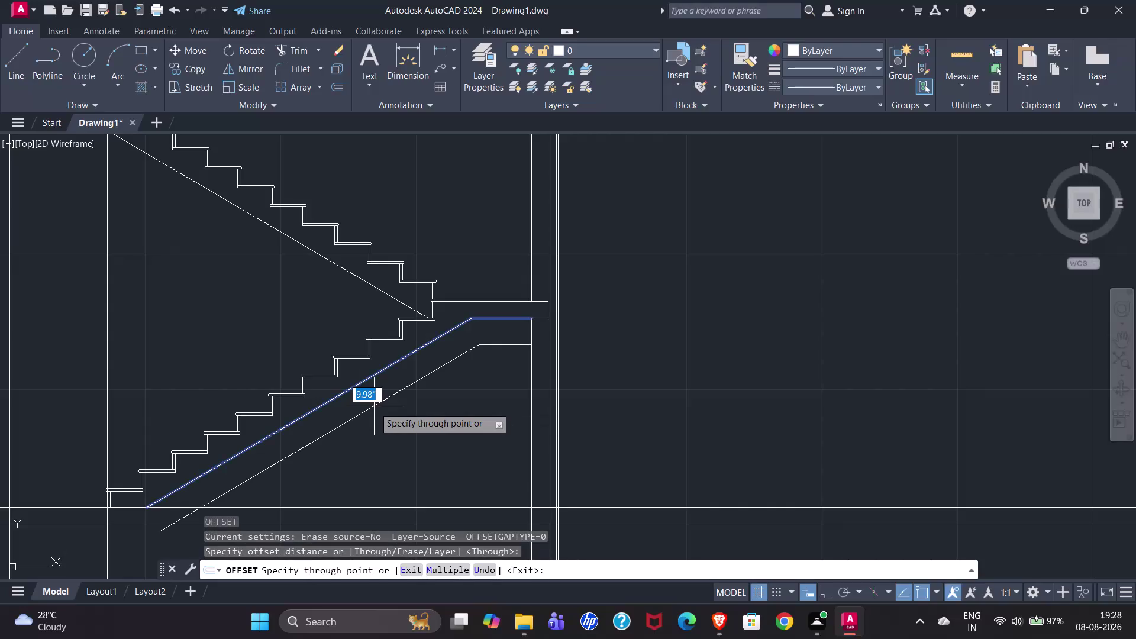
Offset the sloped underside line 0.75 to form the slab thickness.
text(0.75)
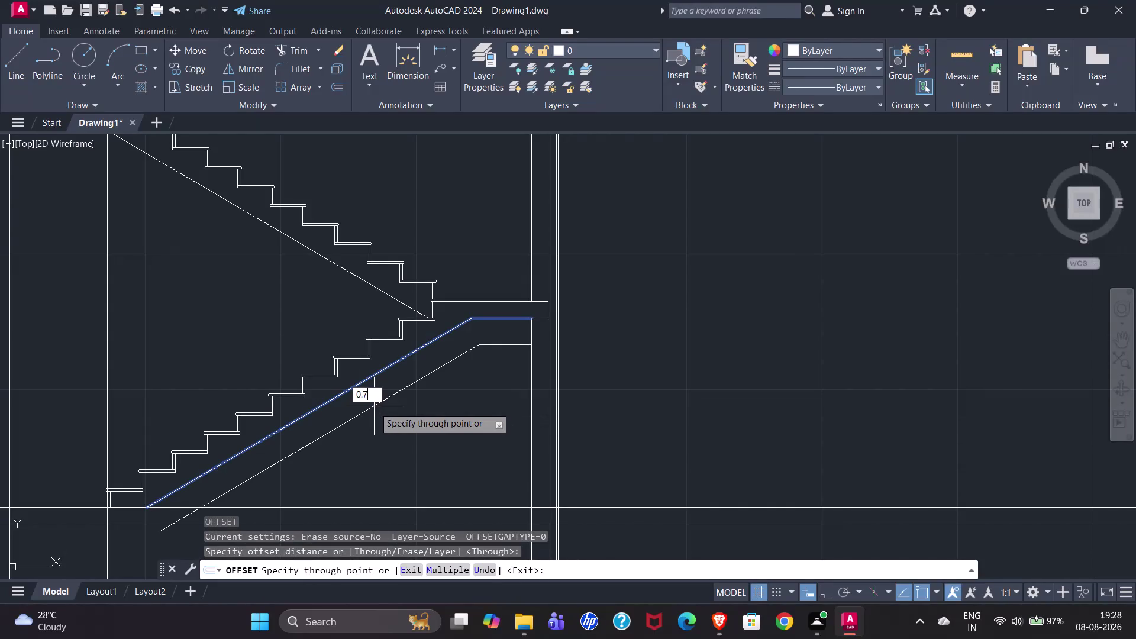
key(Return)
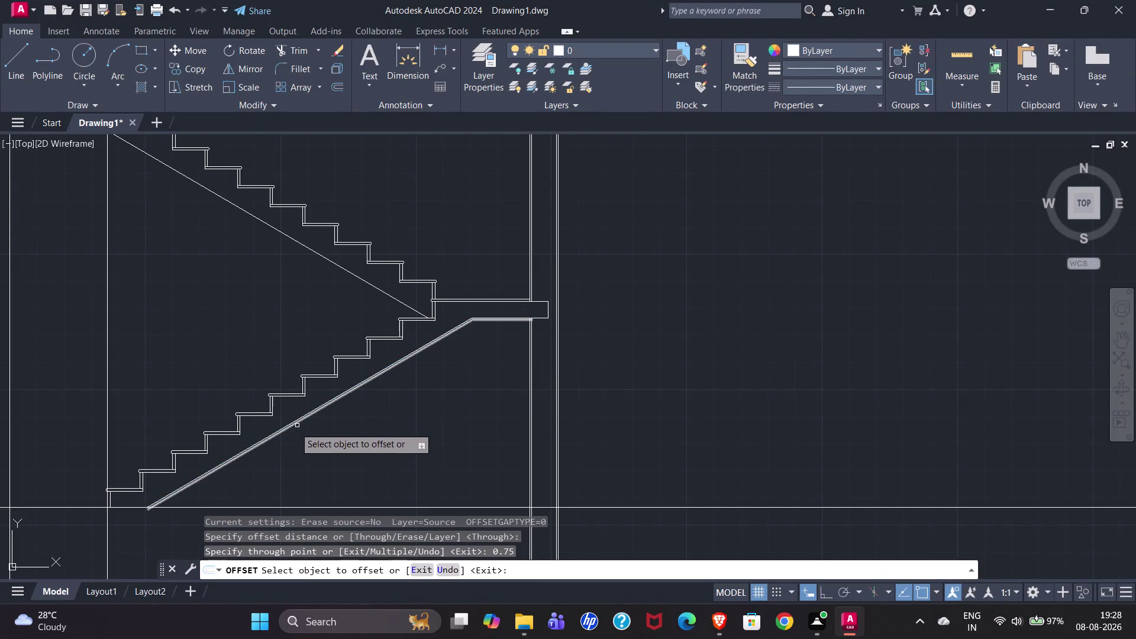
scroll(up, 3)
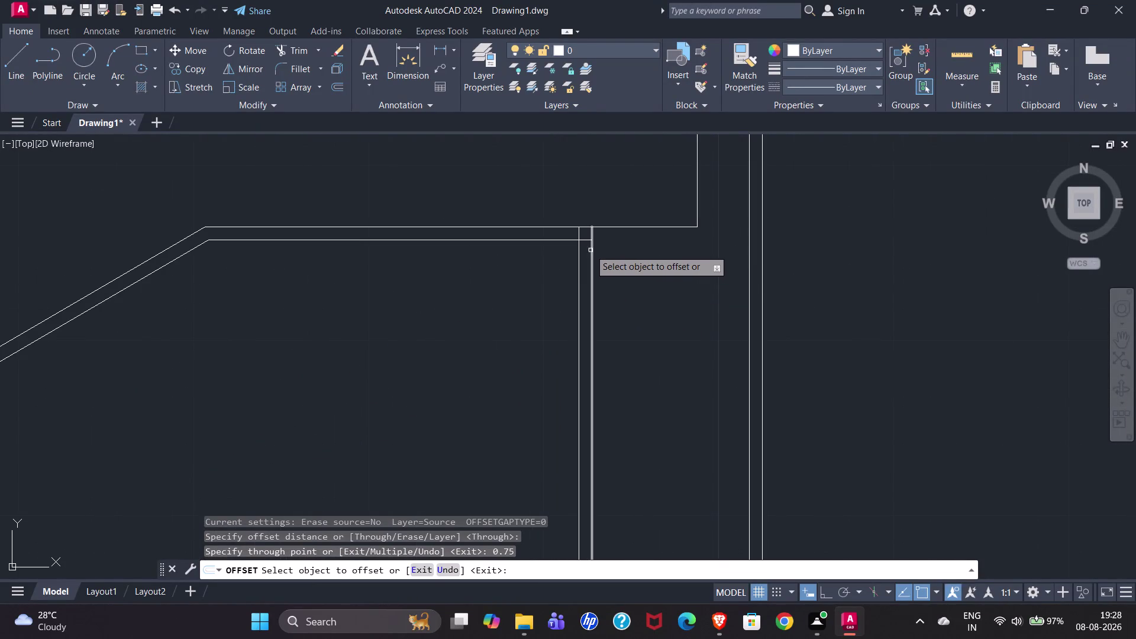
scroll(up, 3)
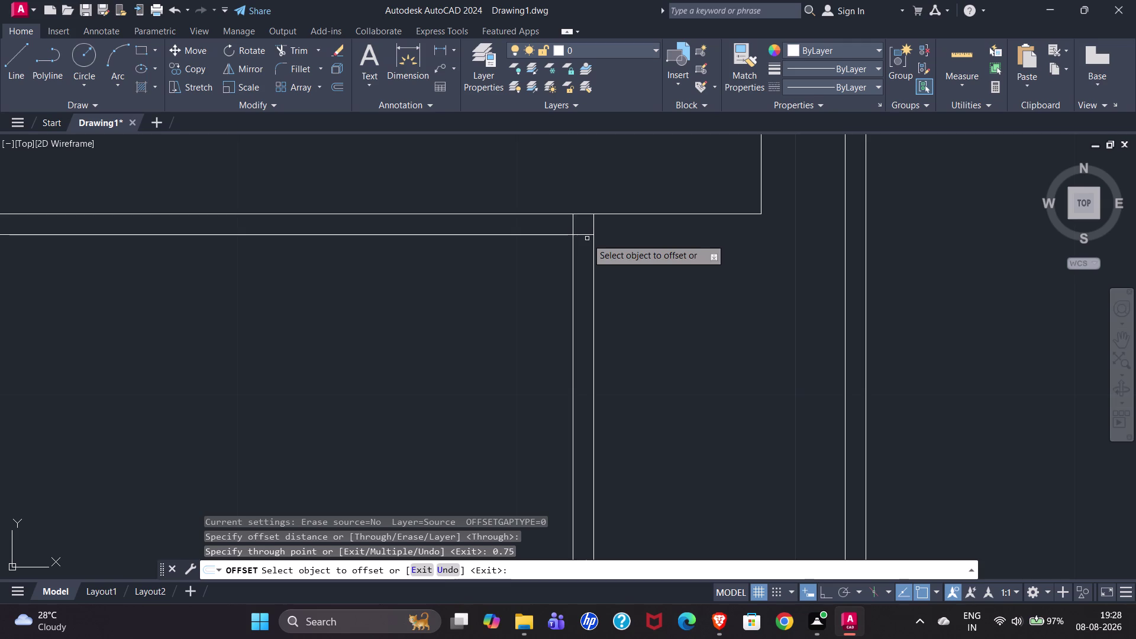
key(Escape)
Trim the overlapping offset line ends at the landing and below the floor line.
click(299, 53)
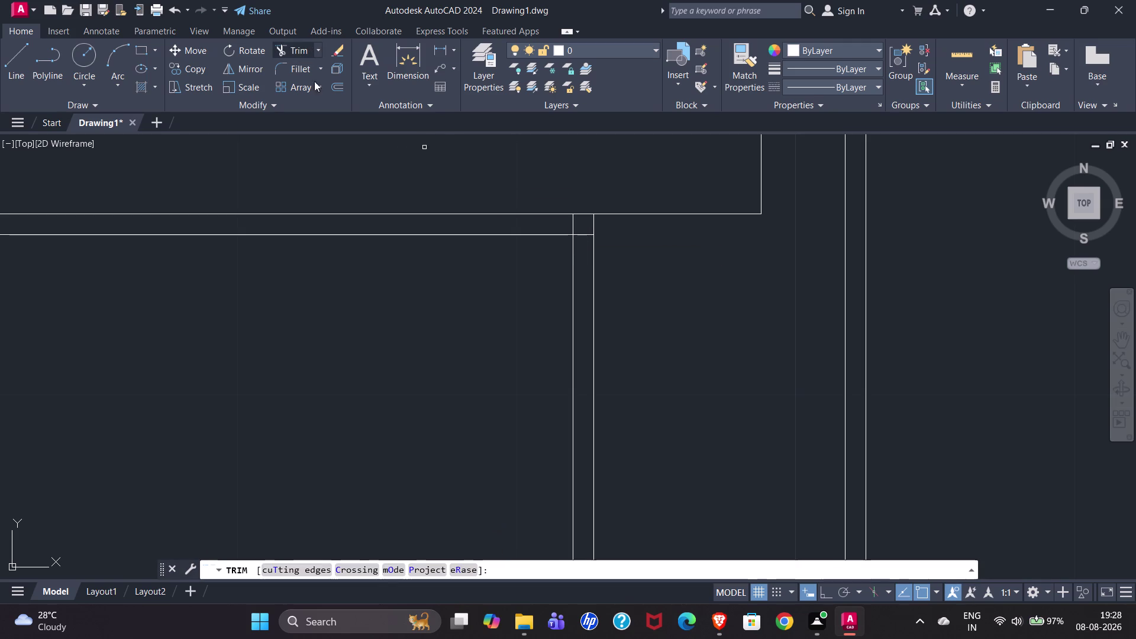
drag(582, 250, 580, 232)
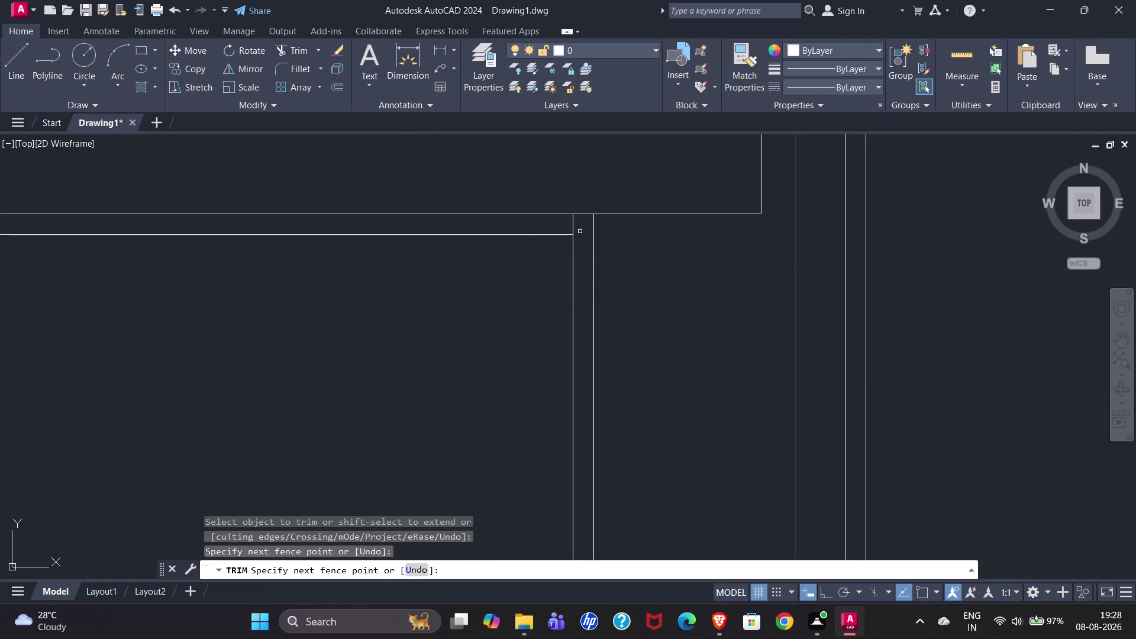
scroll(down, 3)
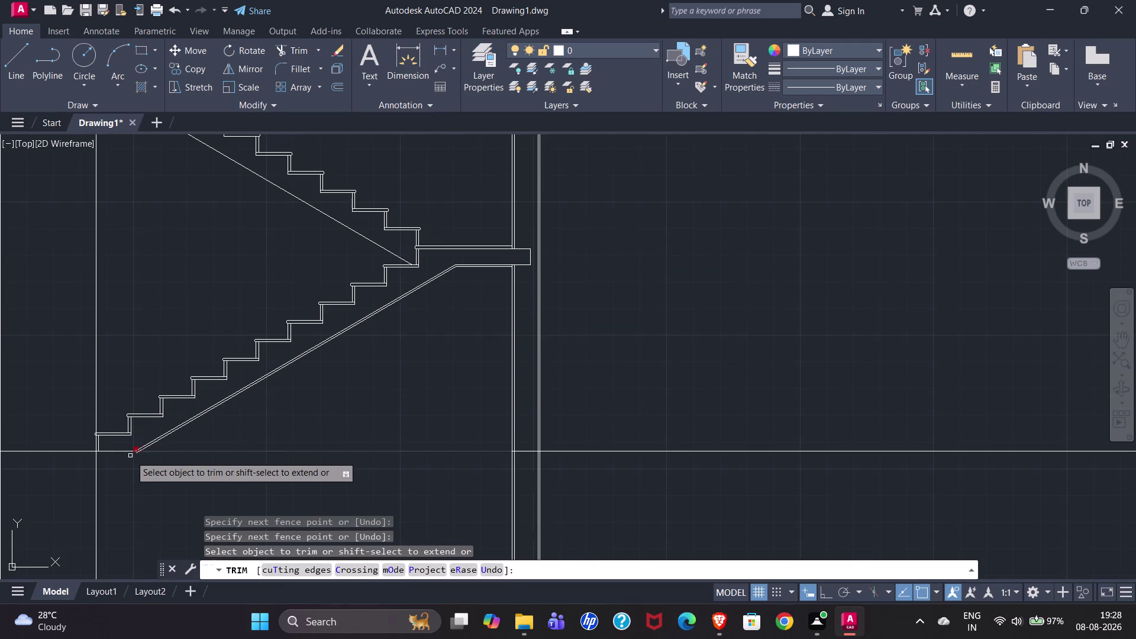
scroll(up, 3)
drag(219, 411, 282, 436)
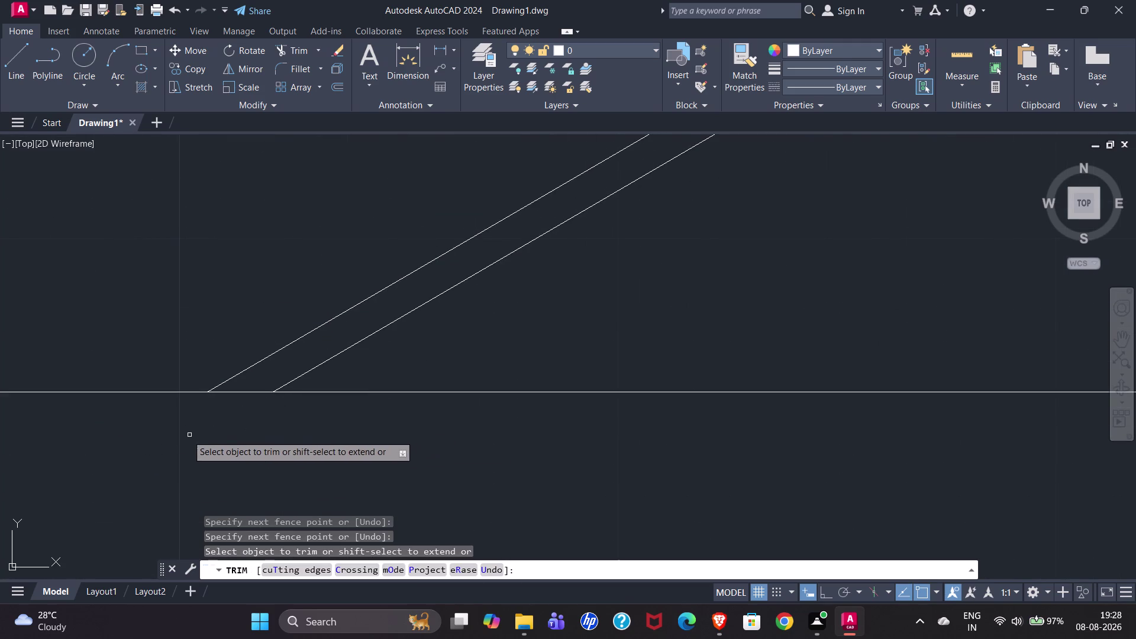
scroll(down, 3)
key(Escape)
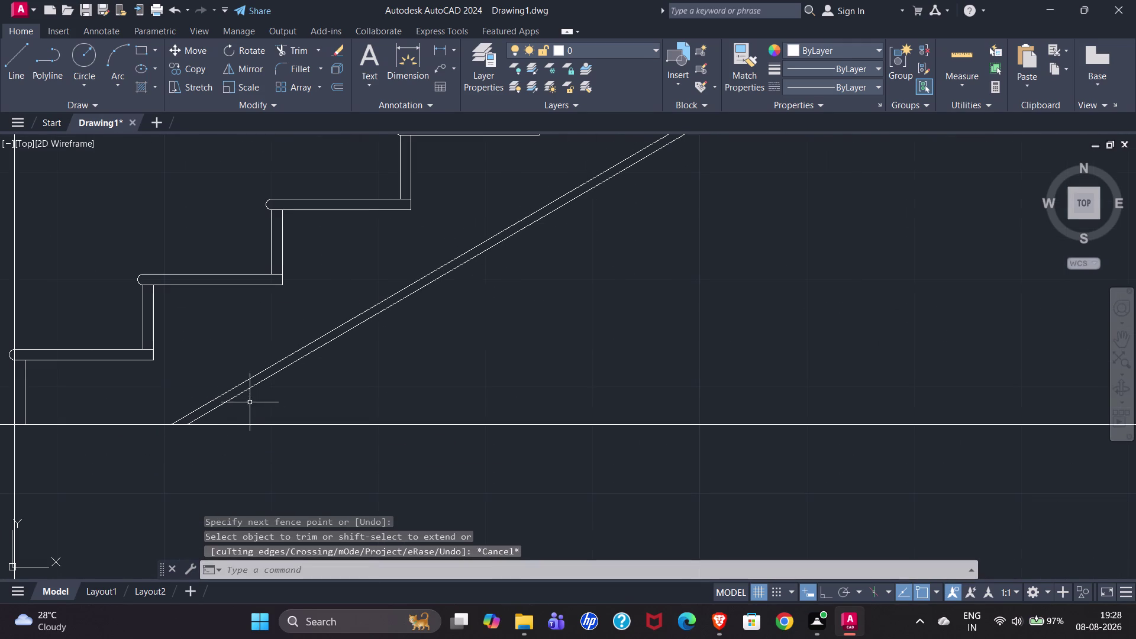
click(140, 87)
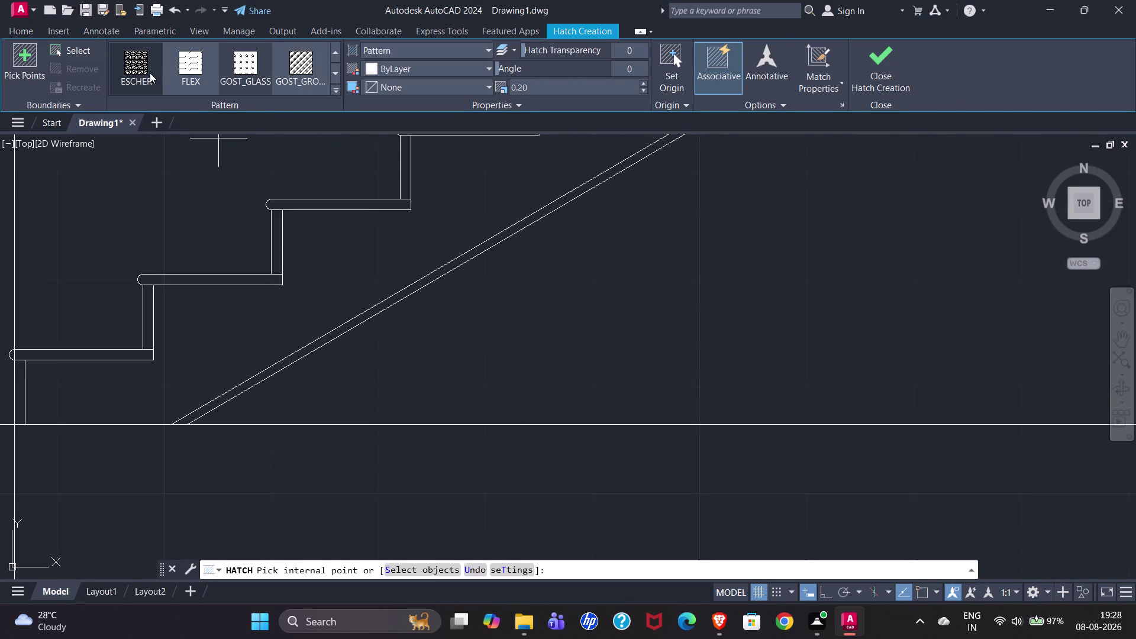
Choose the AR-CONC concrete pattern from the hatch gallery.
click(332, 50)
double_click(332, 49)
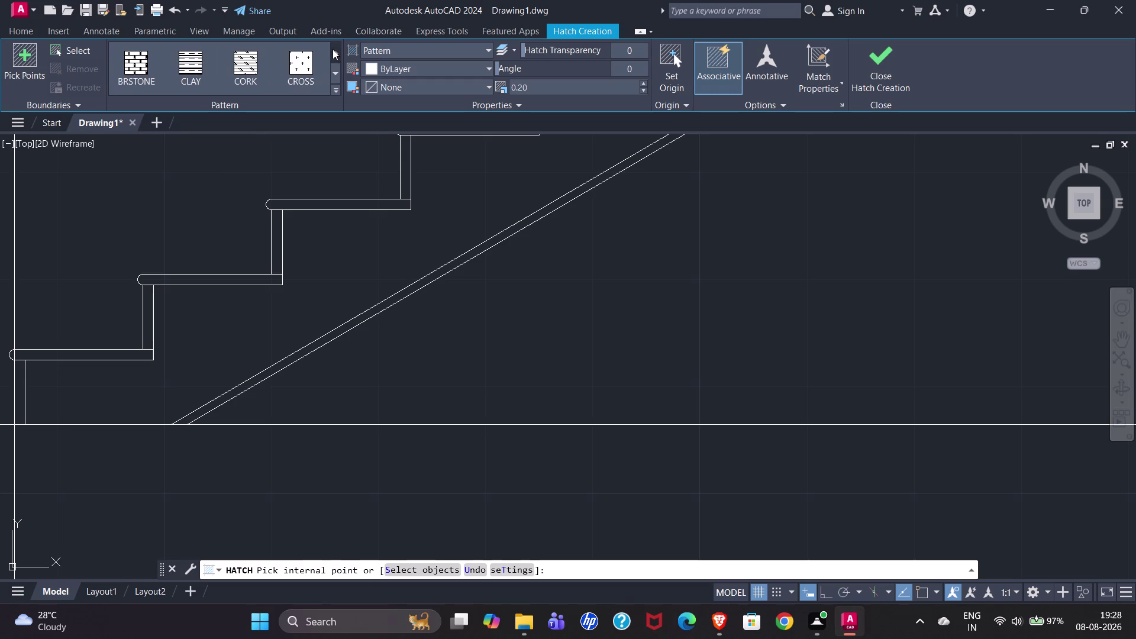
double_click(332, 49)
click(333, 49)
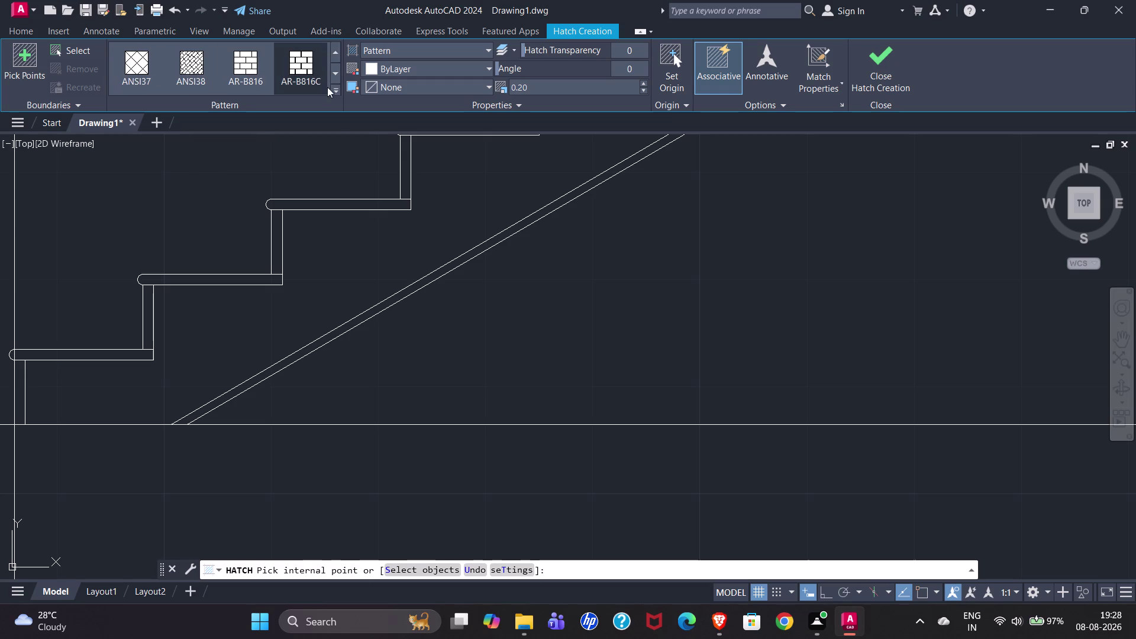
click(332, 94)
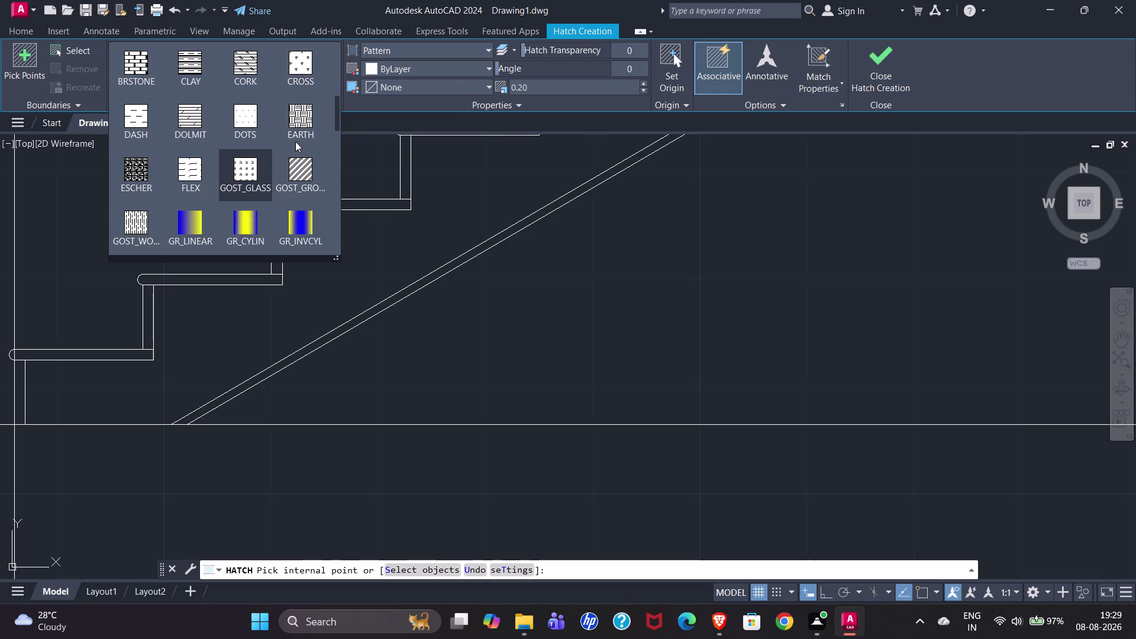
scroll(up, 3)
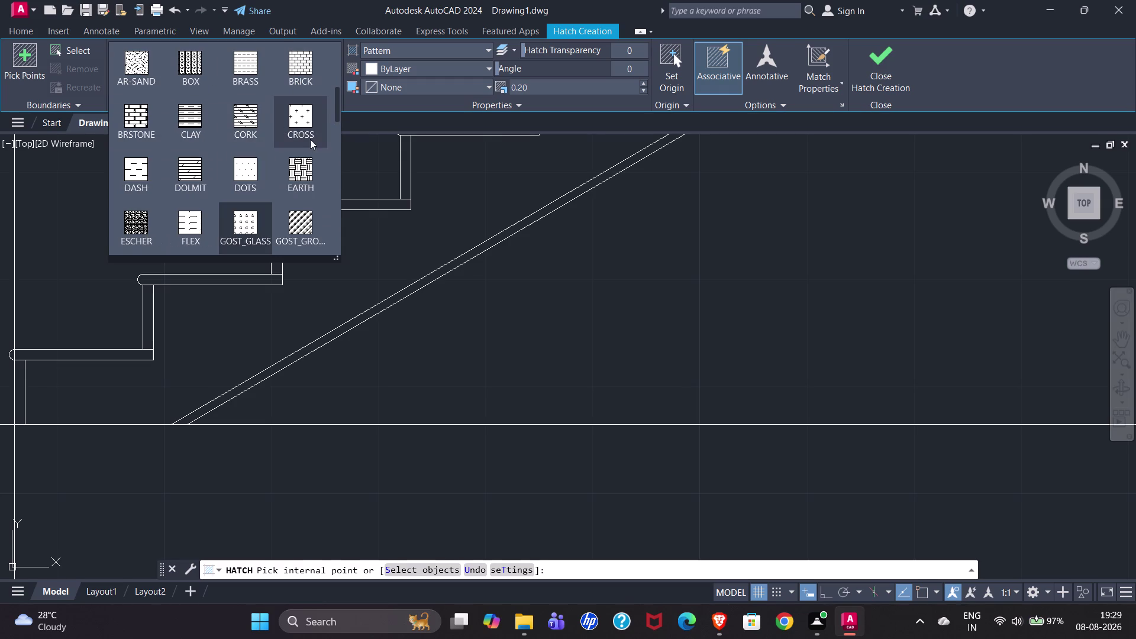
scroll(up, 3)
click(287, 174)
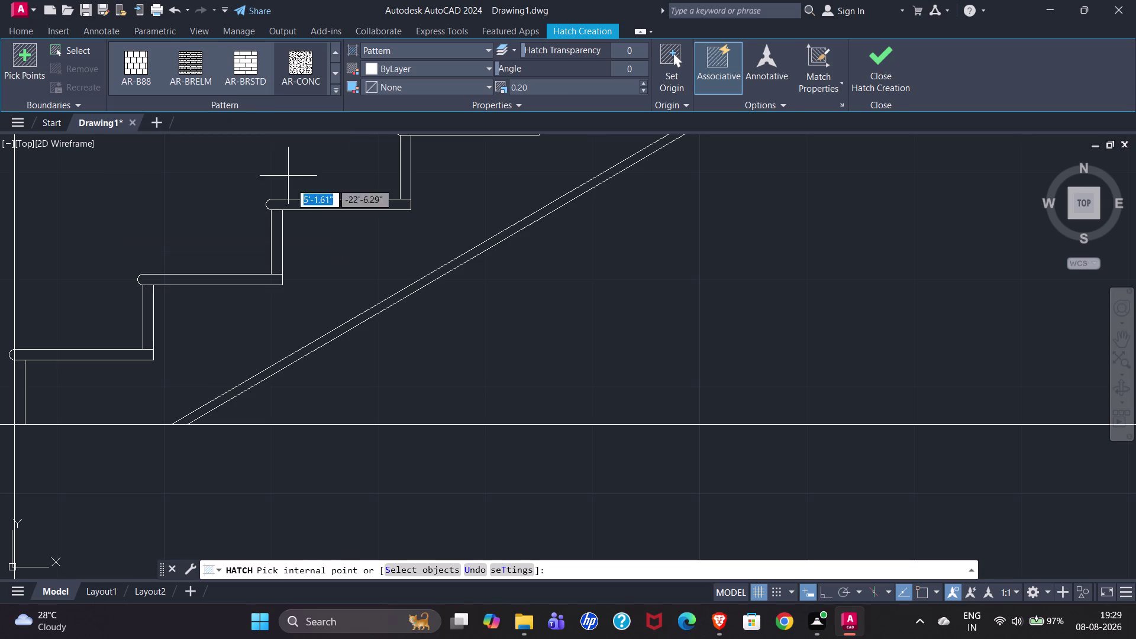
Pick internal points in the sloped slab strip and the flat landing strip.
scroll(down, 3)
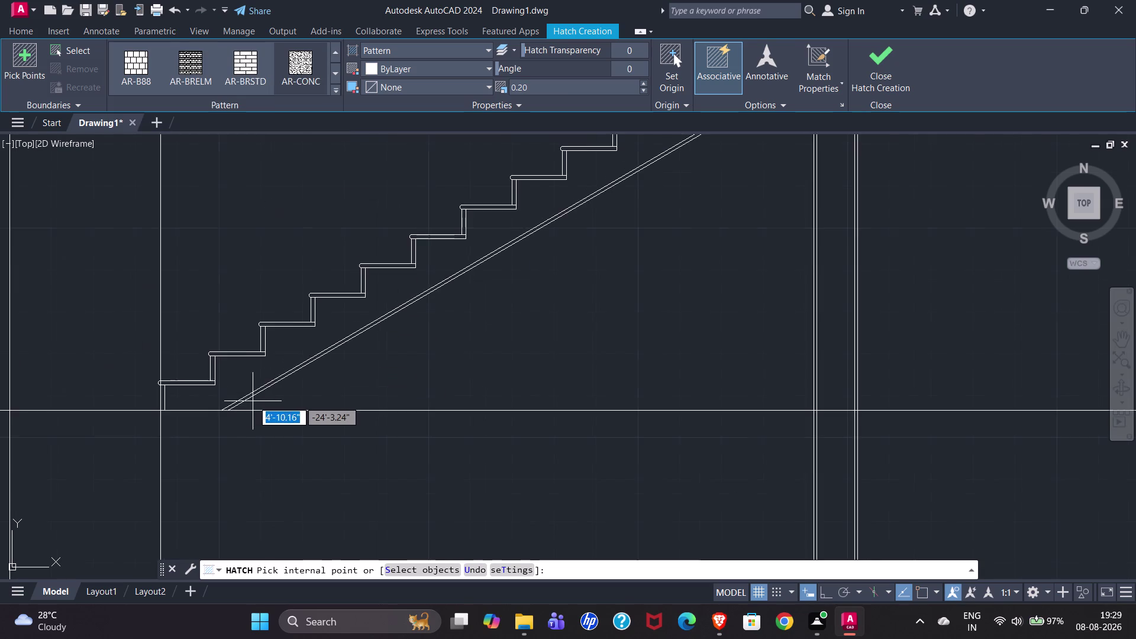
scroll(down, 3)
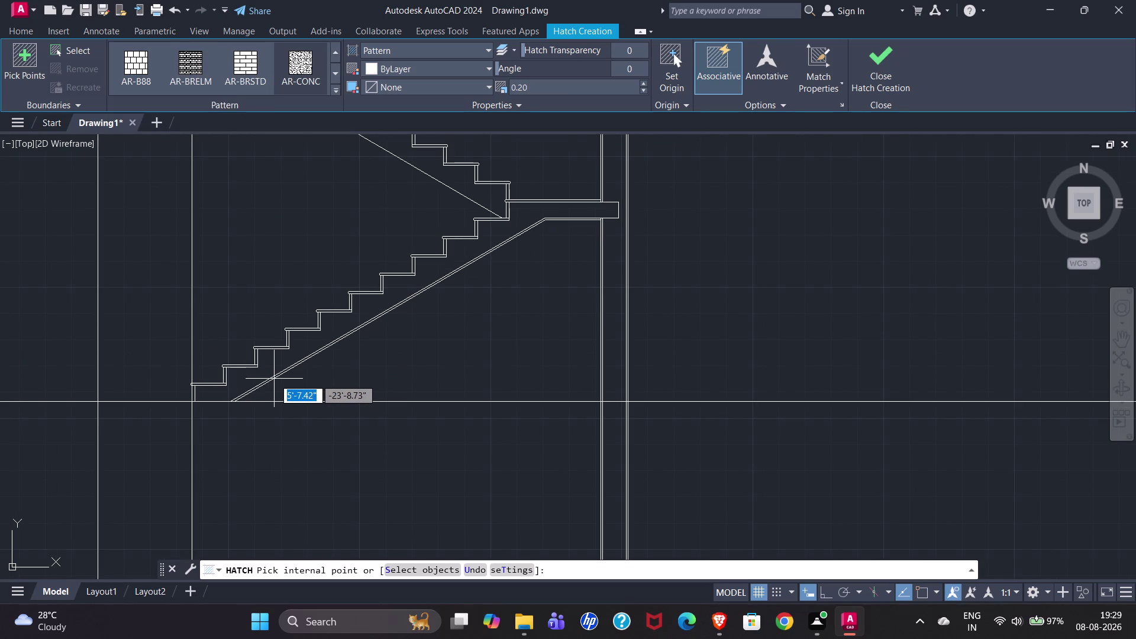
scroll(up, 3)
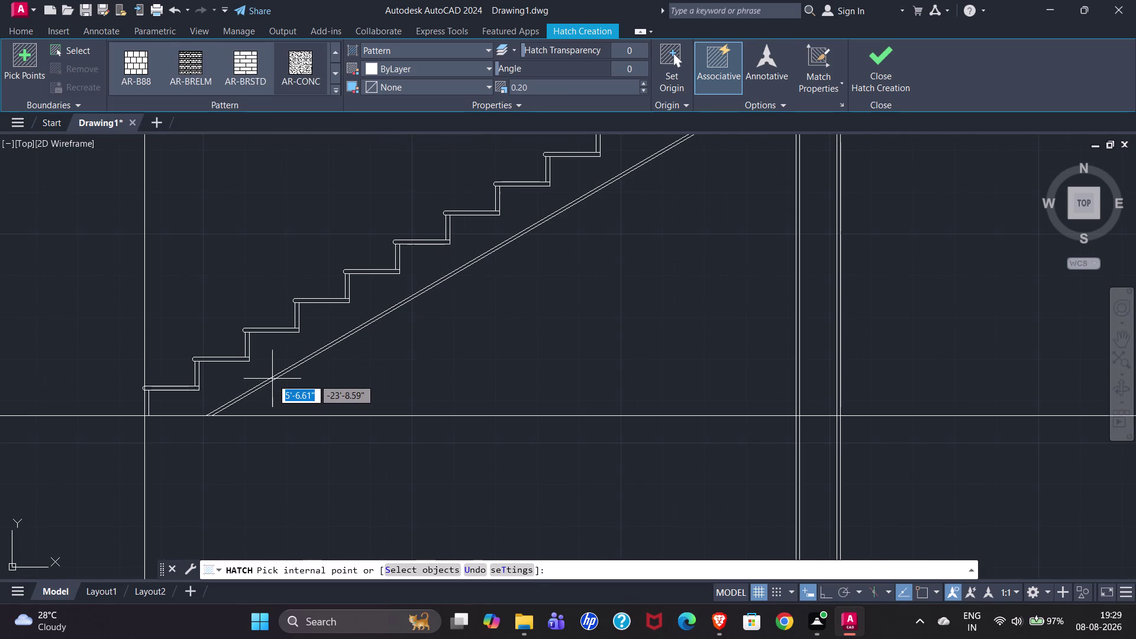
click(273, 379)
scroll(down, 3)
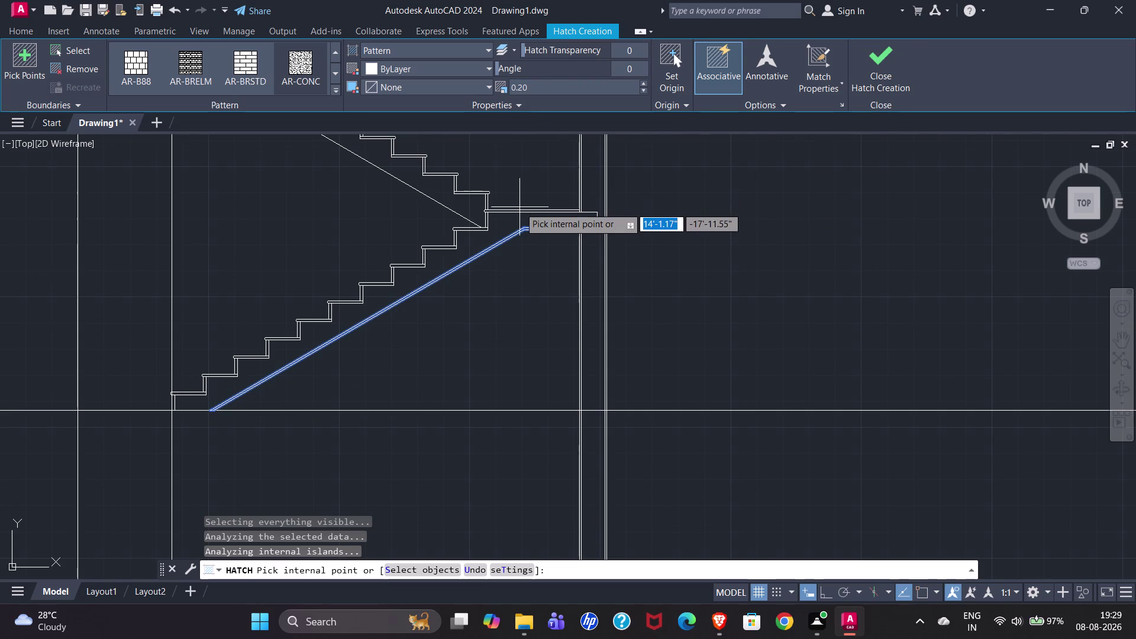
scroll(up, 3)
scroll(up, 3)
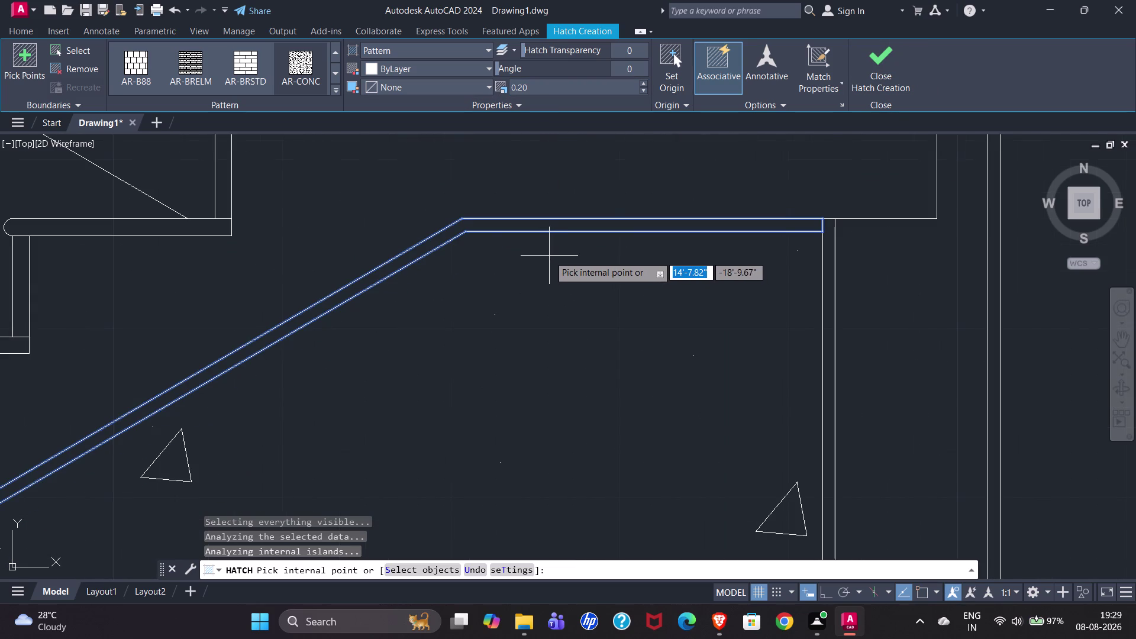
scroll(down, 3)
scroll(up, 3)
scroll(up, 3)
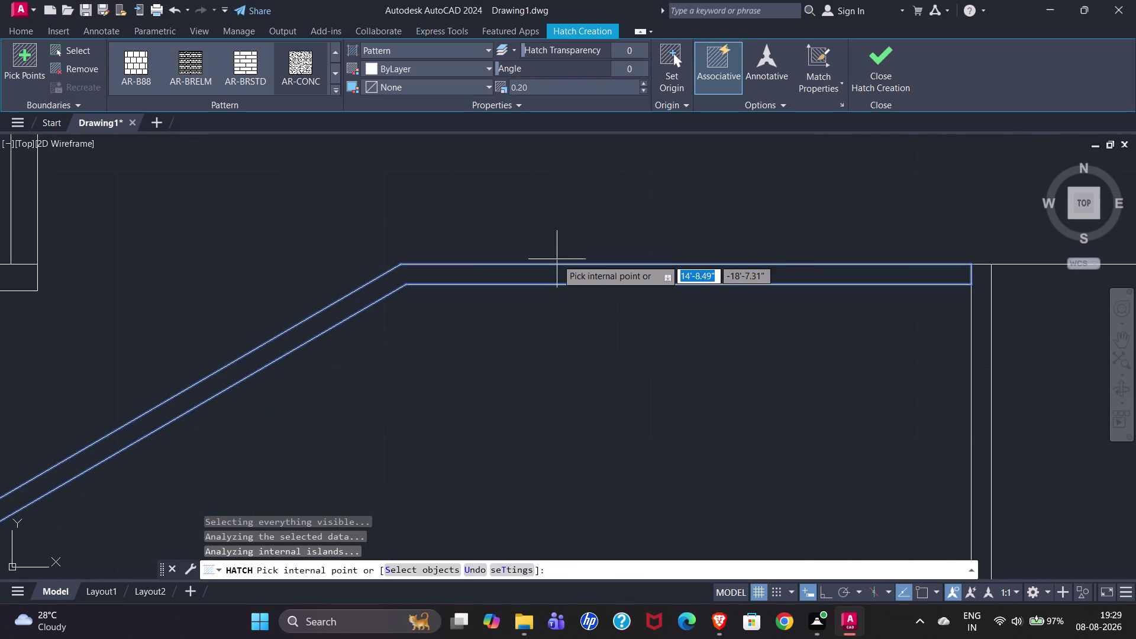
click(554, 276)
click(554, 276)
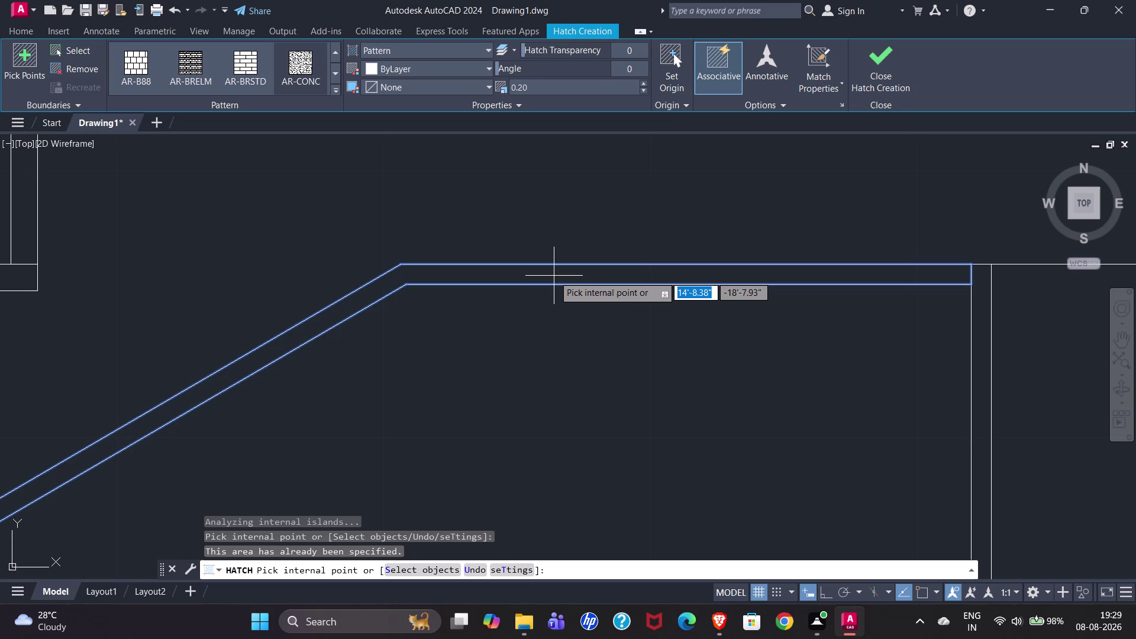
scroll(down, 3)
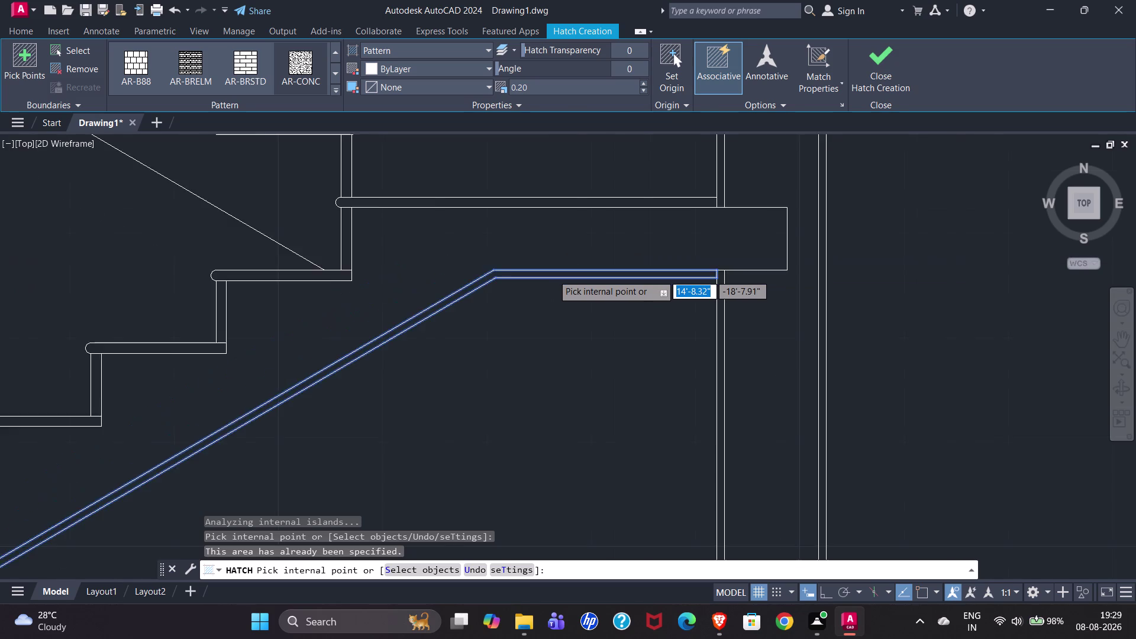
Set the concrete hatch scale to 0.01 and close the hatch command.
drag(535, 87, 479, 92)
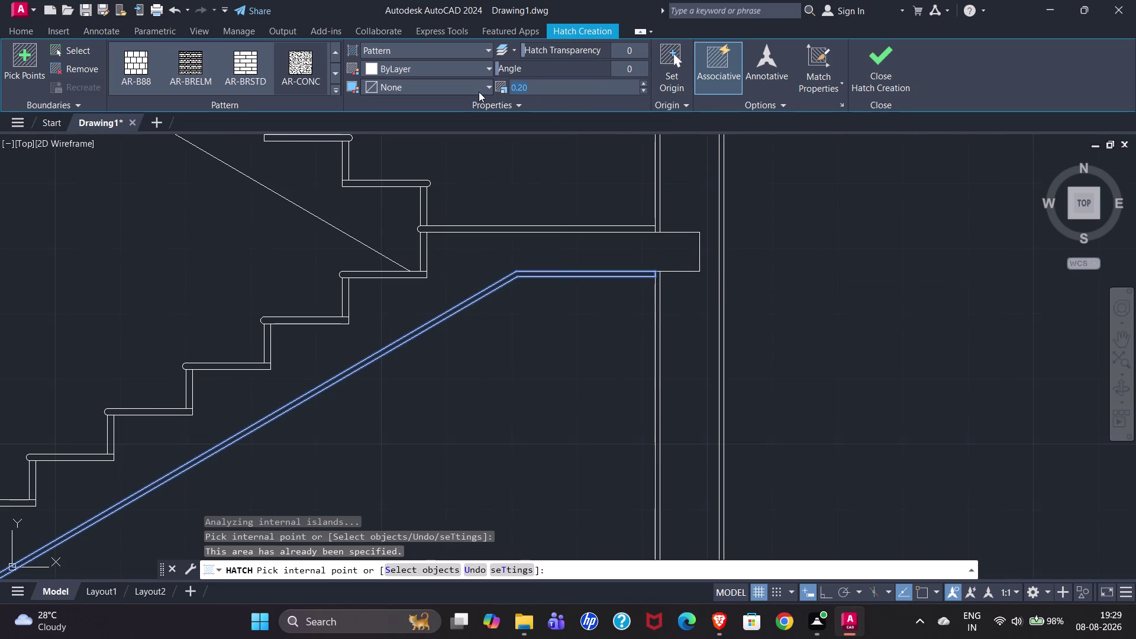
text(0.01)
key(Return)
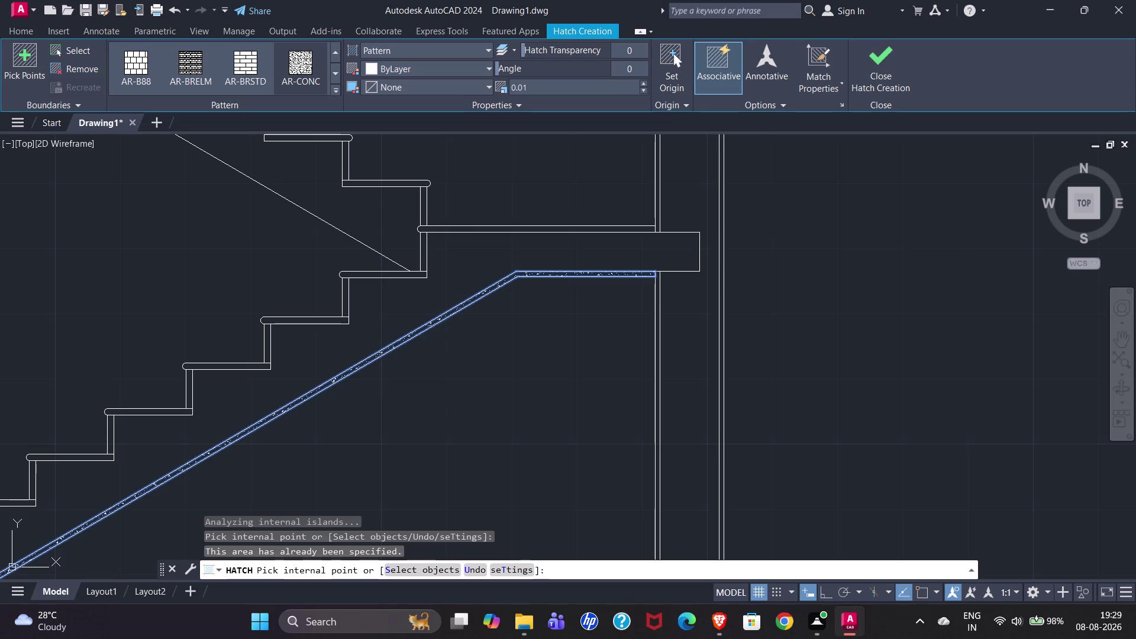
scroll(down, 3)
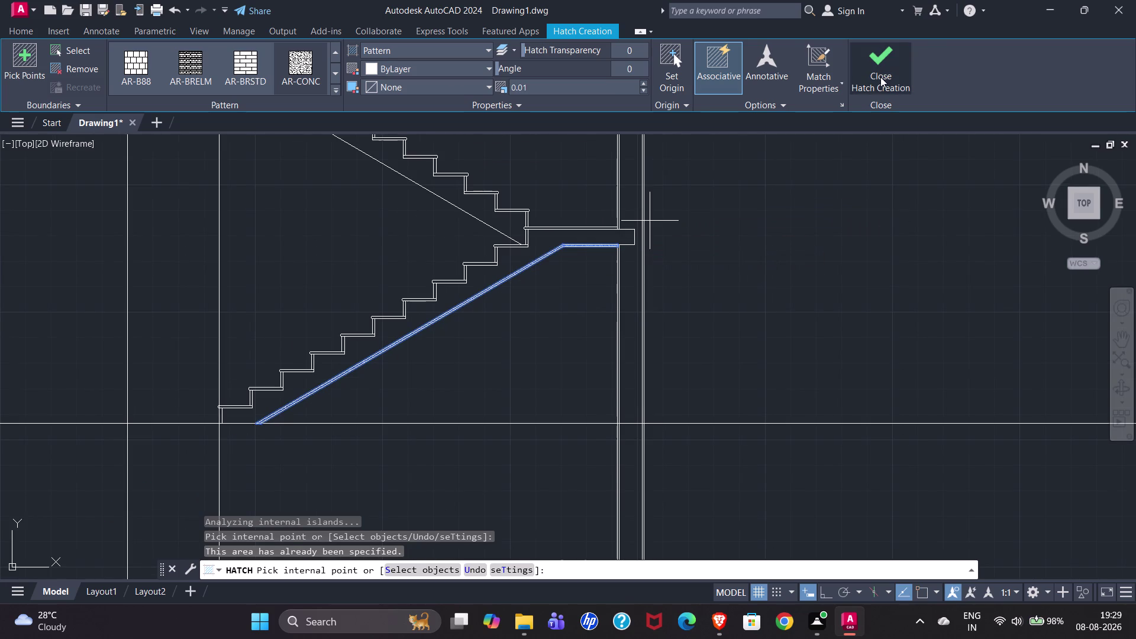
click(880, 78)
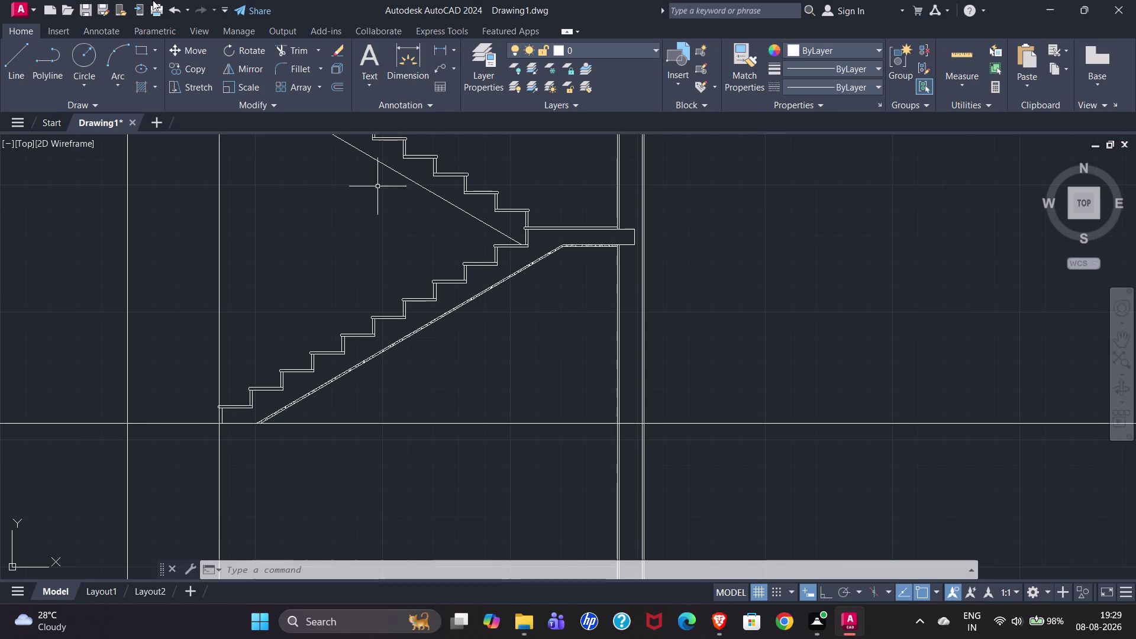
Hatch the stair body above the slab at a pattern scale of 0.5.
click(139, 89)
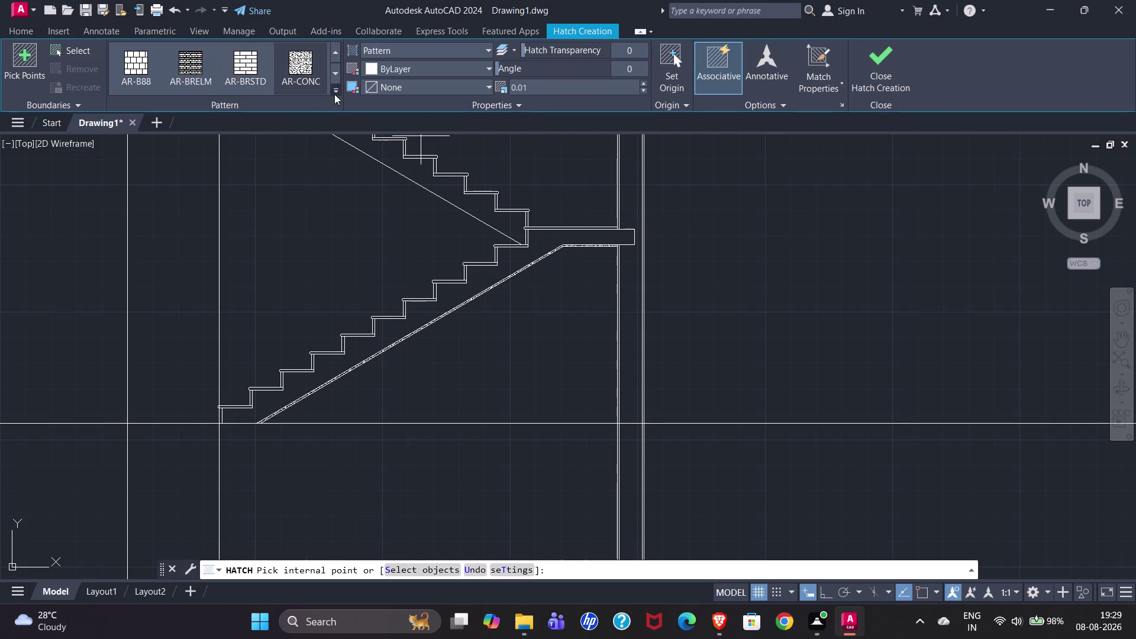
click(457, 292)
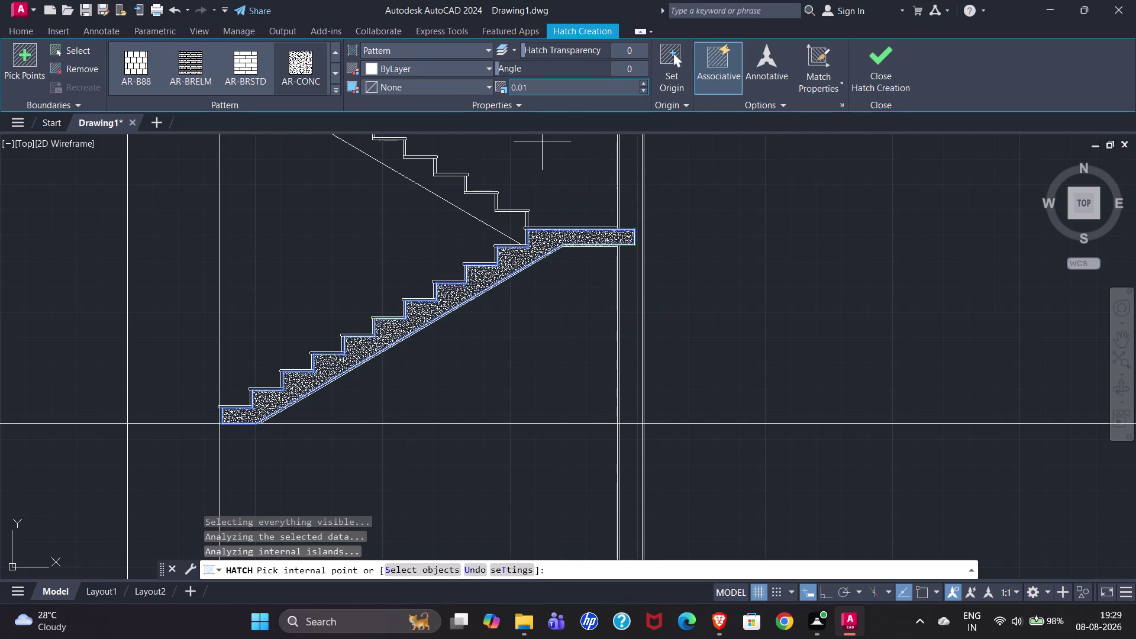
drag(552, 89, 501, 84)
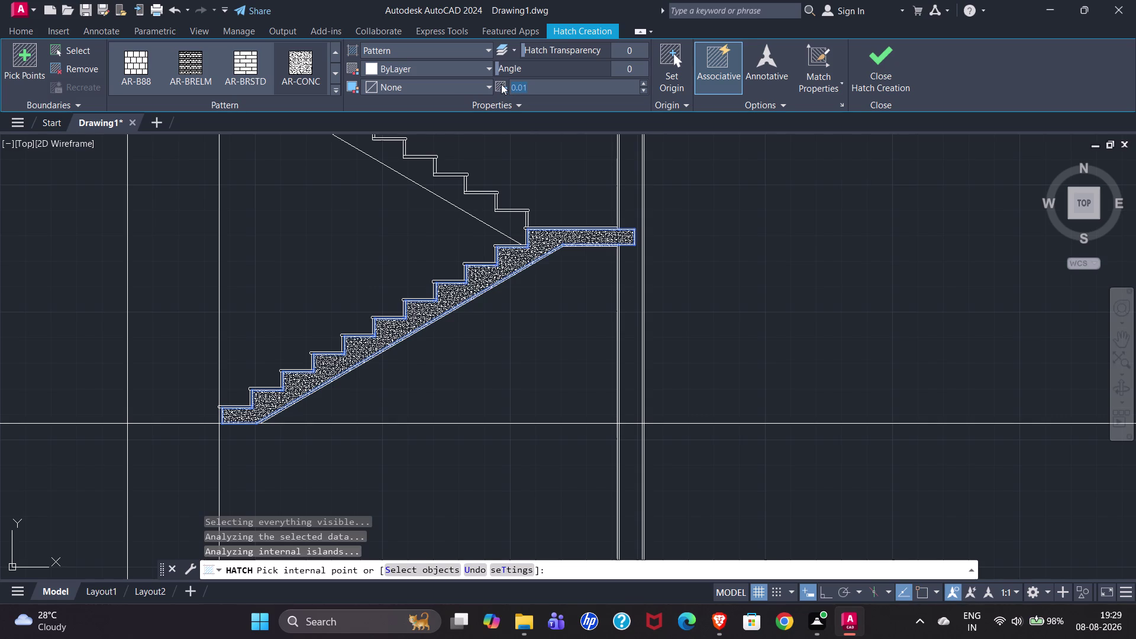
text(0.)
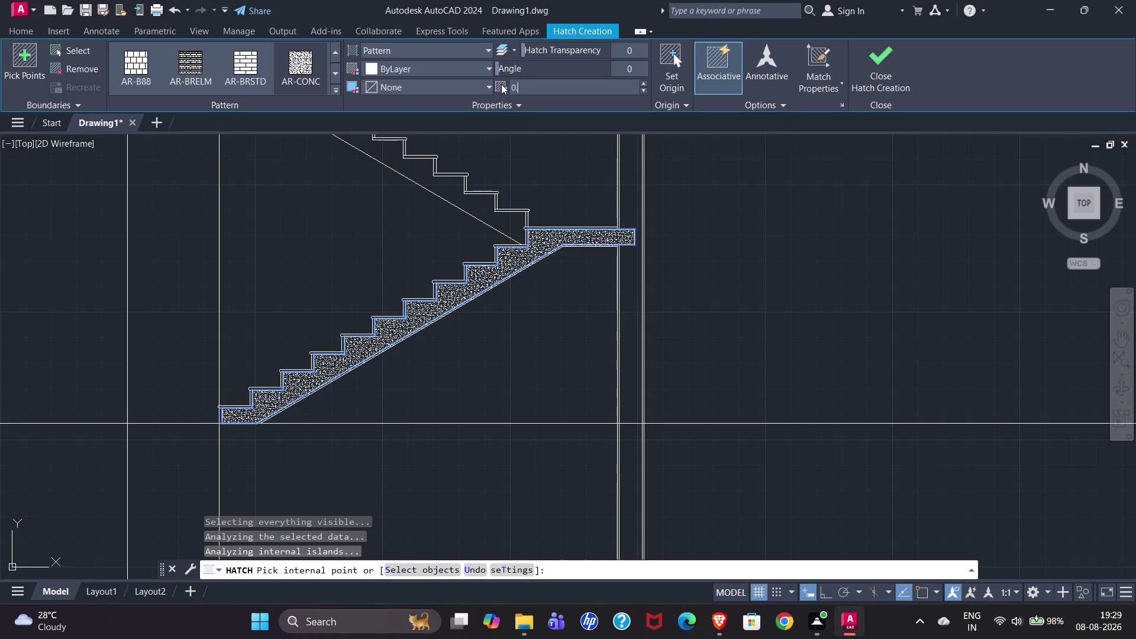
key(5)
key(Return)
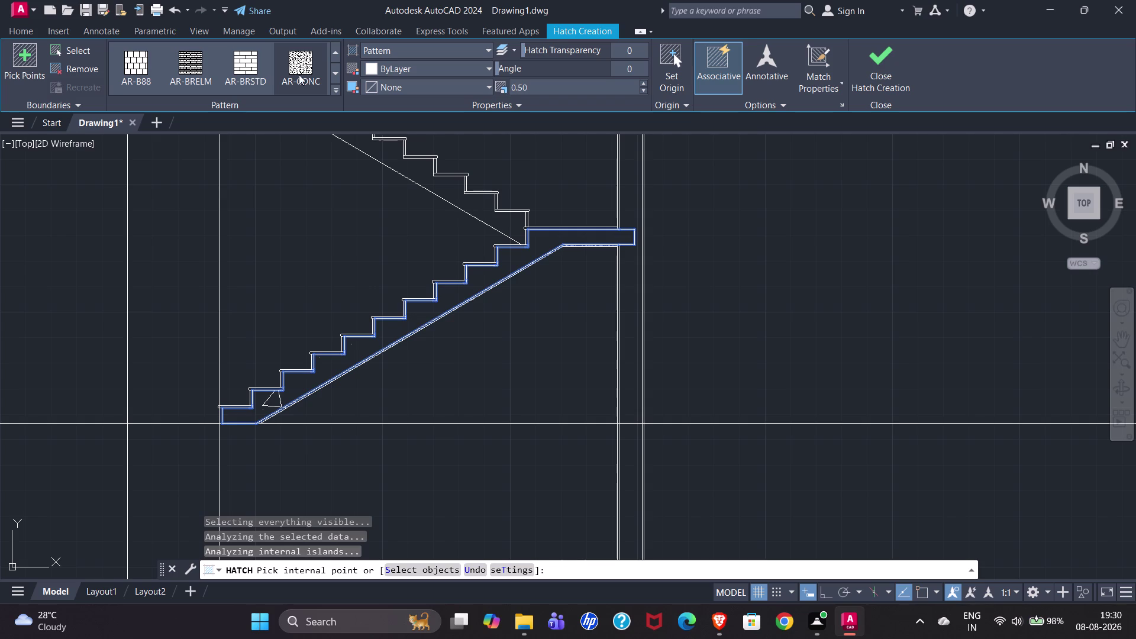
Switch the stair fill to the AR-SAND pattern at scale 0.30.
click(333, 88)
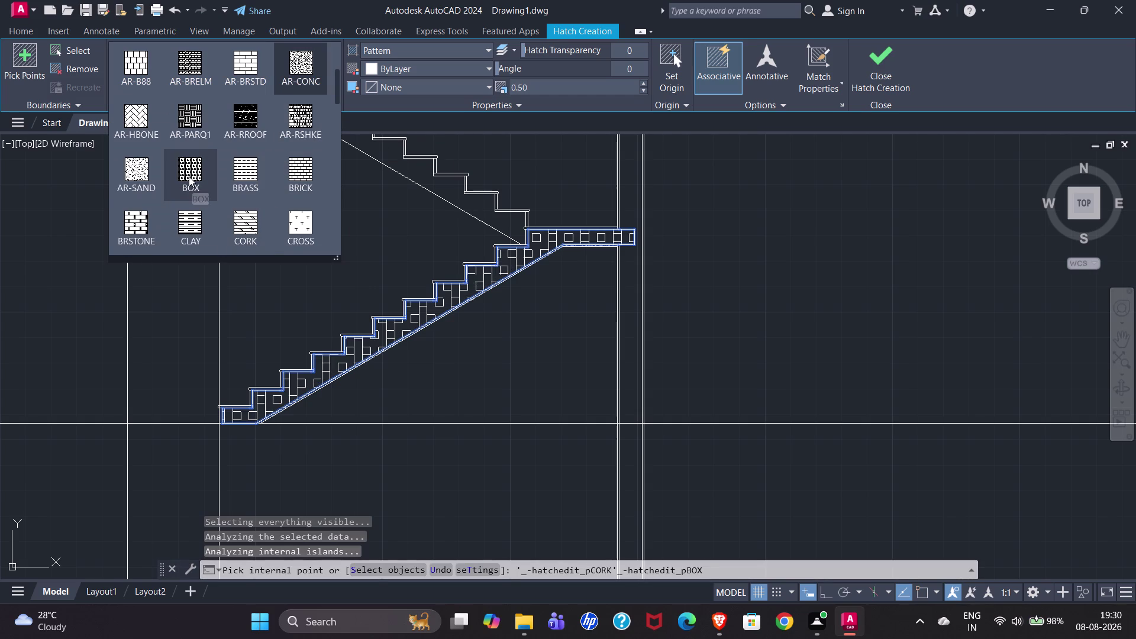
click(142, 168)
click(540, 85)
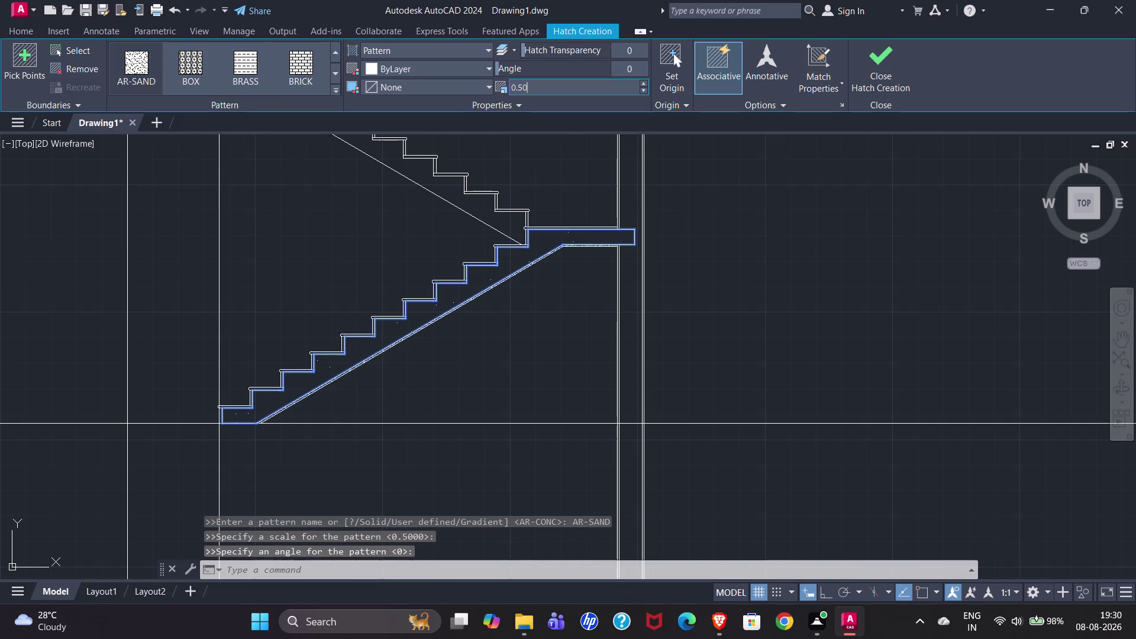
text(0.)
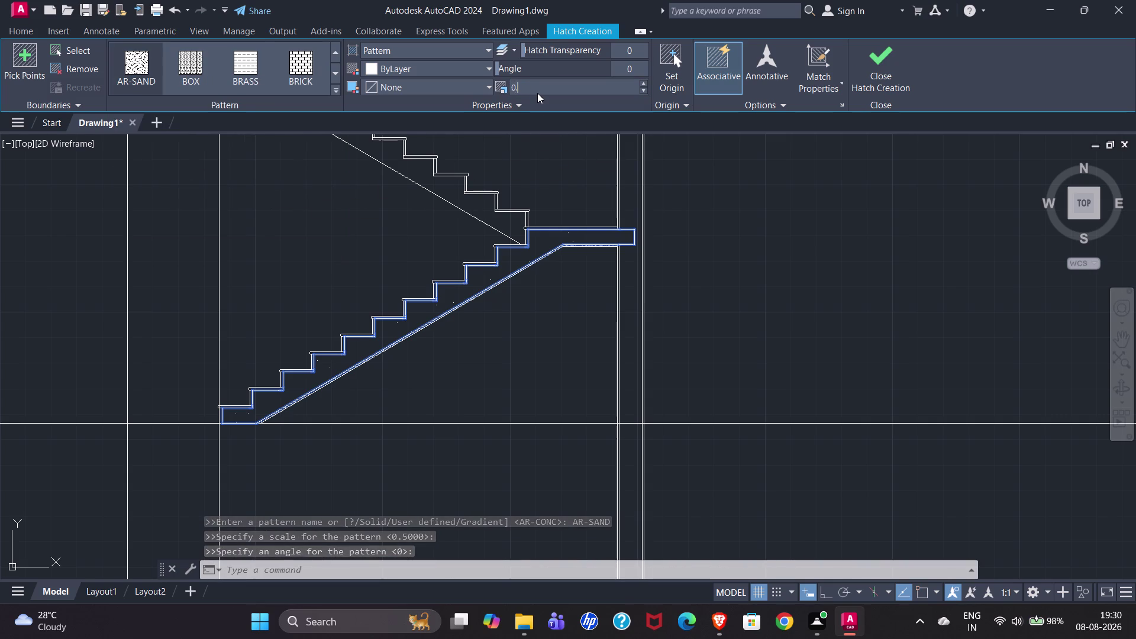
text(3)
key(Return)
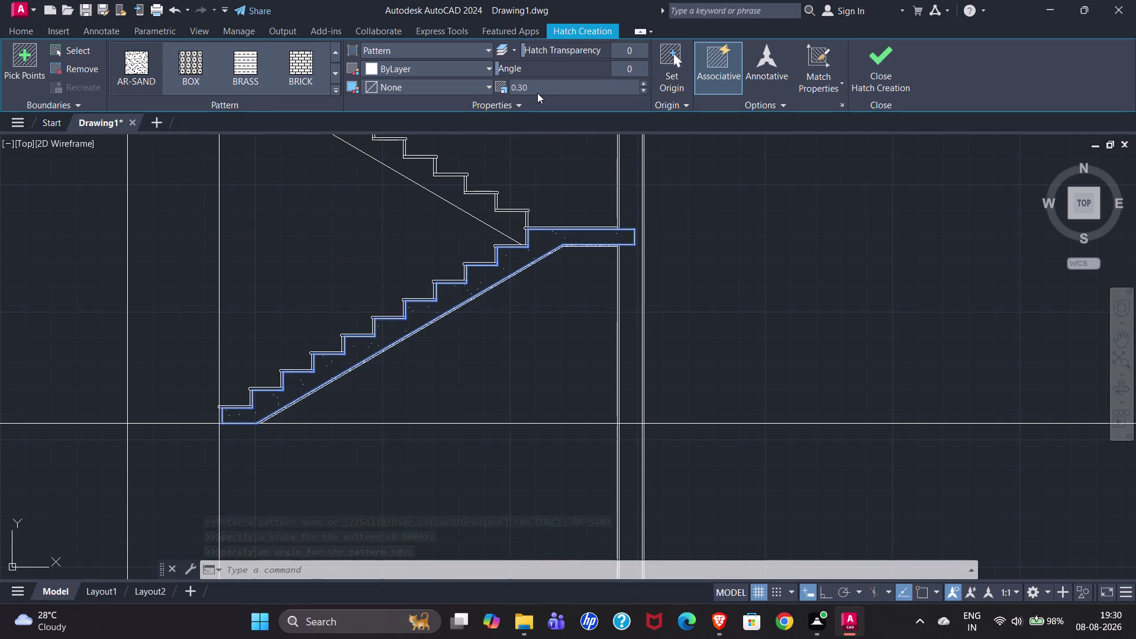
Reduce the sand hatch scale to 0.20, then 0.10, and close hatch creation.
click(546, 90)
text(0.)
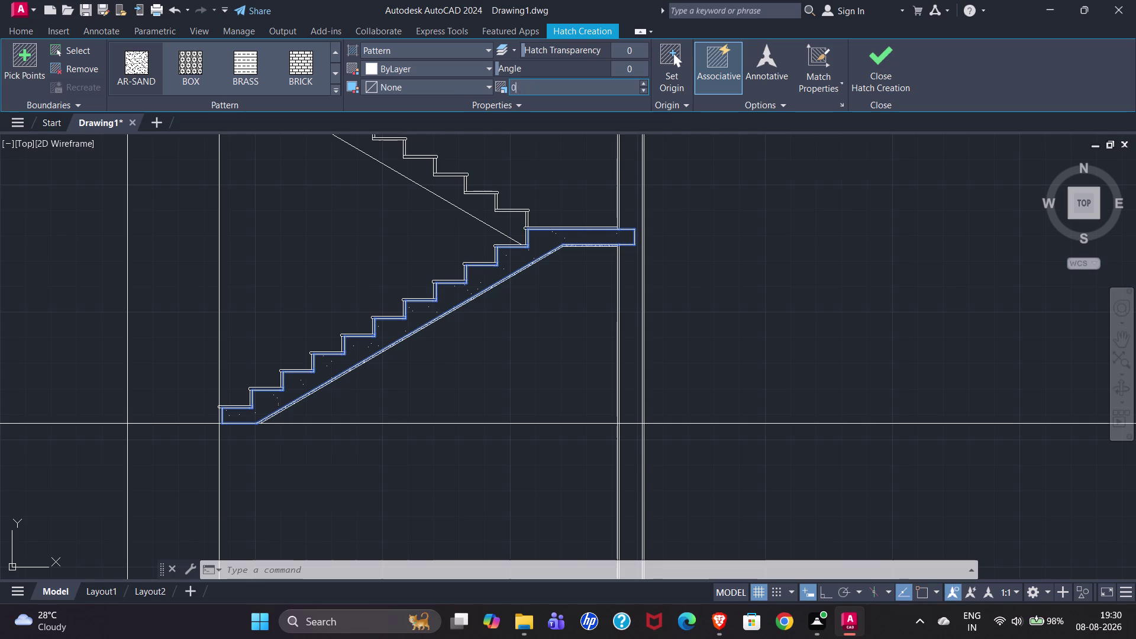
text(2)
key(Return)
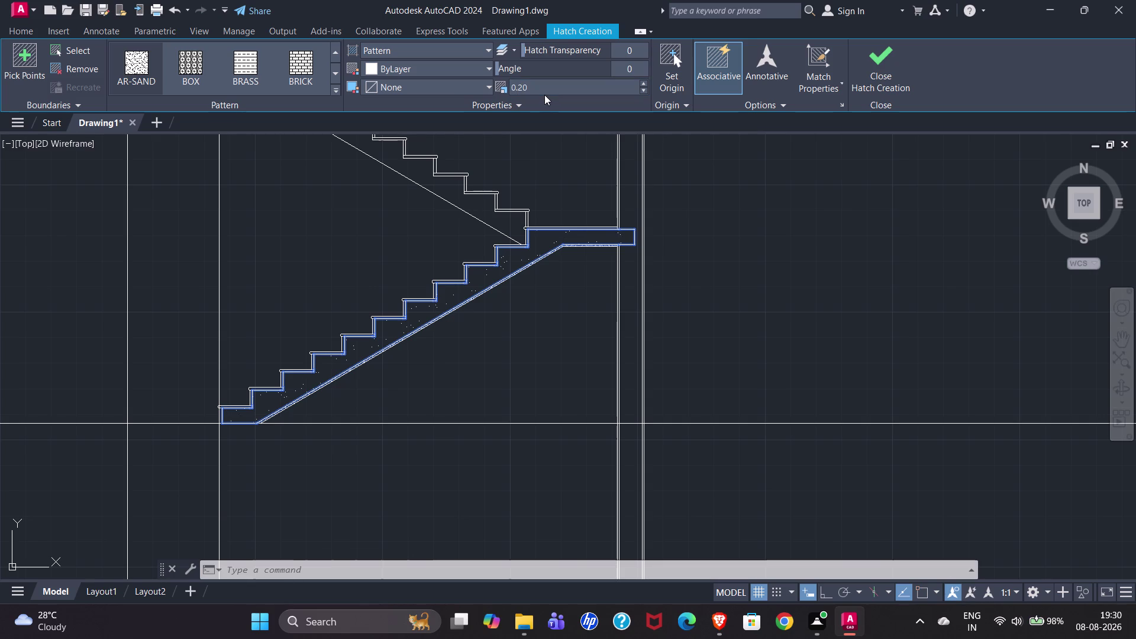
click(538, 91)
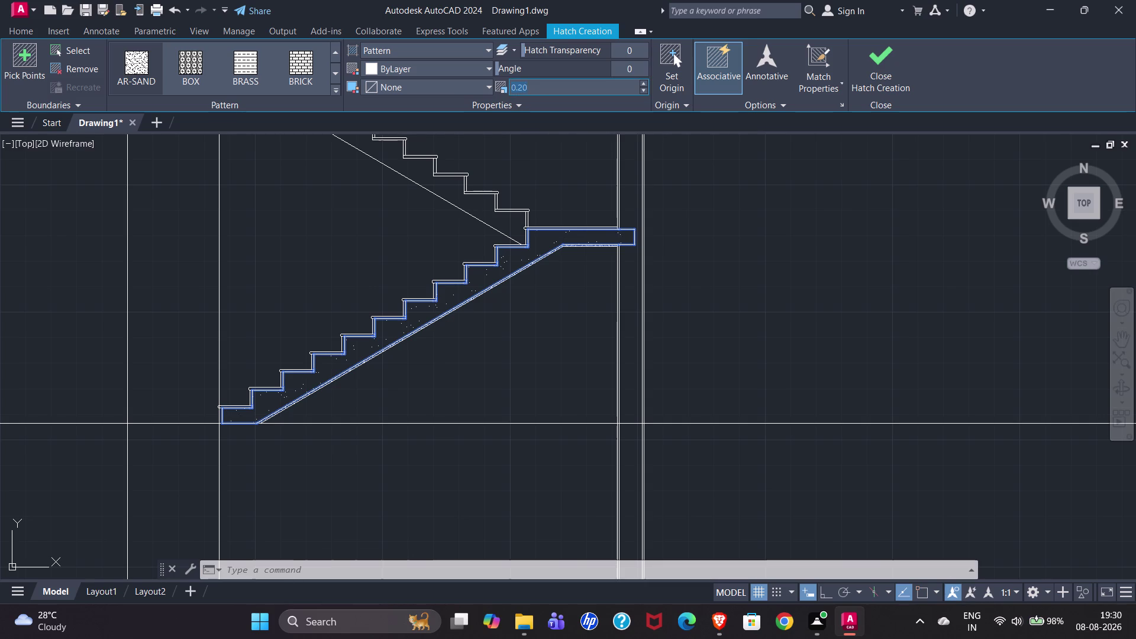
text(0.)
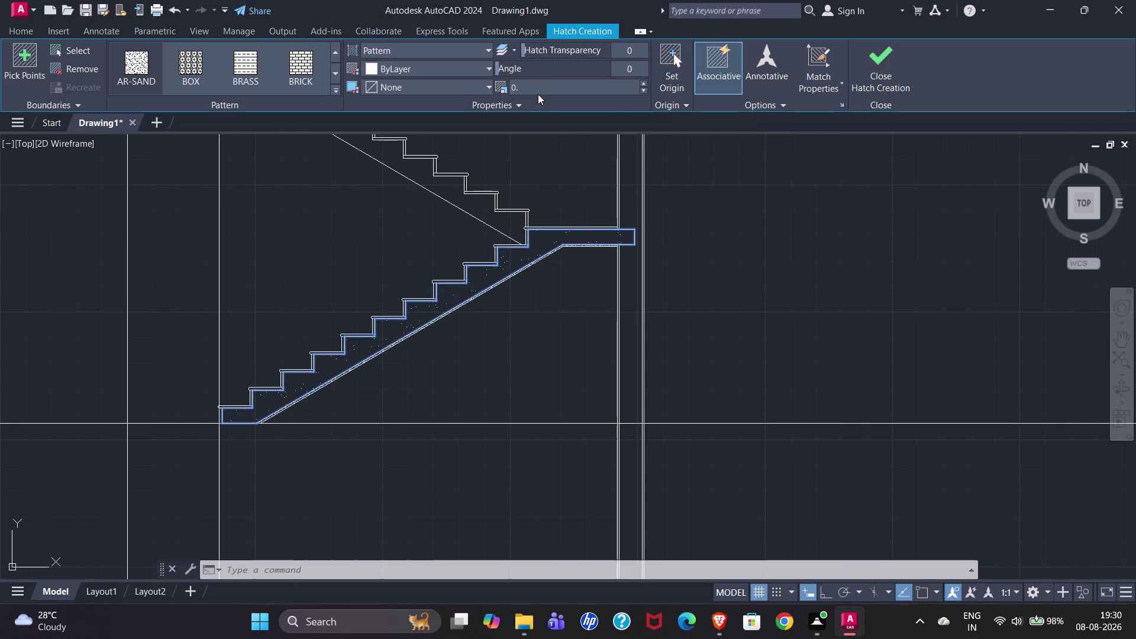
key(1)
key(Return)
click(878, 86)
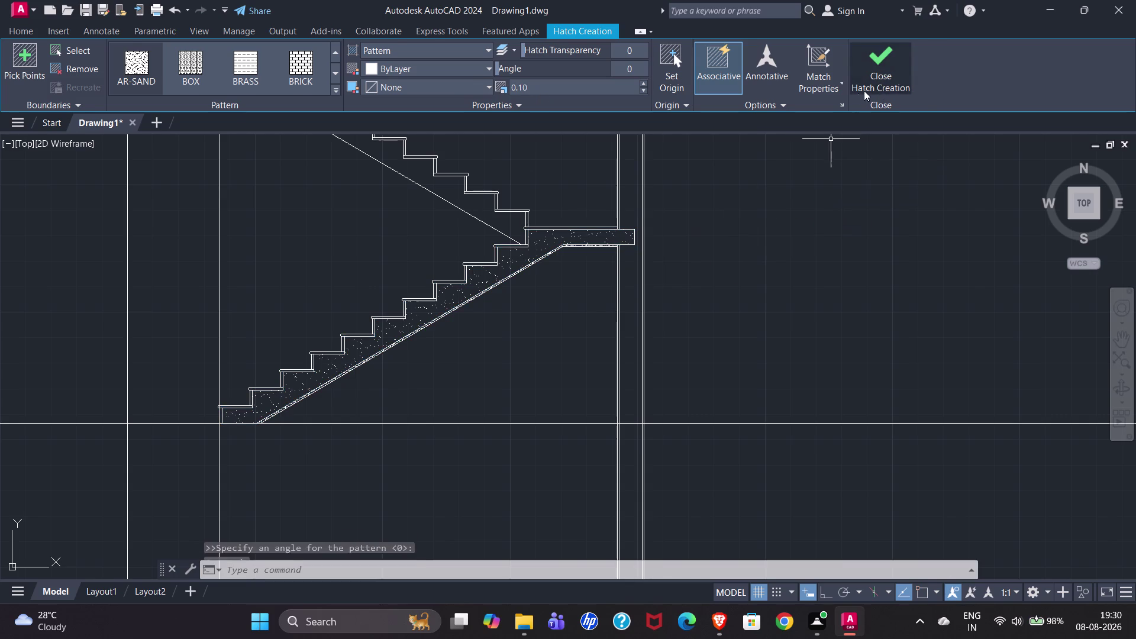
scroll(down, 3)
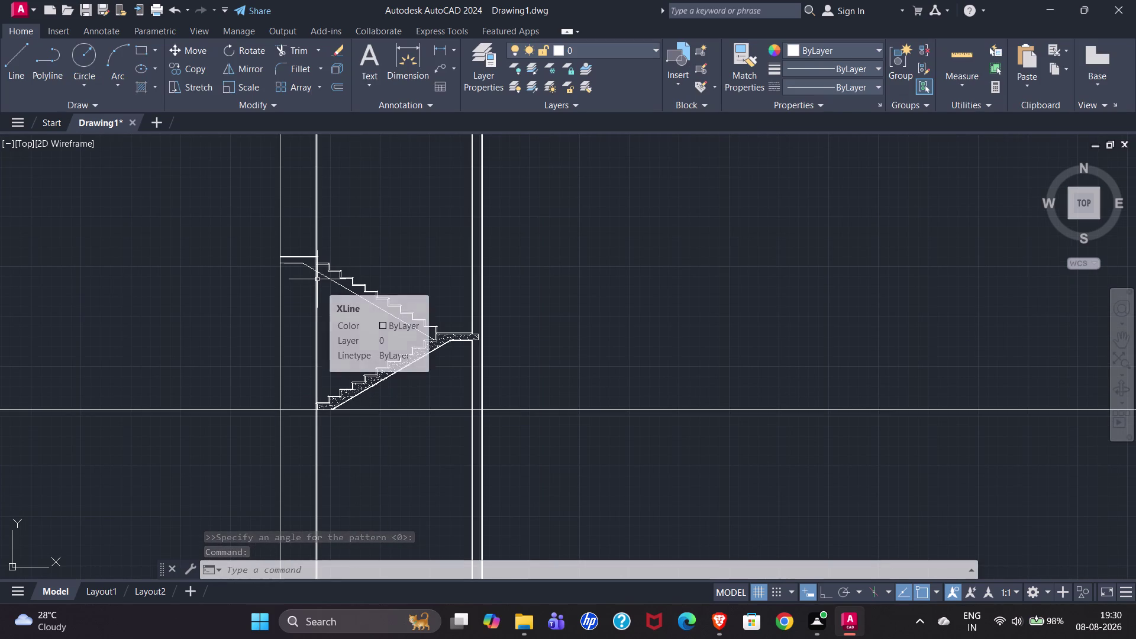
Erase the two stray vertical lines left of the stairs.
scroll(up, 3)
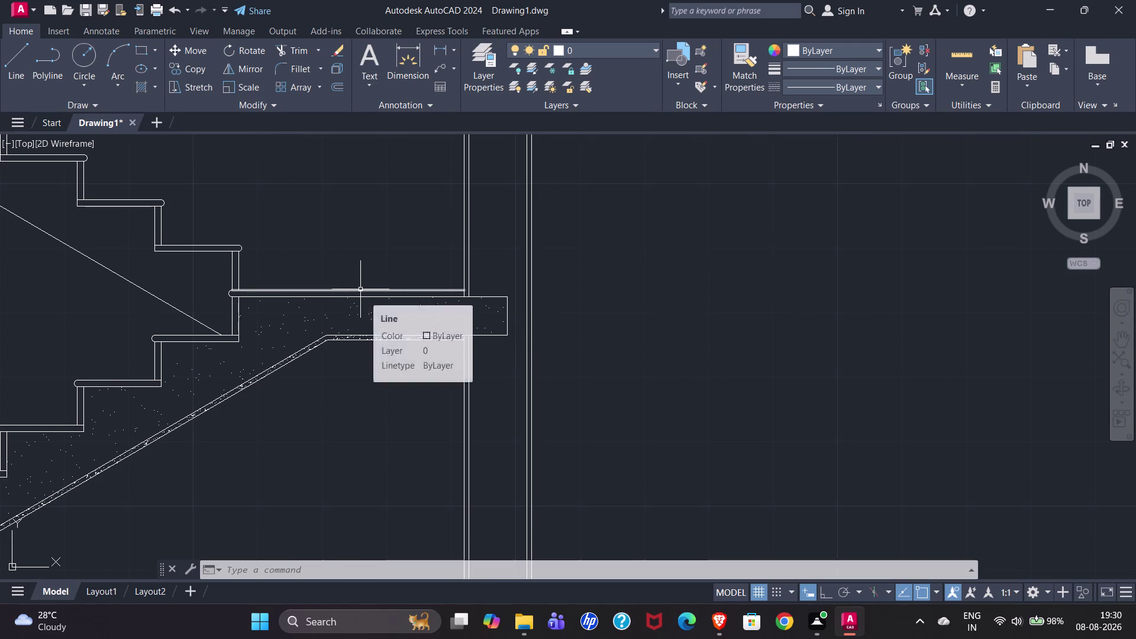
scroll(down, 3)
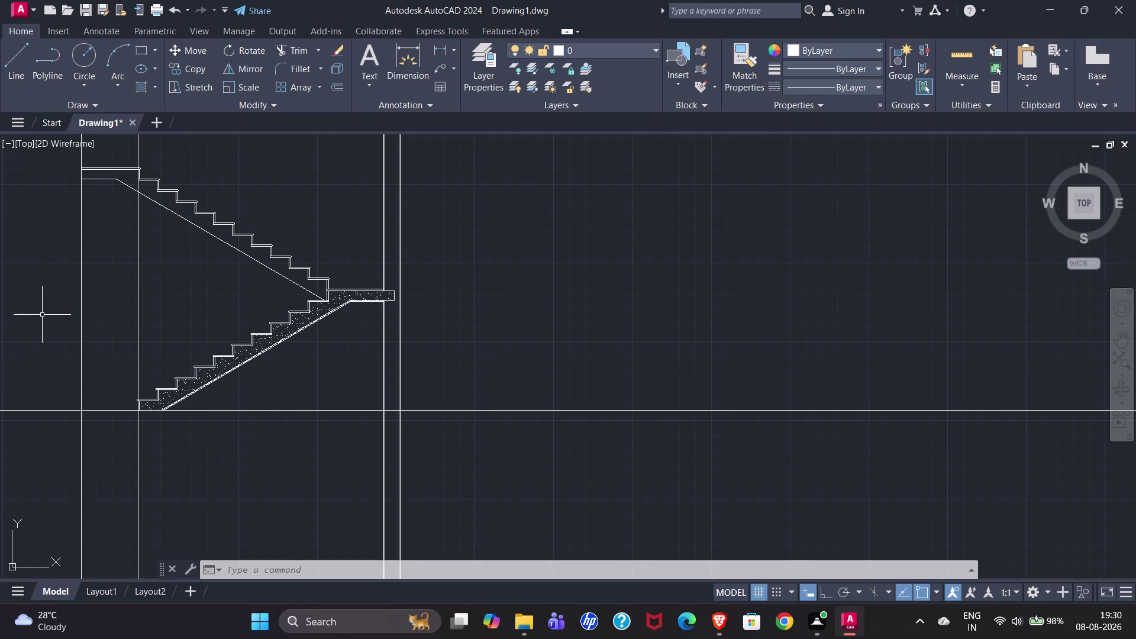
drag(43, 315, 118, 298)
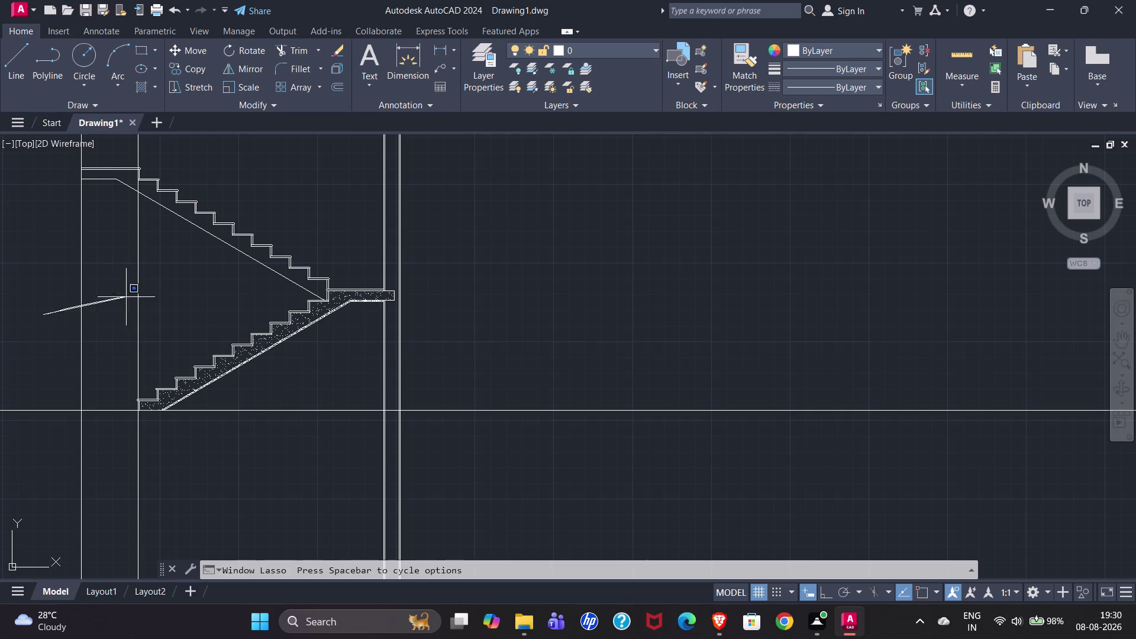
drag(117, 299, 156, 292)
drag(154, 293, 62, 333)
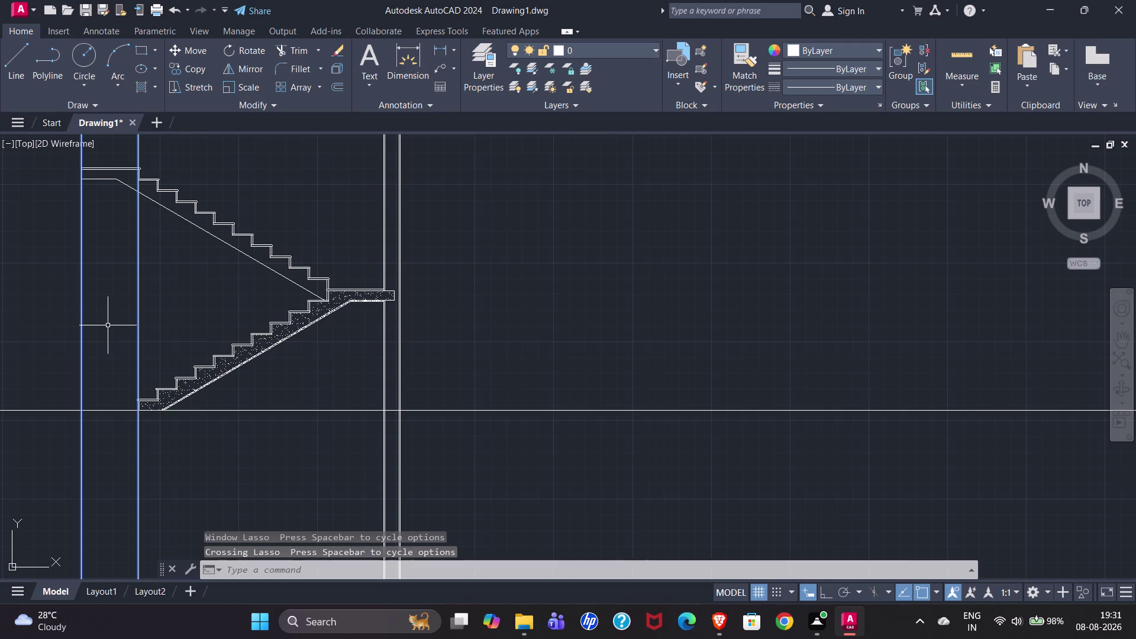
key(Delete)
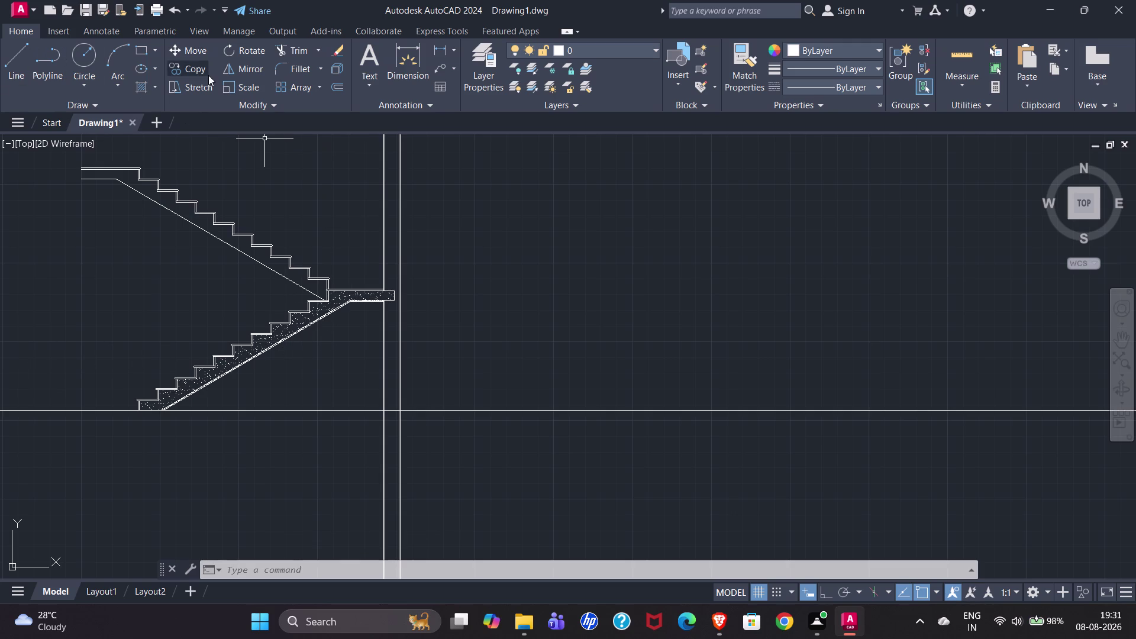
Try fence-trimming below the section, then undo back to the erased verticals.
click(288, 49)
drag(309, 502, 474, 480)
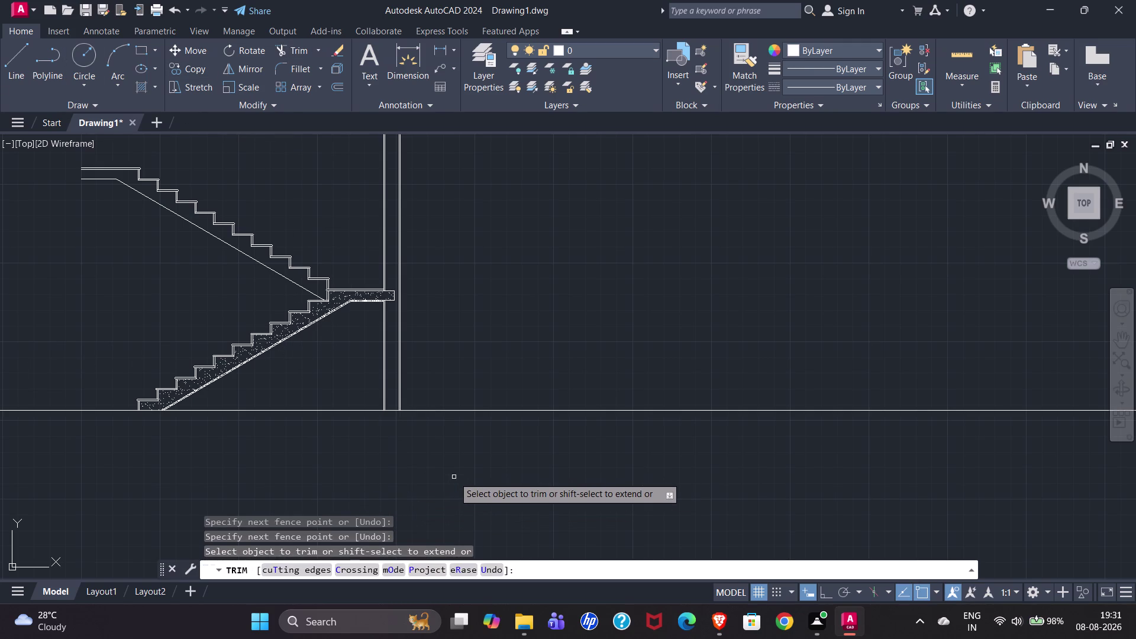
key(Escape)
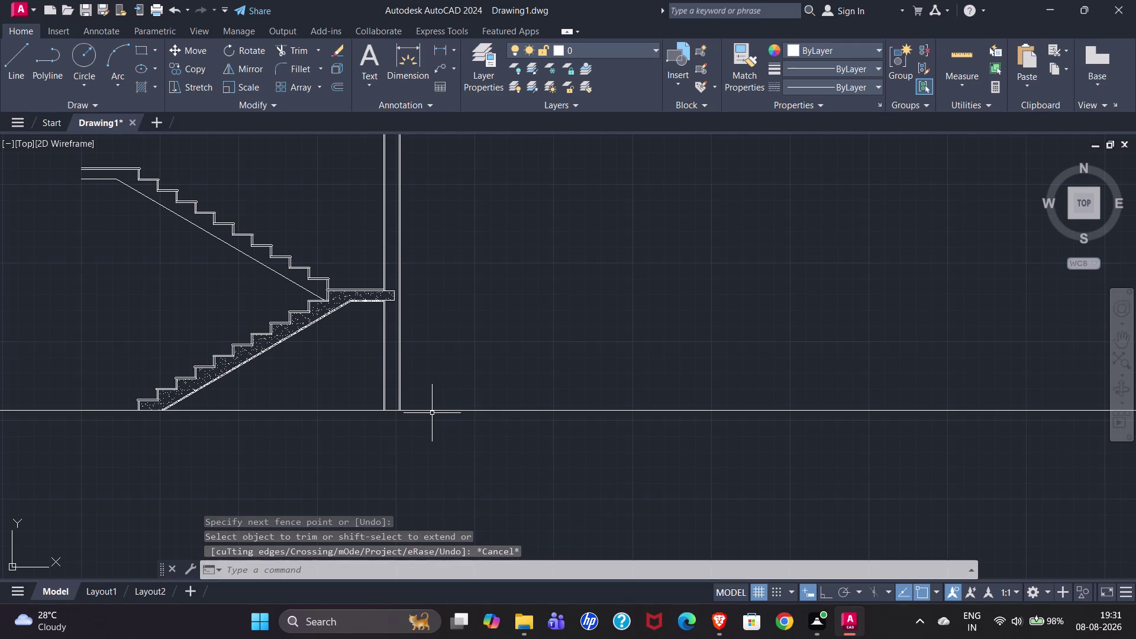
scroll(down, 3)
scroll(down, 3)
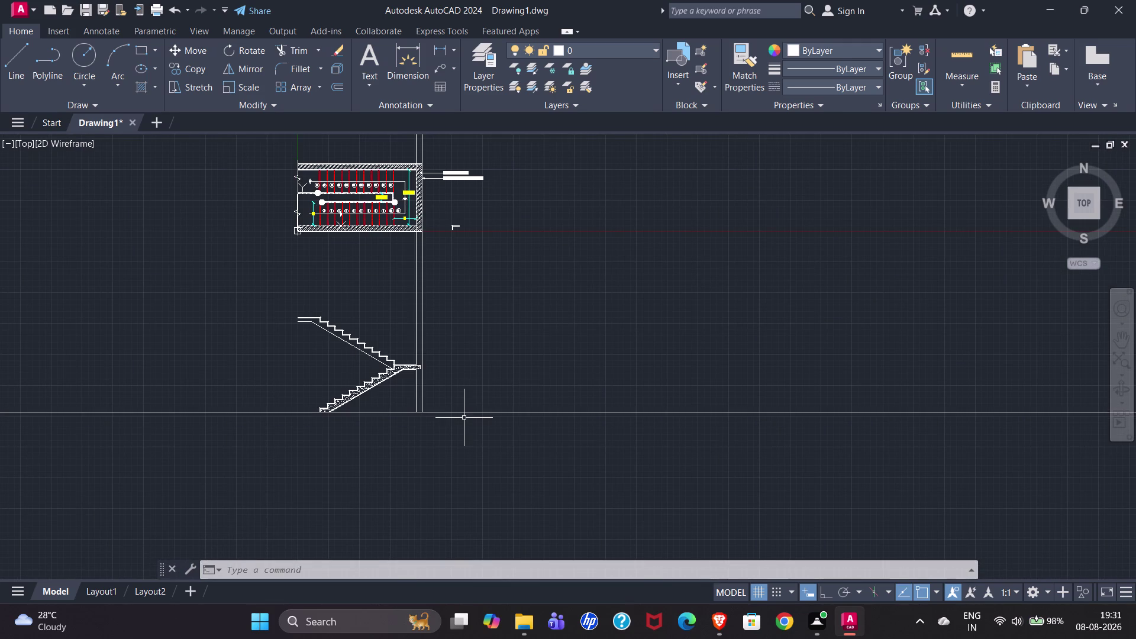
key(Escape)
key(ctrl+z)
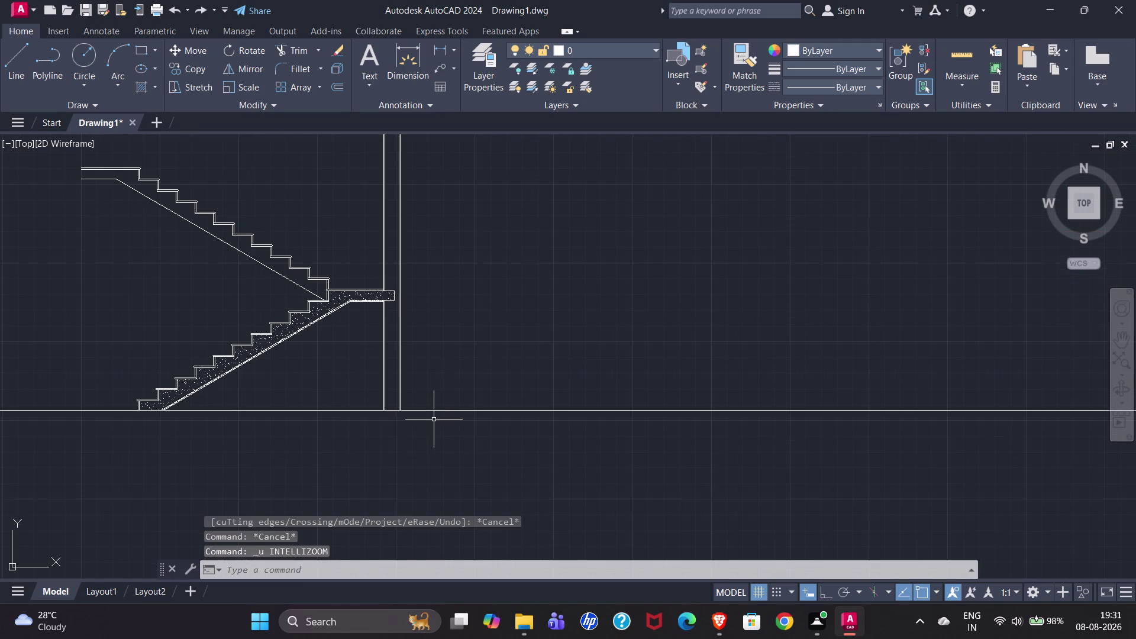
key(ctrl+z)
key(ctrl+z)
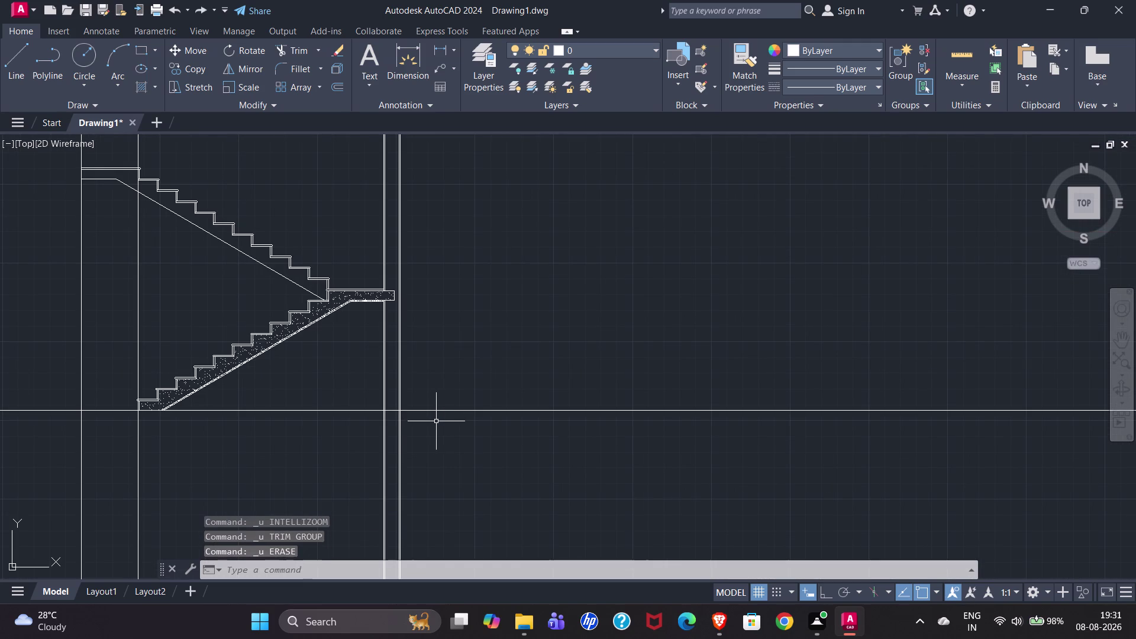
Fence-trim the construction line ends below and outside the staircase section.
click(290, 52)
drag(3, 342, 528, 348)
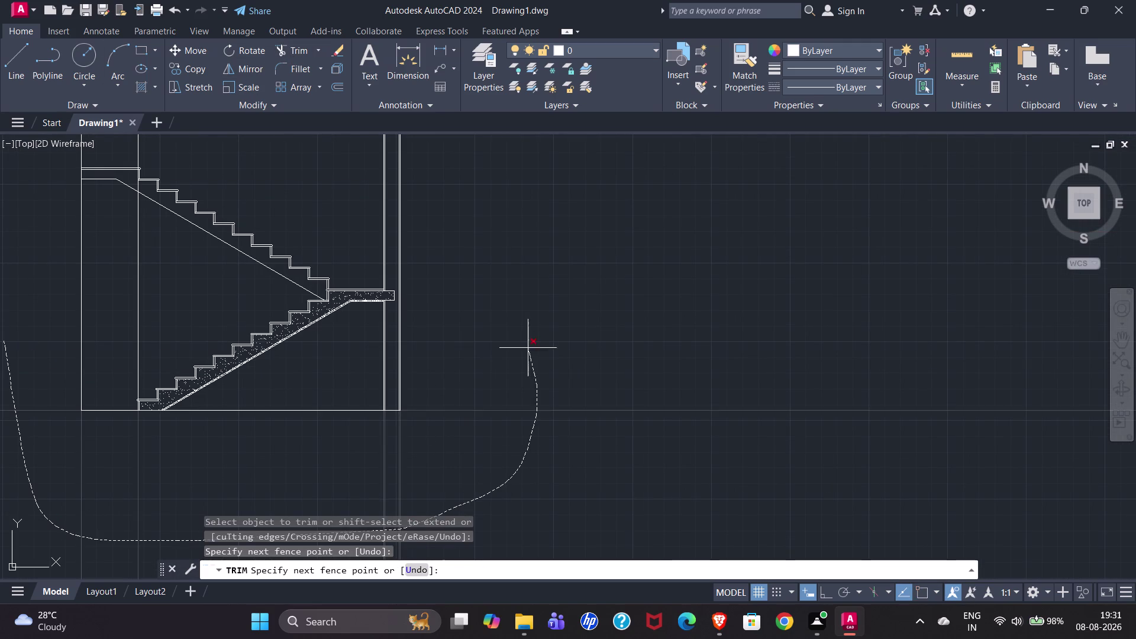
drag(528, 347, 528, 347)
scroll(down, 3)
scroll(down, 3)
scroll(up, 3)
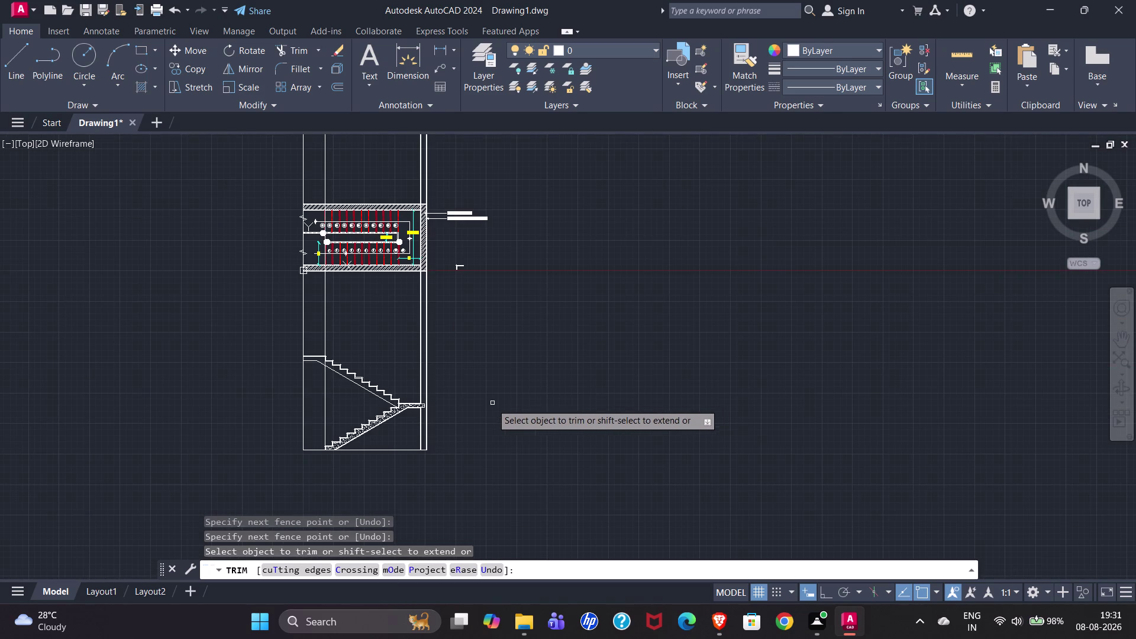
key(Escape)
Erase the remaining extra vertical lines left of the section.
drag(198, 333, 332, 326)
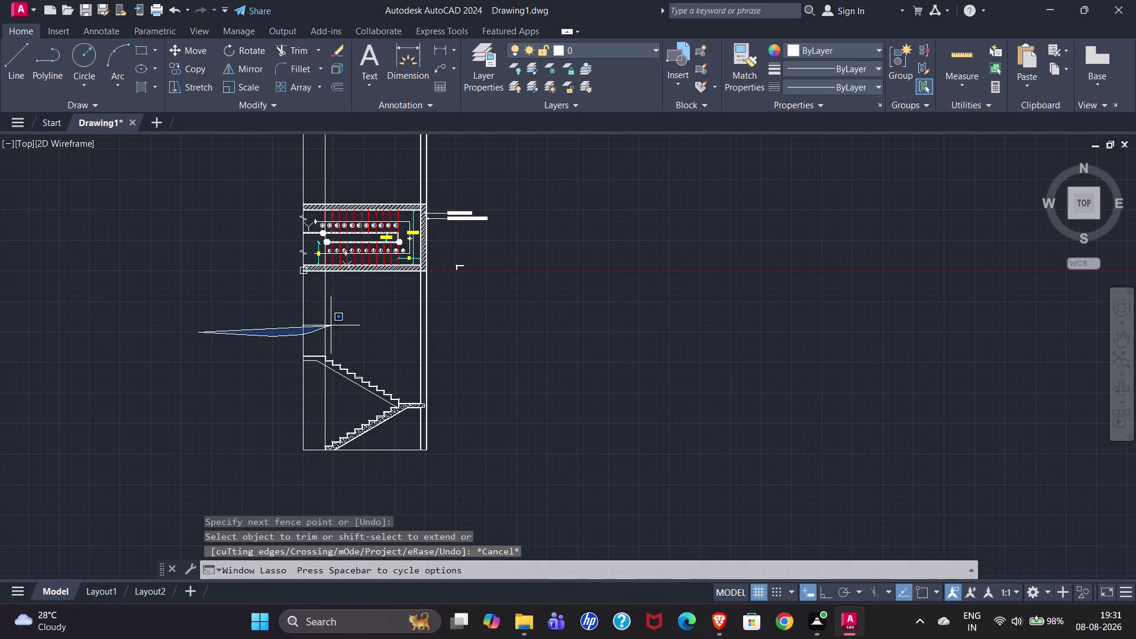
drag(331, 326, 341, 323)
drag(341, 322, 276, 343)
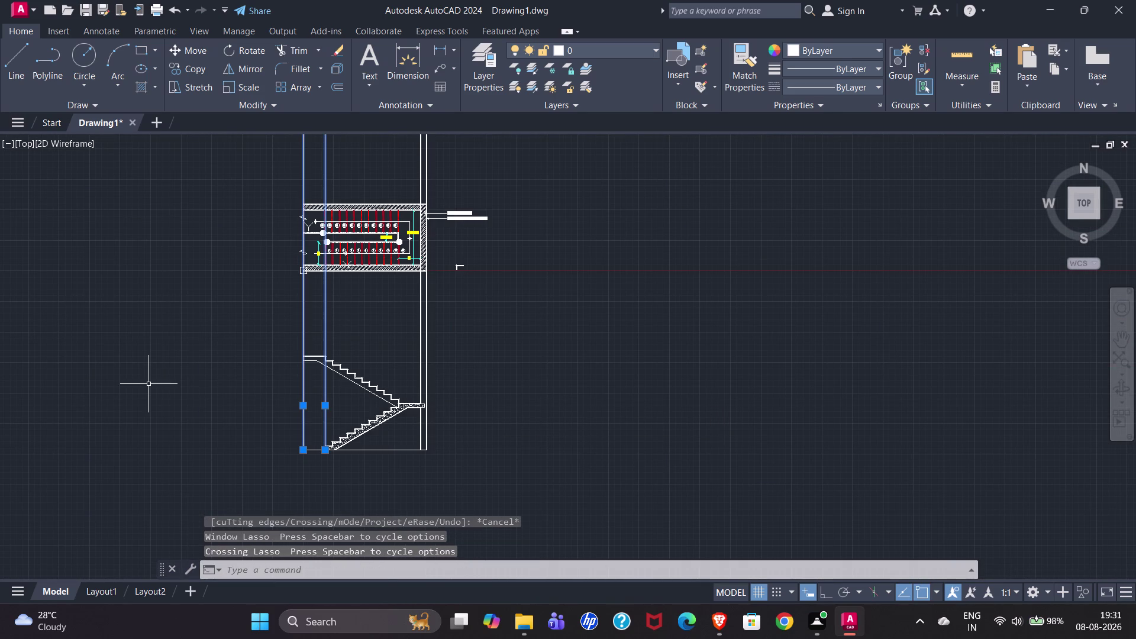
key(Delete)
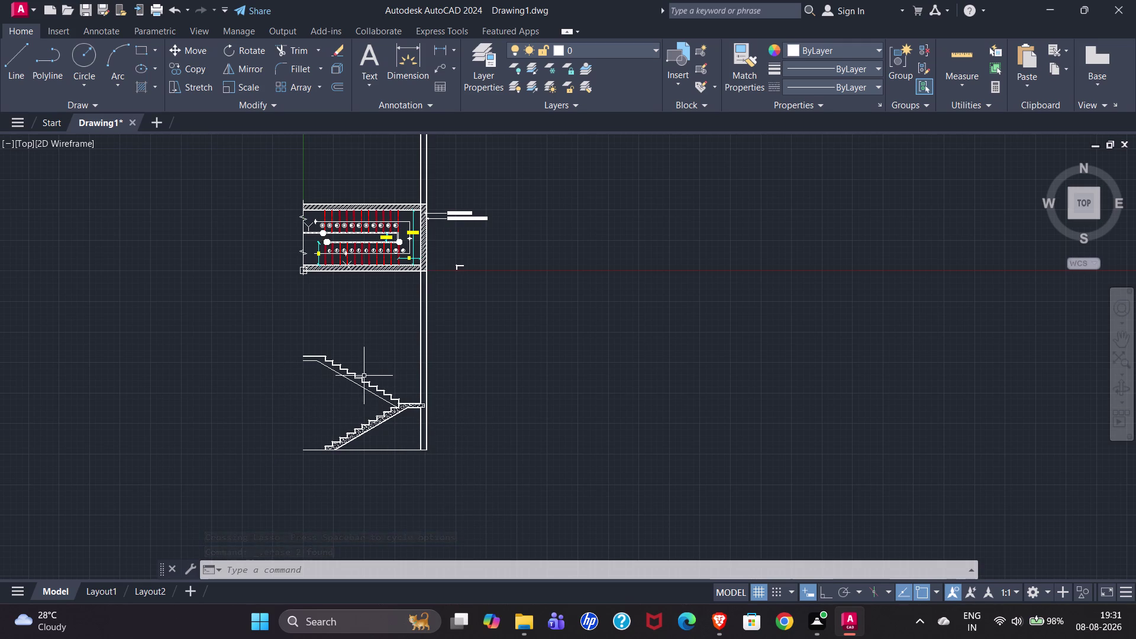
scroll(up, 3)
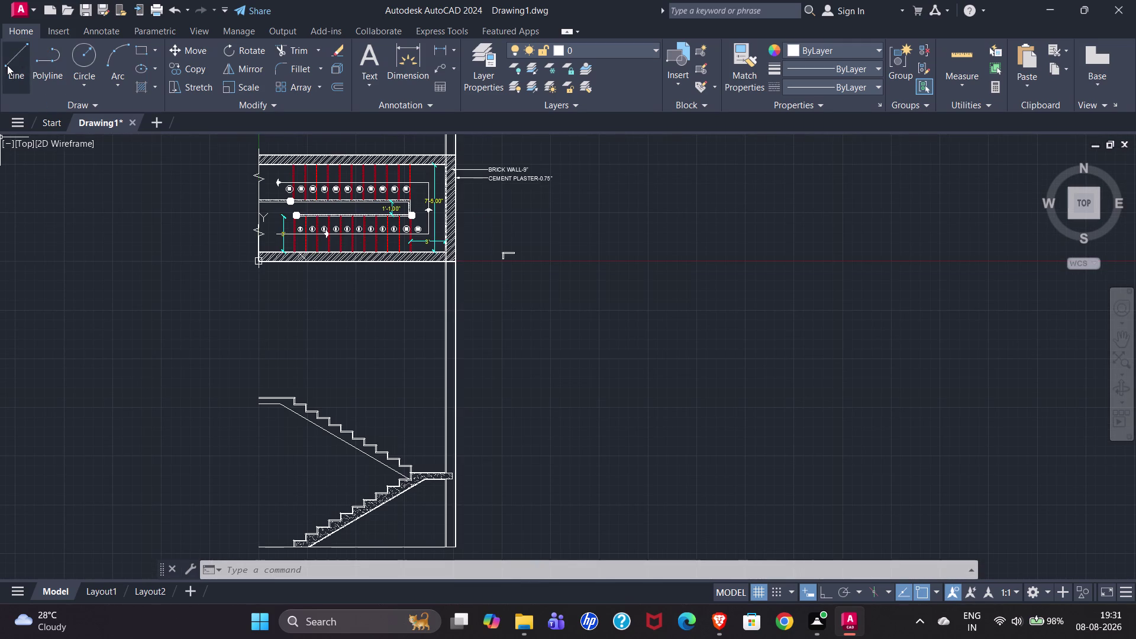
Start a line command and cancel it.
click(7, 65)
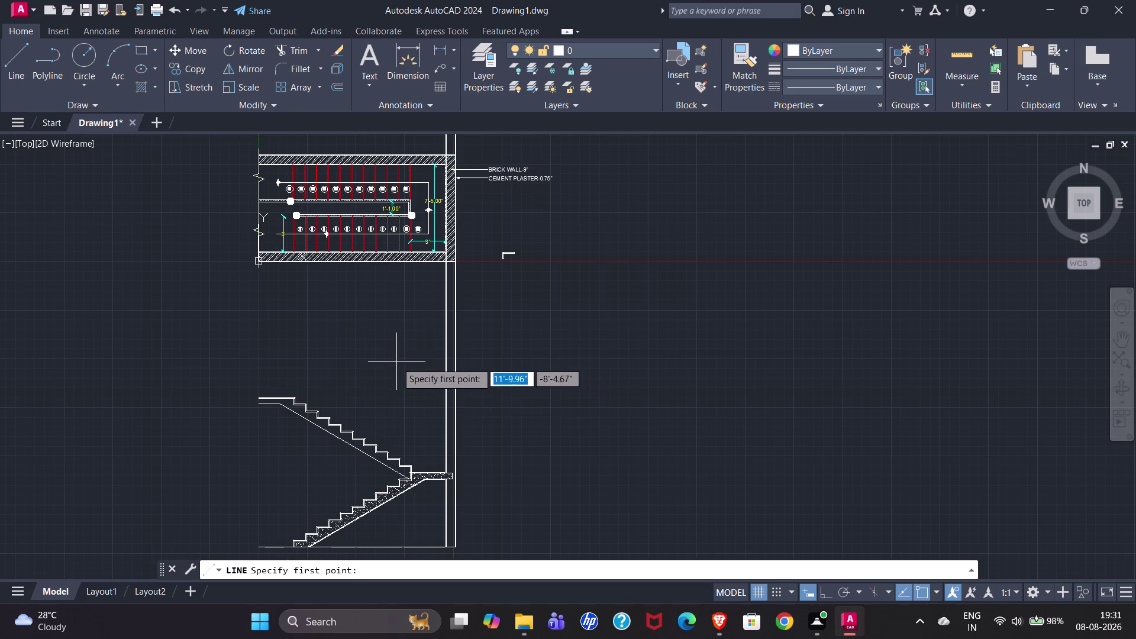
scroll(up, 3)
scroll(down, 3)
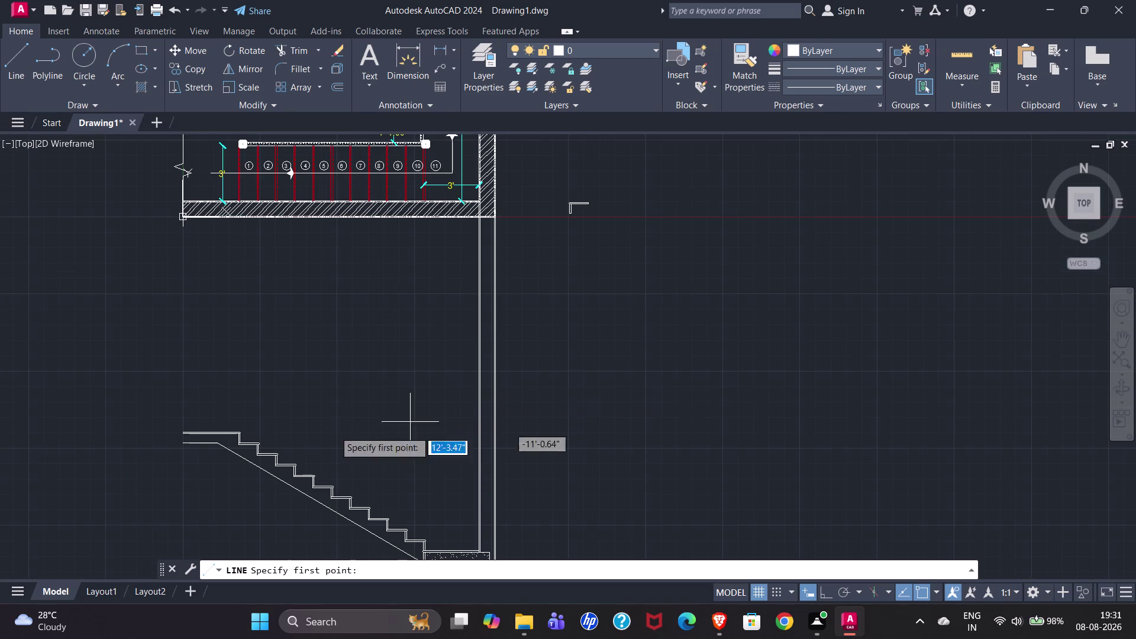
scroll(down, 3)
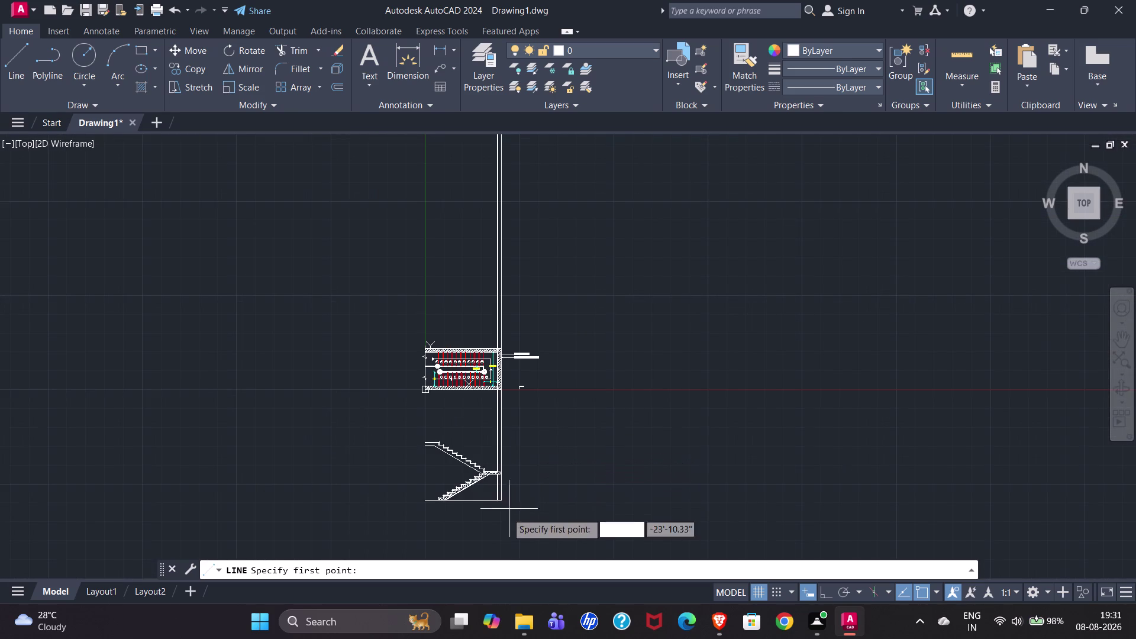
key(Escape)
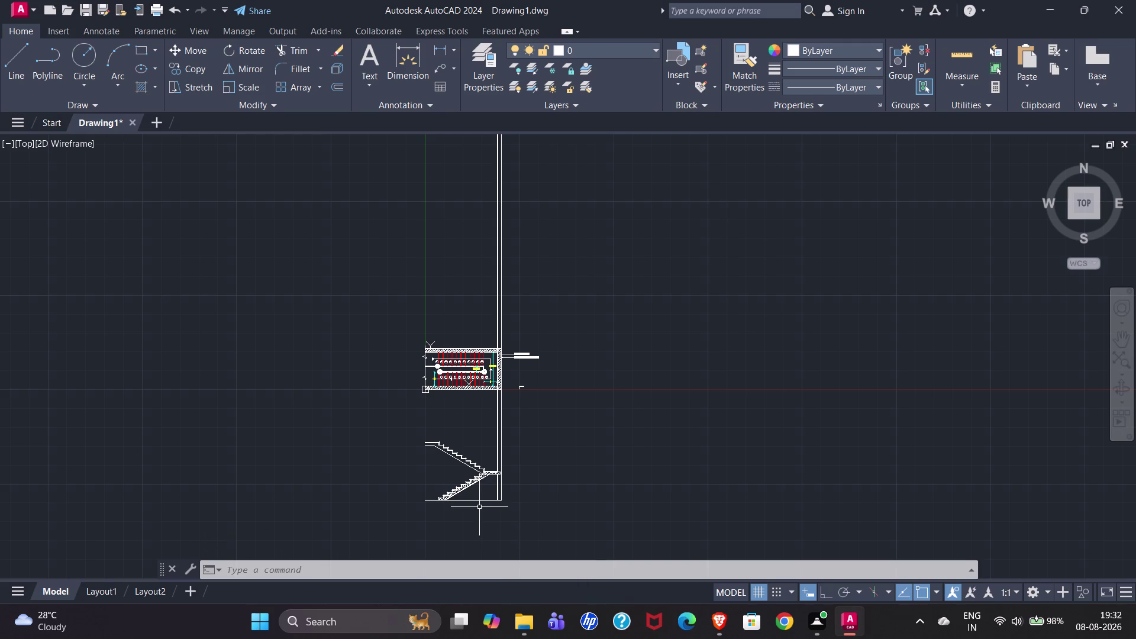
Select the base line under the staircase and offset it 13'.
click(486, 501)
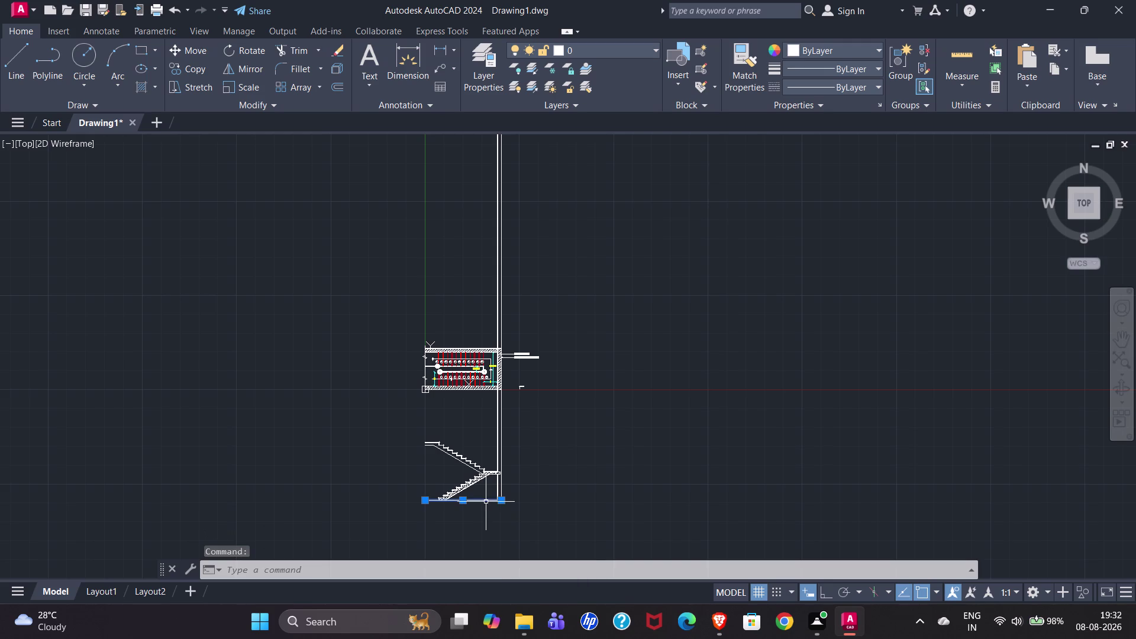
key(o)
key(Return)
key(Return)
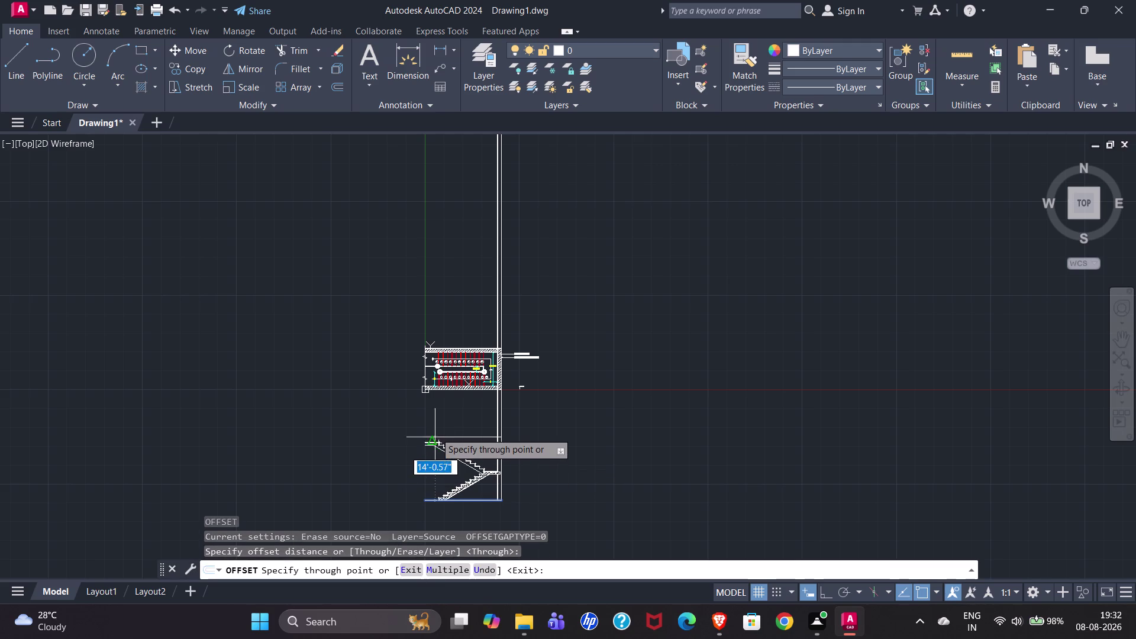
key(1)
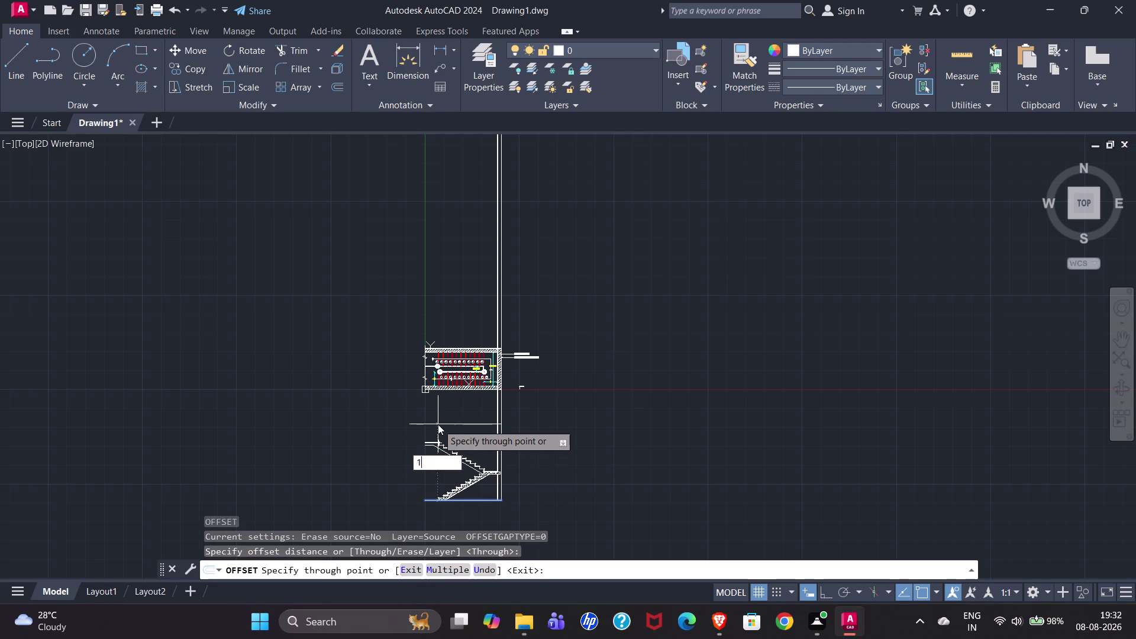
text(3')
key(Return)
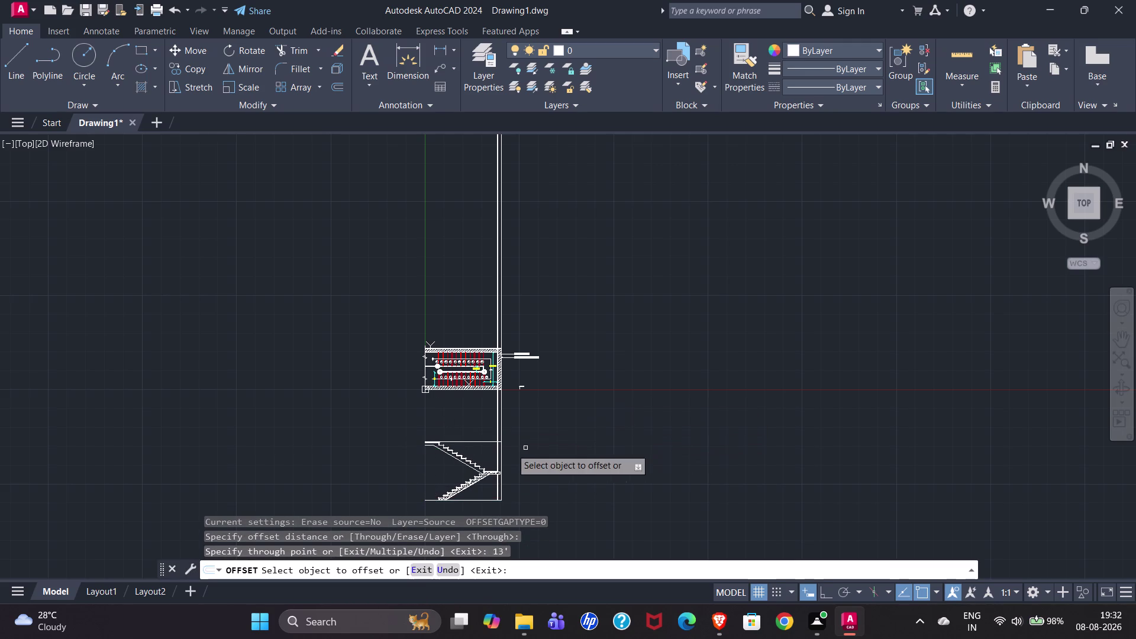
scroll(up, 3)
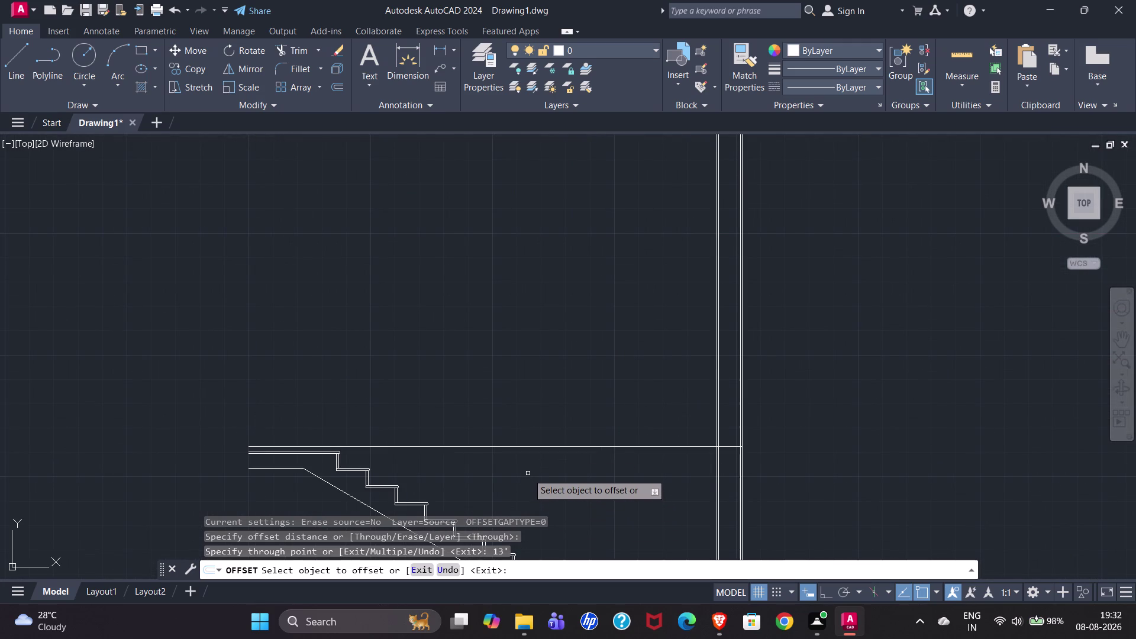
Offset the top section line 1' upward and delete the temporary offset line.
click(582, 445)
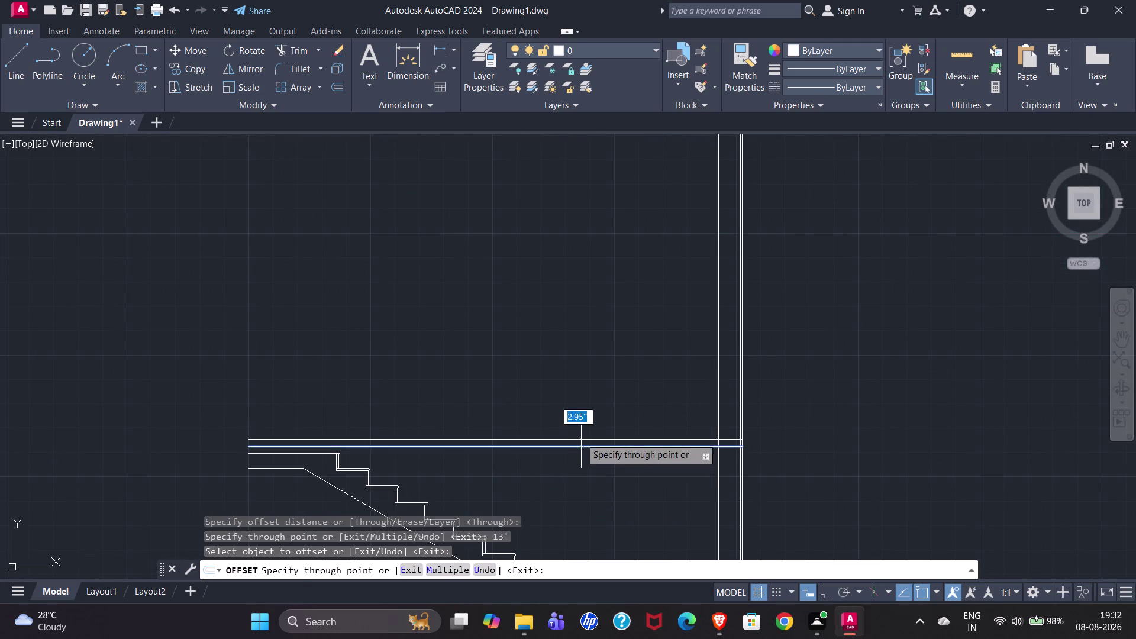
key(1)
key(apostrophe)
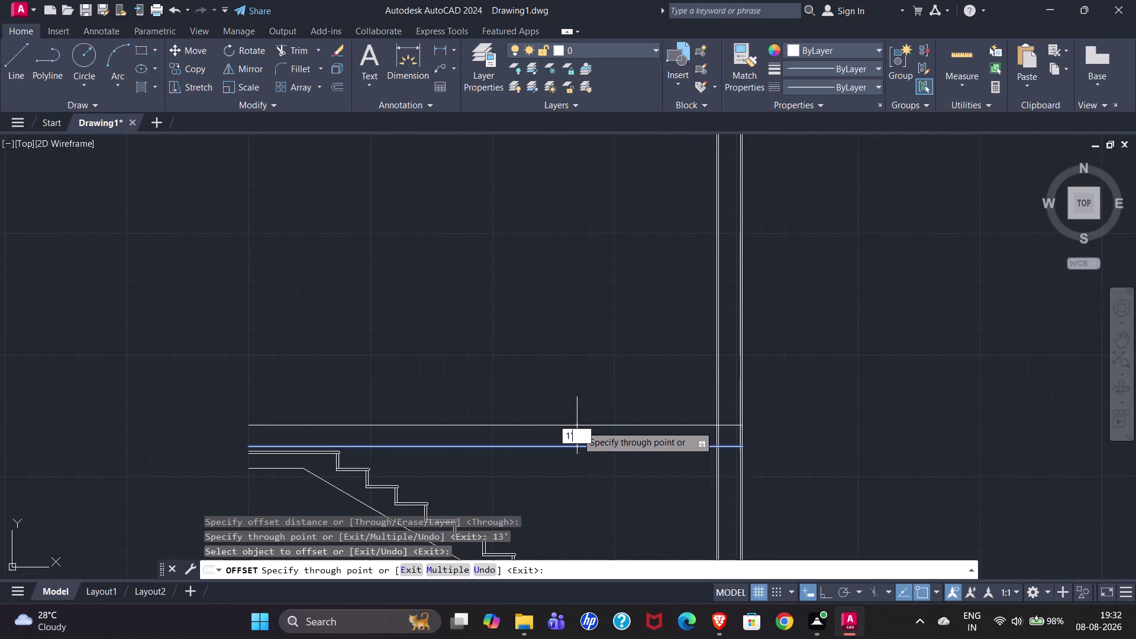
key(Return)
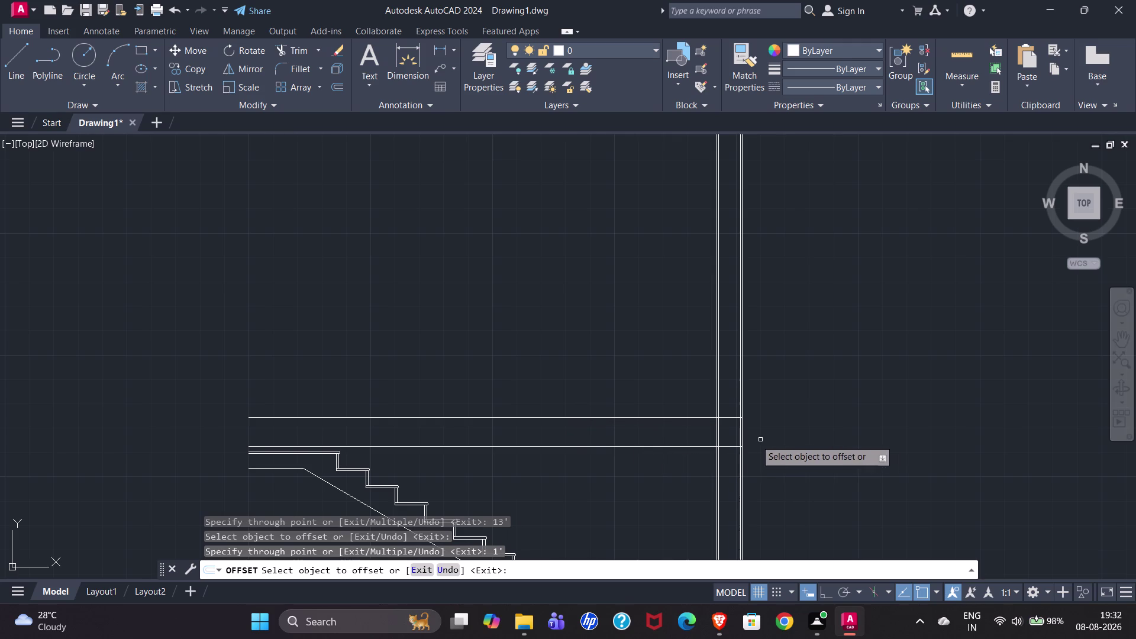
key(Escape)
click(634, 446)
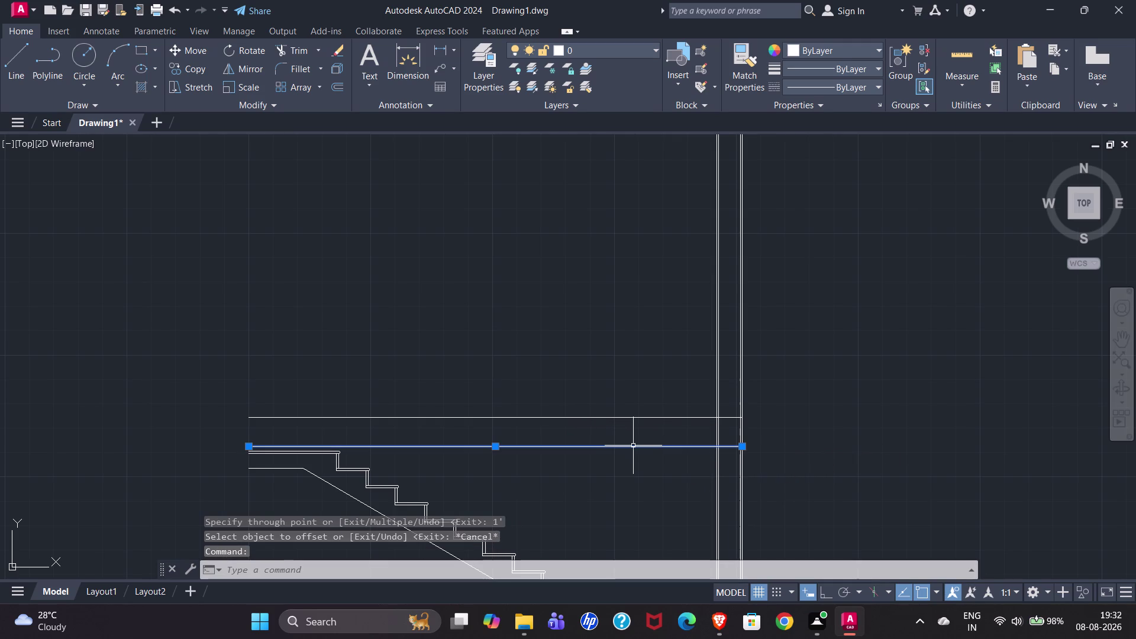
key(Delete)
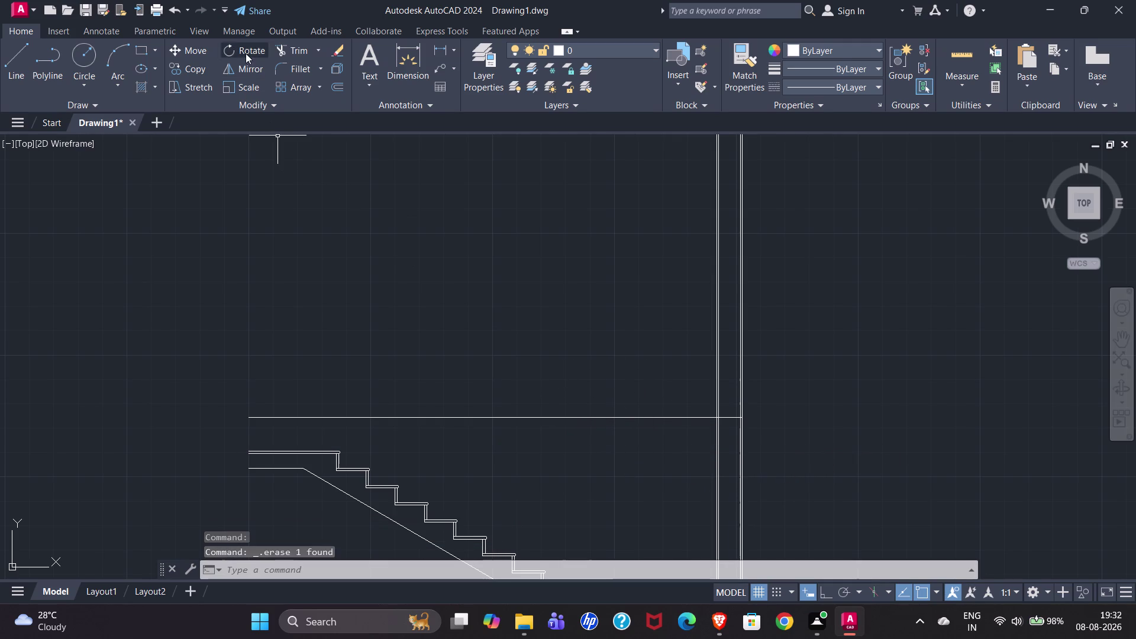
Fence-trim the extra horizontal lines crossing the wall tops.
click(292, 56)
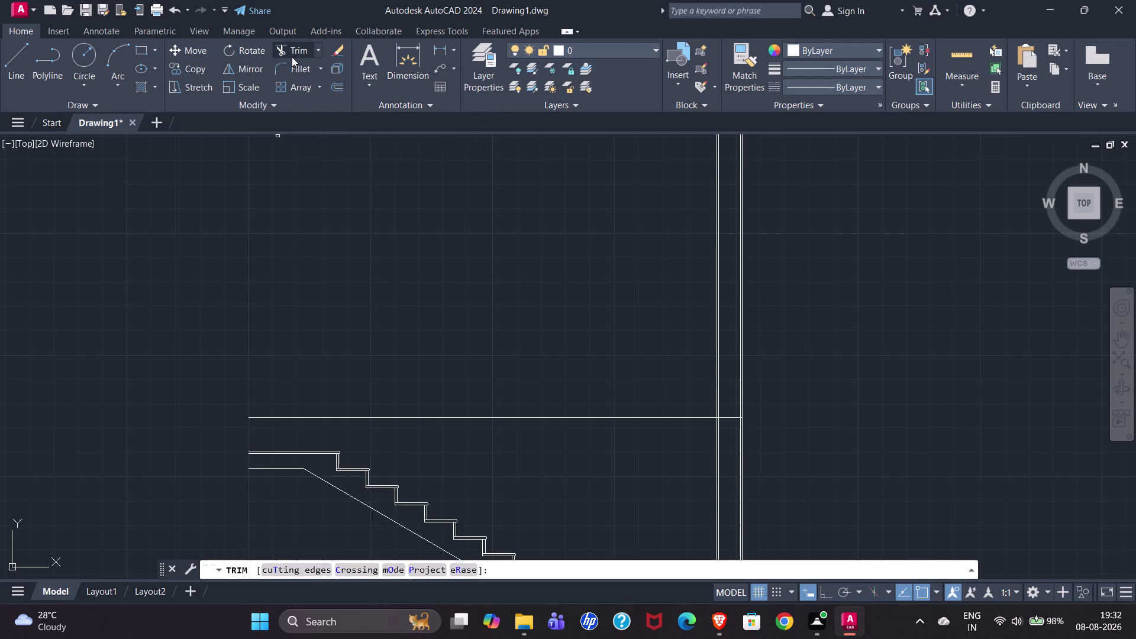
drag(488, 352, 928, 323)
scroll(down, 3)
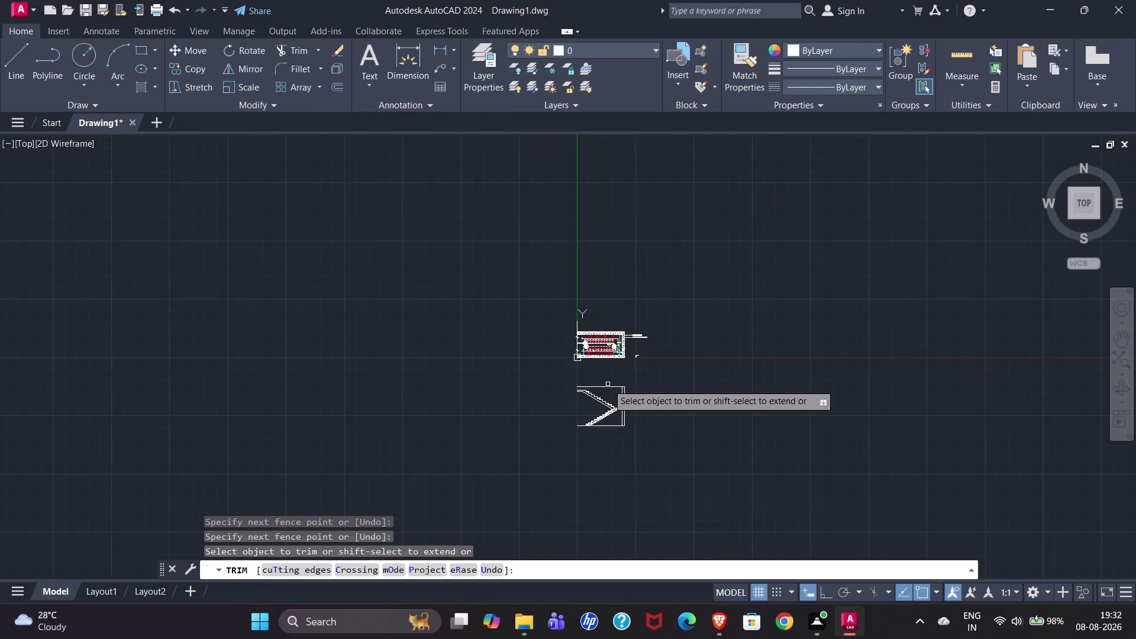
scroll(up, 3)
scroll(down, 3)
scroll(up, 3)
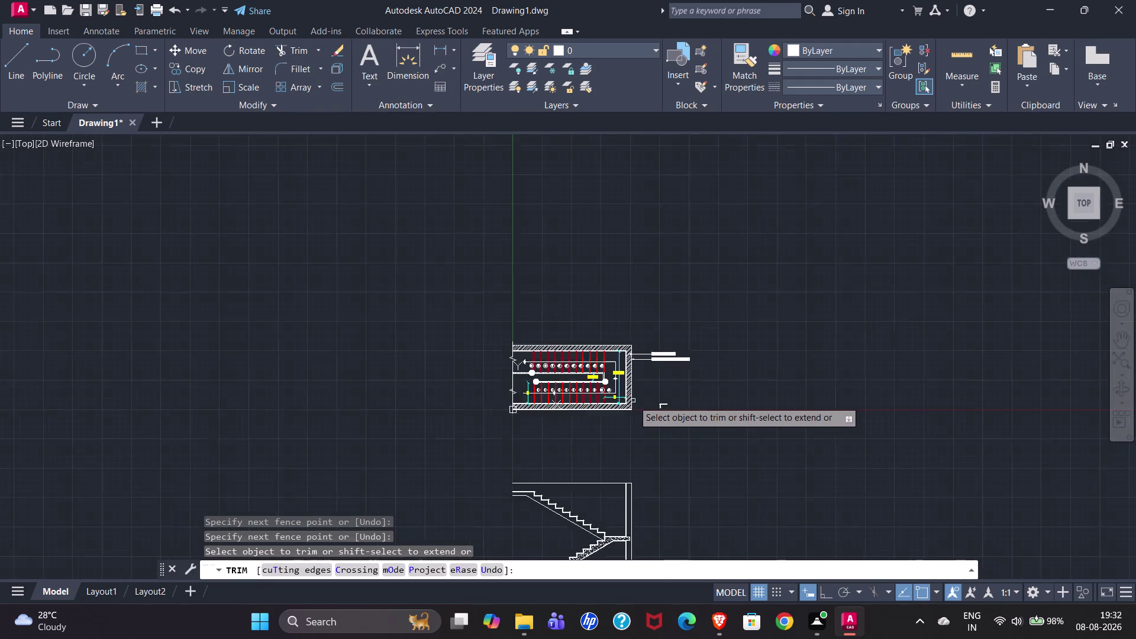
scroll(up, 3)
scroll(up, 3)
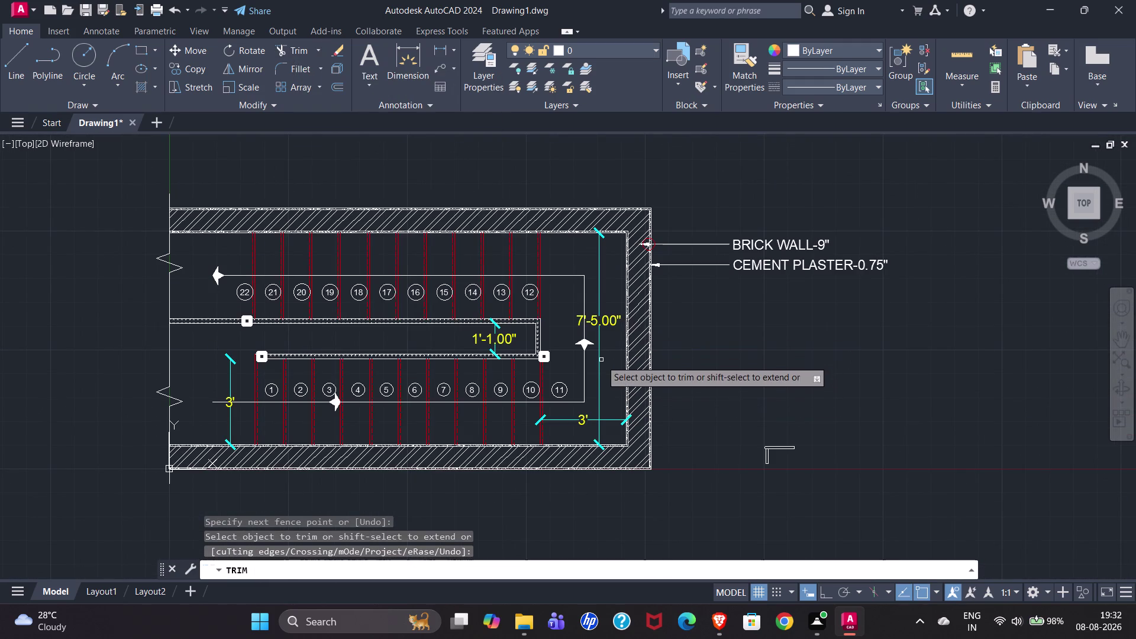
scroll(up, 3)
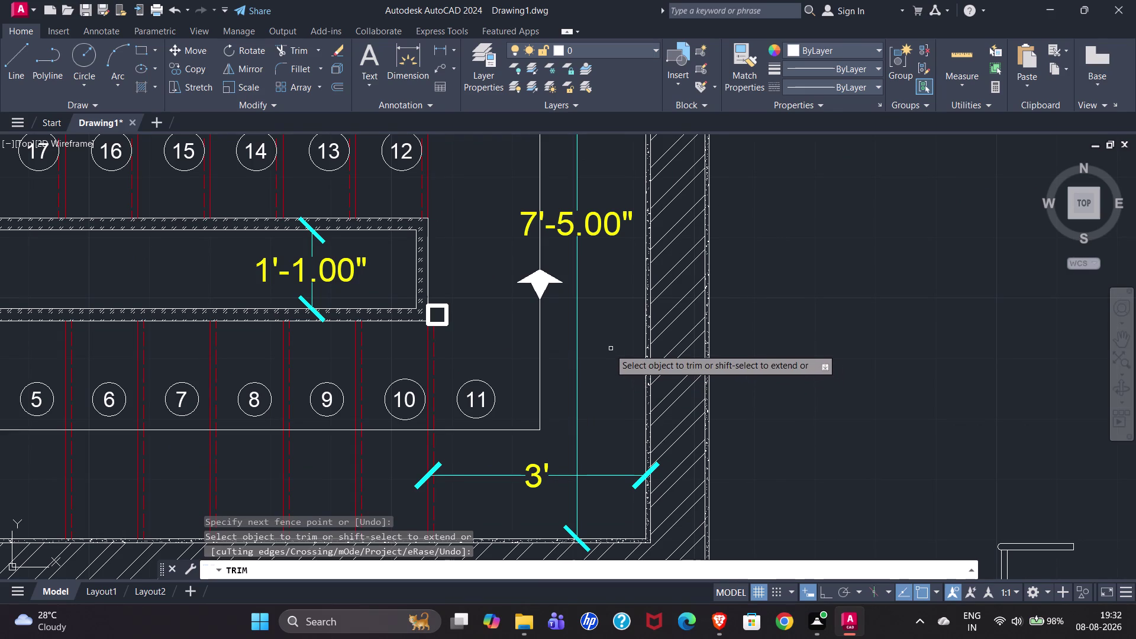
scroll(down, 3)
scroll(down, 3)
scroll(up, 3)
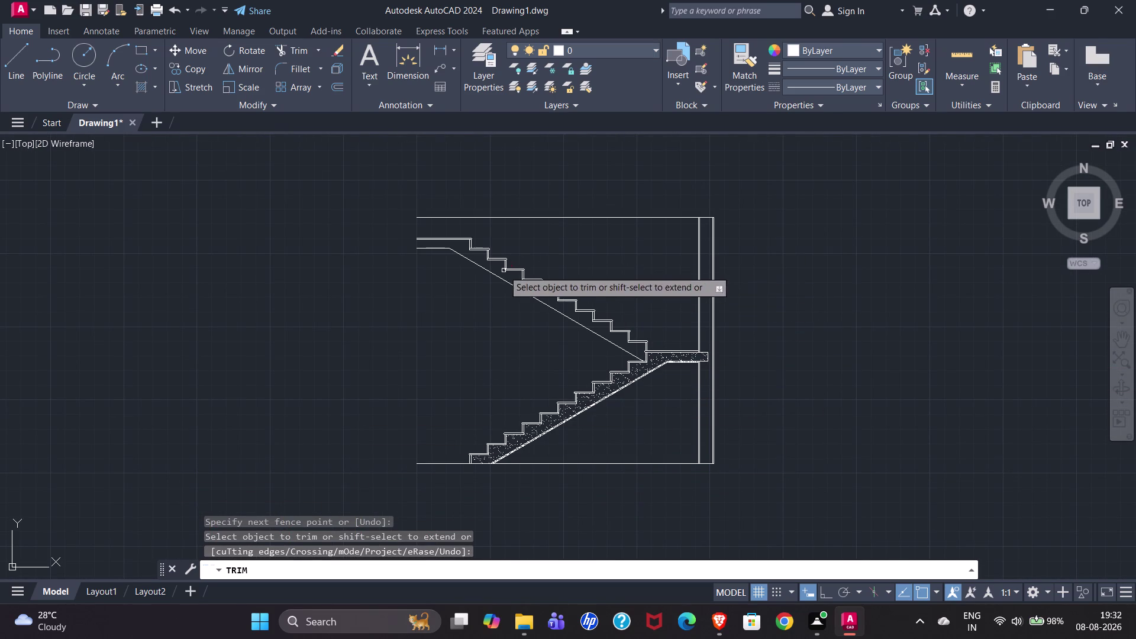
Trim the line above the staircase and erase the cap line across the walls.
drag(590, 200, 594, 229)
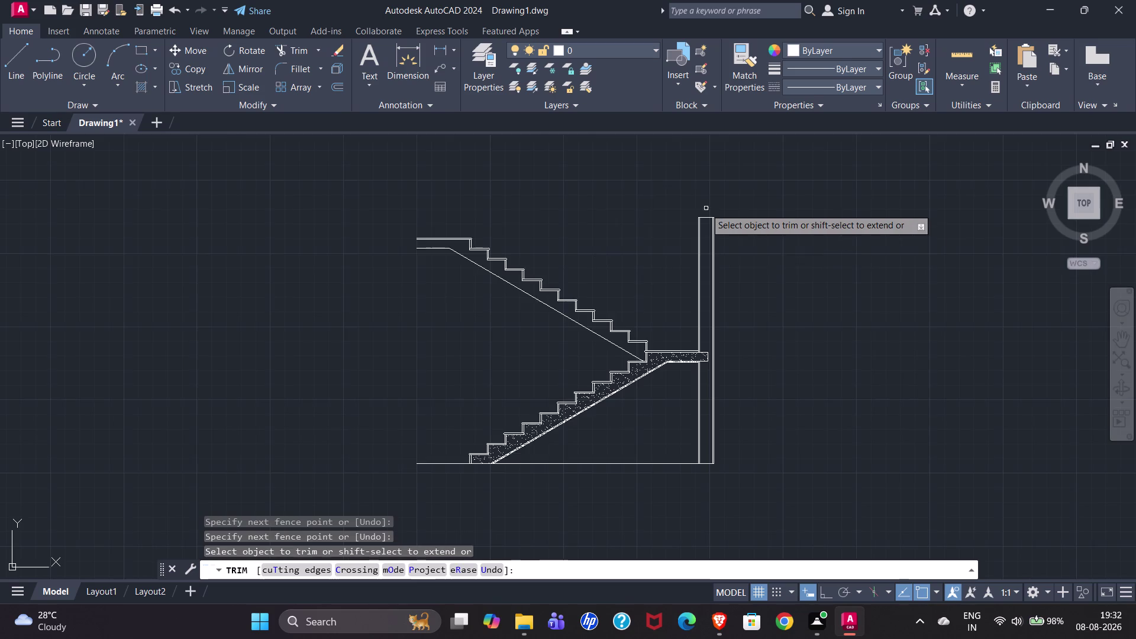
scroll(up, 3)
scroll(up, 3)
key(Escape)
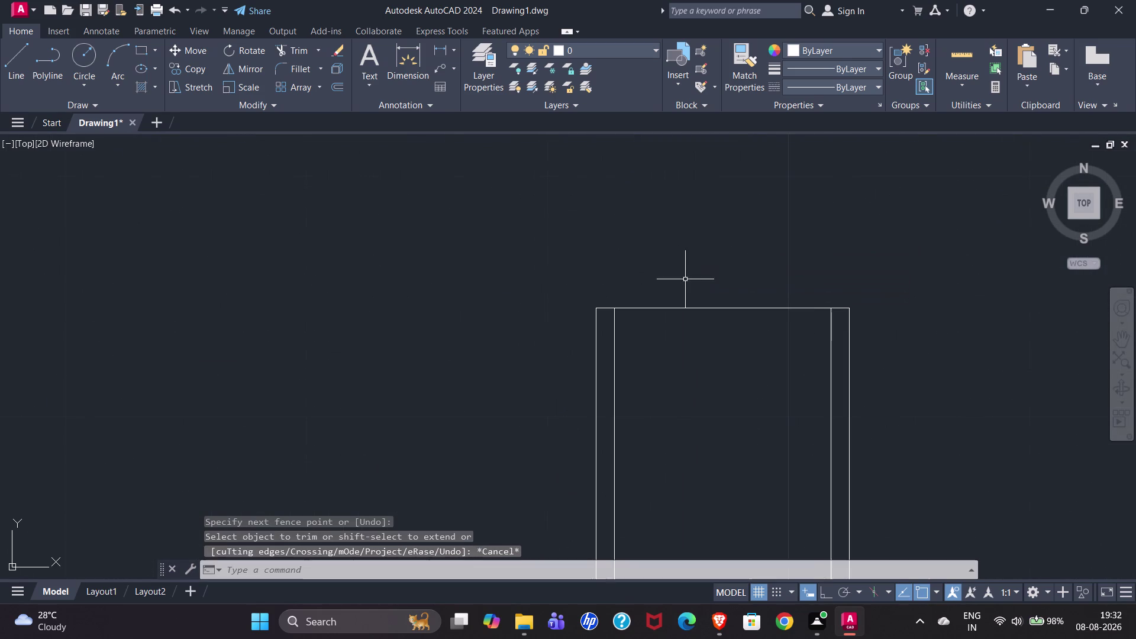
click(686, 309)
key(Delete)
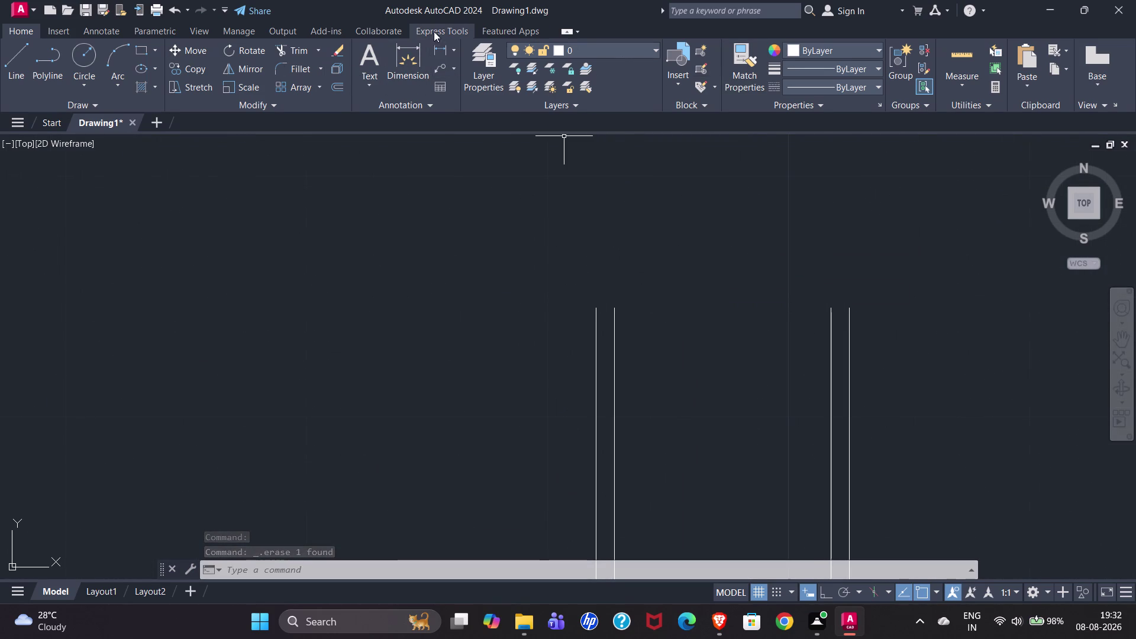
Start an Express Tools break-line symbol with 6" symbol size and 3" extension.
click(431, 31)
click(588, 77)
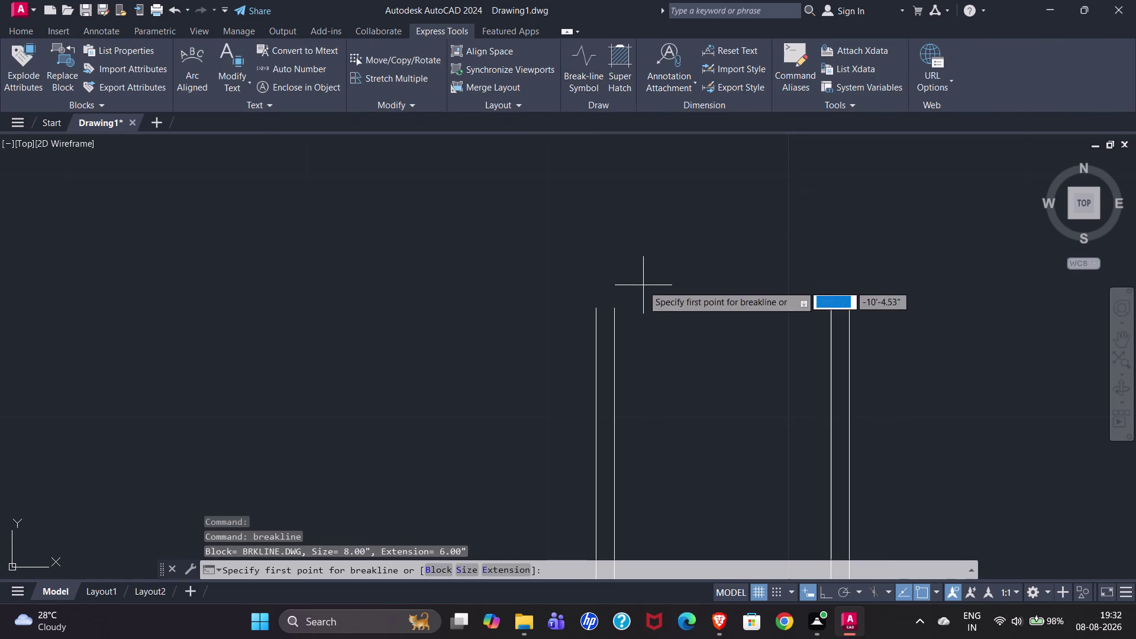
click(468, 573)
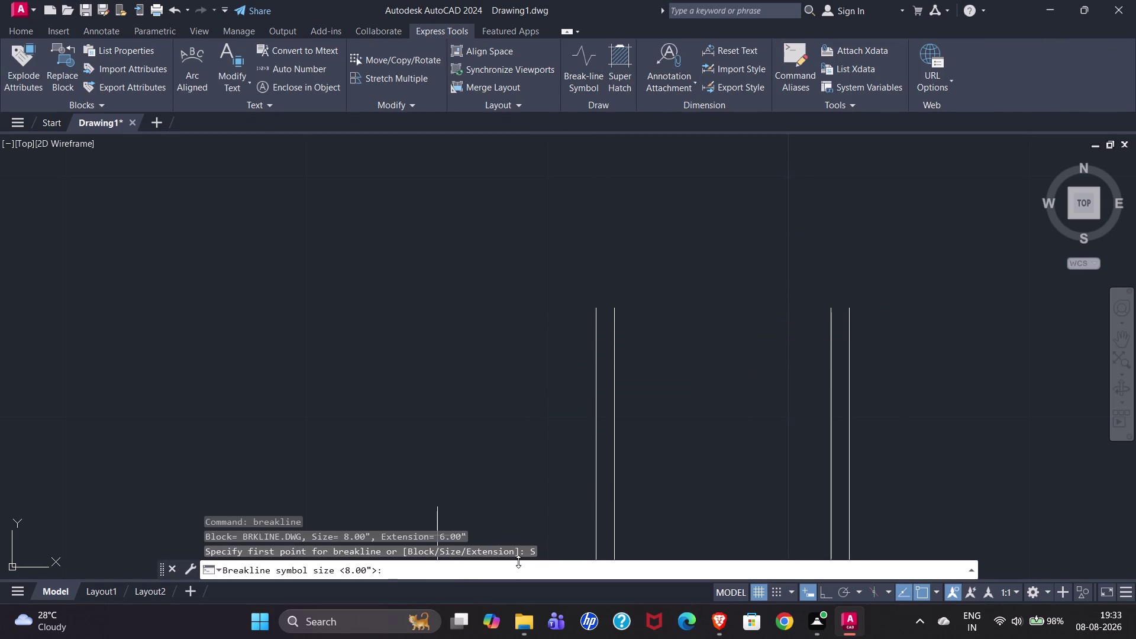
text(6")
key(Return)
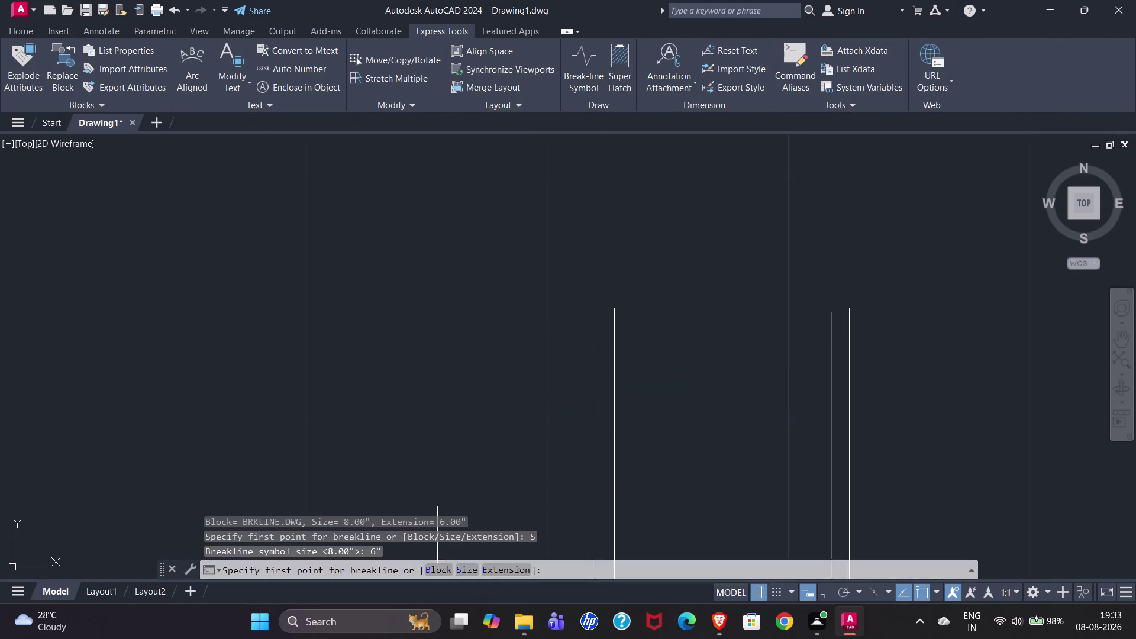
click(509, 574)
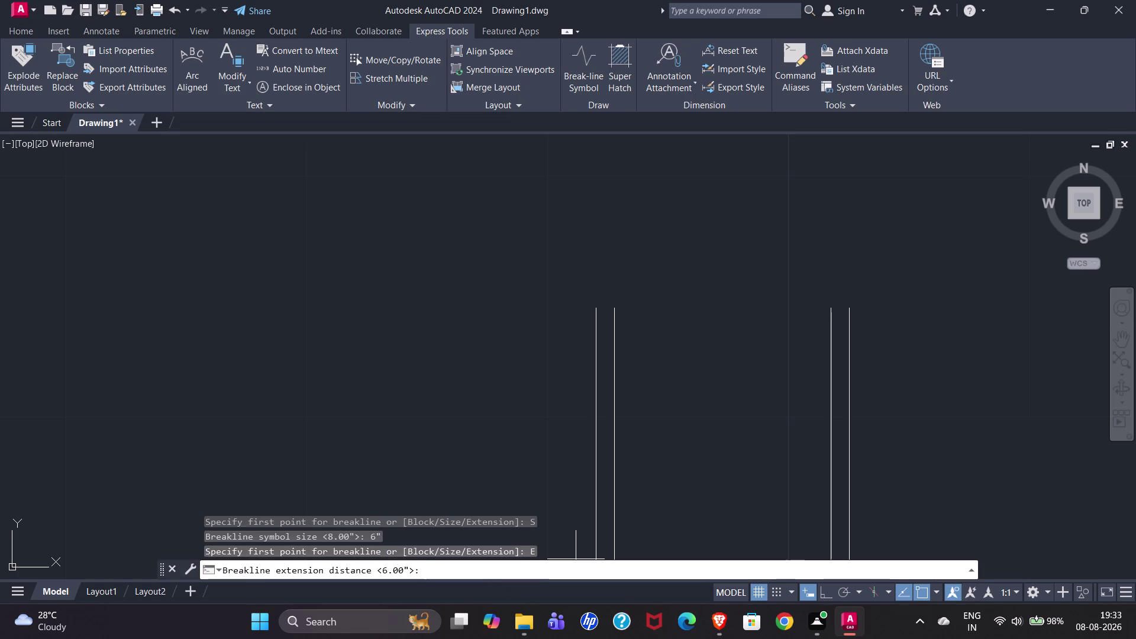
key(3)
key(shift+quotedbl)
key(Return)
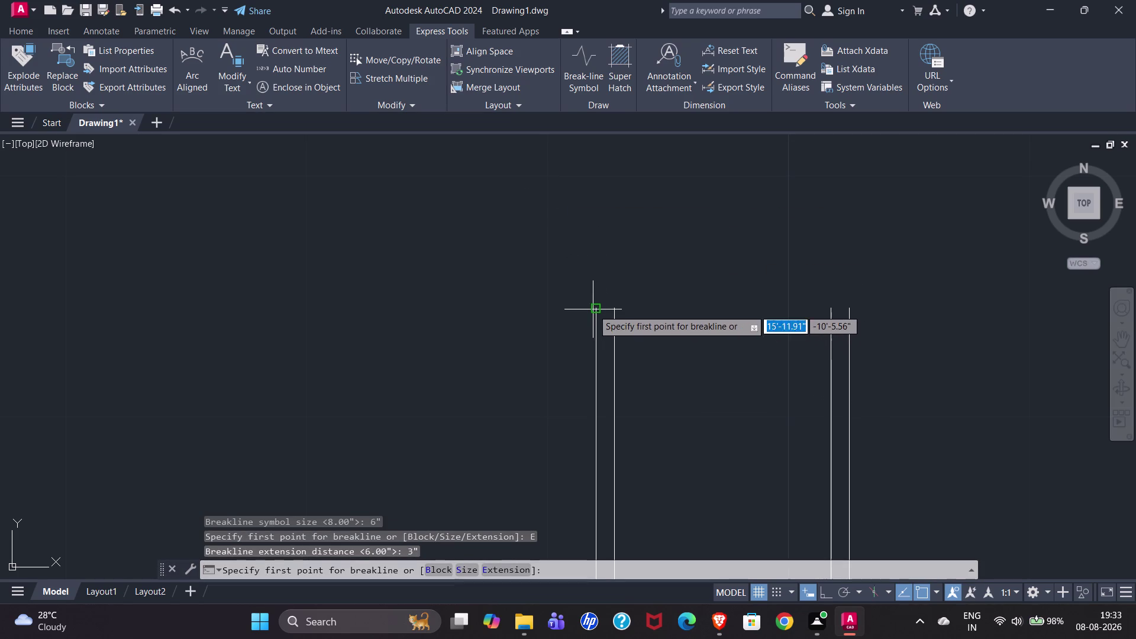
Place the break line across the wall top with the symbol at its midpoint.
click(593, 309)
click(846, 311)
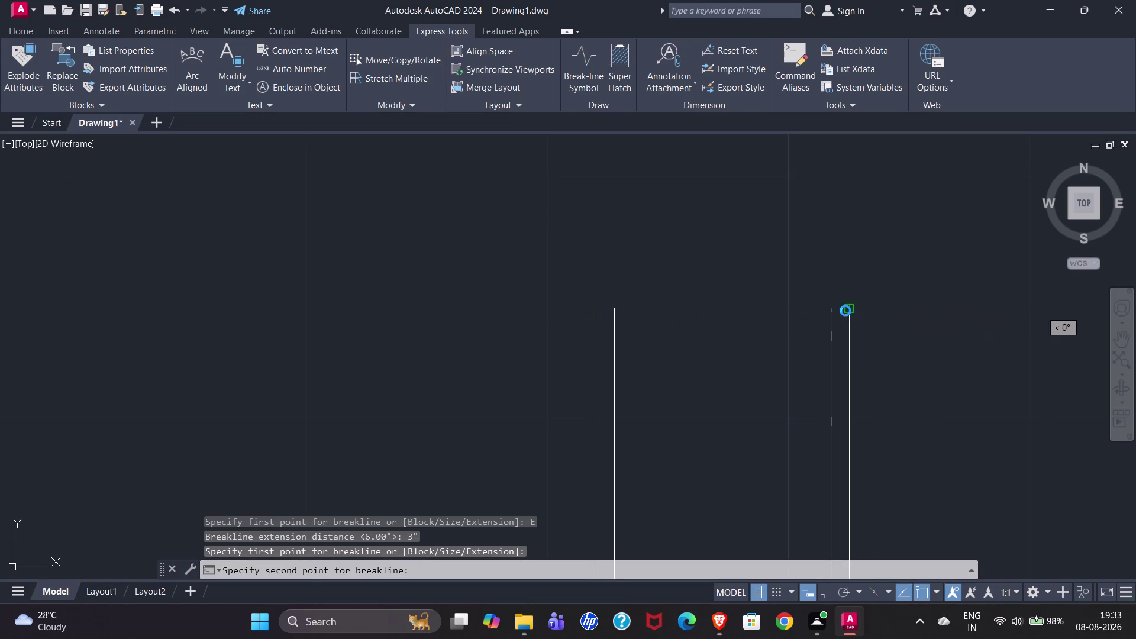
click(720, 307)
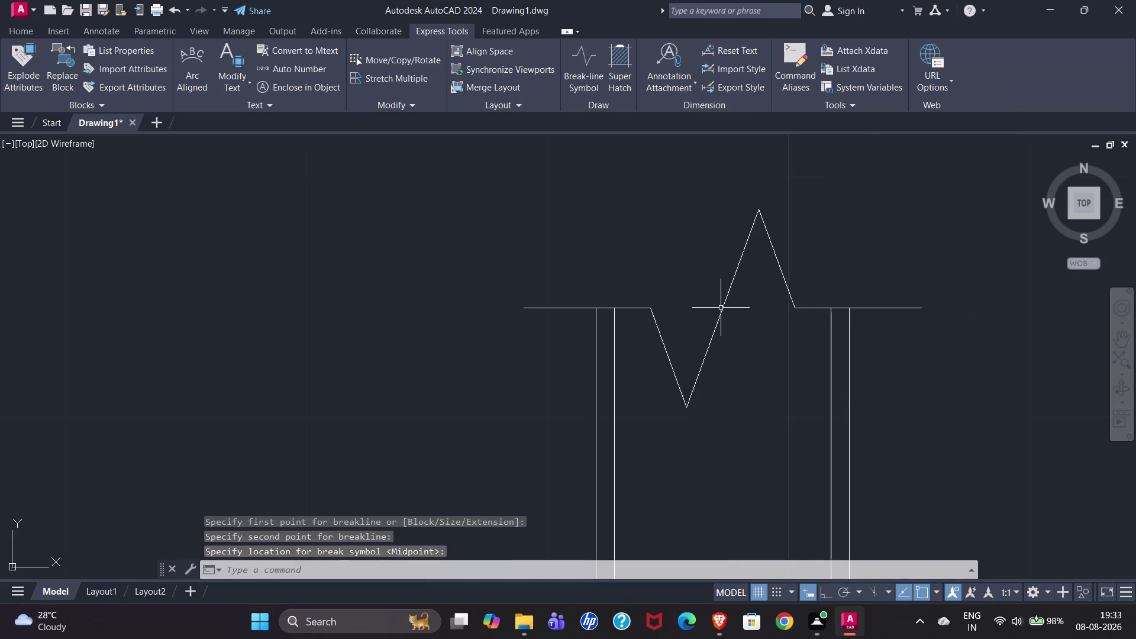
scroll(down, 3)
scroll(down, 3)
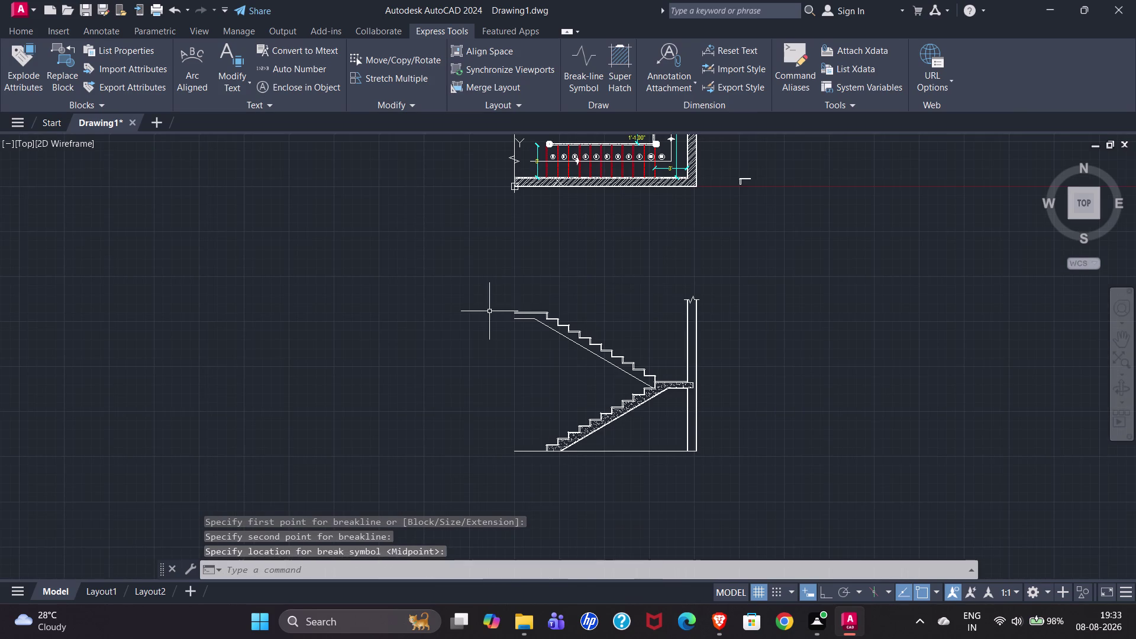
scroll(up, 3)
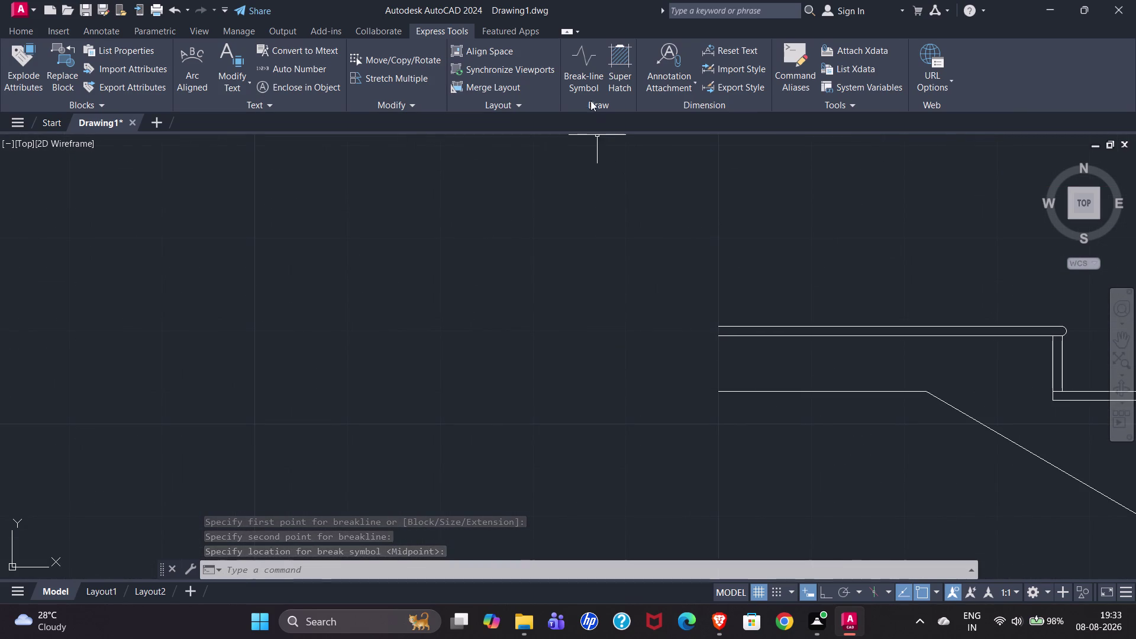
Add a second break-line symbol across the left end of the top landing.
click(580, 68)
click(716, 325)
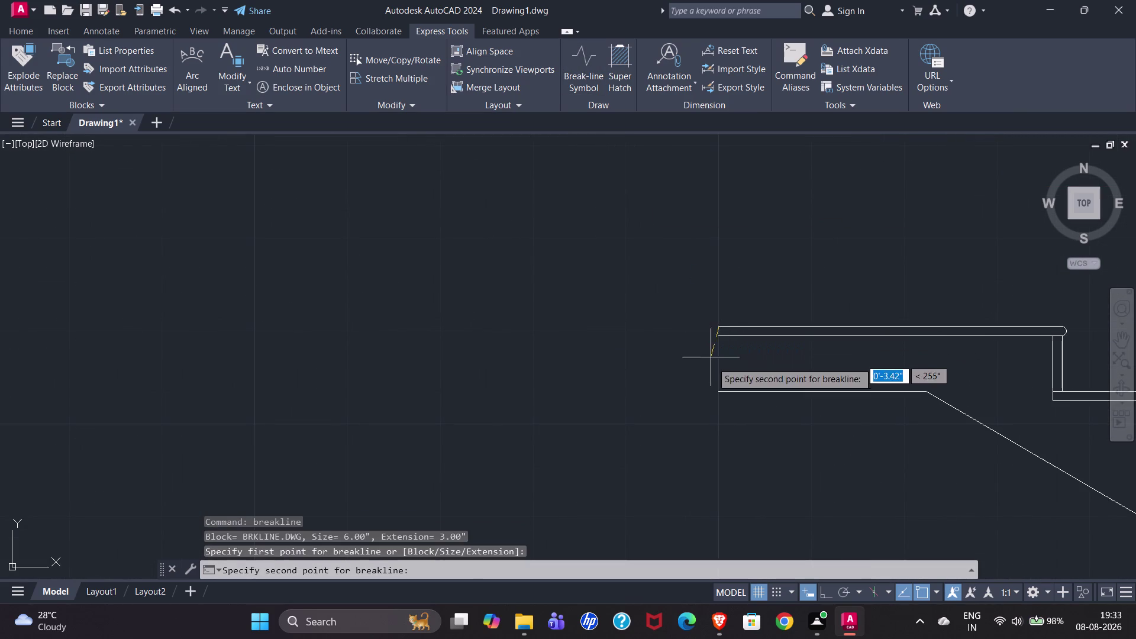
click(719, 392)
click(719, 362)
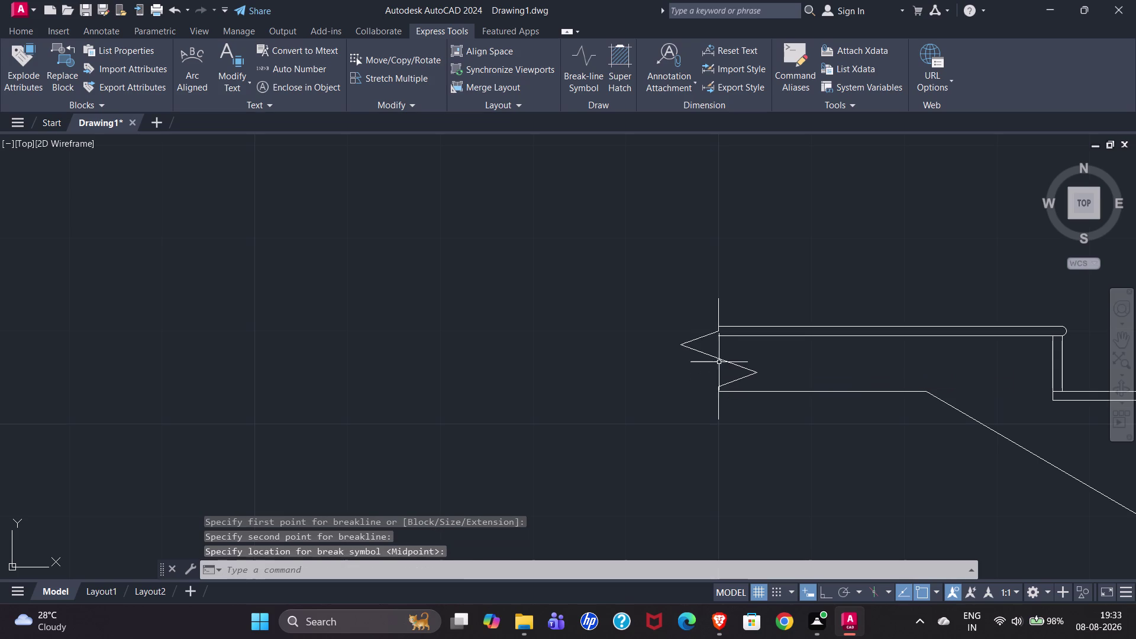
scroll(down, 3)
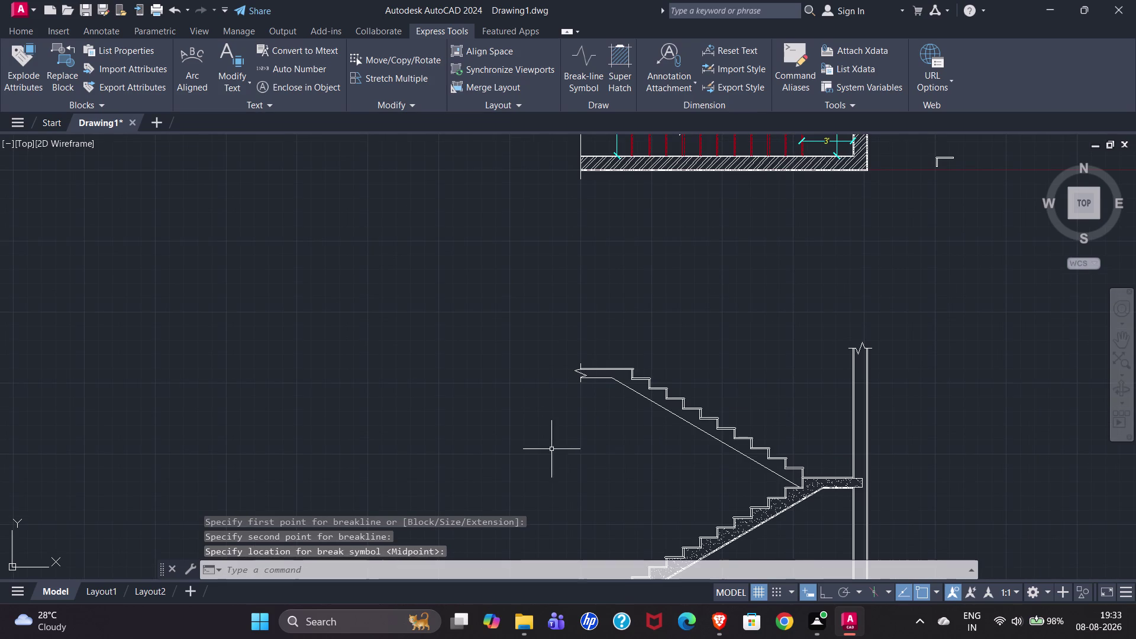
scroll(down, 3)
Zoom to frame the staircase section and return to the Home ribbon tab.
scroll(down, 3)
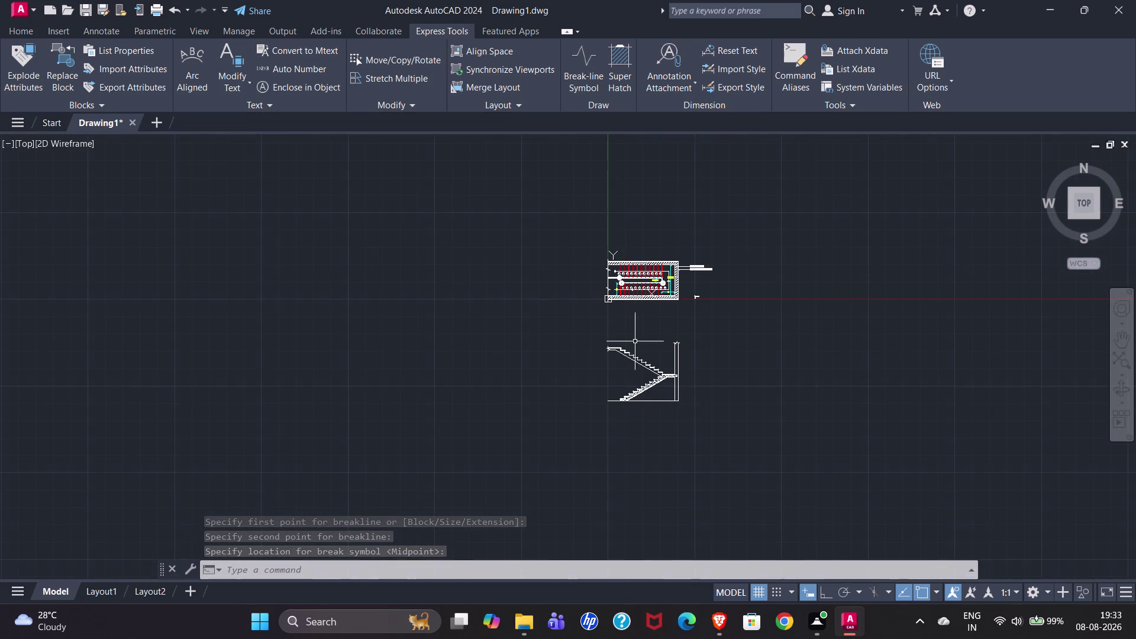
scroll(up, 3)
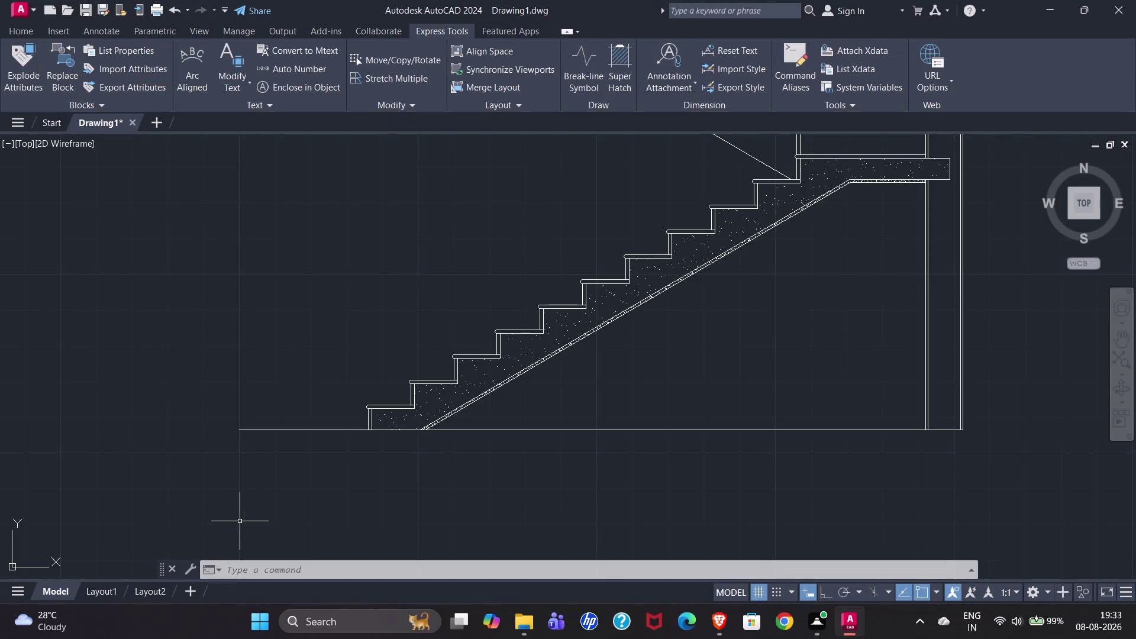
scroll(down, 3)
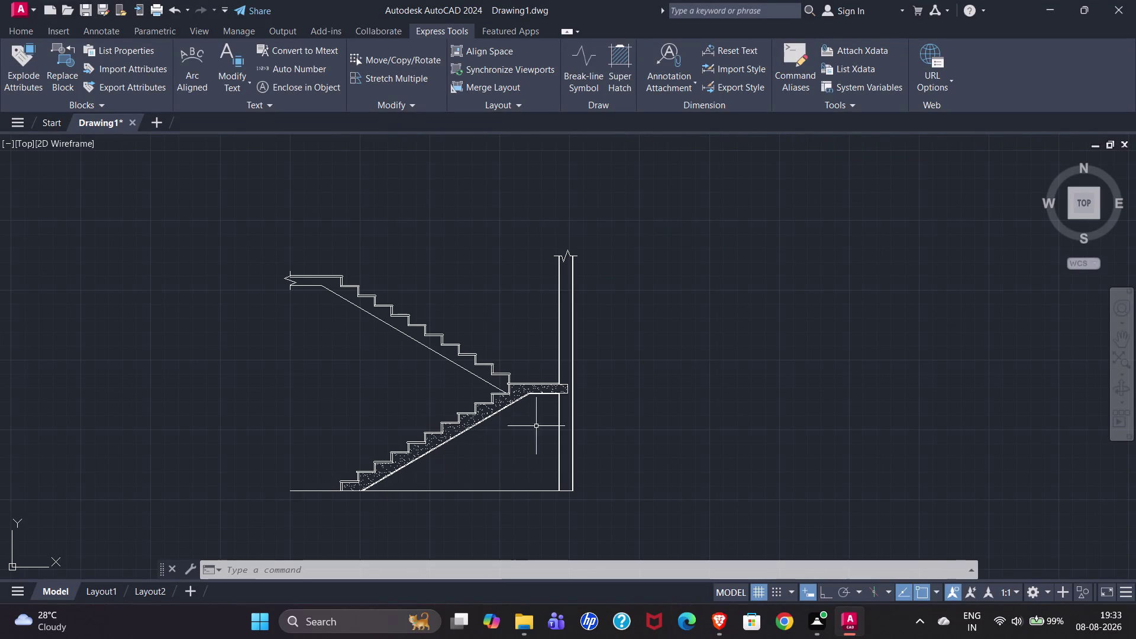
click(24, 37)
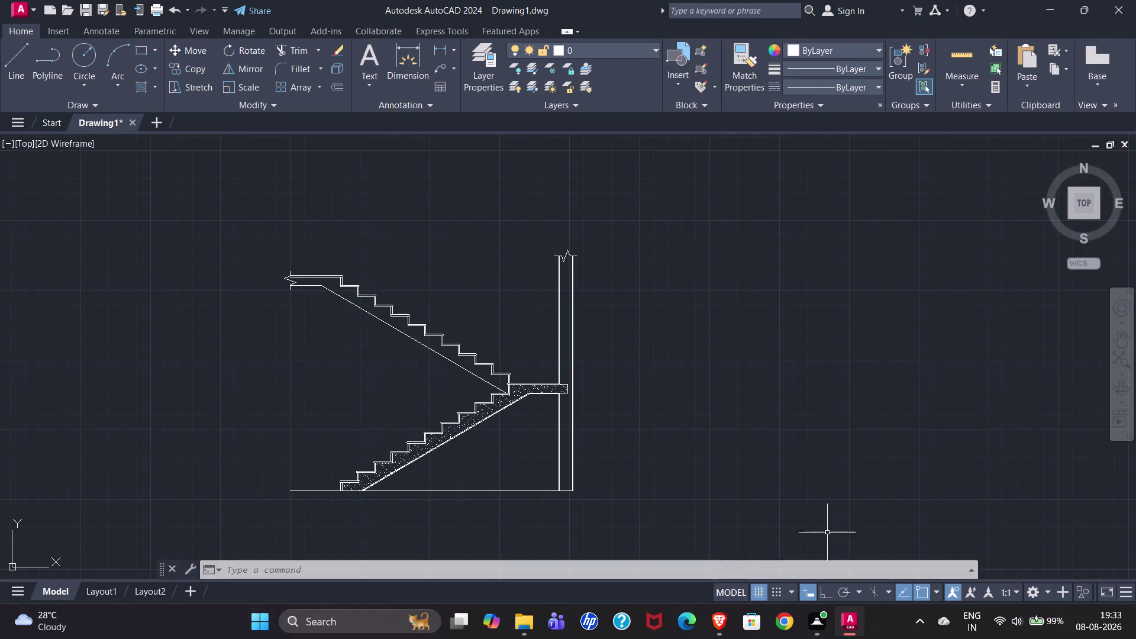
Try a 3' by 3" rectangle beside the section, then cancel the wrong size.
click(143, 53)
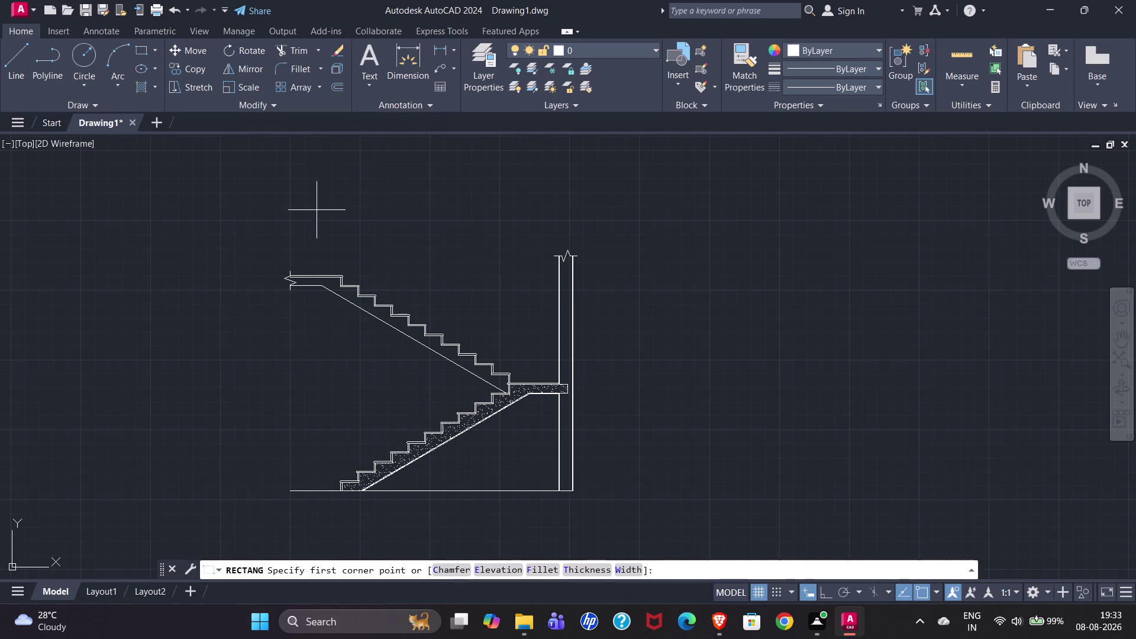
click(637, 284)
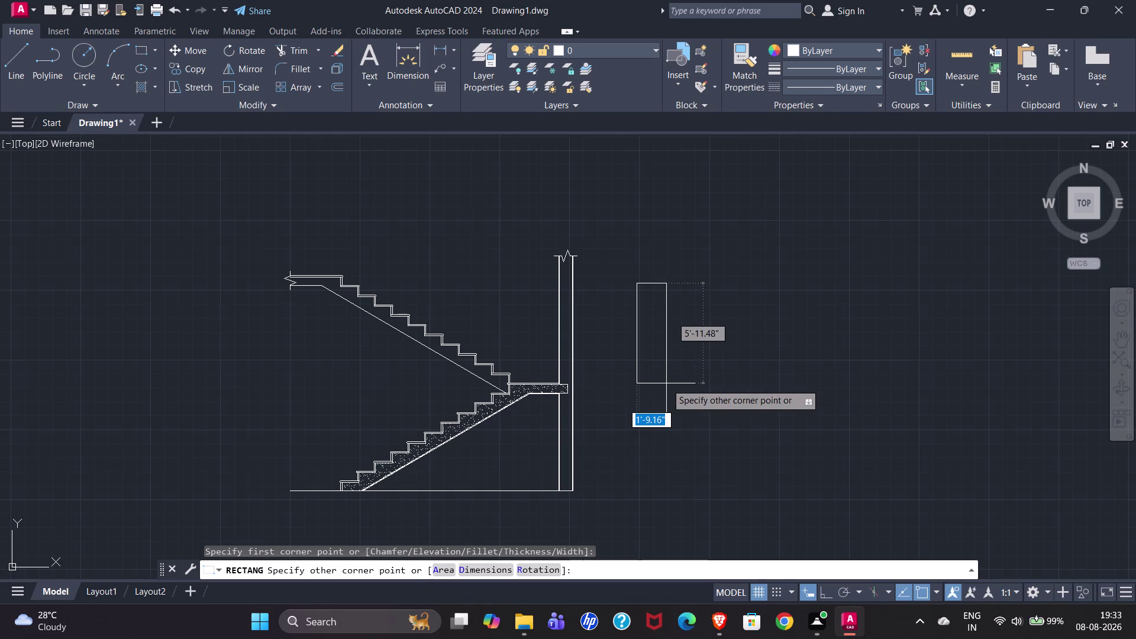
click(469, 573)
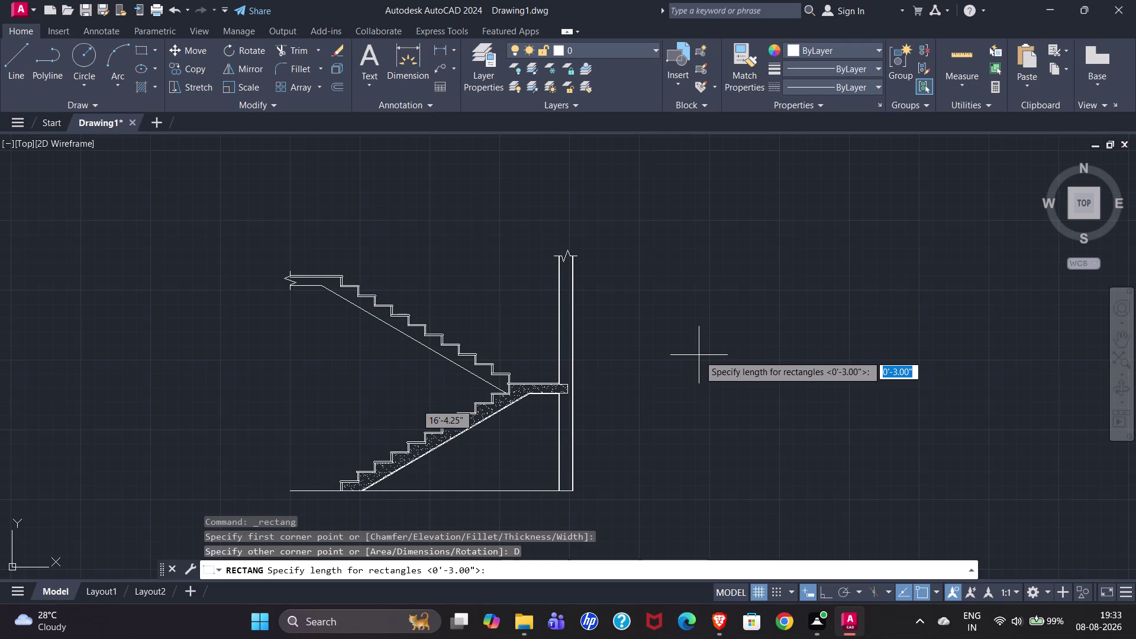
text(3')
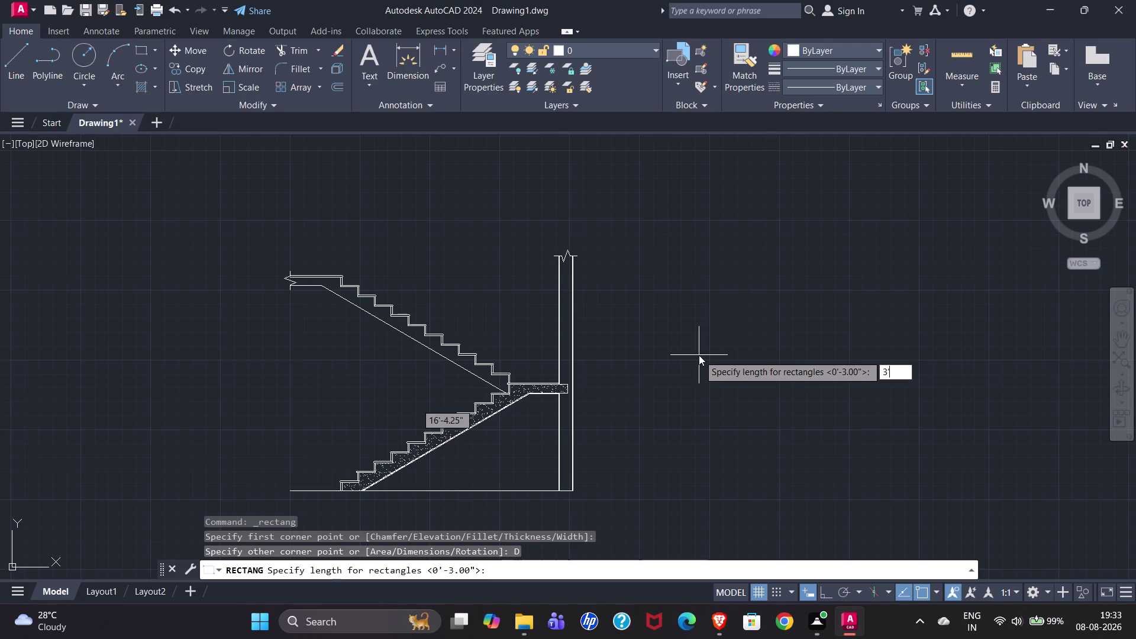
key(Return)
text(3")
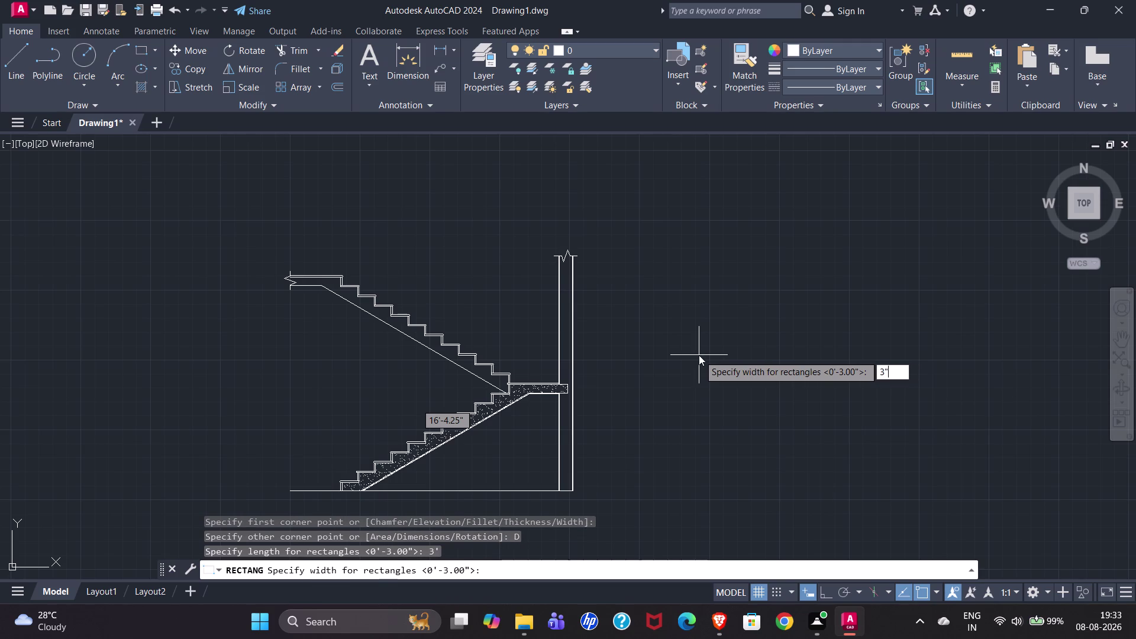
key(Return)
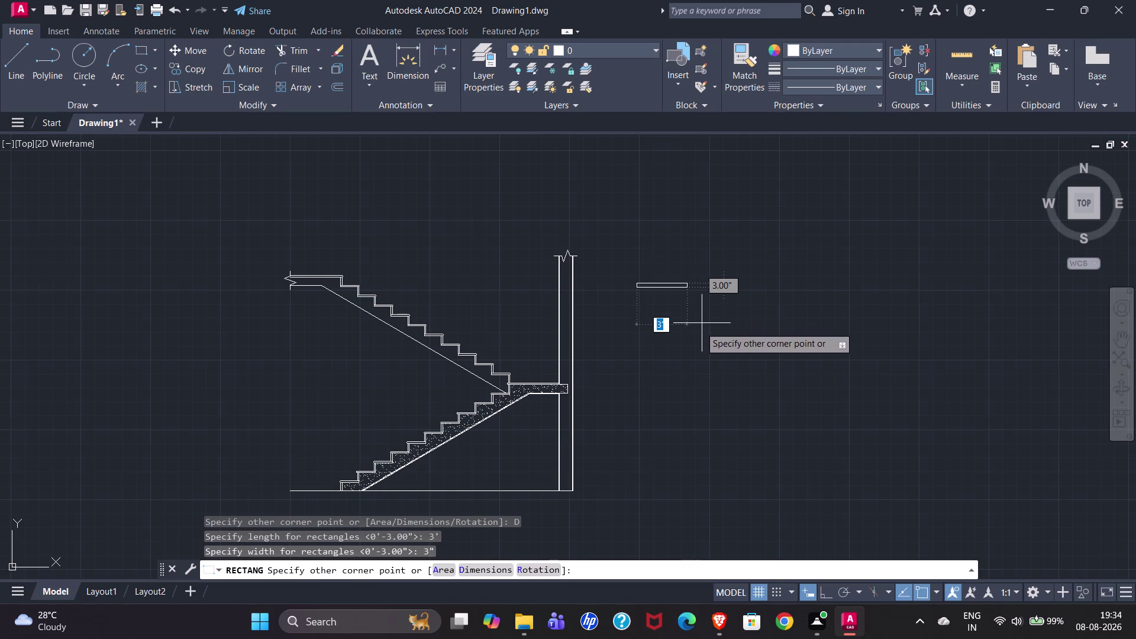
key(Escape)
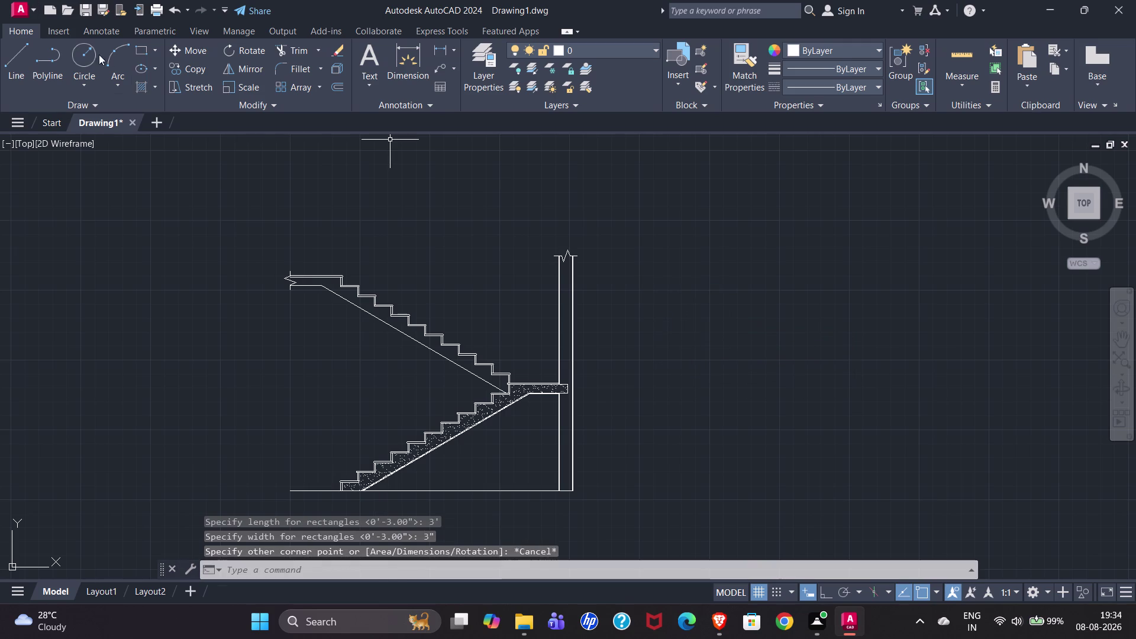
Draw an upright 3" by 3' rectangle right of the wall and begin another rectangle.
click(147, 58)
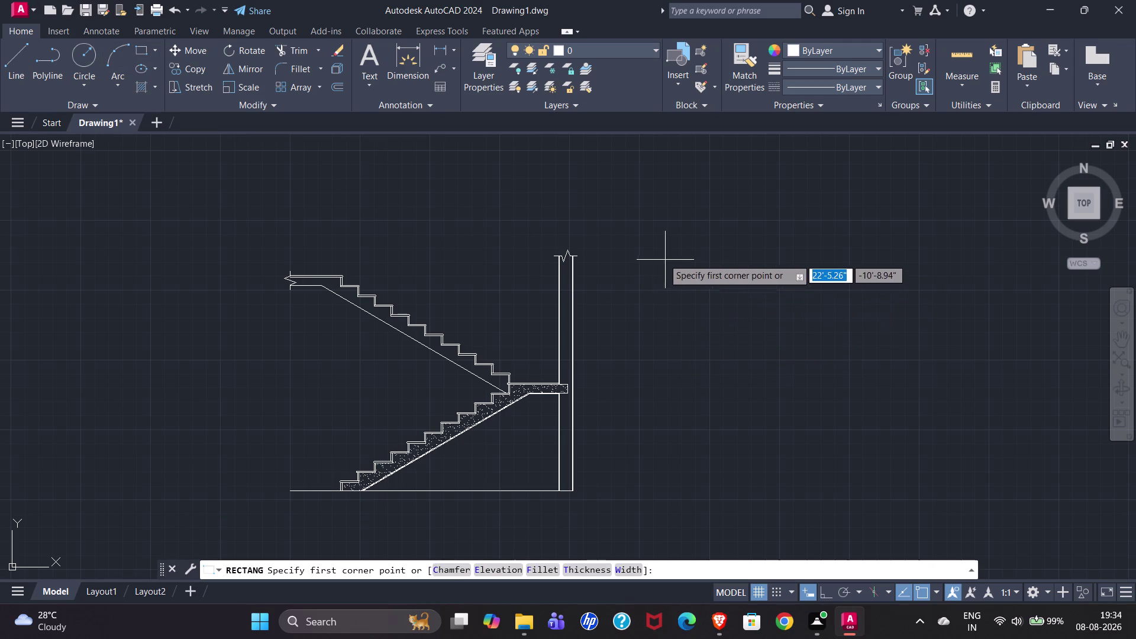
click(656, 254)
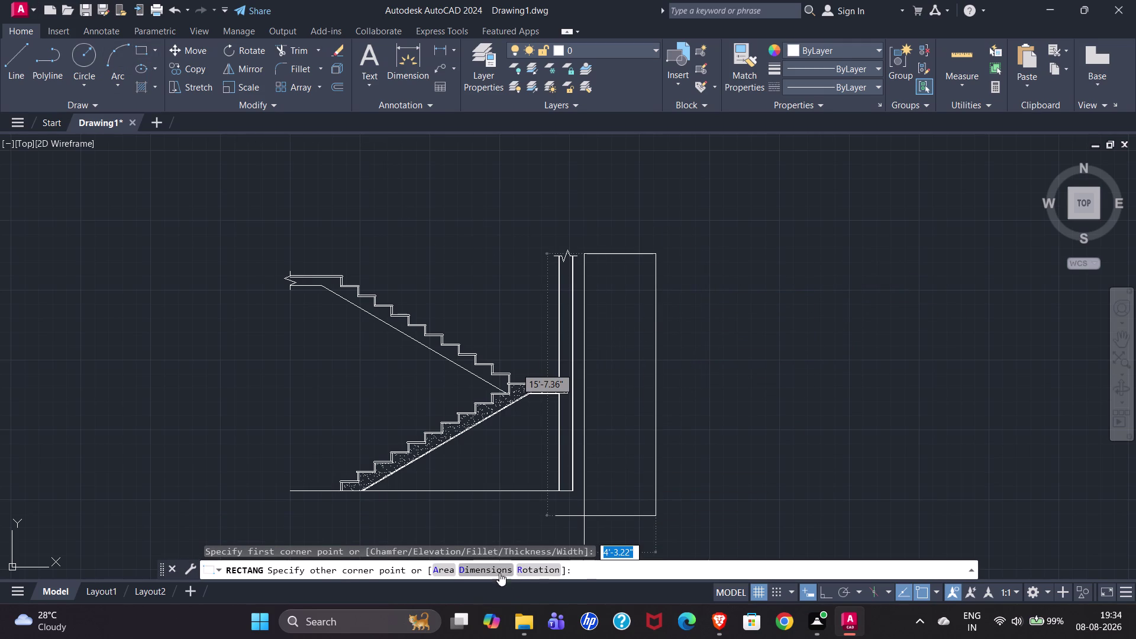
click(498, 571)
text(3)
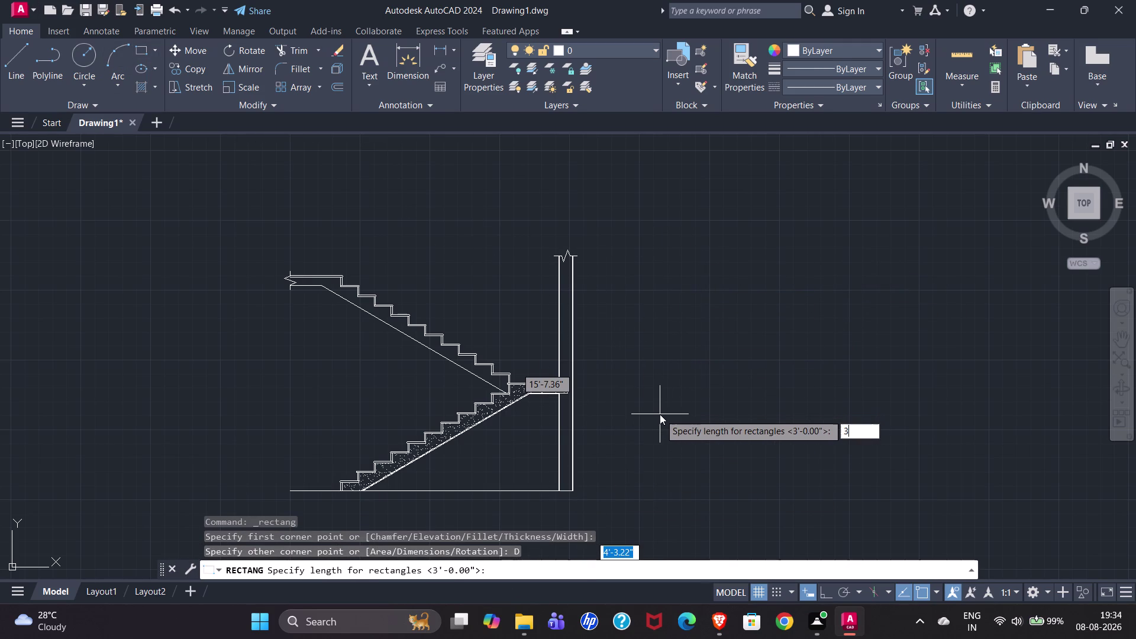
text(")
key(Return)
key(3)
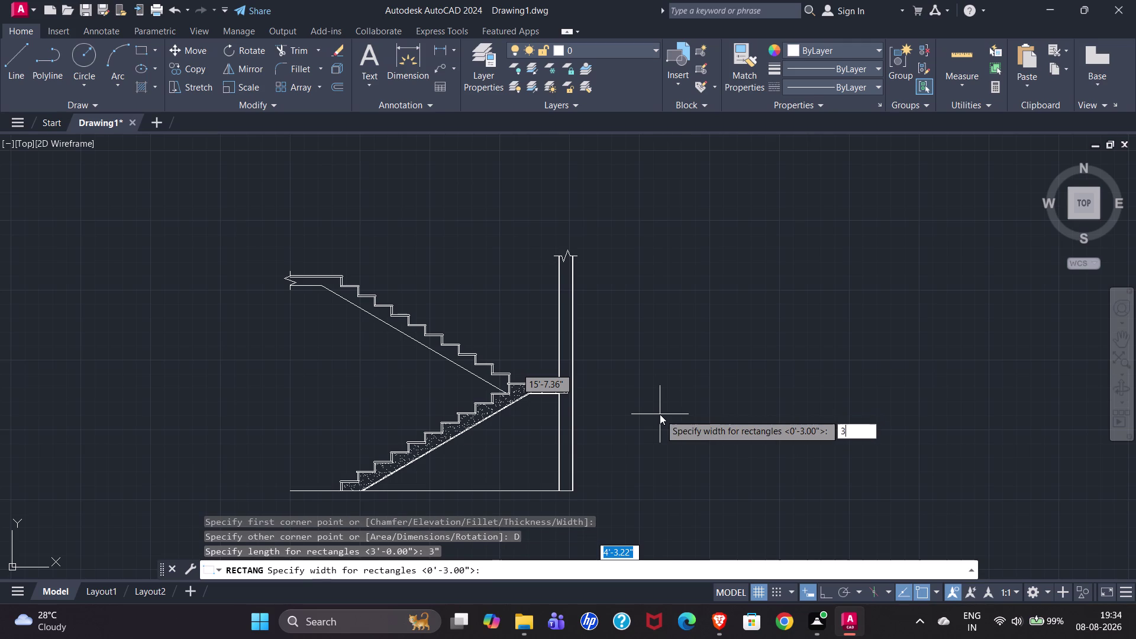
key(apostrophe)
key(Return)
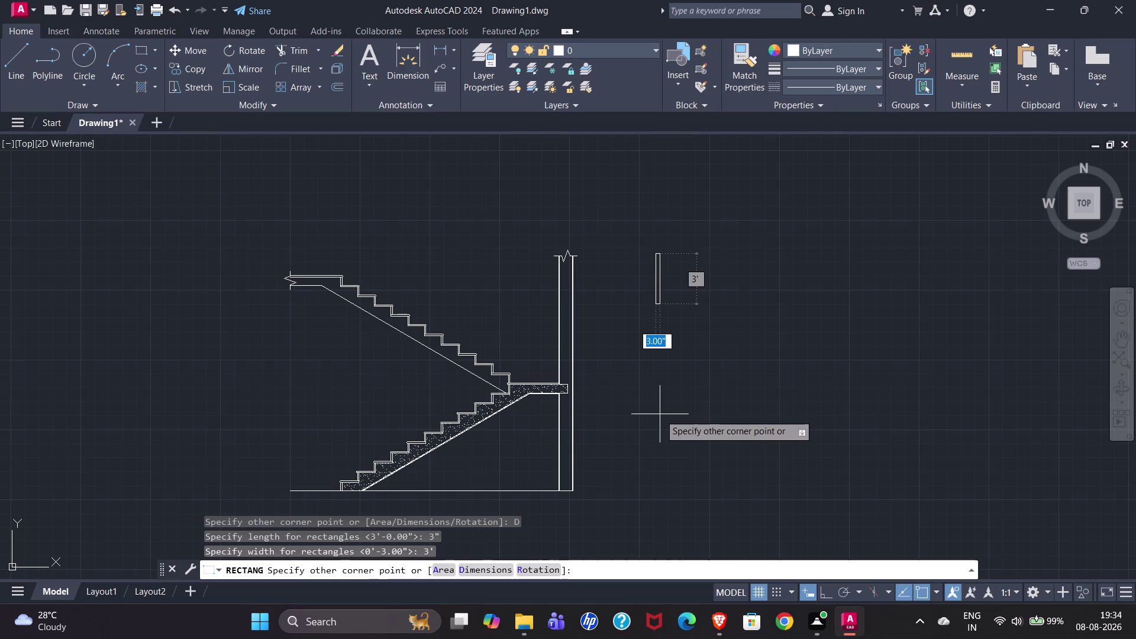
click(662, 393)
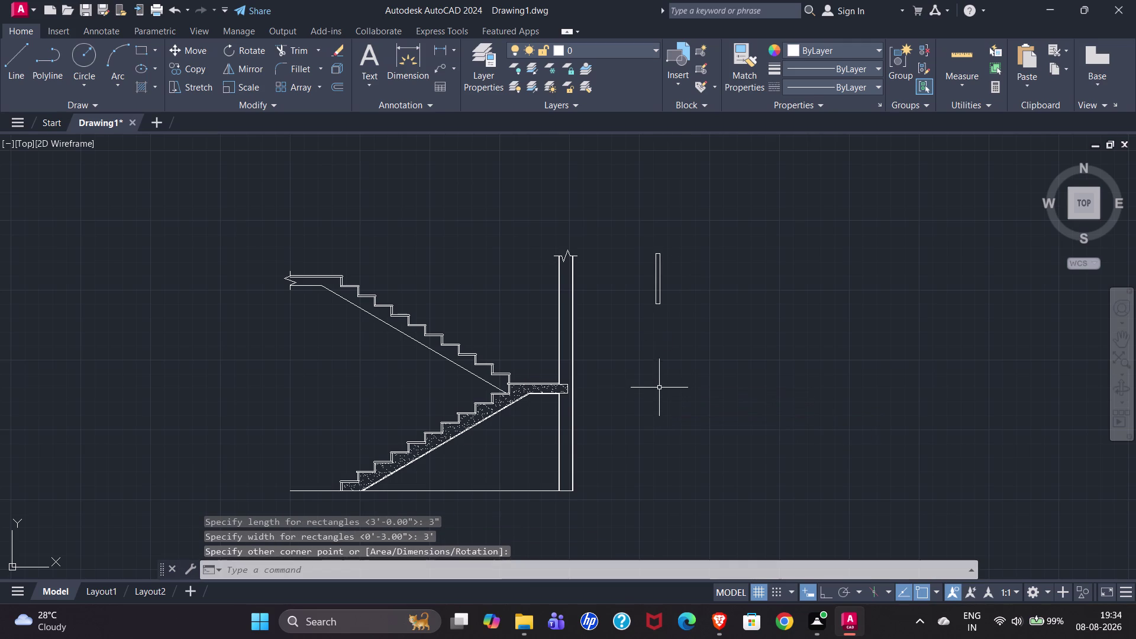
click(140, 52)
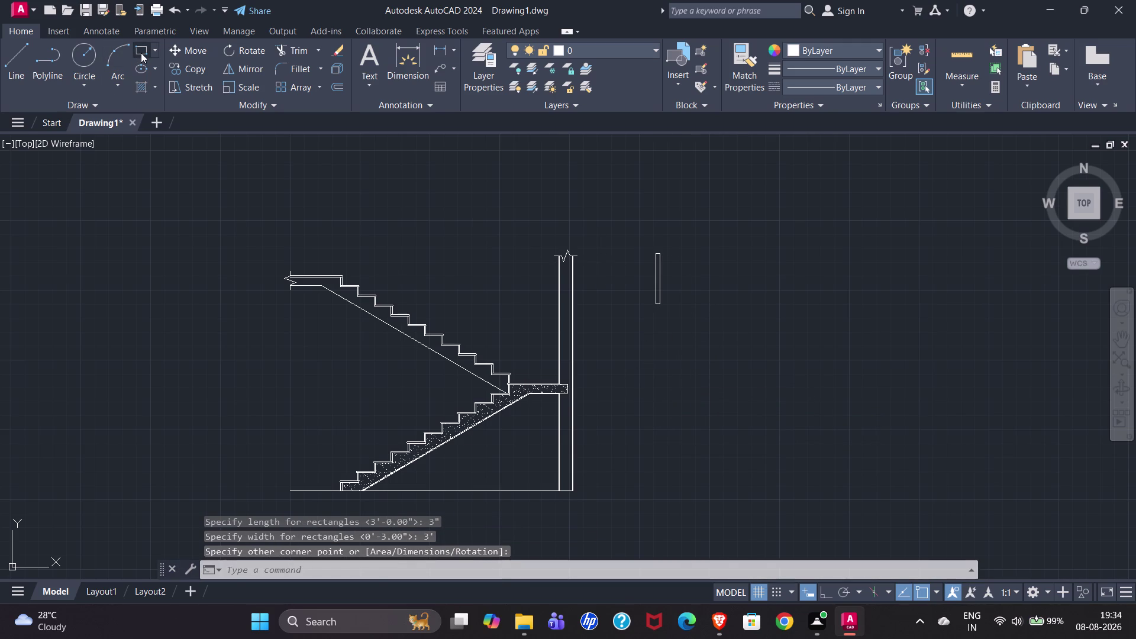
click(713, 257)
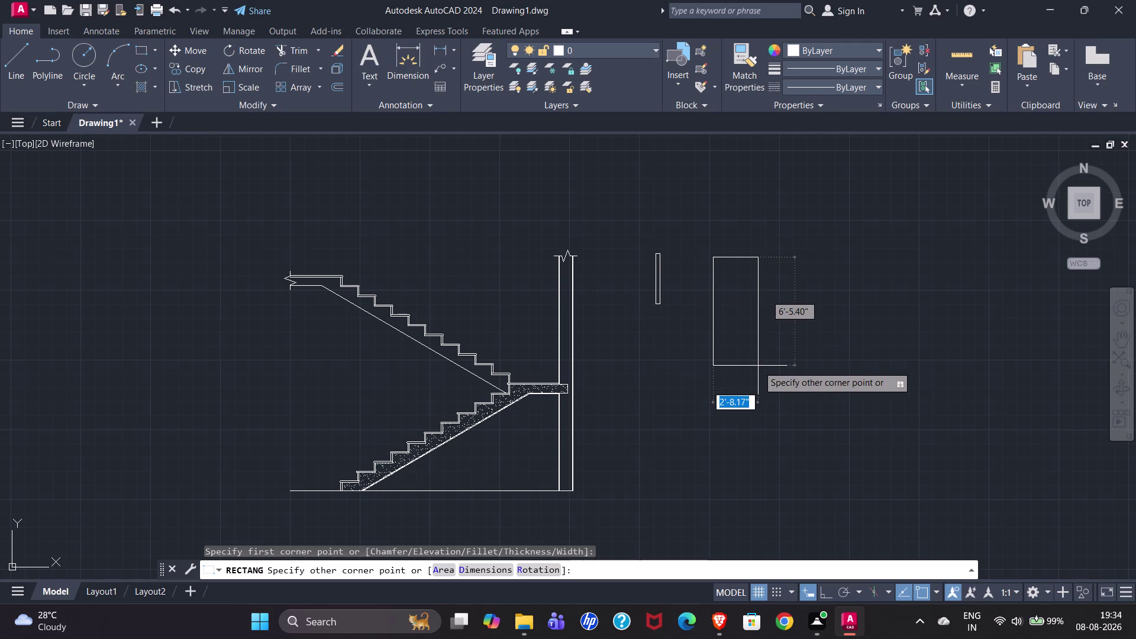
Size the second rectangle 1" by 3' and place it upright beside the first.
click(497, 574)
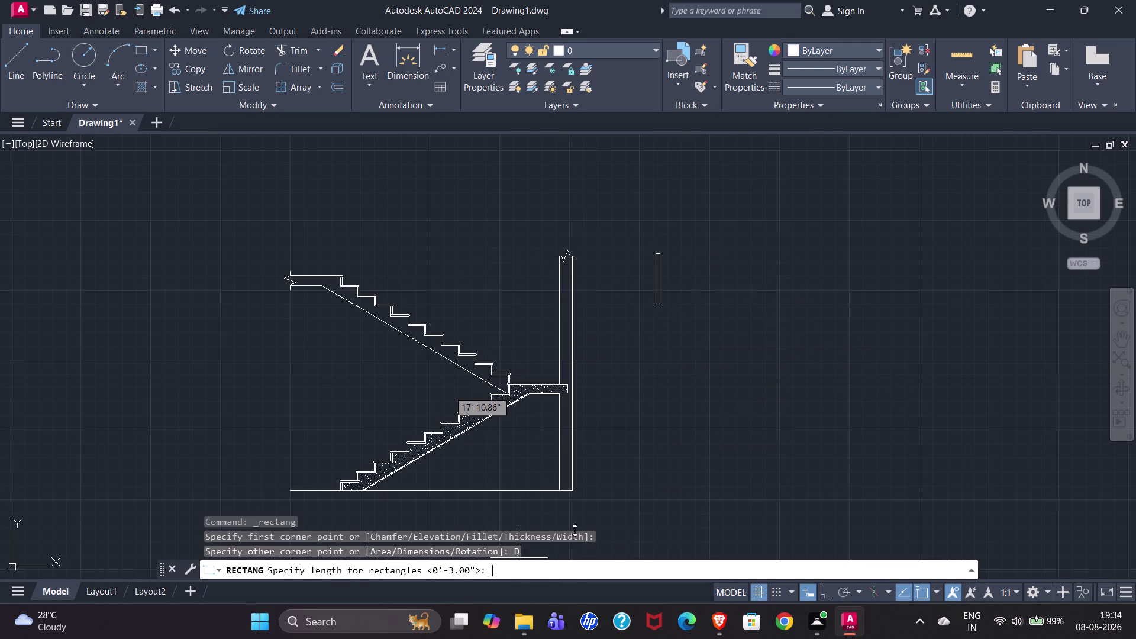
text(1)
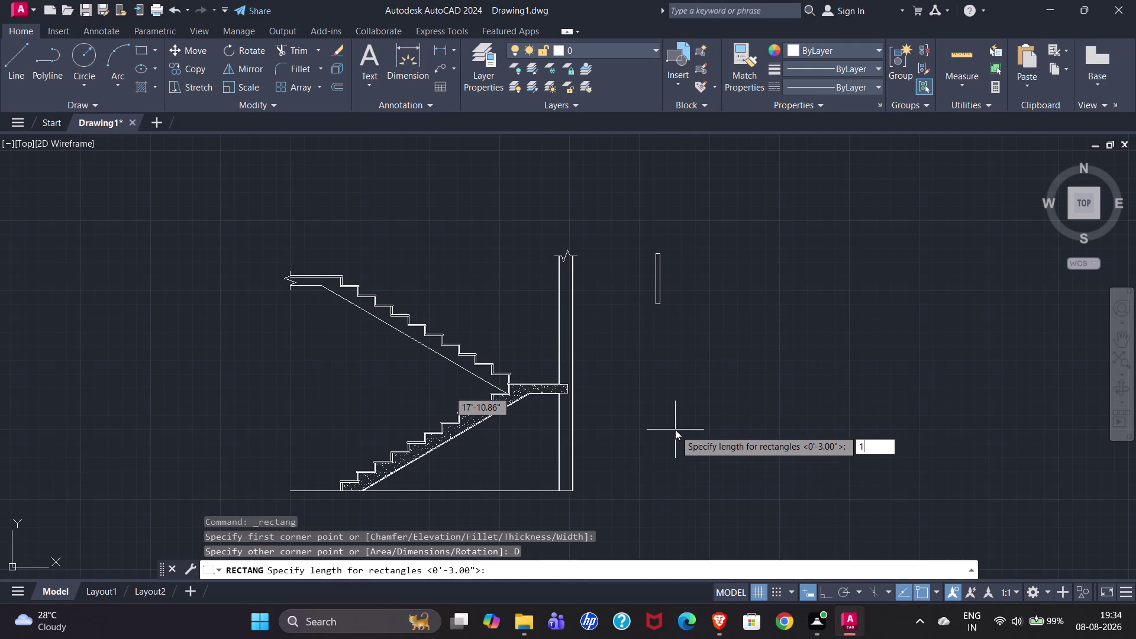
text(")
key(Return)
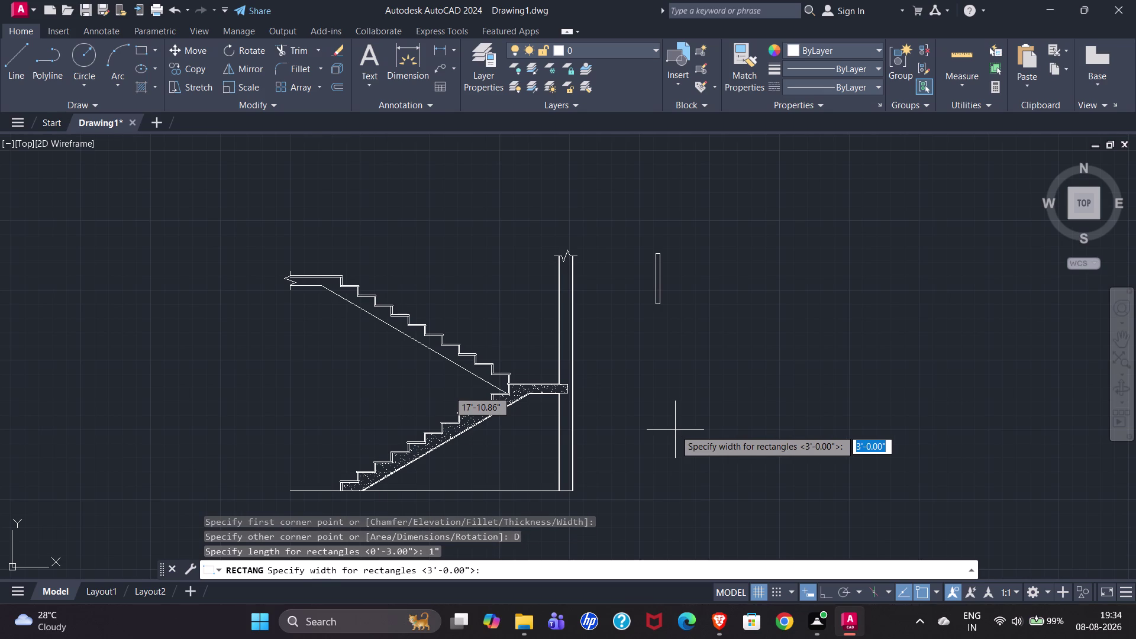
text(3')
key(Return)
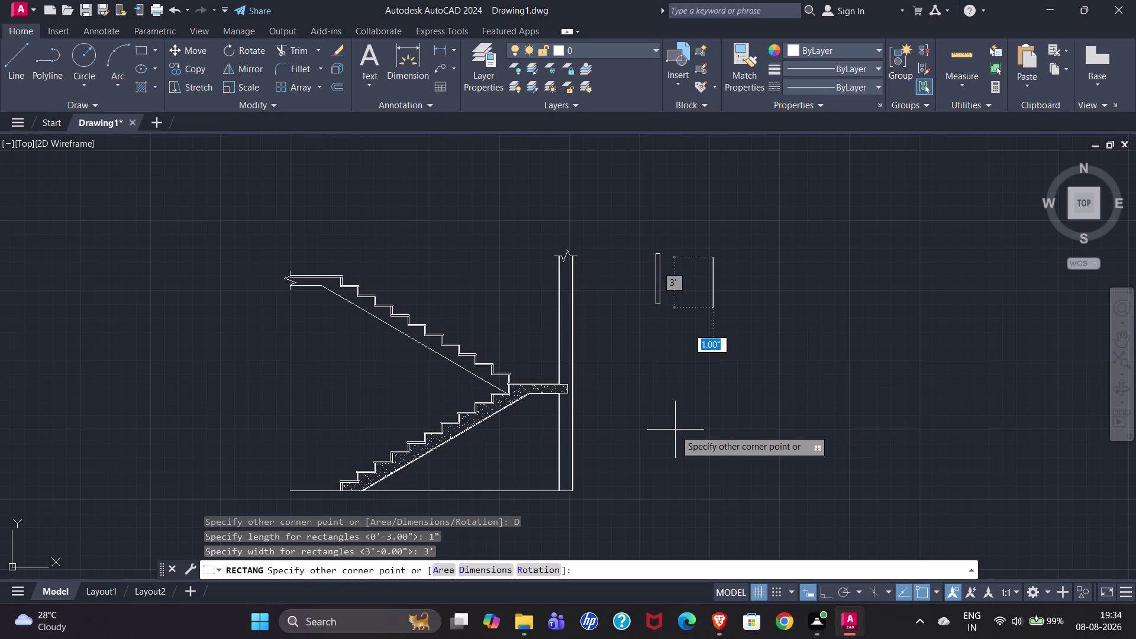
click(713, 406)
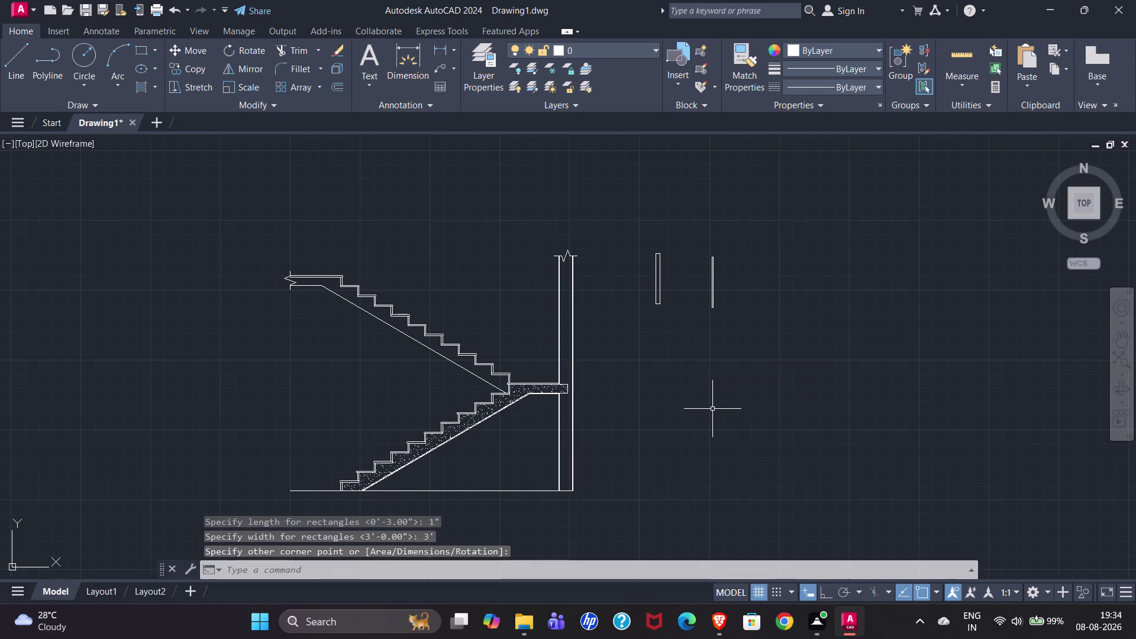
Window-select the first thin rectangle and enter CO to copy it.
click(647, 231)
click(668, 334)
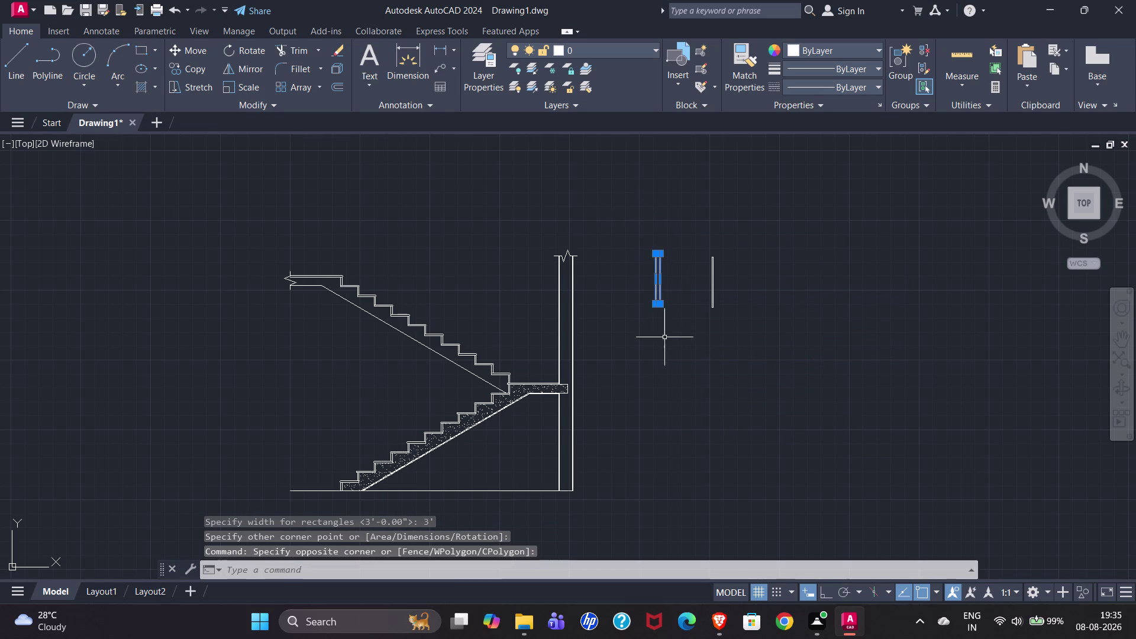
text(CO)
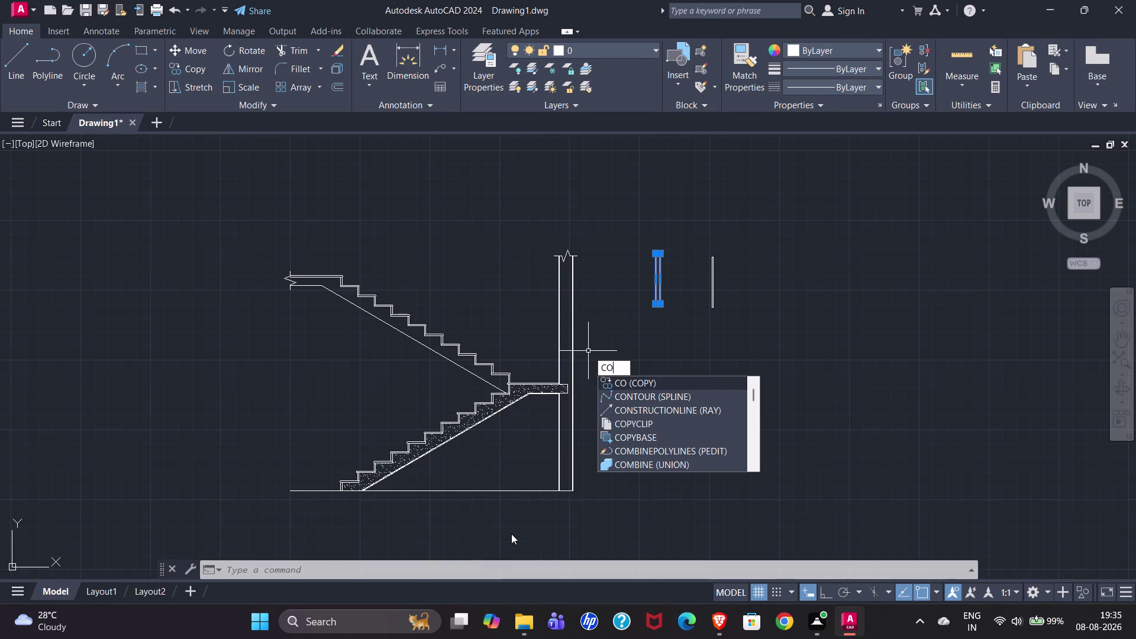
Copy the baluster post from its bottom base point onto a lower step.
click(642, 387)
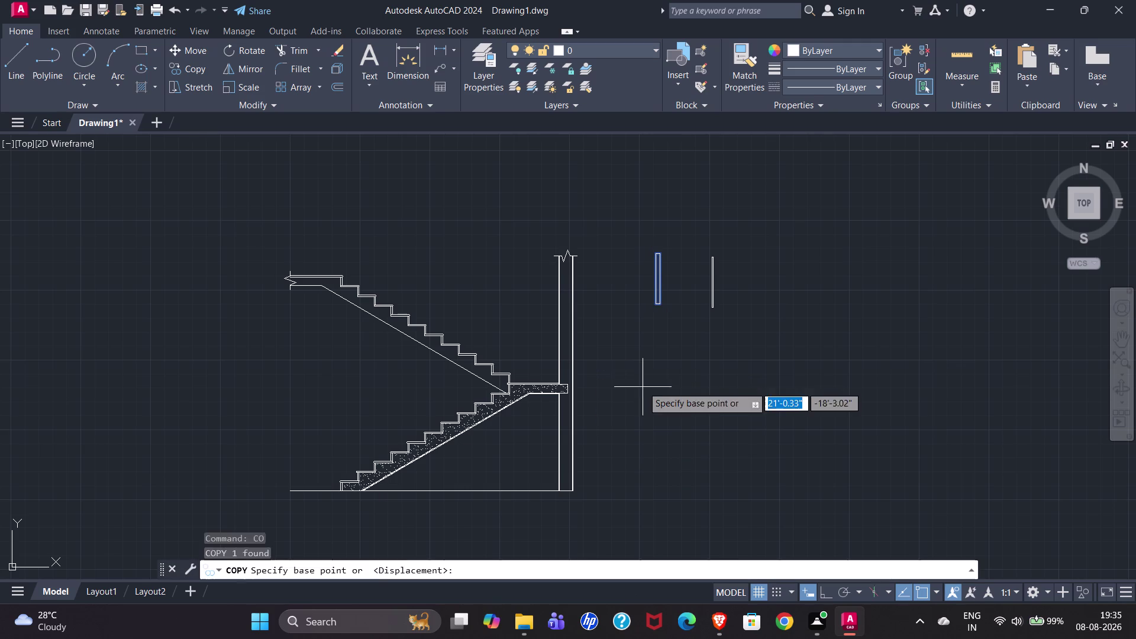
scroll(up, 3)
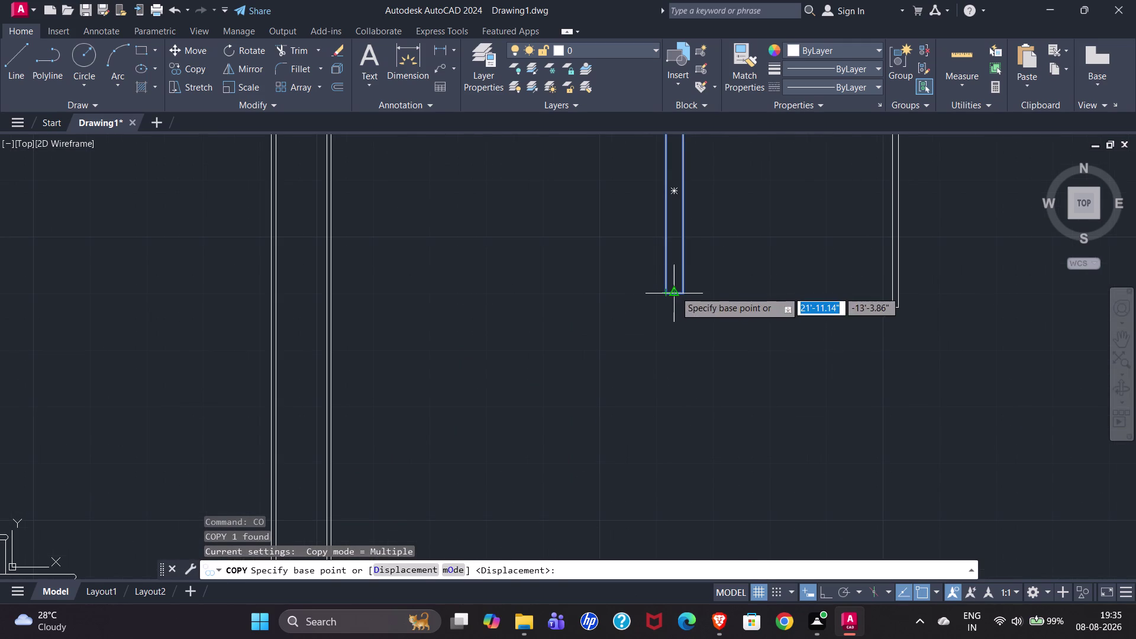
click(675, 291)
scroll(down, 3)
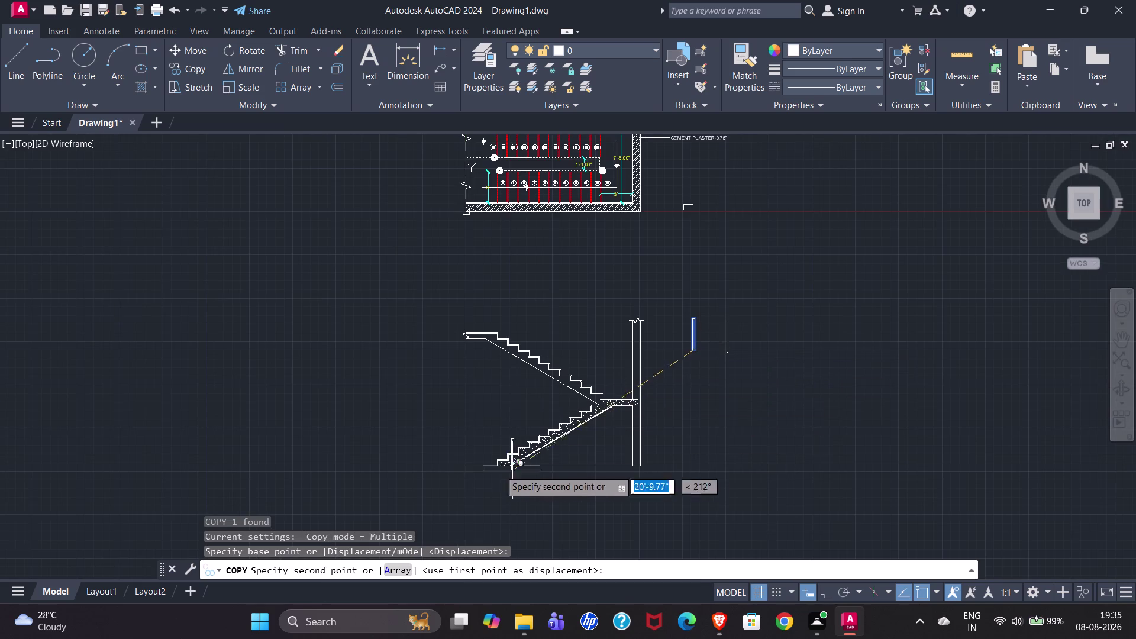
scroll(up, 3)
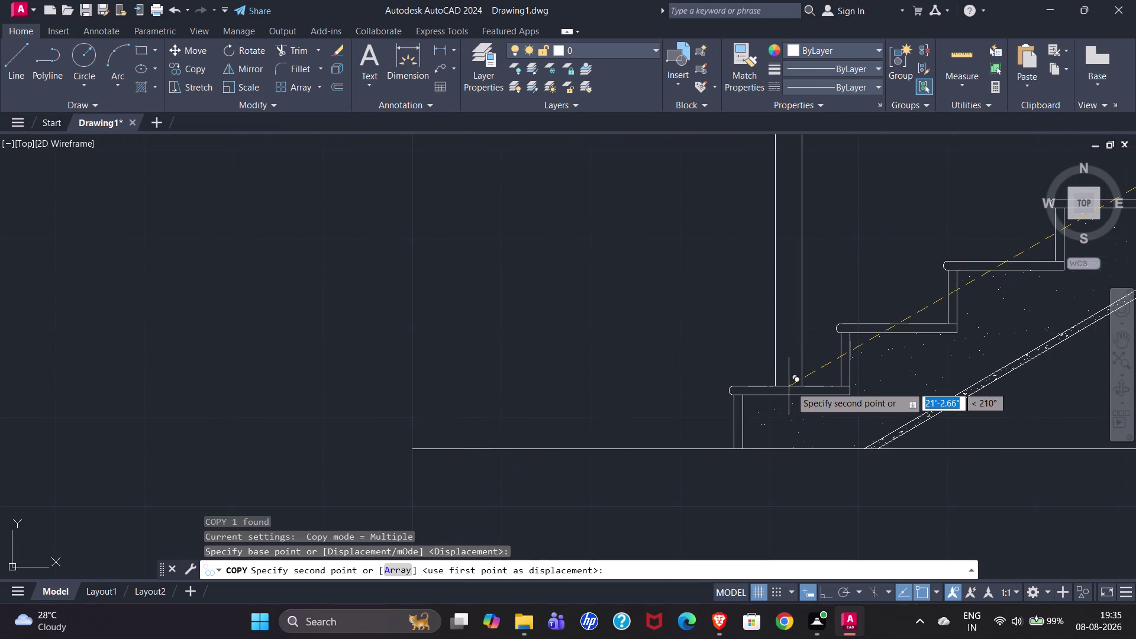
click(791, 386)
scroll(down, 3)
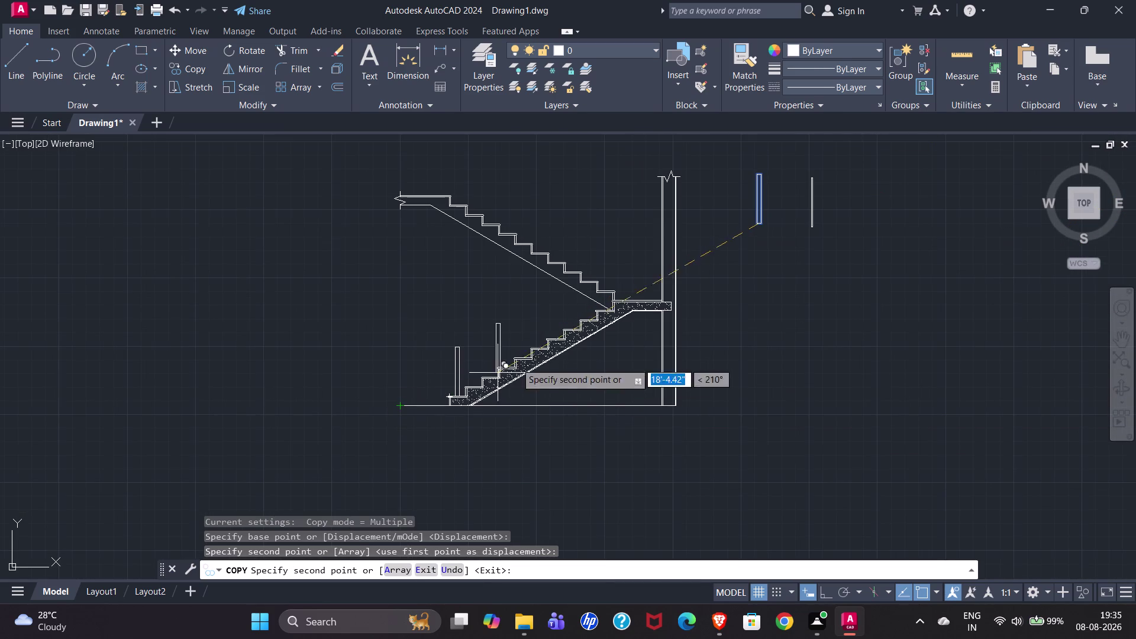
scroll(up, 3)
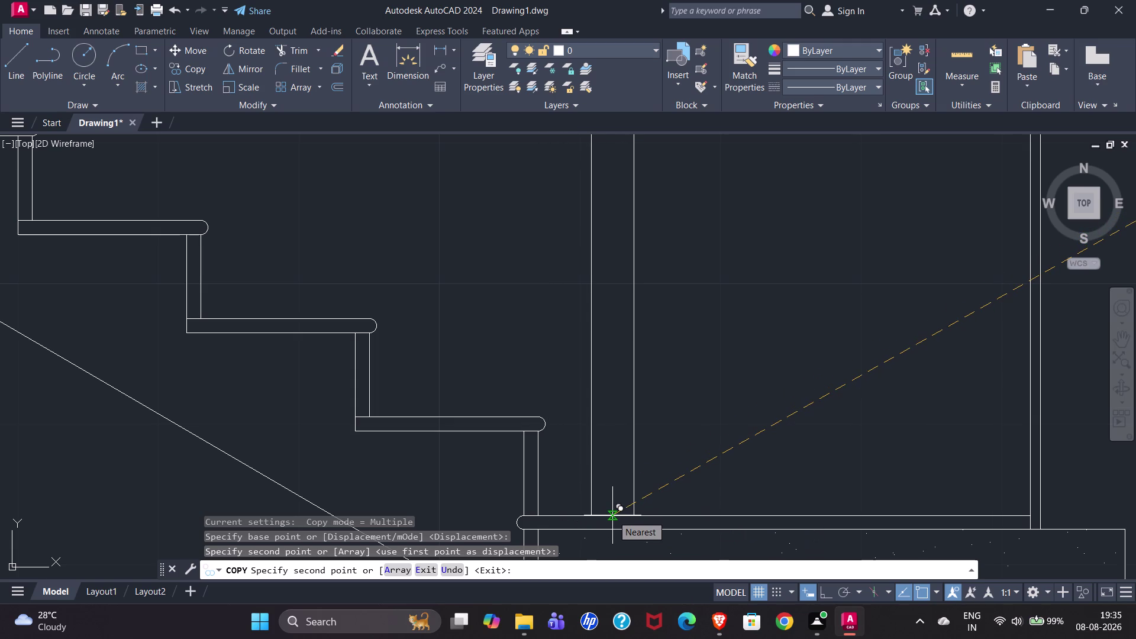
Place more baluster copies on another step and the upper landing, then end copying.
click(613, 515)
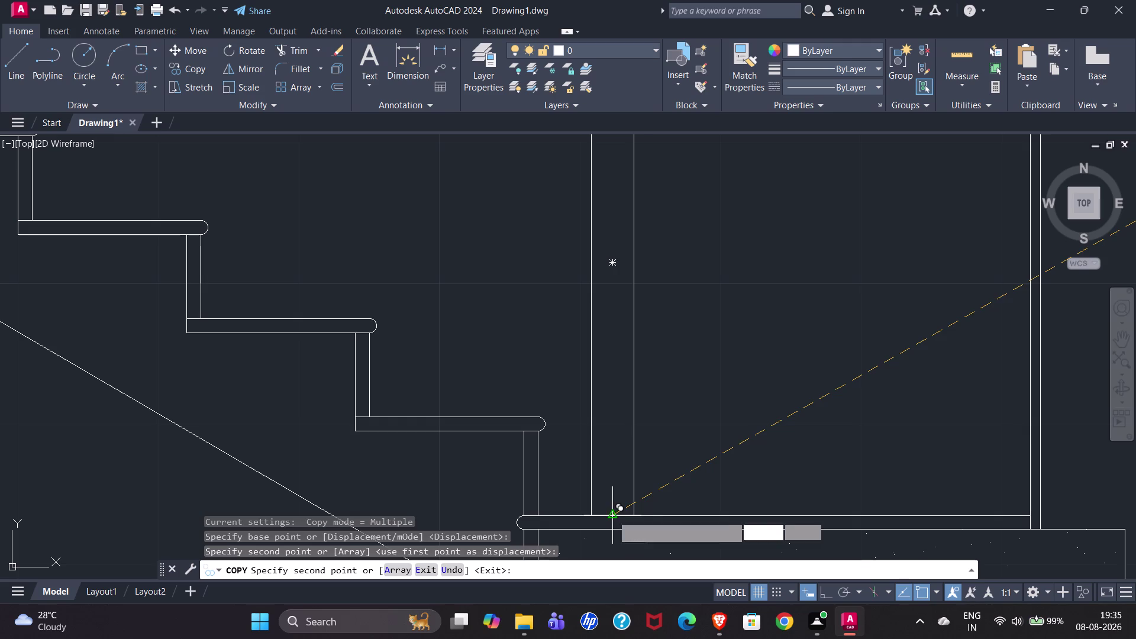
scroll(down, 3)
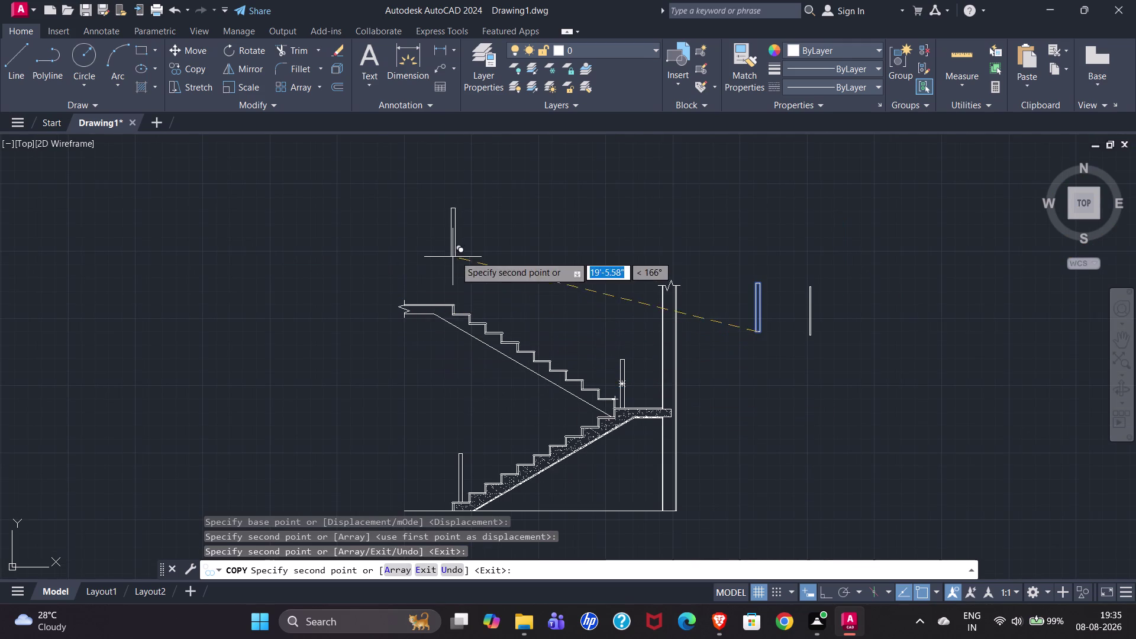
scroll(up, 3)
scroll(down, 3)
scroll(up, 3)
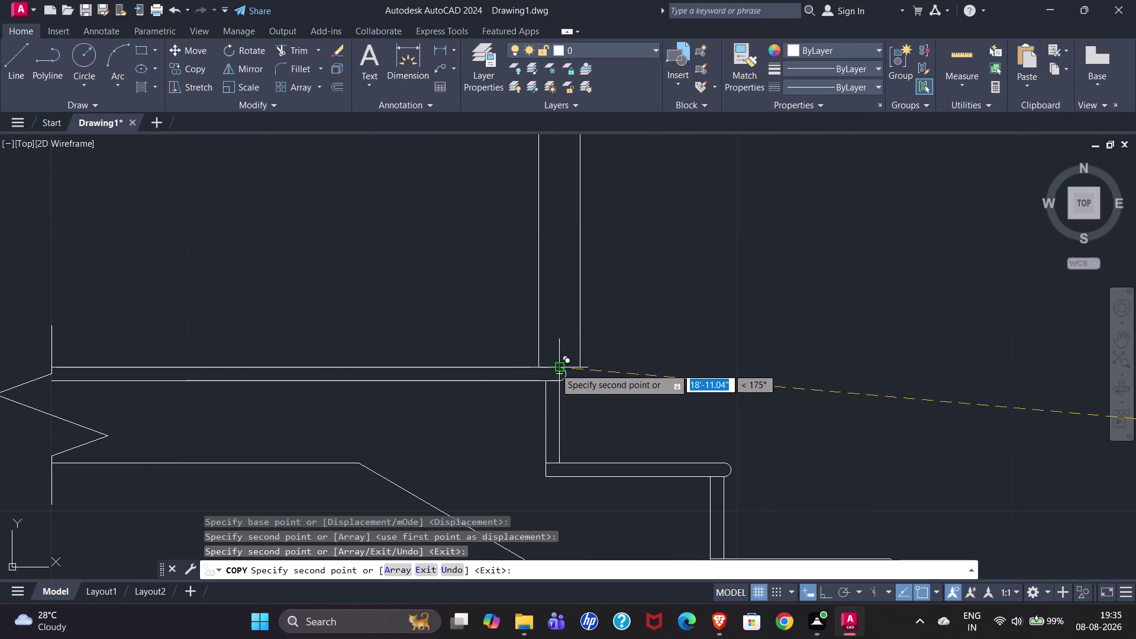
click(461, 366)
scroll(down, 3)
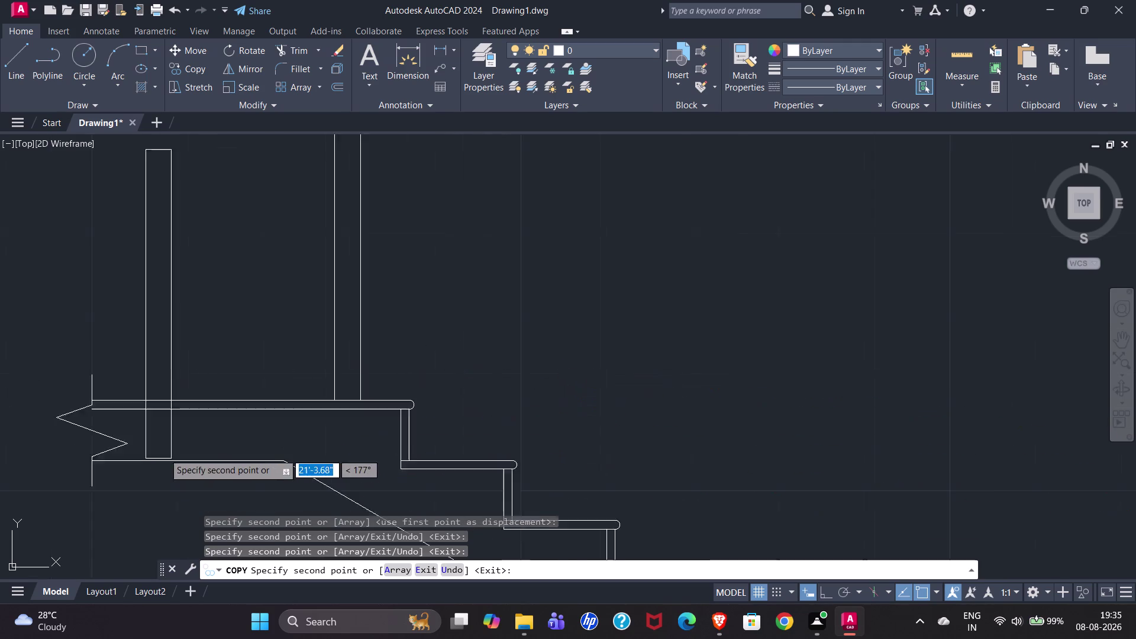
scroll(down, 3)
scroll(down, 3)
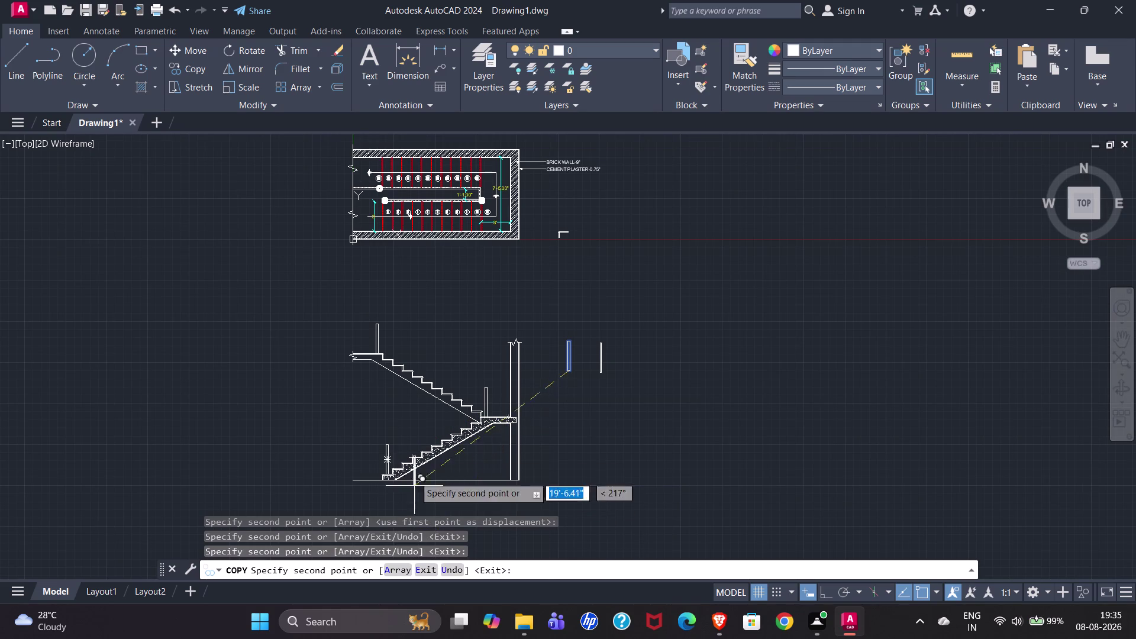
key(Escape)
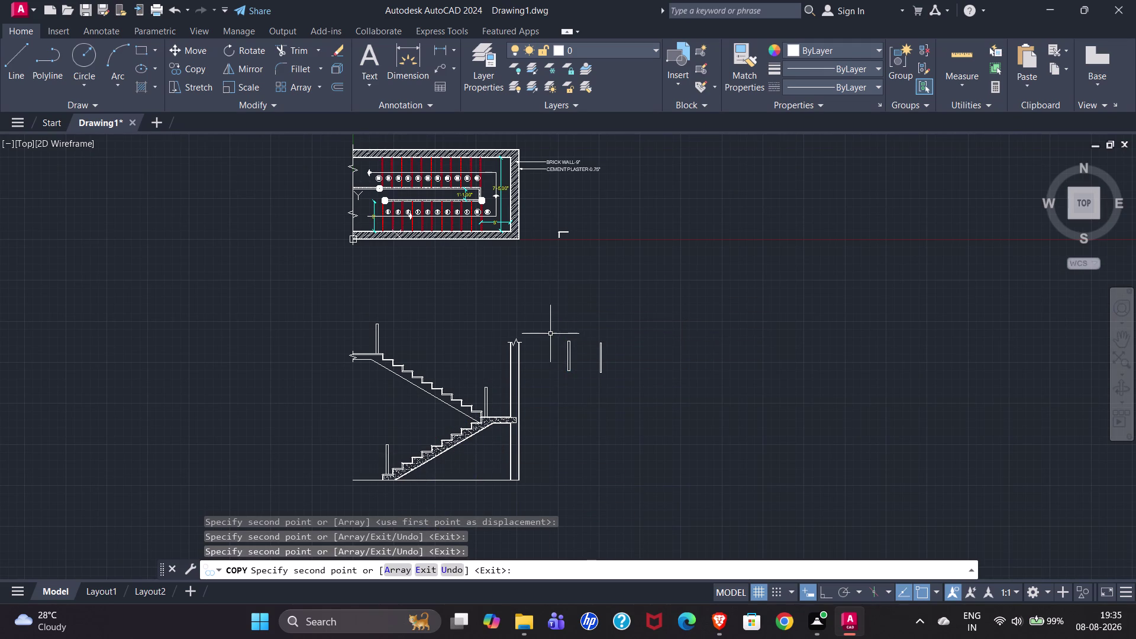
scroll(up, 3)
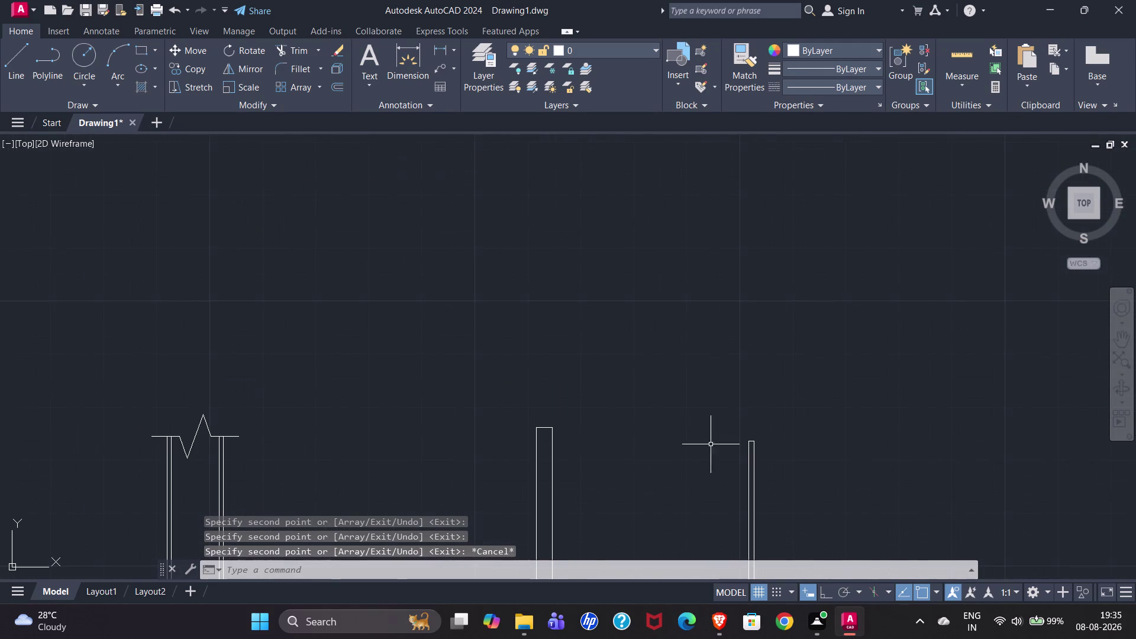
scroll(down, 3)
drag(680, 332, 749, 550)
click(656, 328)
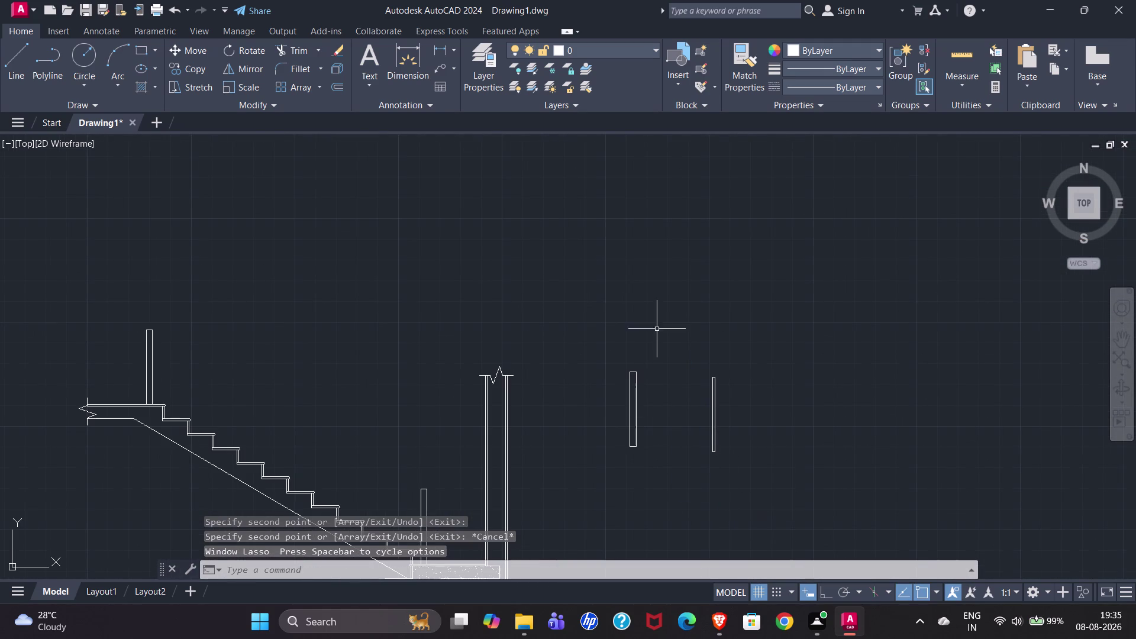
click(758, 513)
scroll(up, 3)
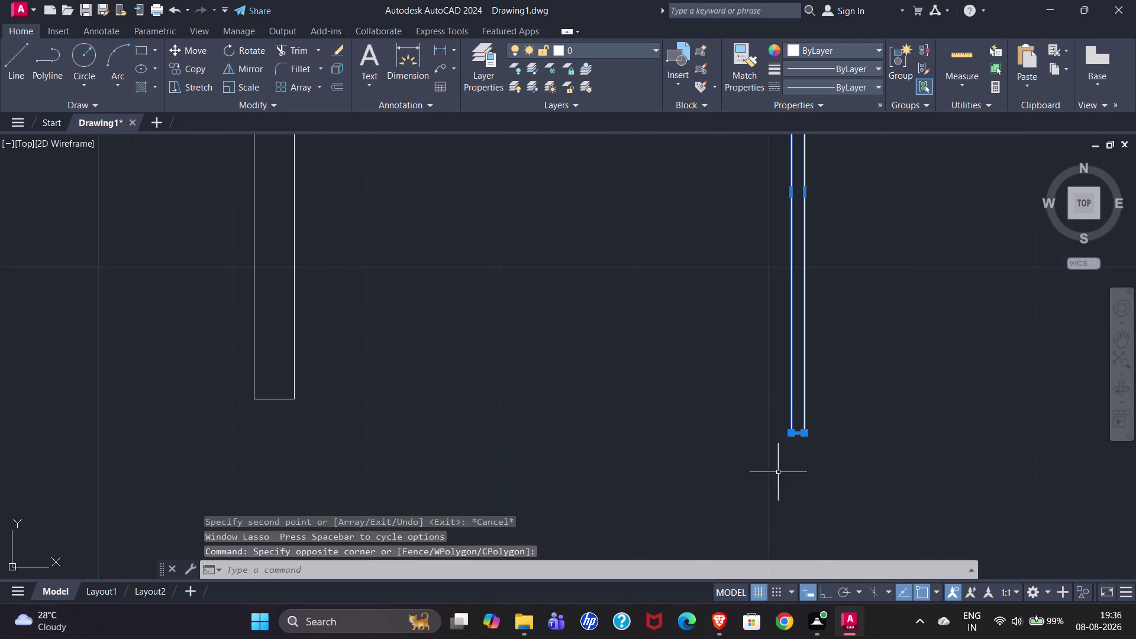
key(c)
key(p)
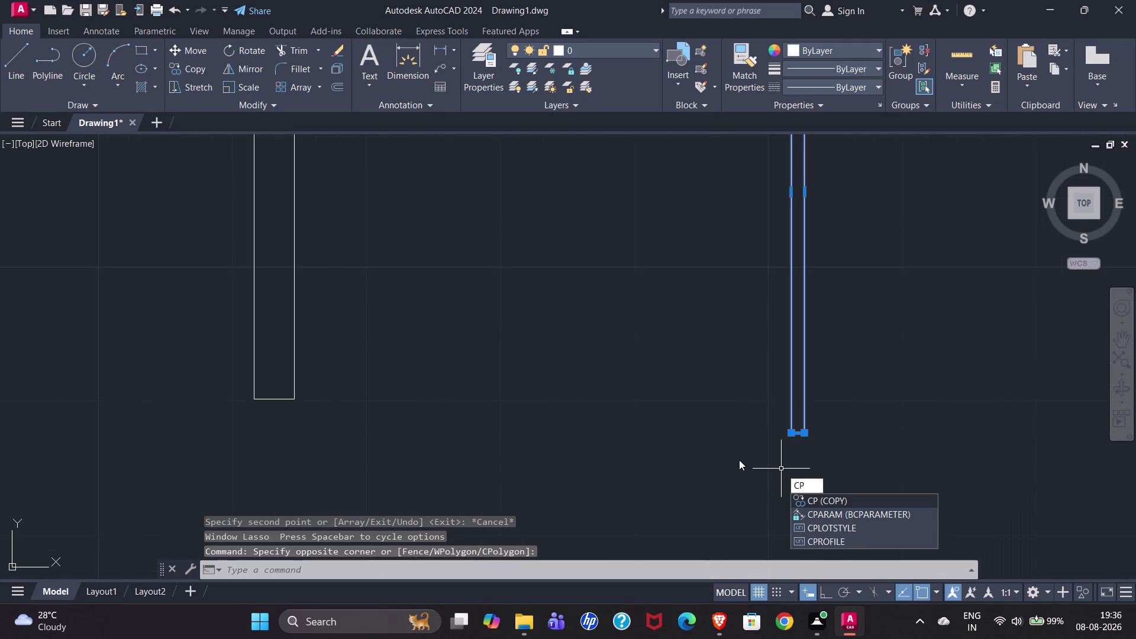
key(BackSpace)
key(o)
key(Return)
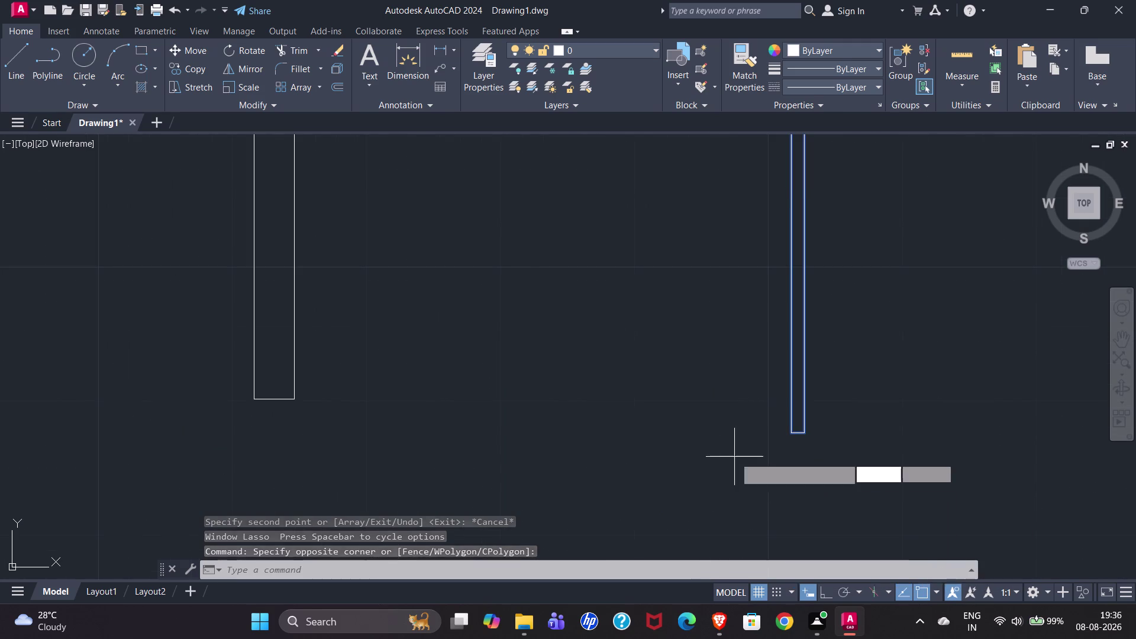
click(789, 435)
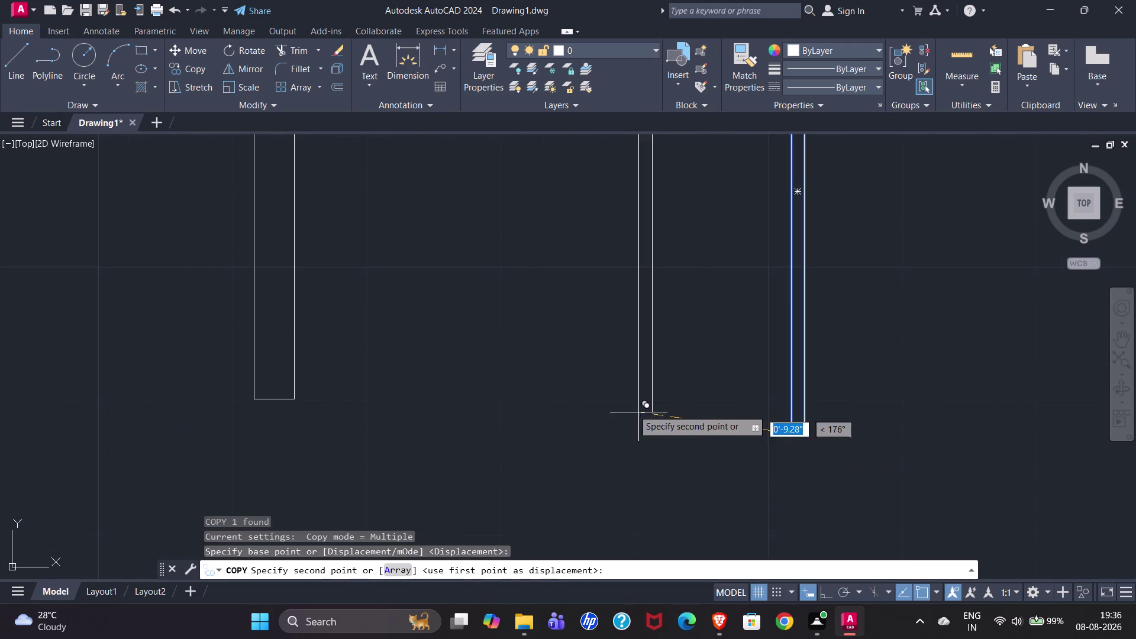
scroll(down, 3)
scroll(down, 3)
scroll(up, 3)
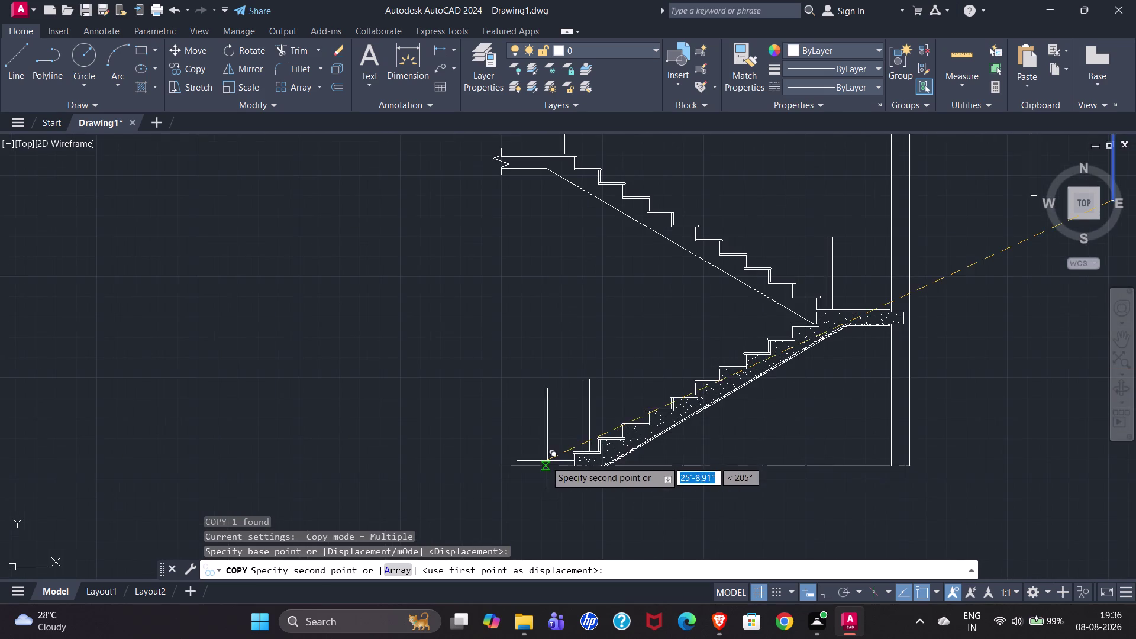
scroll(up, 3)
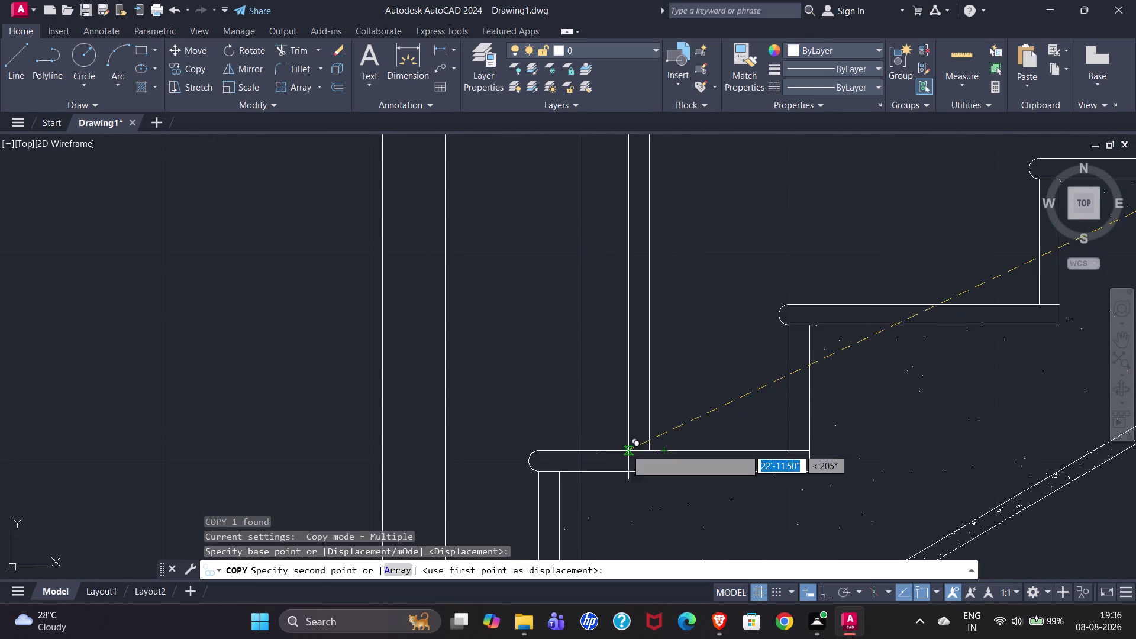
key(Escape)
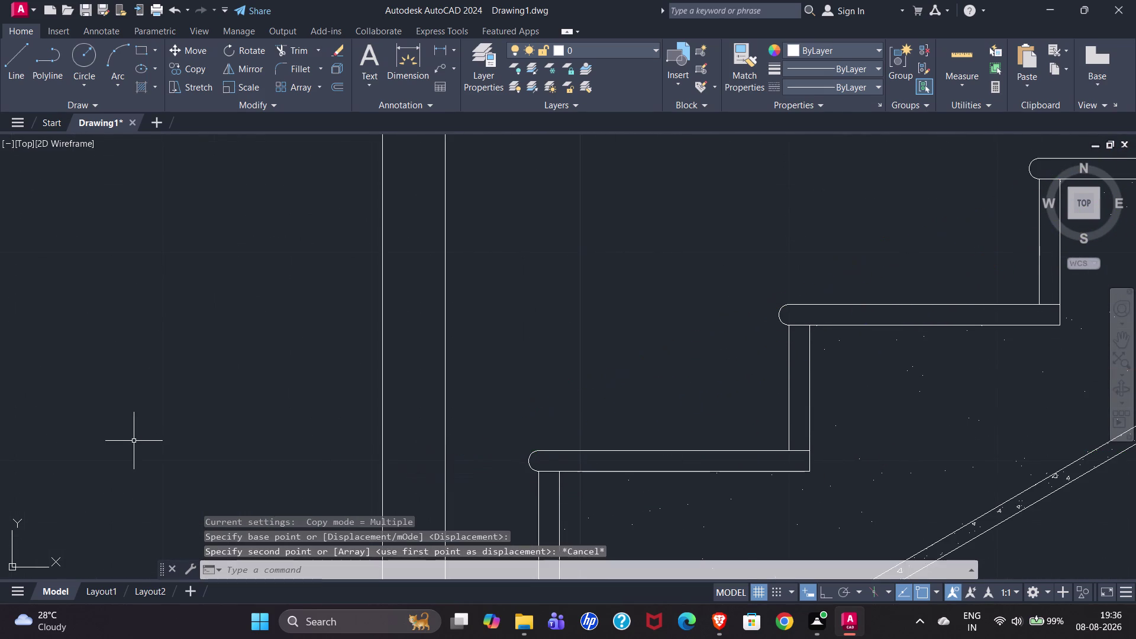
scroll(down, 3)
scroll(down, 3)
Select the right baluster post and start COPY from its bottom base point.
click(628, 271)
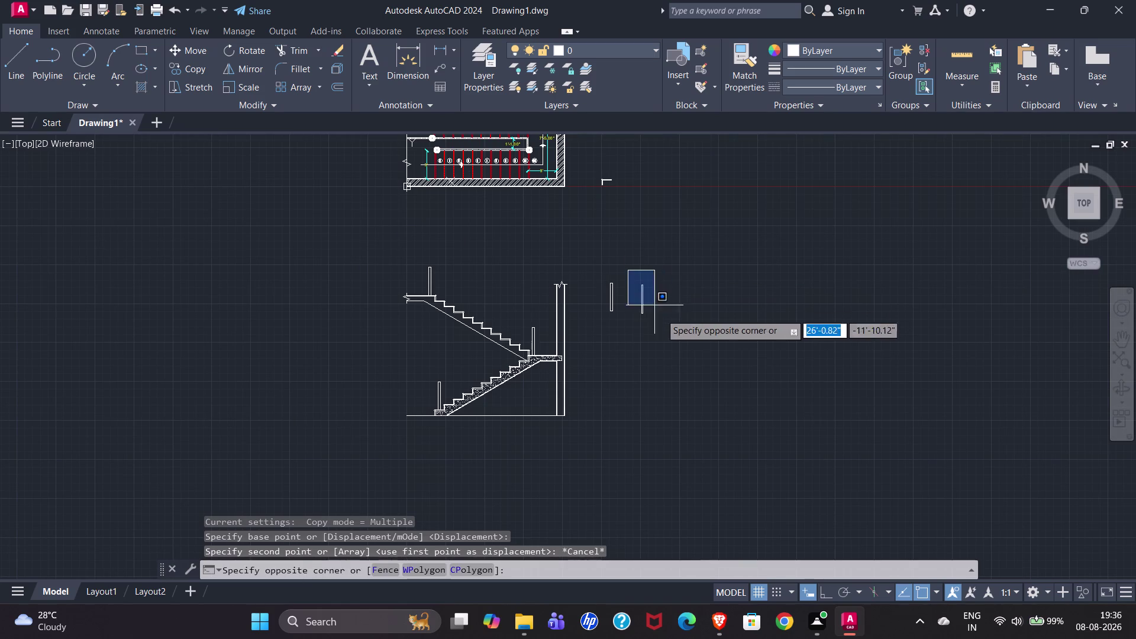
click(673, 337)
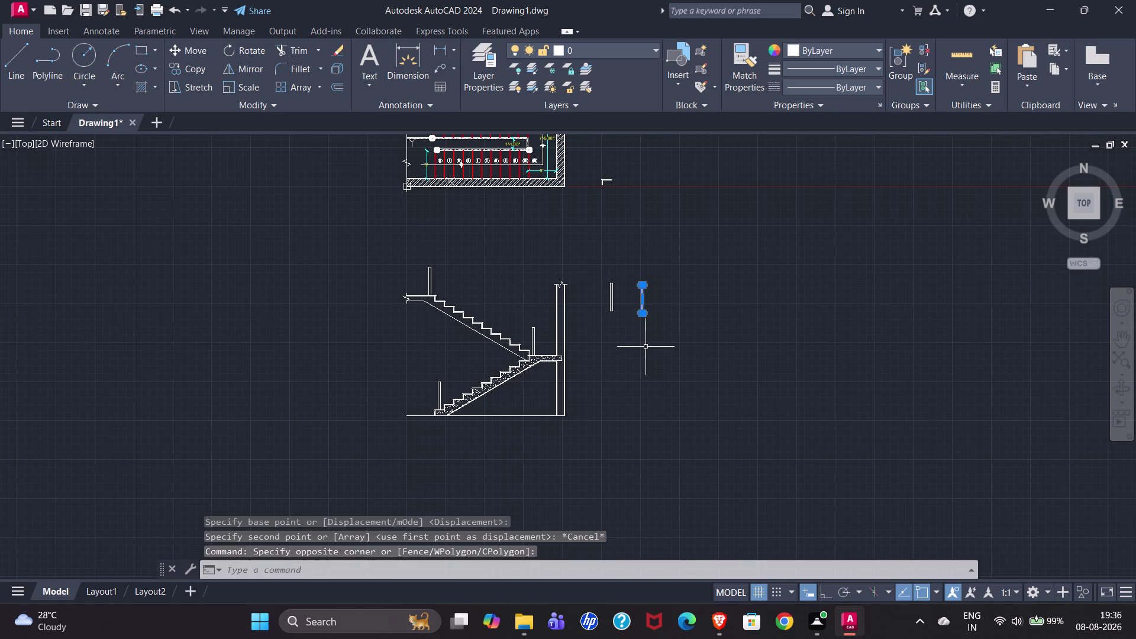
text(CO)
key(Return)
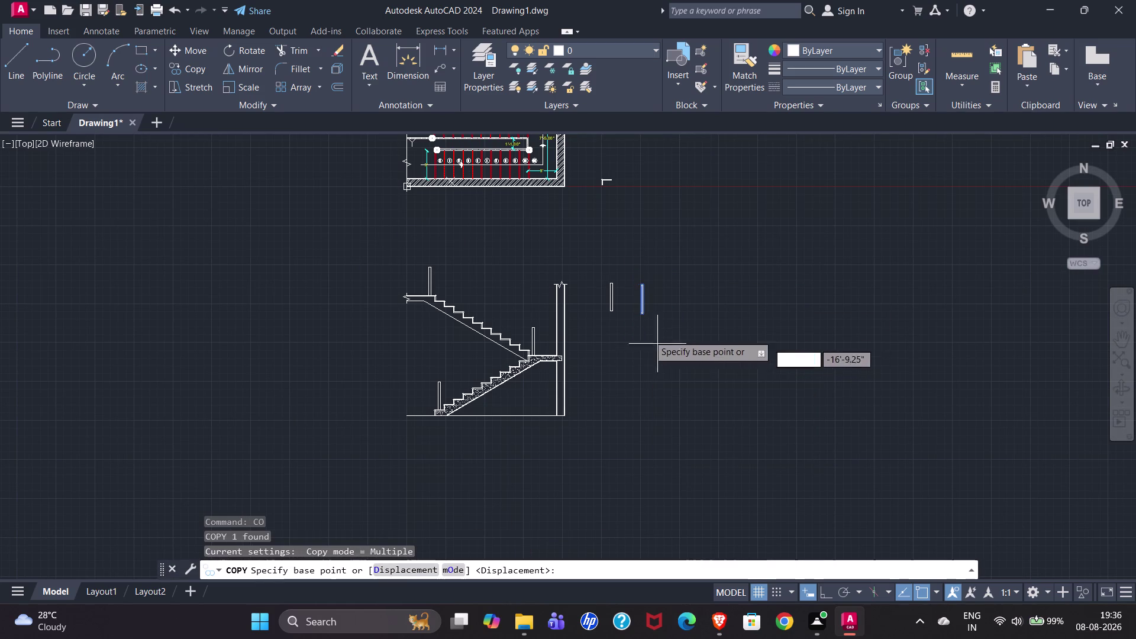
scroll(up, 3)
scroll(up, 3)
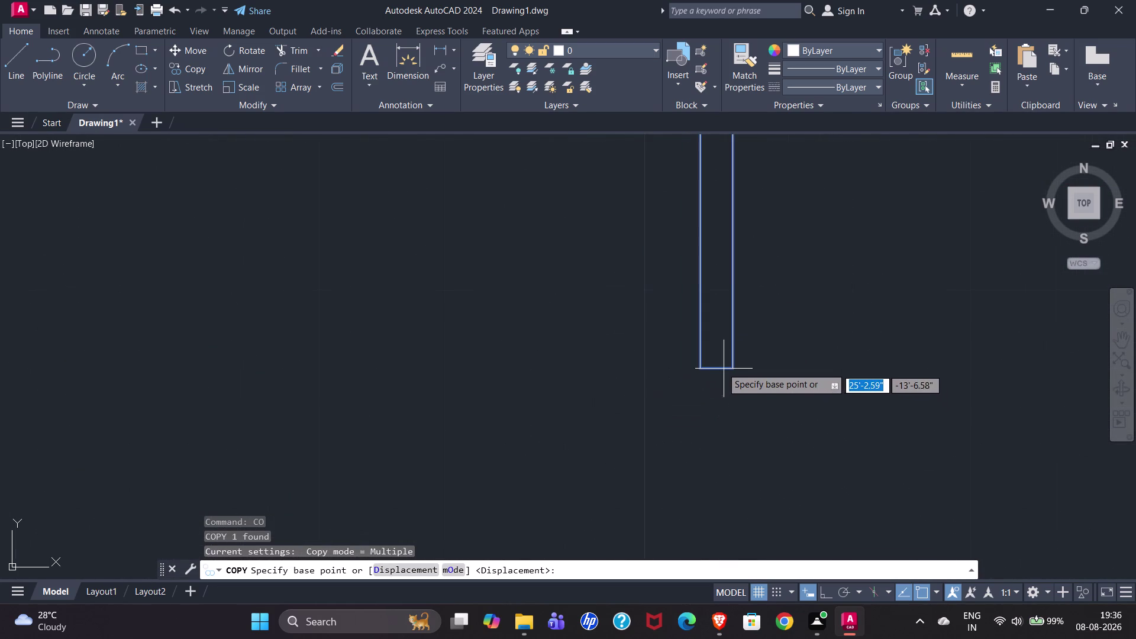
click(718, 367)
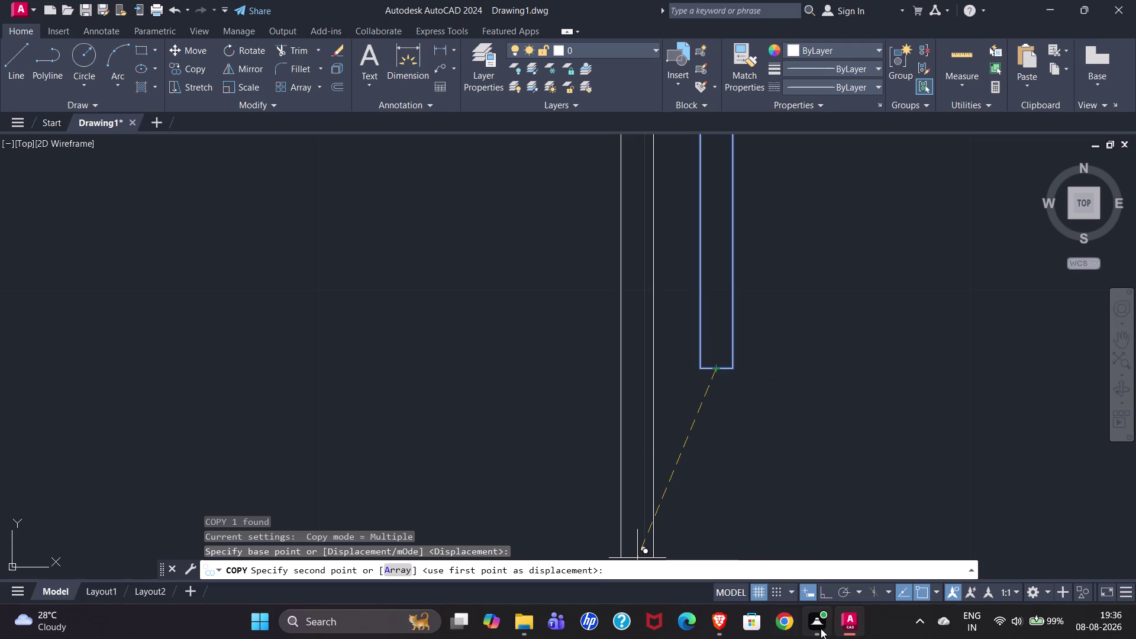
click(518, 626)
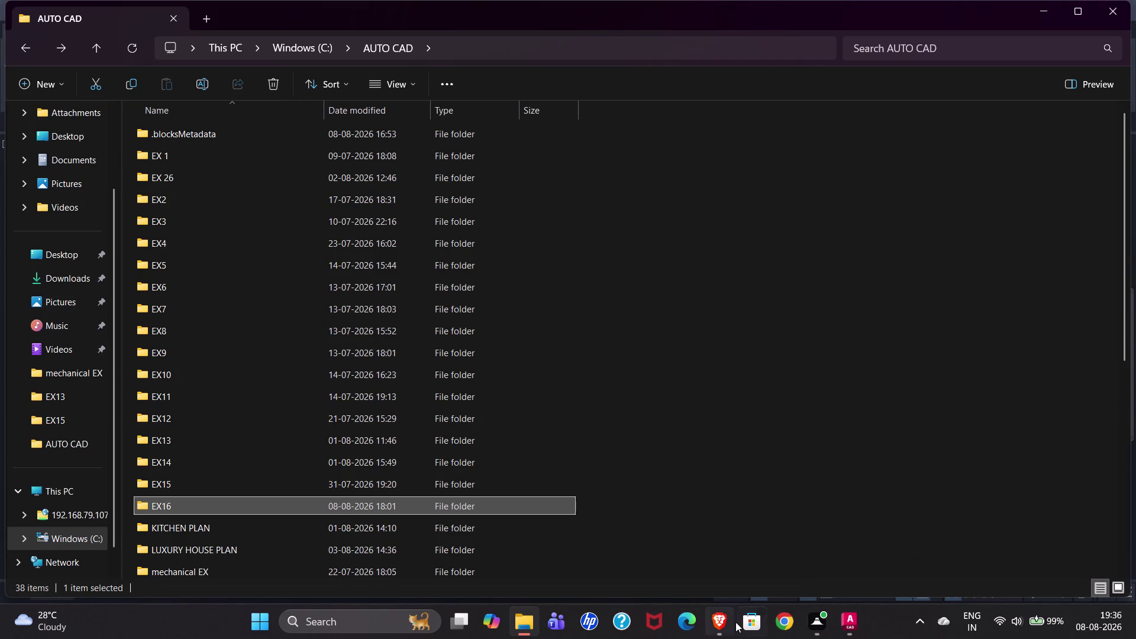
click(854, 624)
scroll(down, 3)
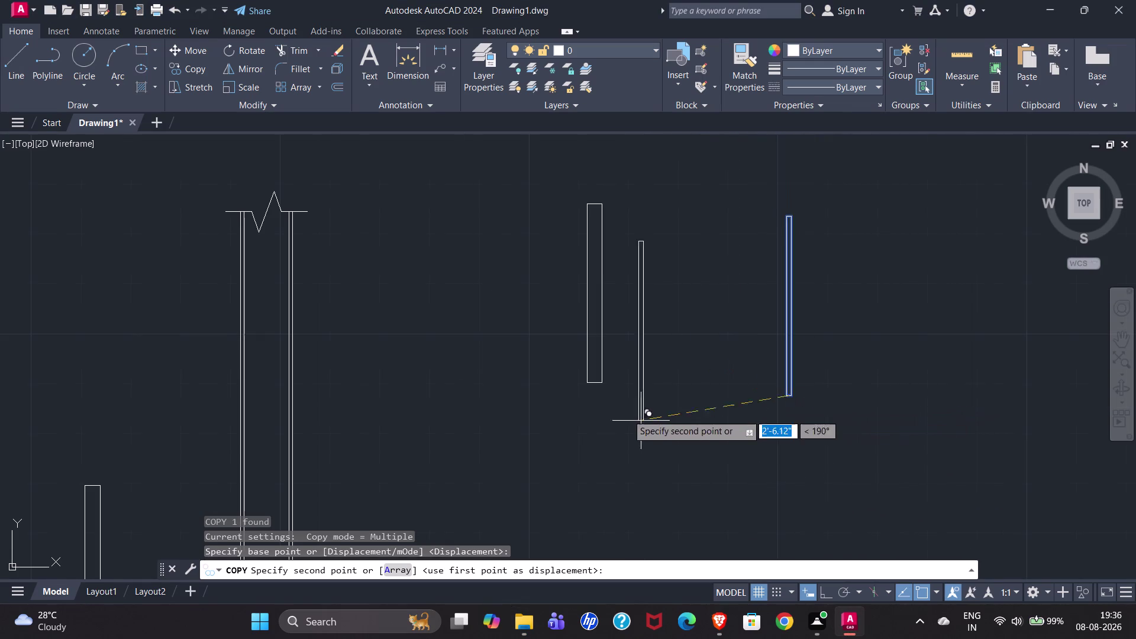
scroll(down, 3)
scroll(up, 3)
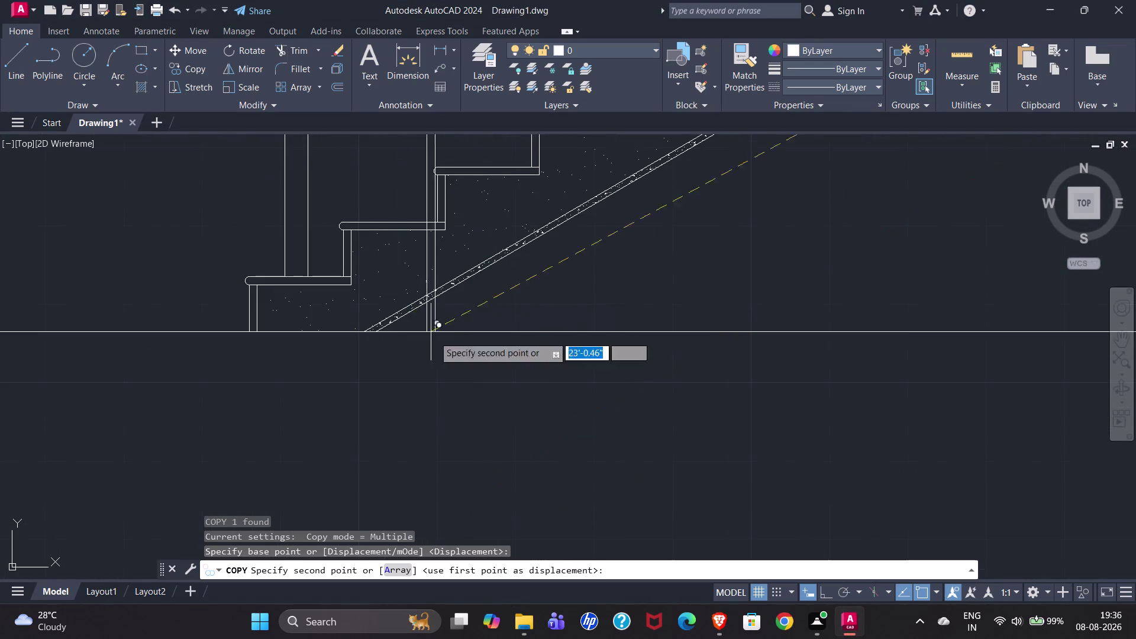
scroll(down, 3)
scroll(up, 3)
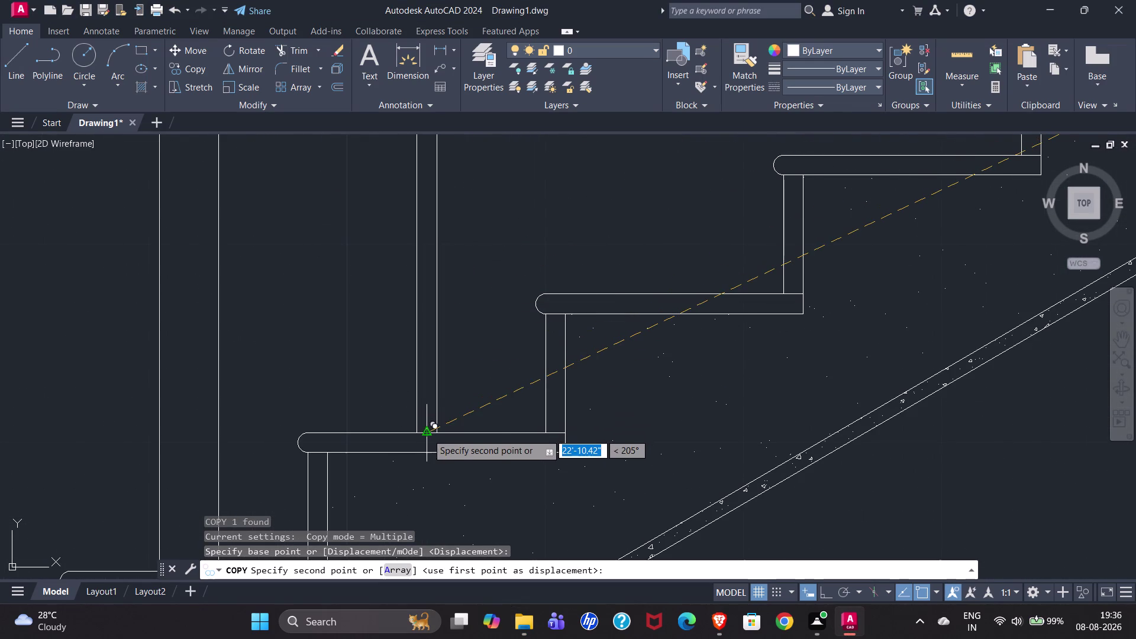
Place baluster copies on five successive steps of the section.
click(429, 436)
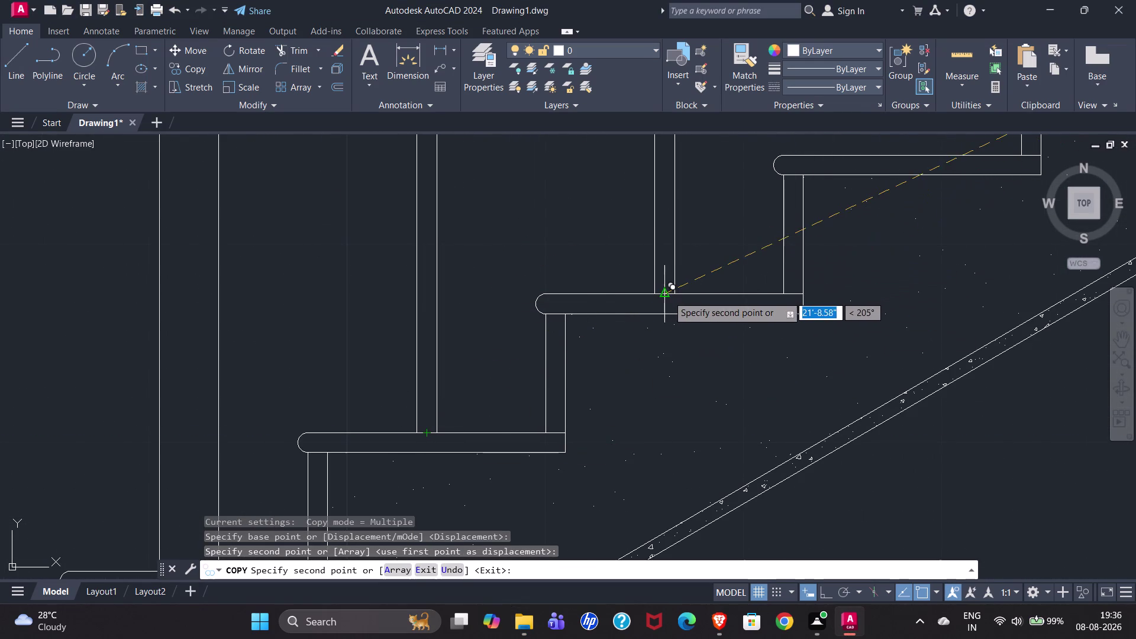
click(669, 296)
scroll(down, 3)
scroll(up, 3)
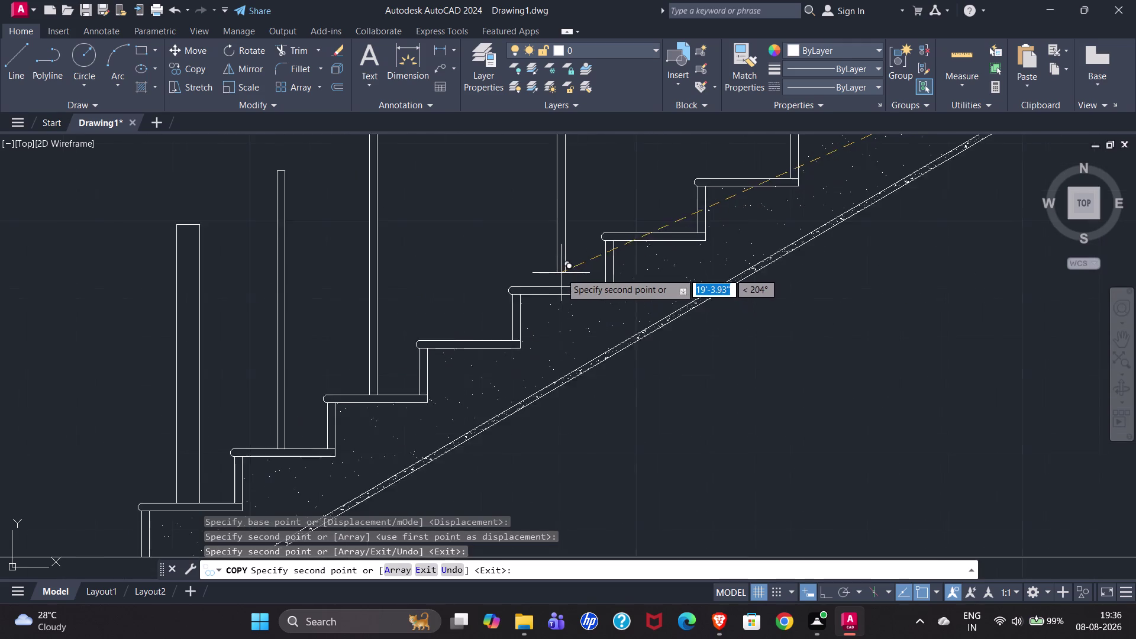
click(412, 384)
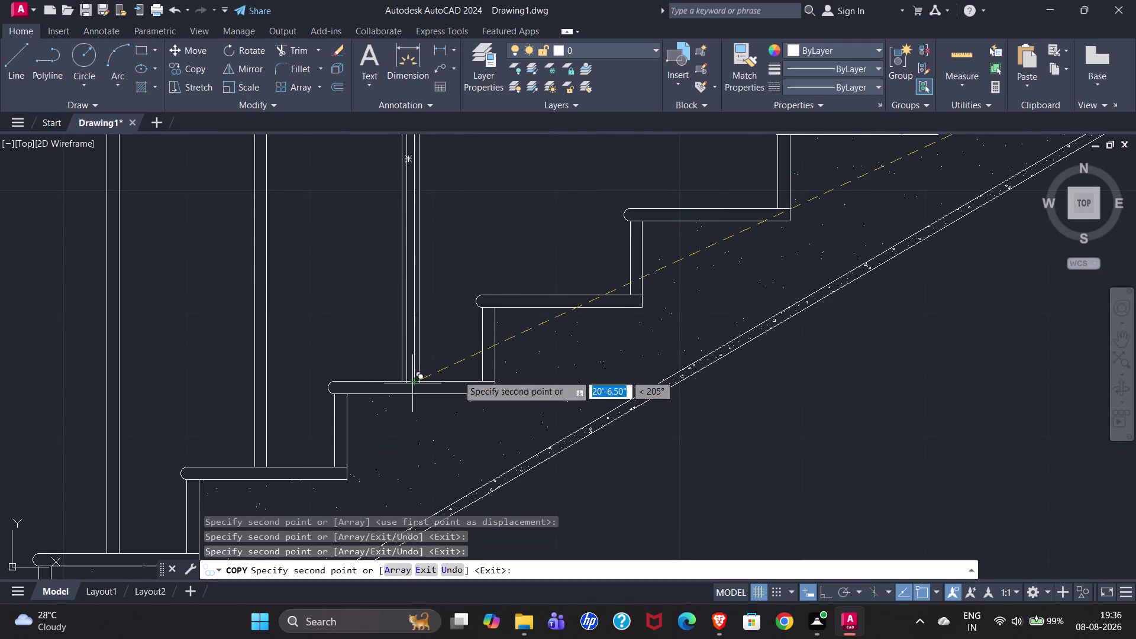
click(556, 292)
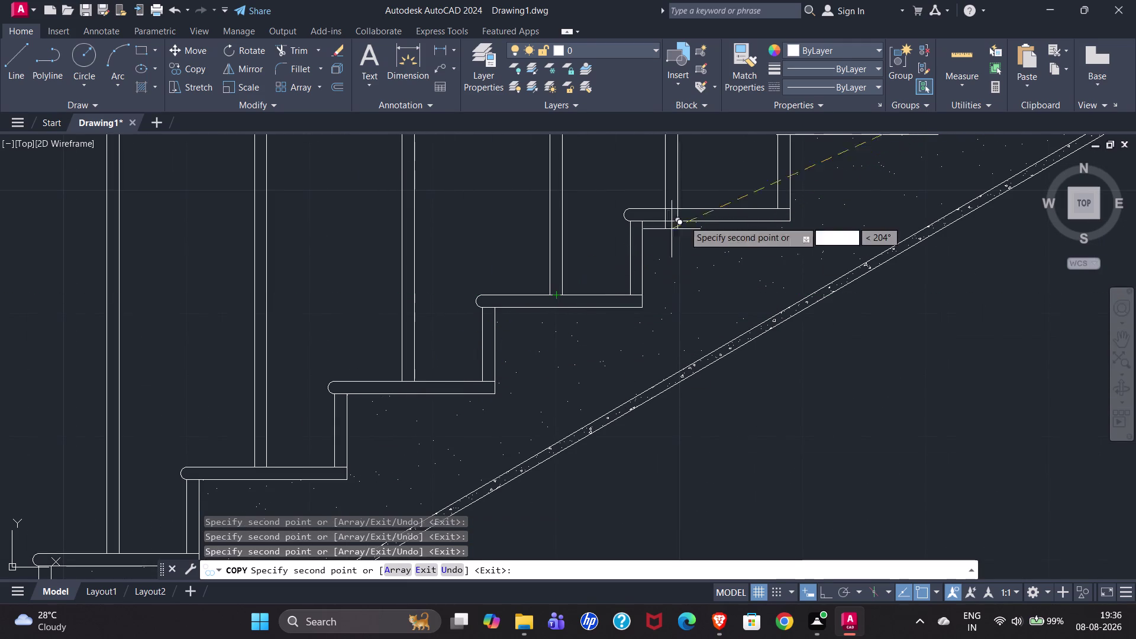
click(708, 209)
scroll(down, 3)
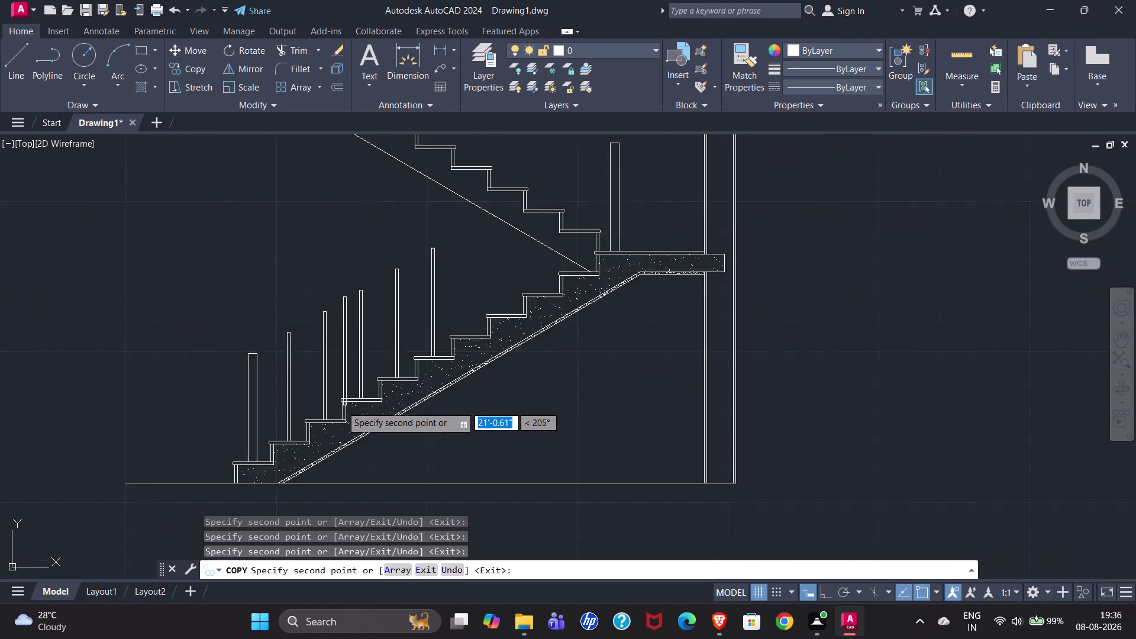
scroll(down, 3)
scroll(up, 3)
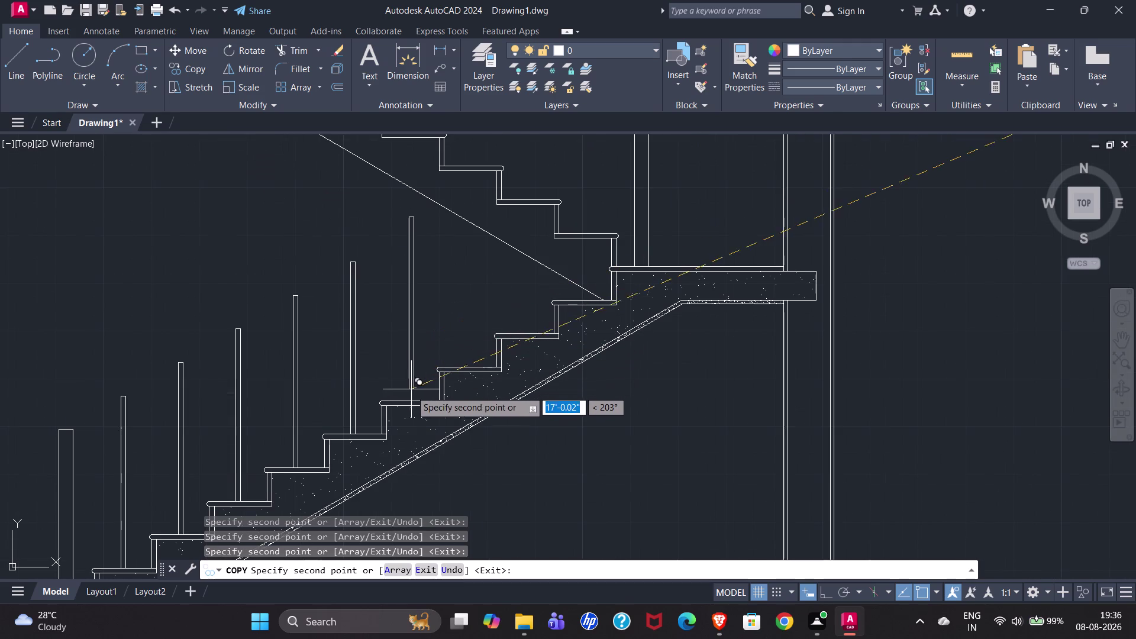
Place baluster copies on the next four treads up to the landing tread.
click(411, 400)
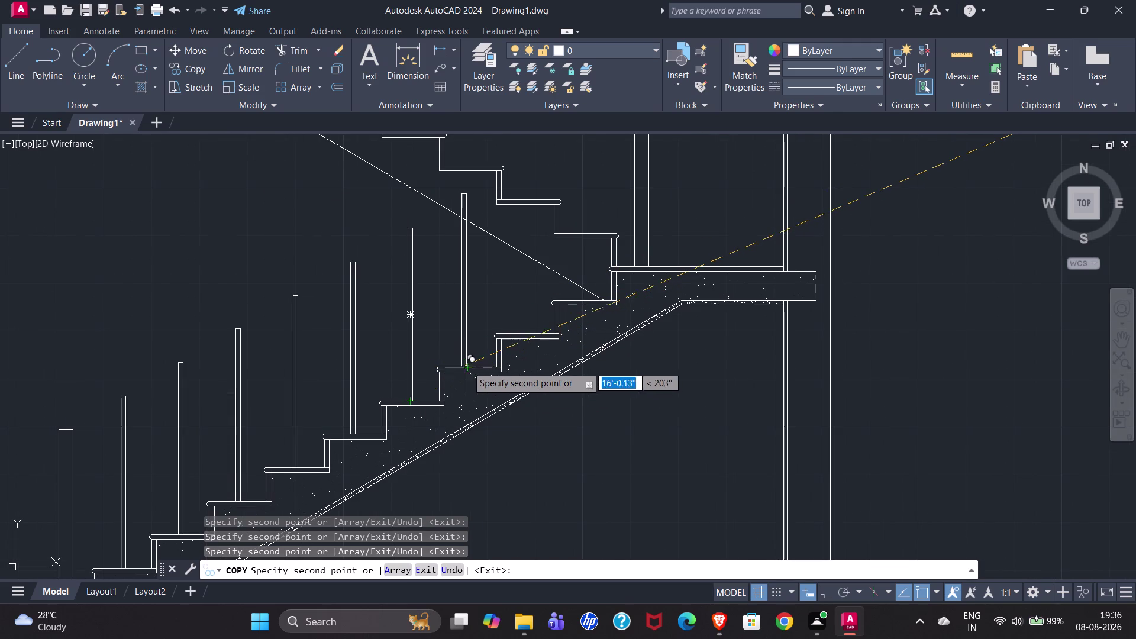
click(469, 366)
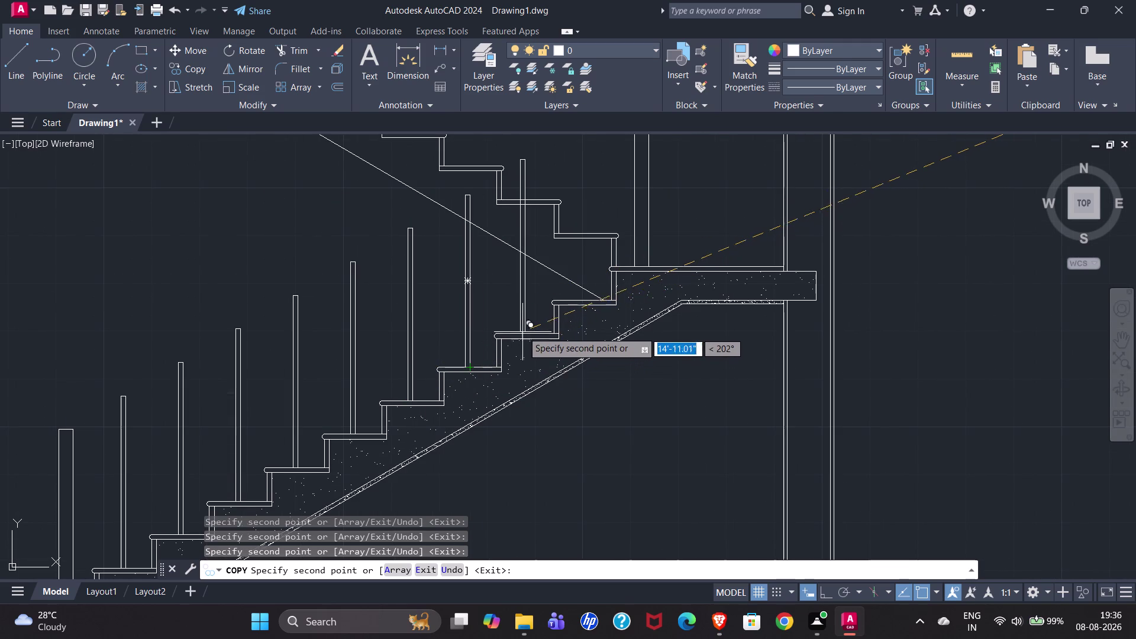
click(525, 331)
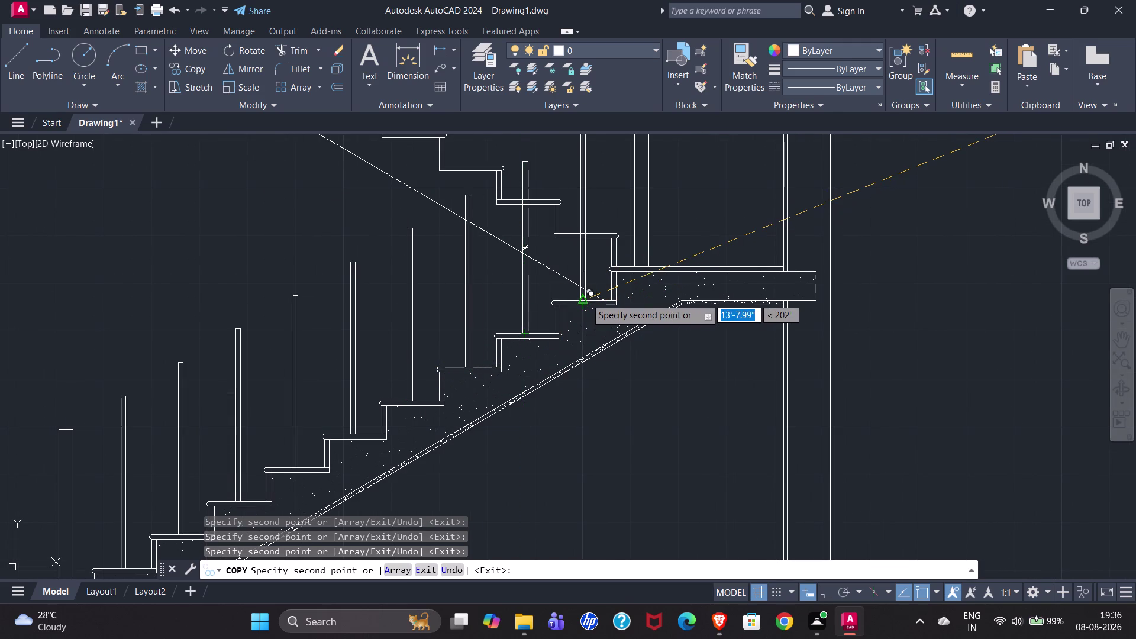
click(586, 298)
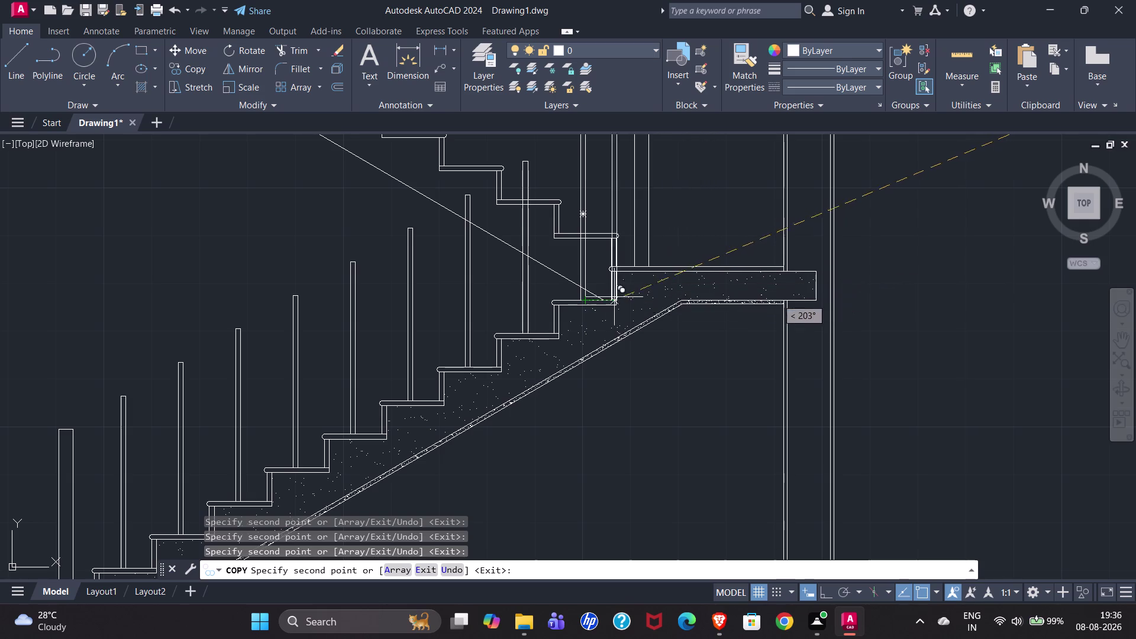
scroll(up, 3)
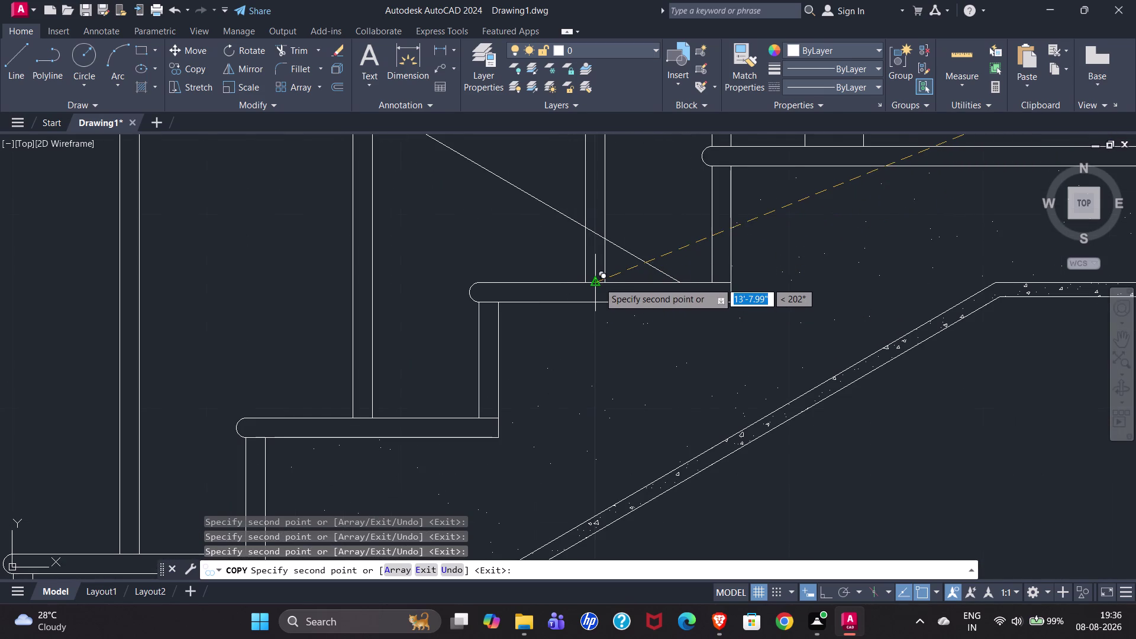
scroll(down, 3)
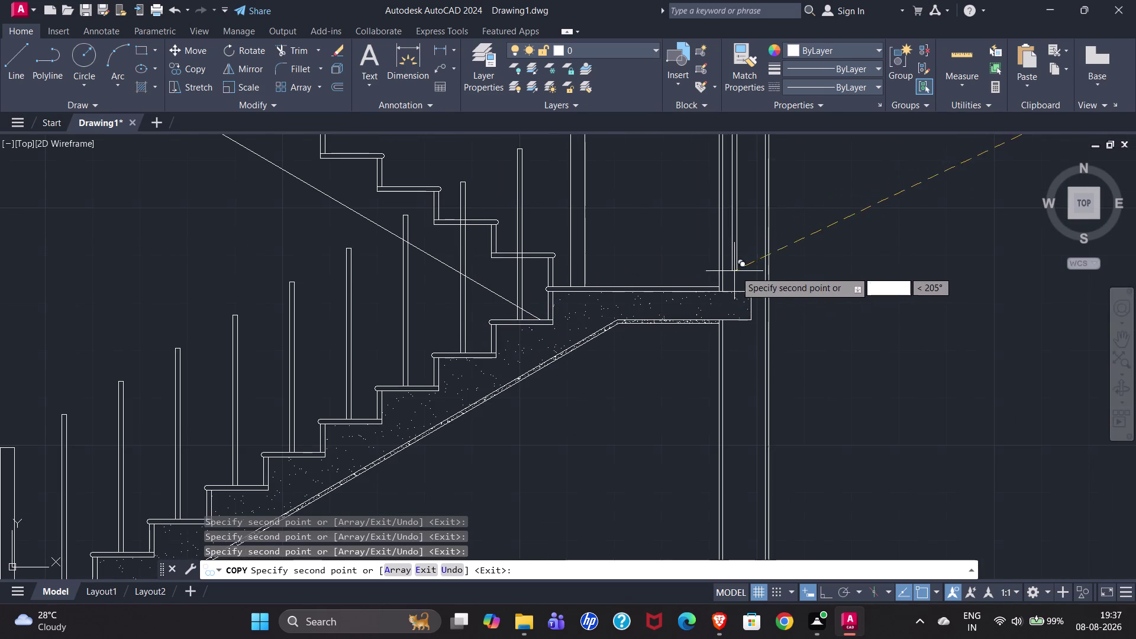
scroll(down, 3)
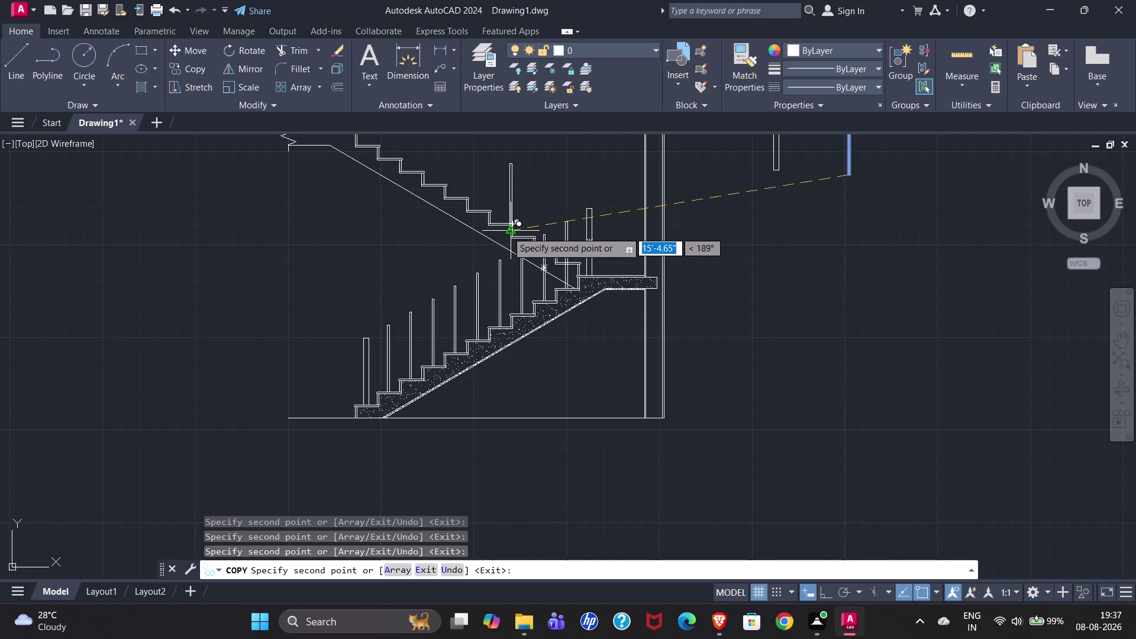
scroll(up, 3)
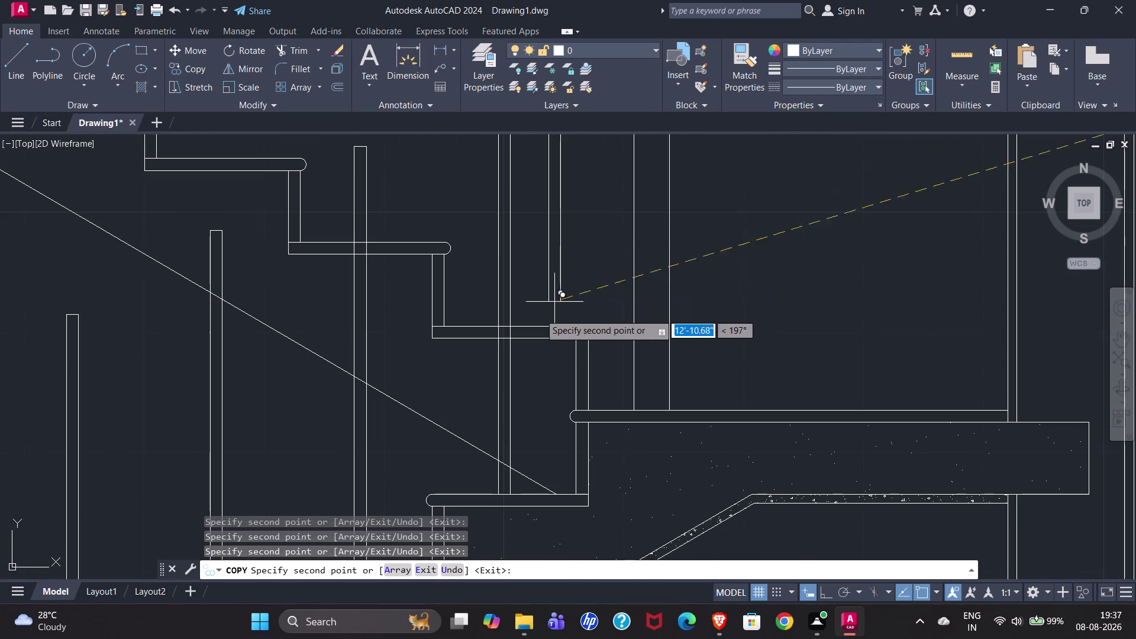
Place baluster copies at the midpoints of four upper treads.
click(519, 329)
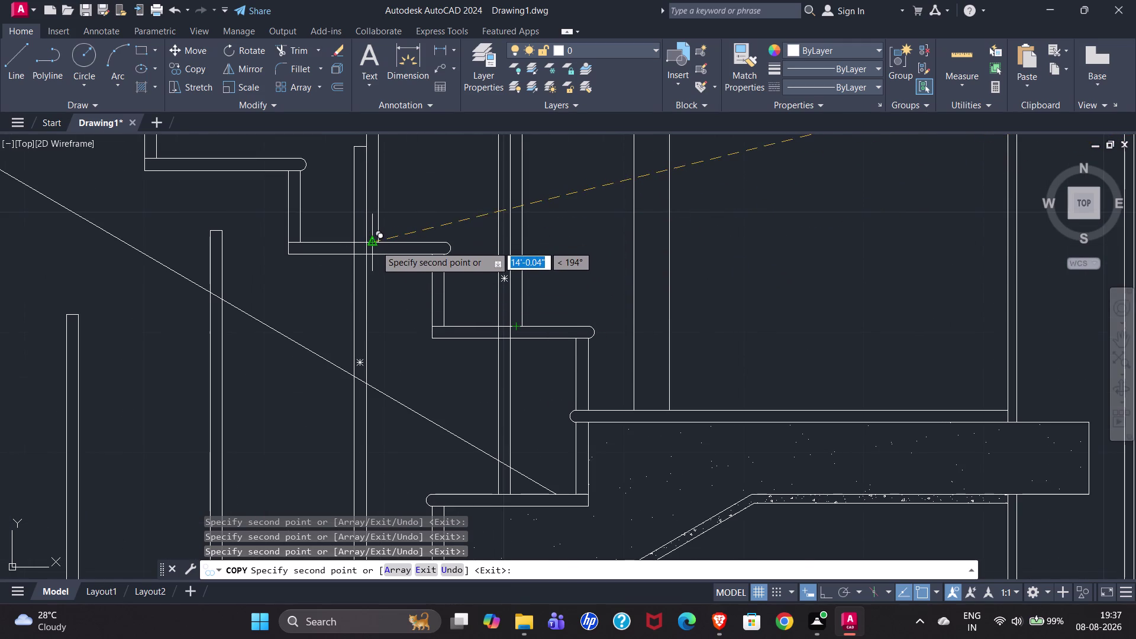
click(376, 245)
scroll(down, 3)
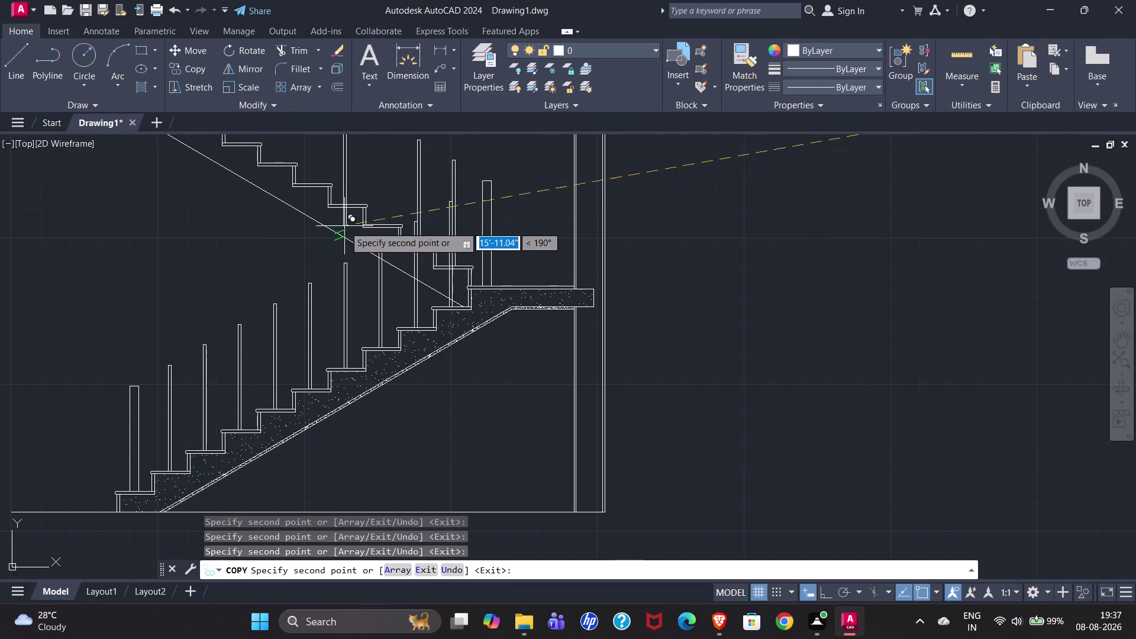
scroll(up, 3)
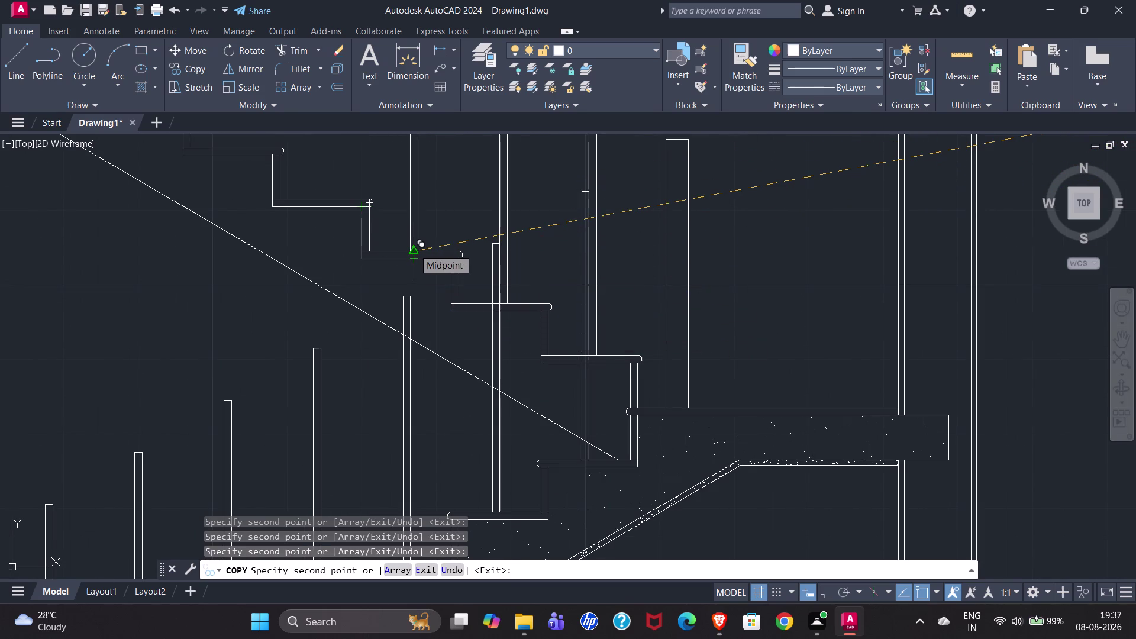
click(414, 248)
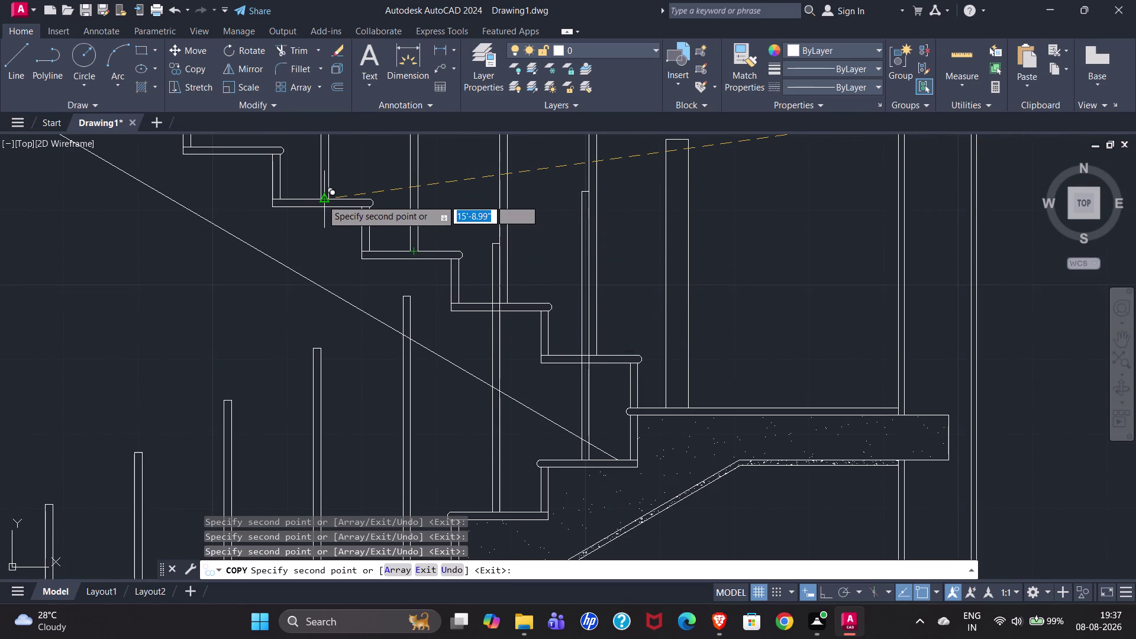
click(322, 199)
scroll(down, 3)
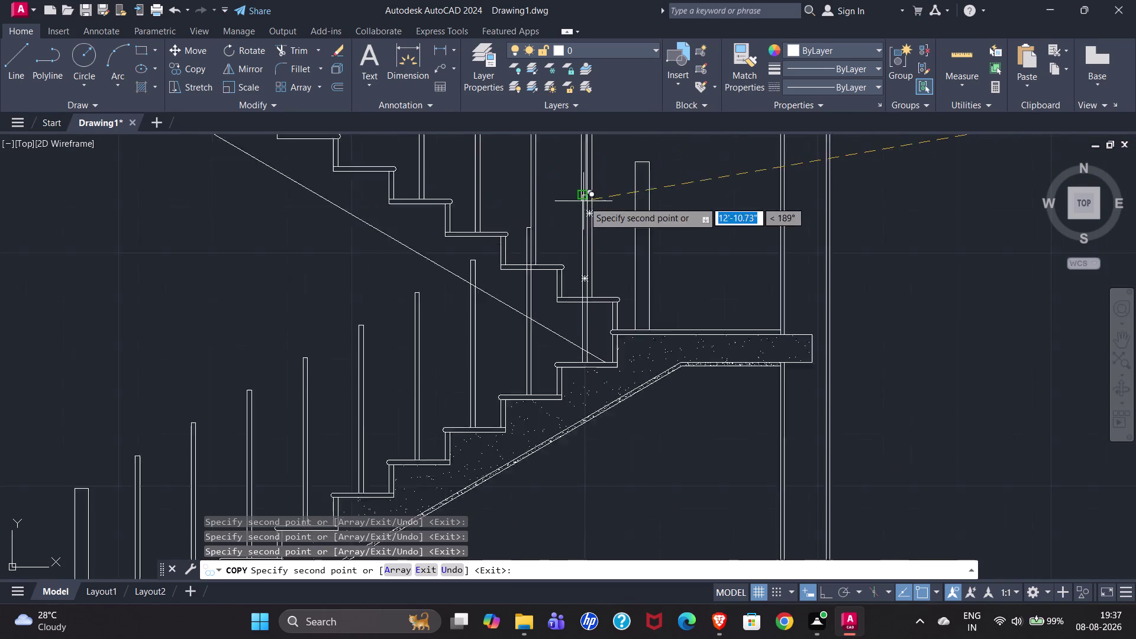
scroll(down, 3)
scroll(down, 3)
scroll(up, 3)
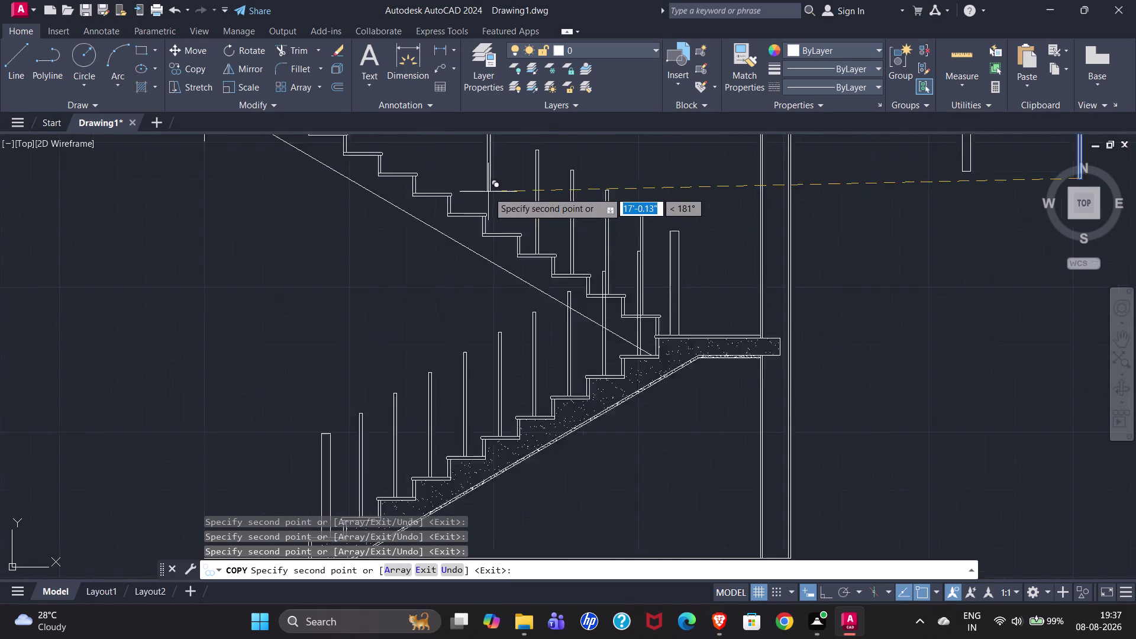
scroll(up, 3)
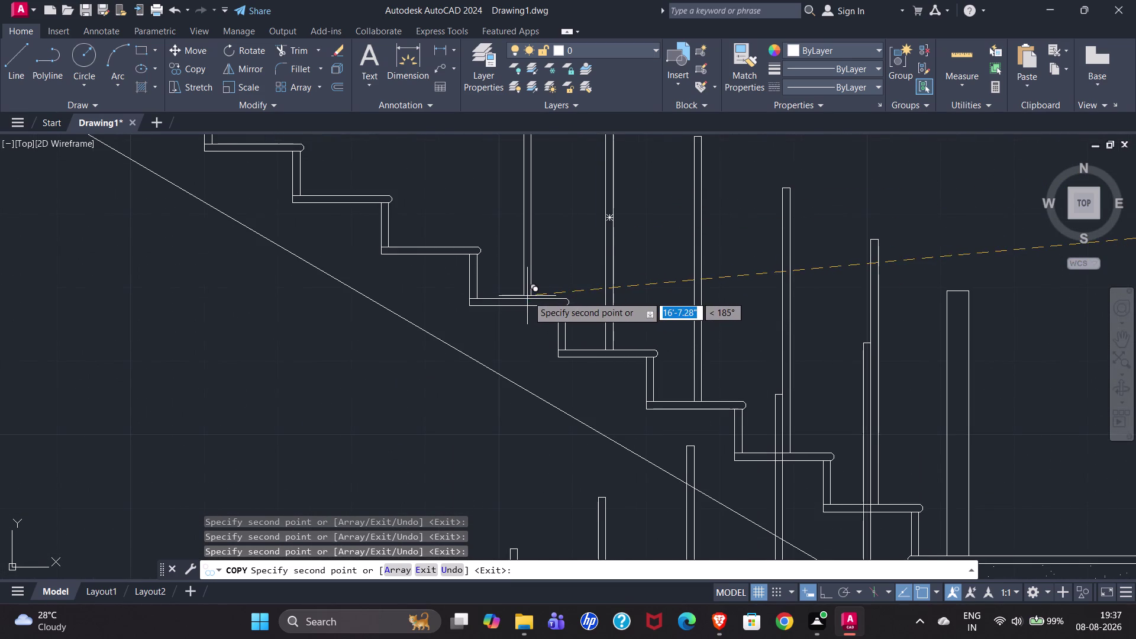
Place balusters on the remaining treads up to the top tread, then end COPY.
click(521, 296)
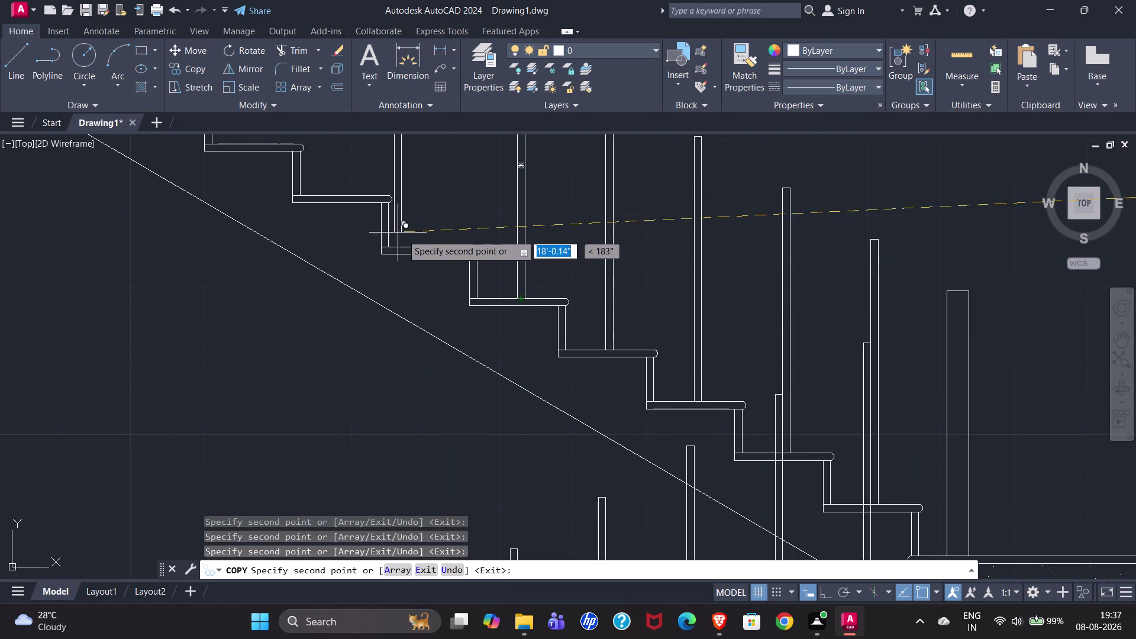
click(430, 244)
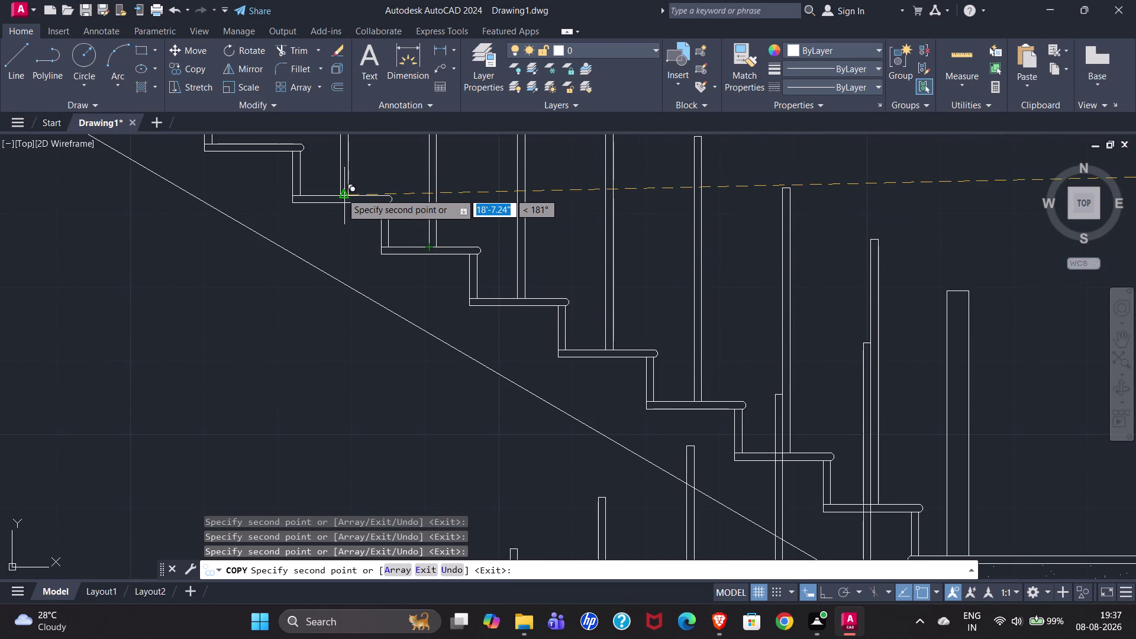
click(341, 193)
scroll(down, 3)
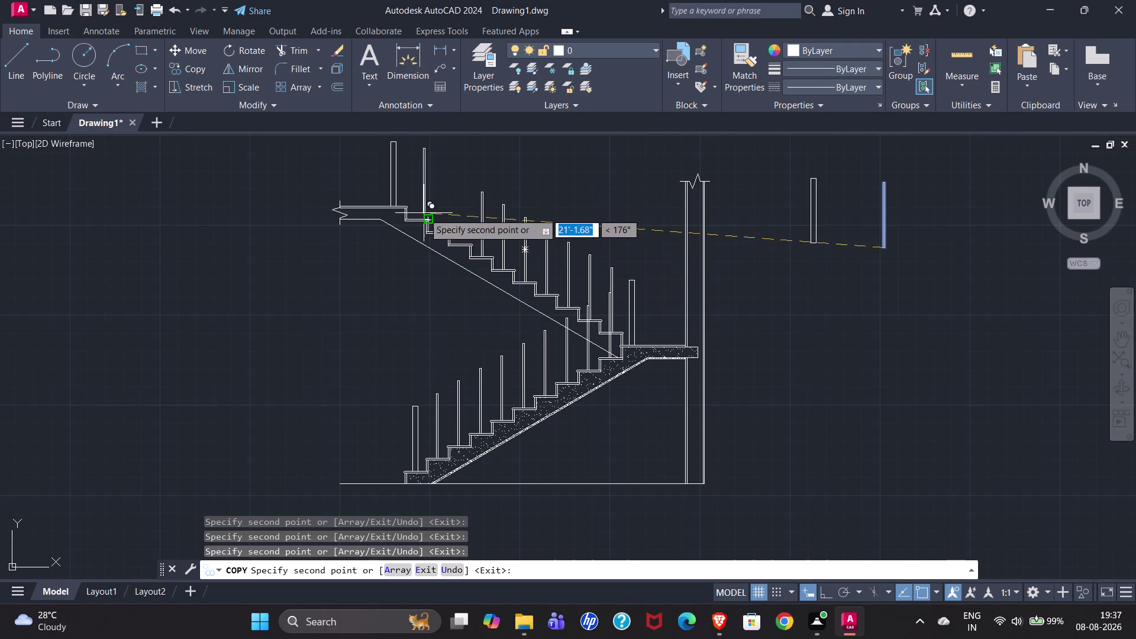
scroll(up, 3)
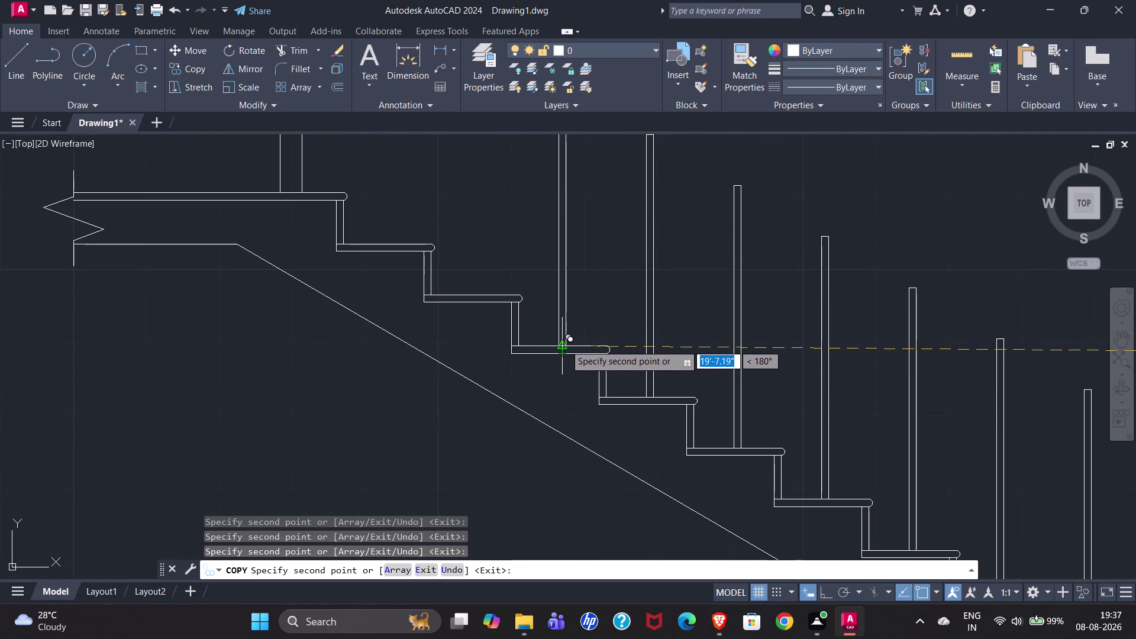
click(566, 344)
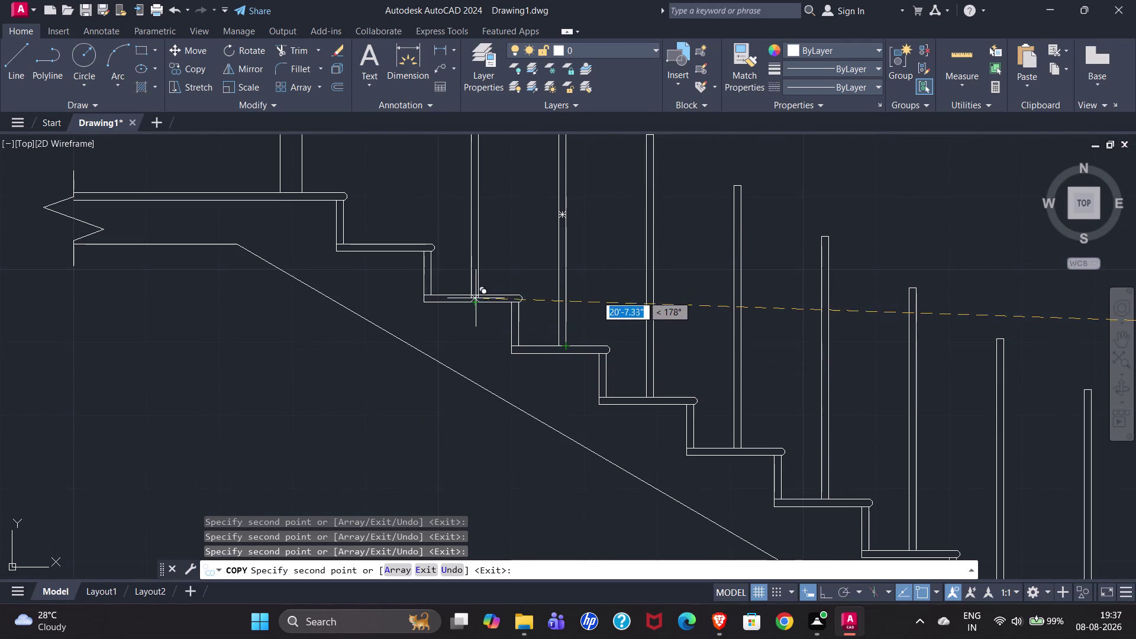
click(475, 294)
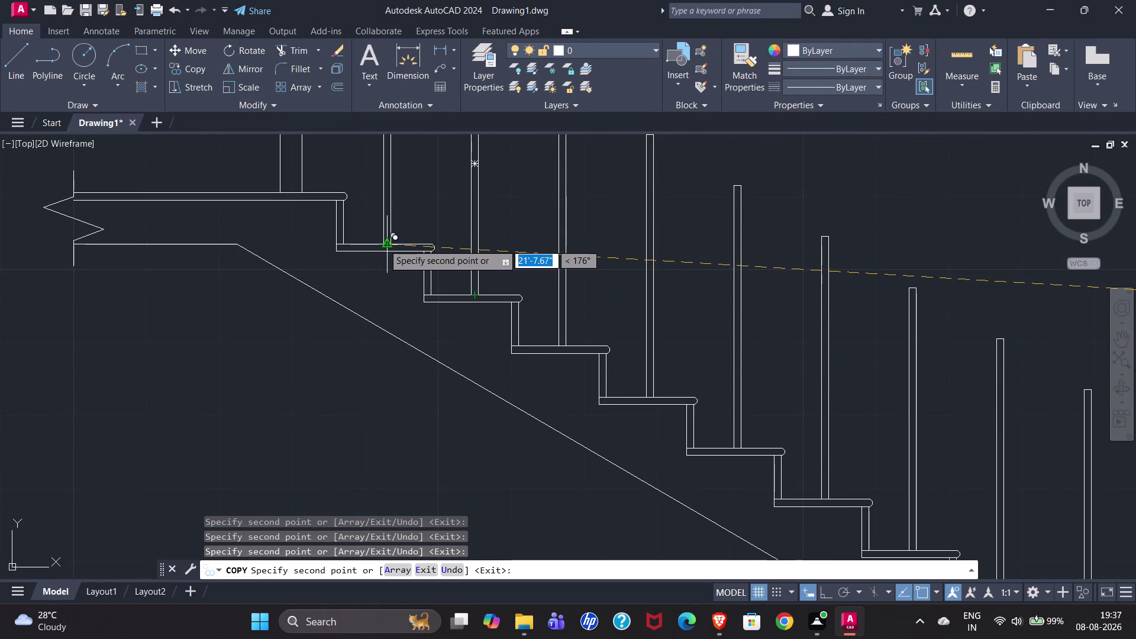
click(386, 244)
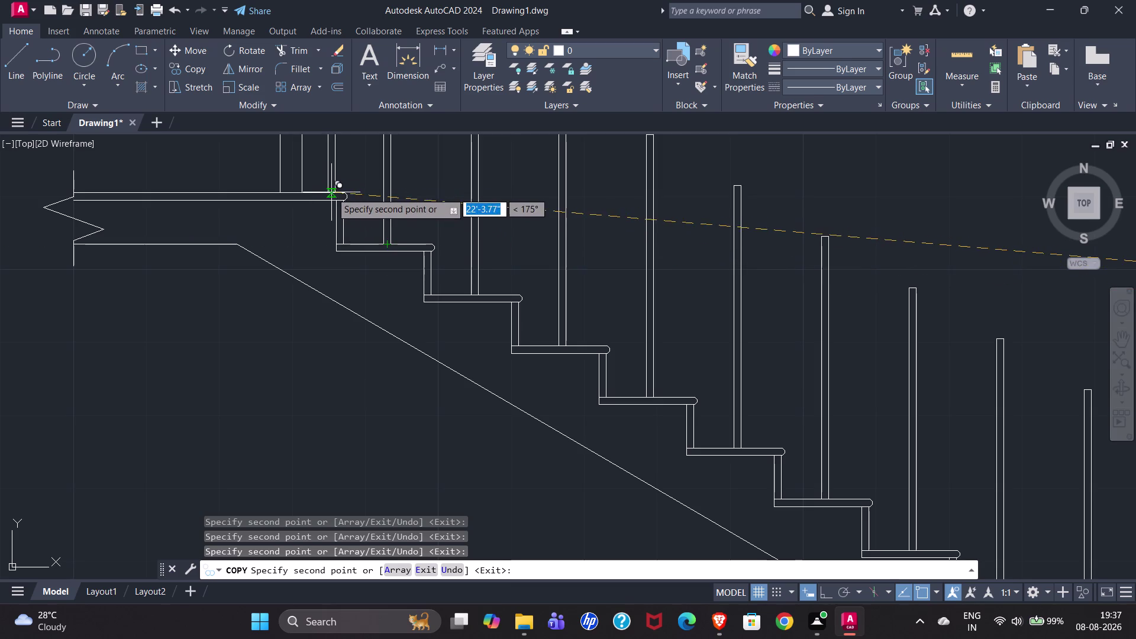
scroll(down, 3)
scroll(down, 3)
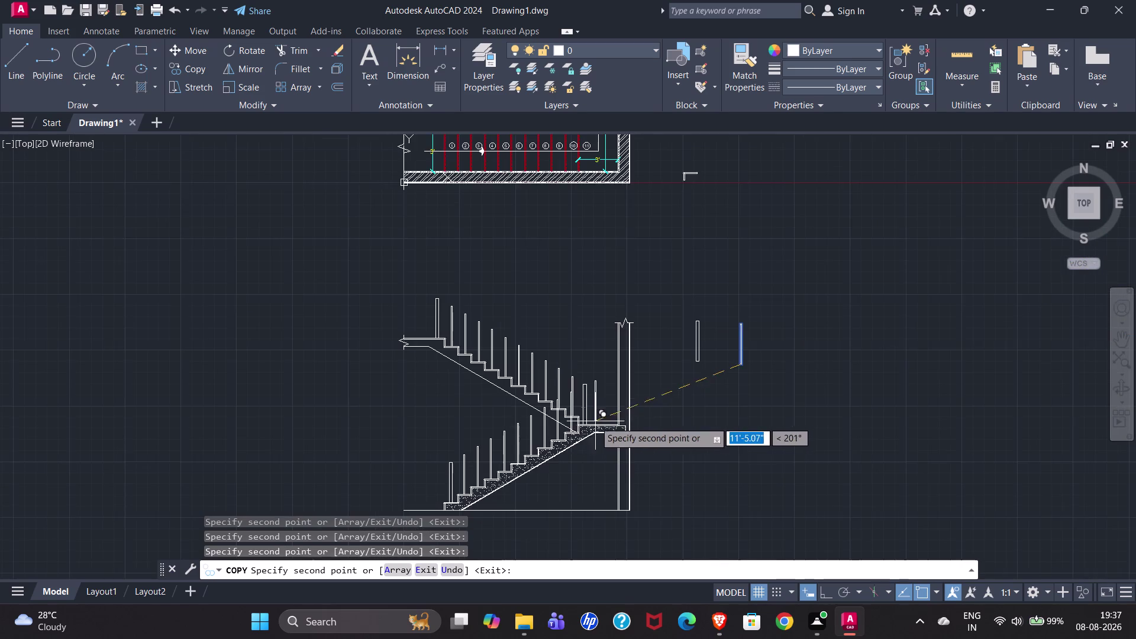
scroll(up, 3)
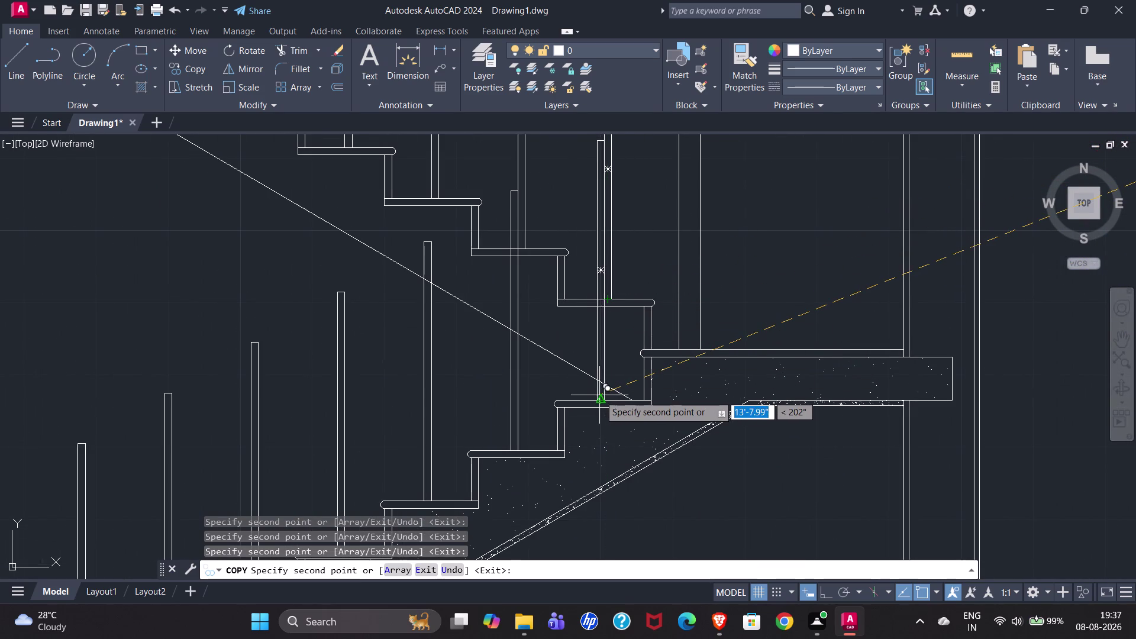
key(Escape)
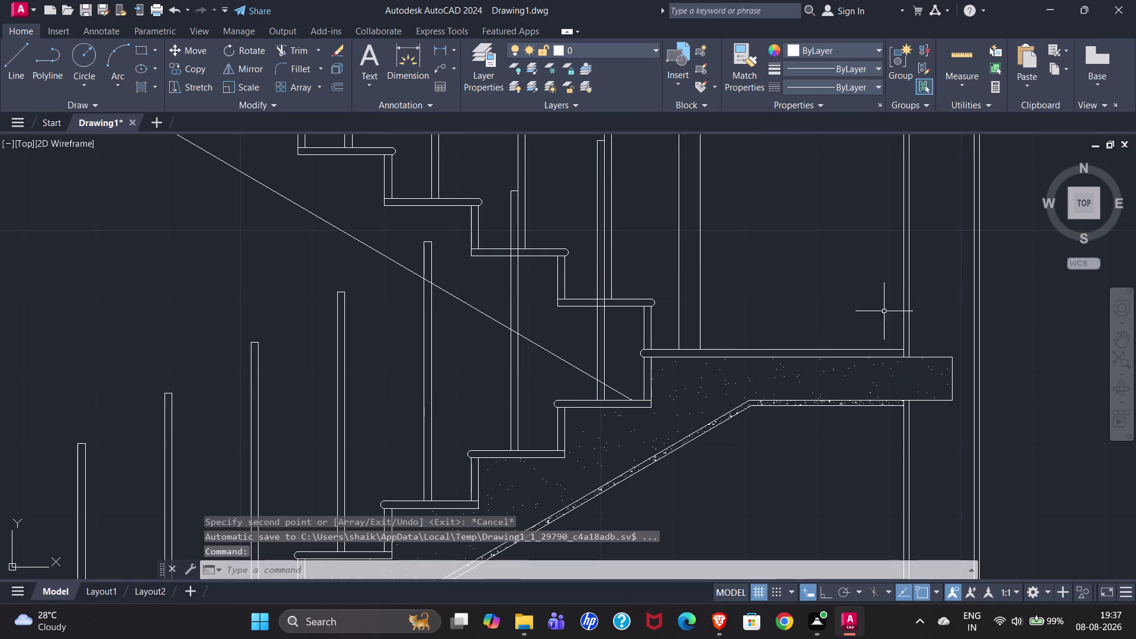
Start a leader line beside the bottom post, then cancel it.
scroll(down, 3)
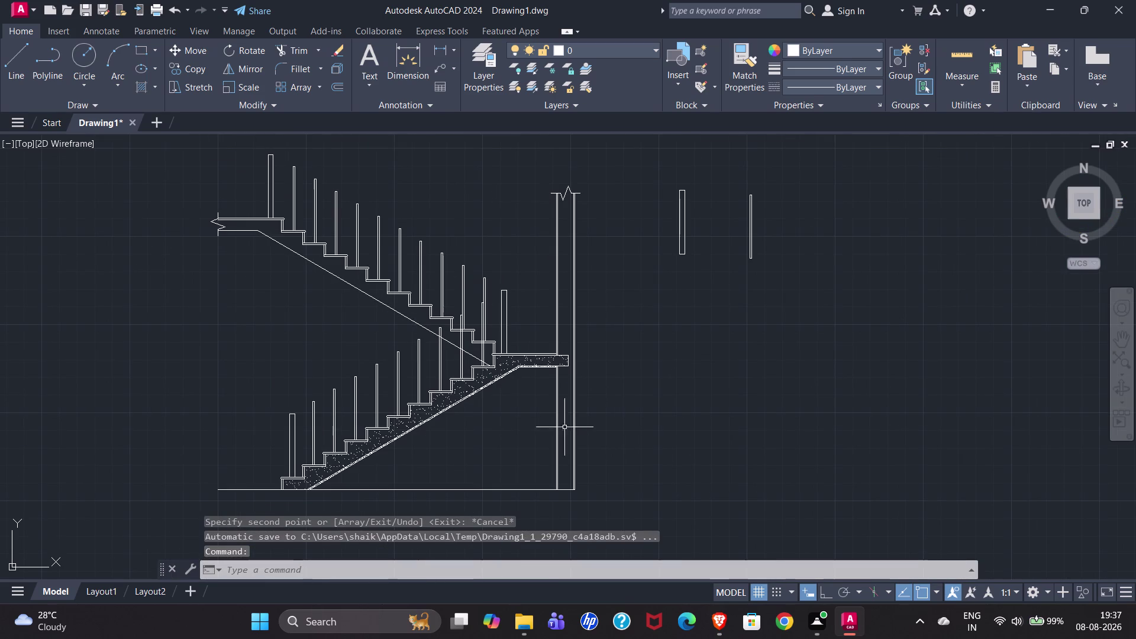
click(47, 57)
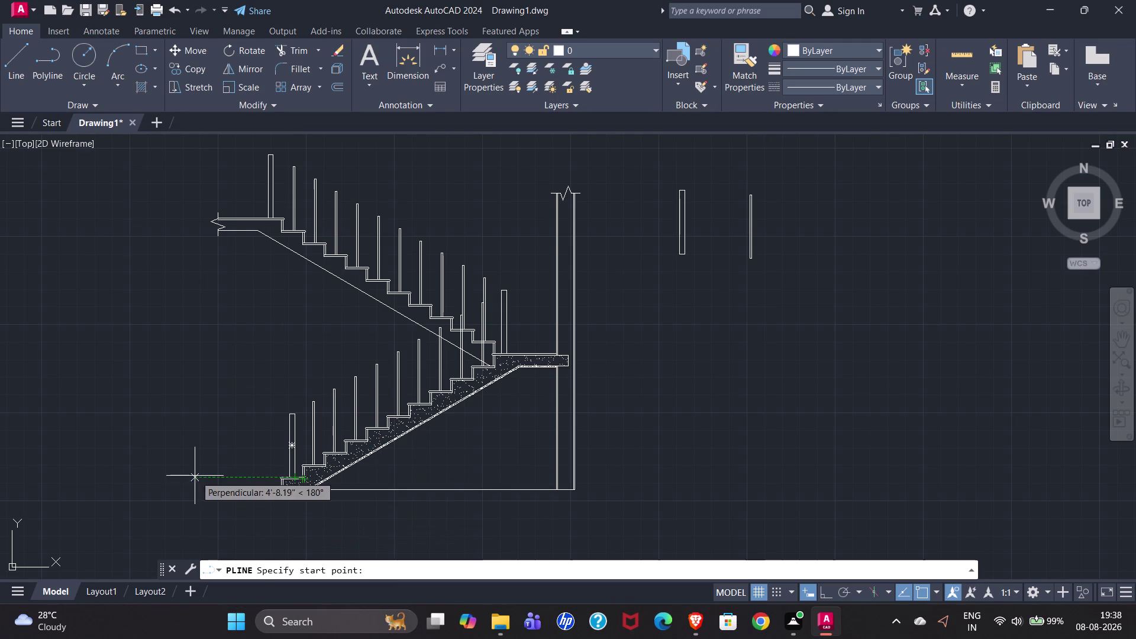
scroll(up, 3)
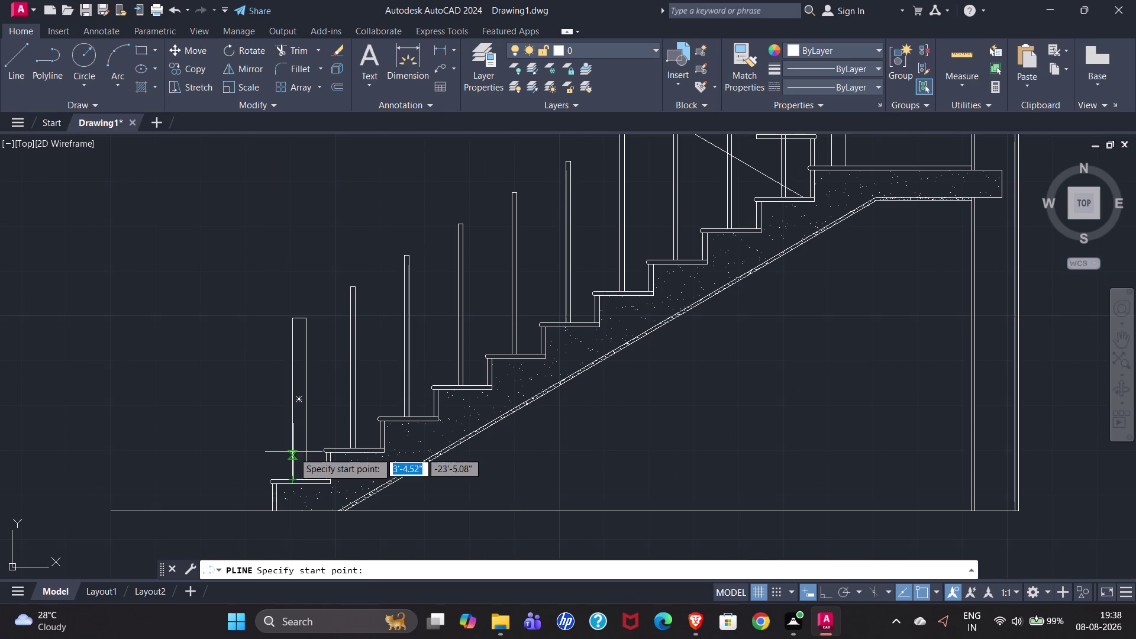
click(307, 331)
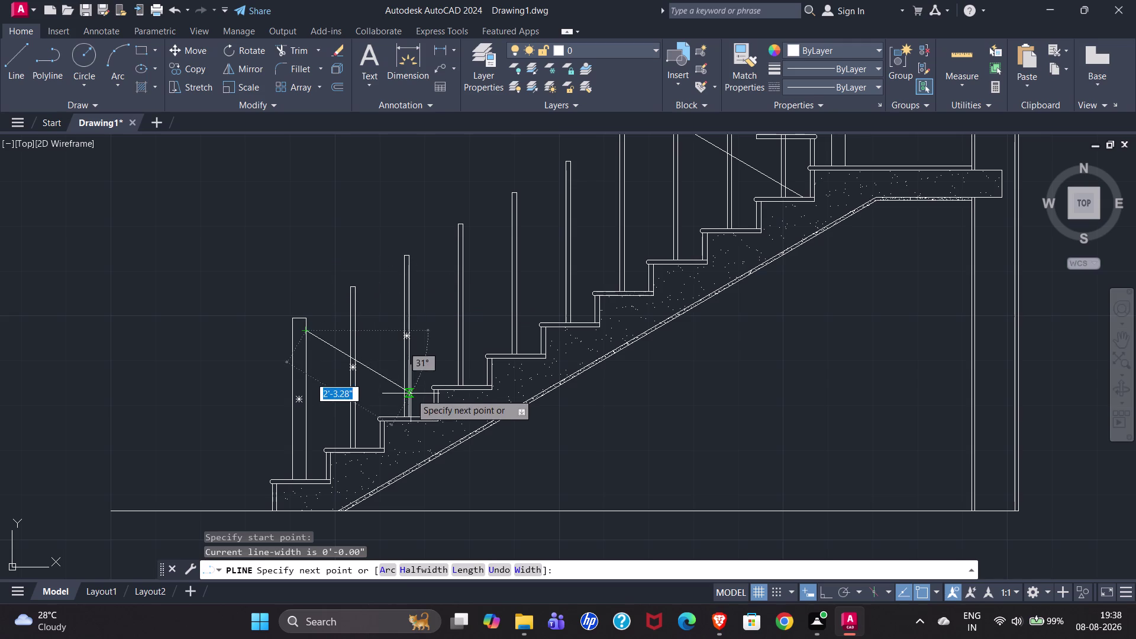
key(Escape)
Expand the Annotation panel to show text, dimension, multileader and table styles.
click(409, 77)
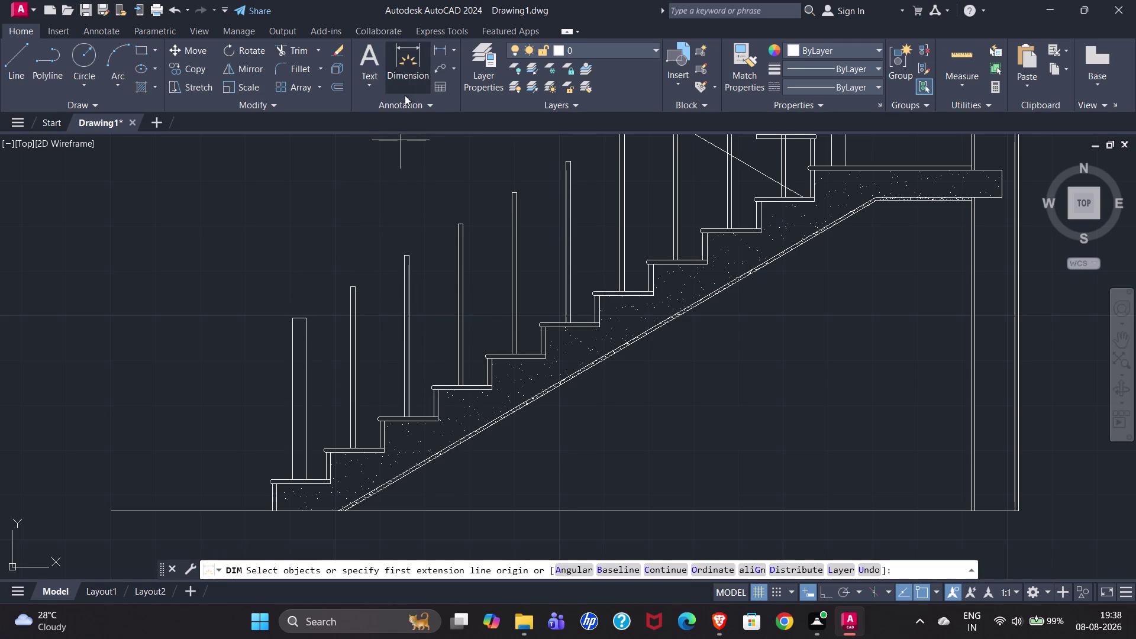
click(412, 112)
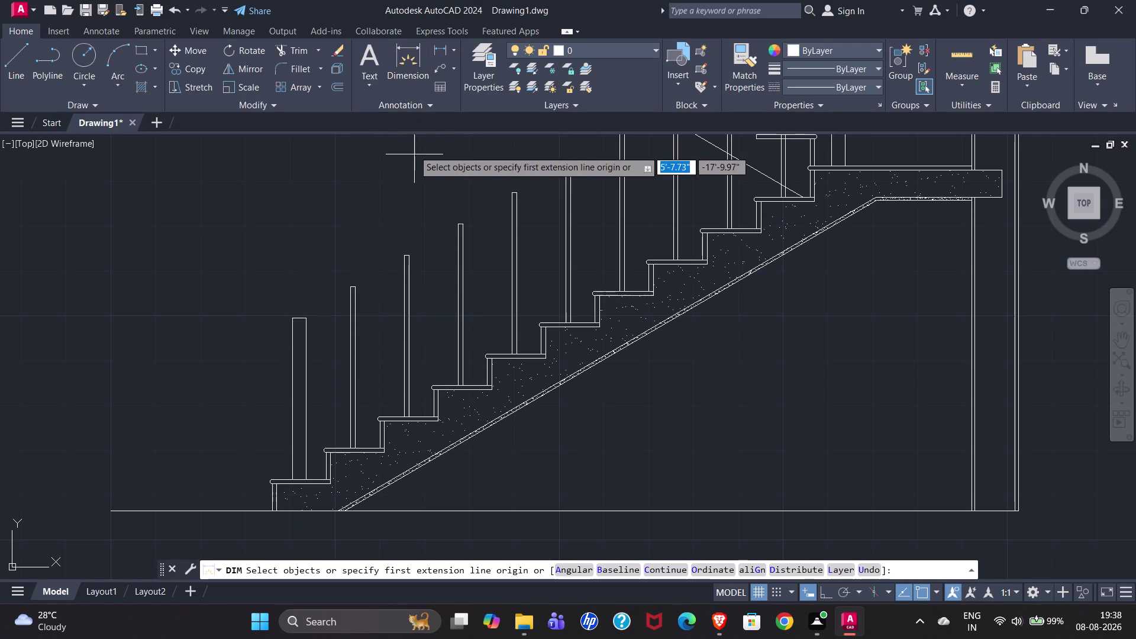
click(416, 108)
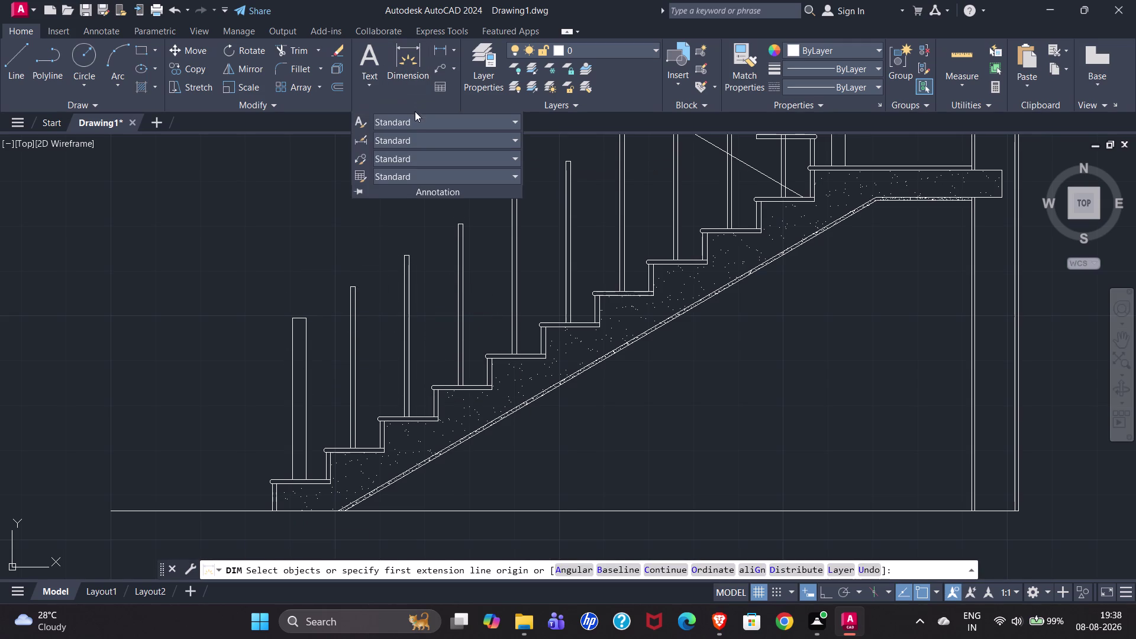
click(413, 70)
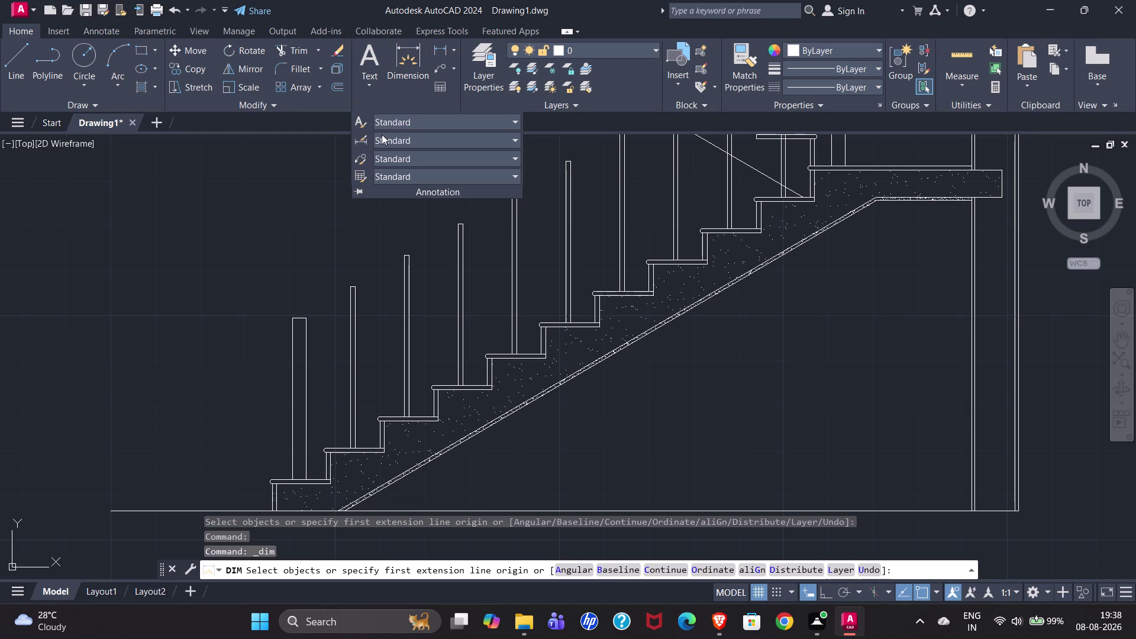
Add a 30° angular dimension between the stair's sloping underside and the floor line.
key(Escape)
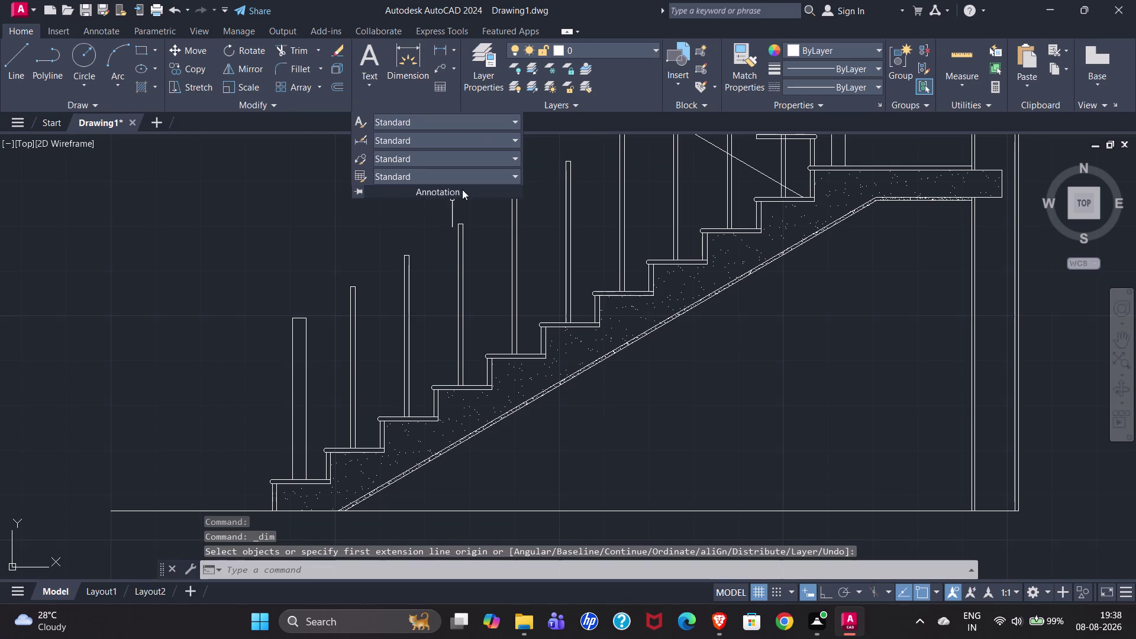
key(Escape)
key(Escape)
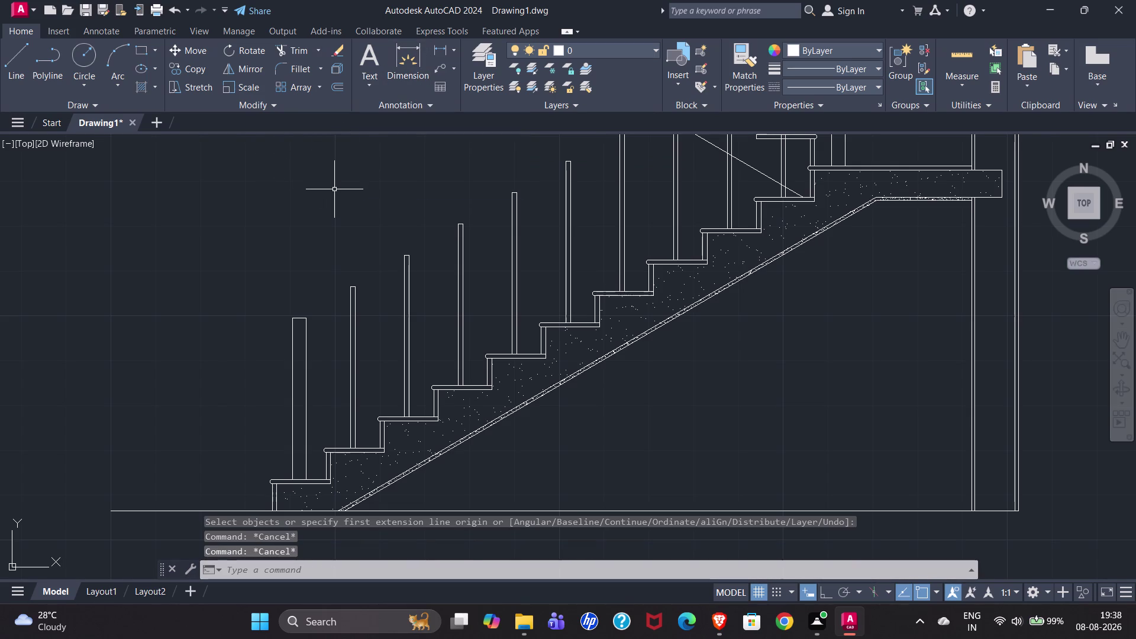
text(DA)
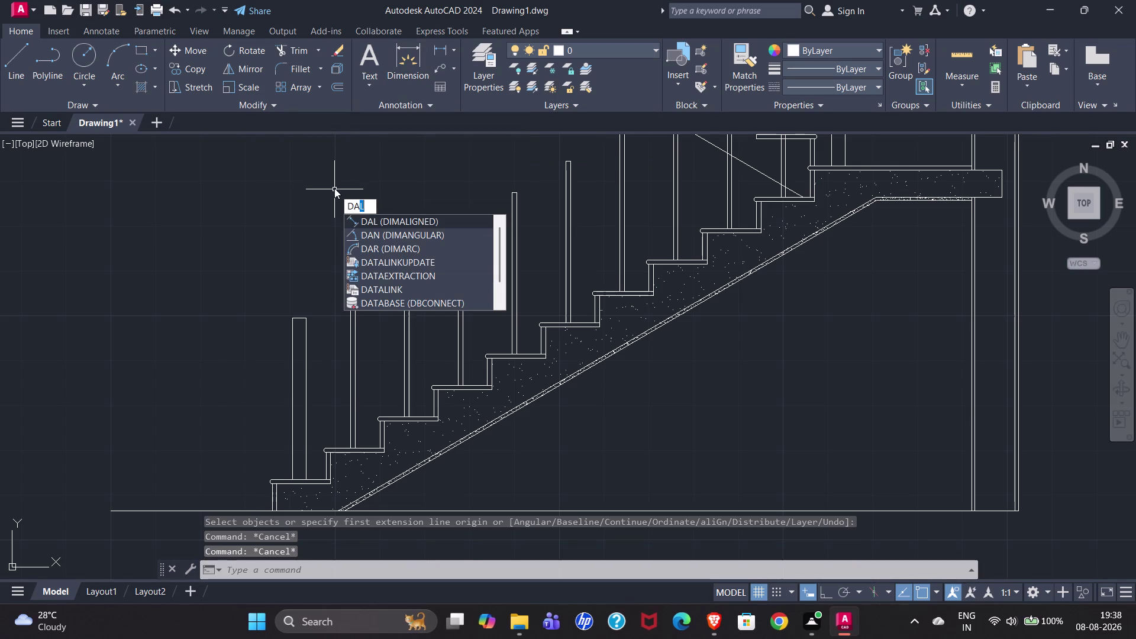
key(n)
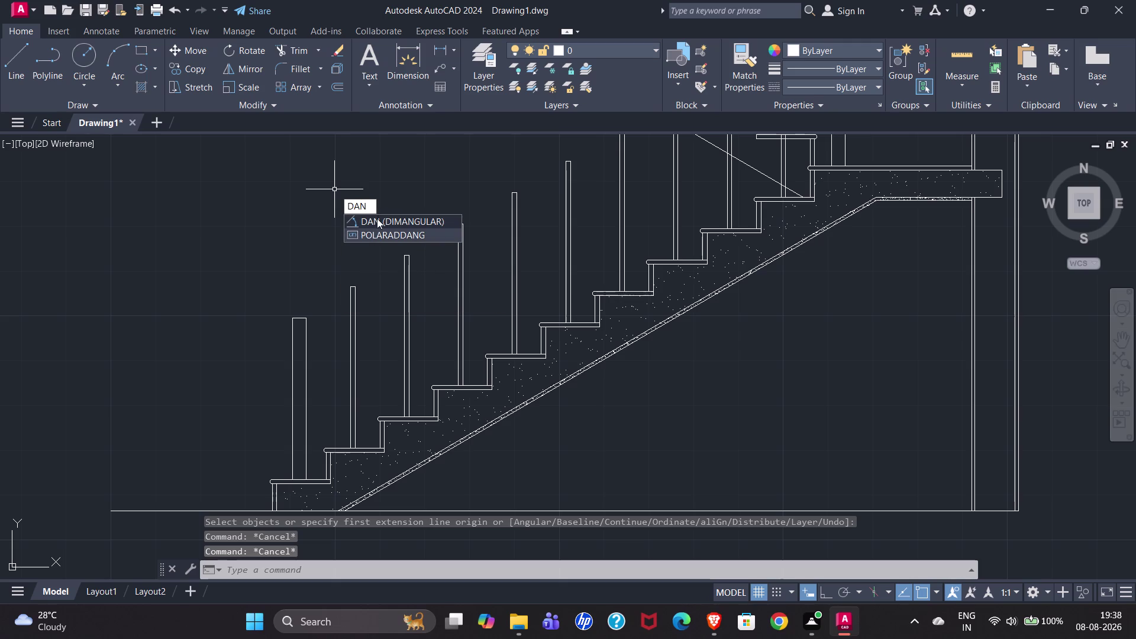
click(379, 219)
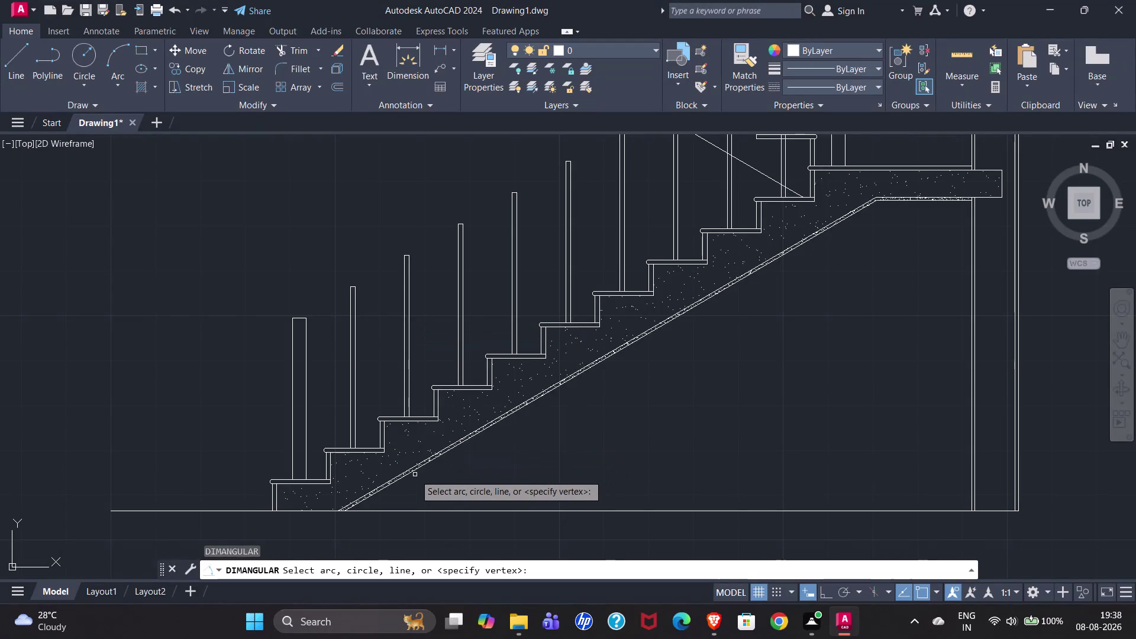
click(413, 472)
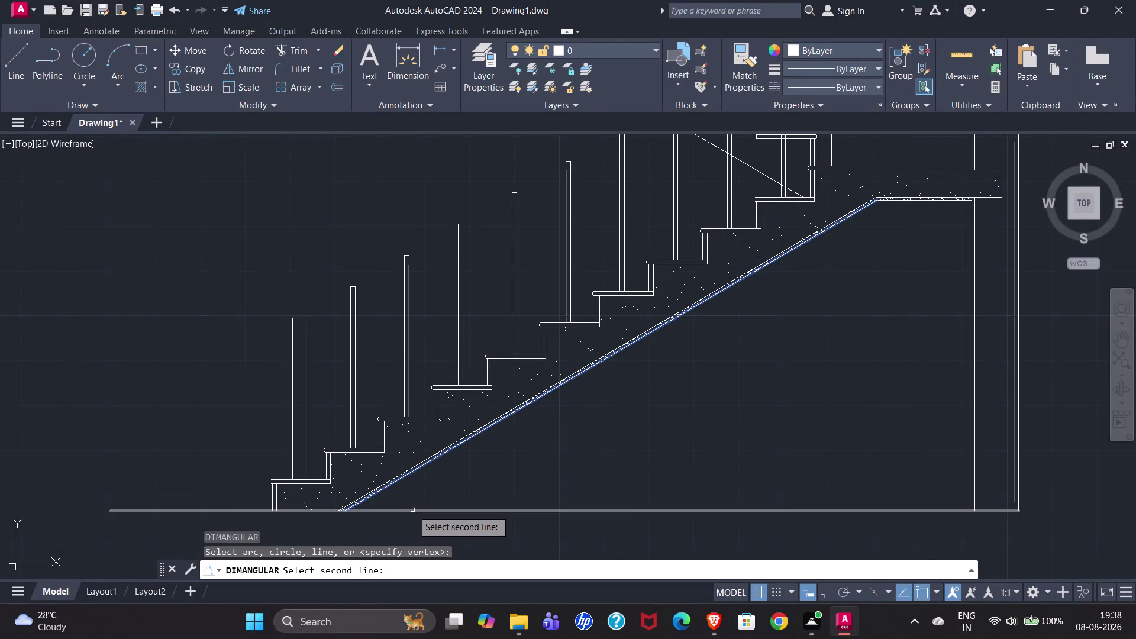
click(412, 510)
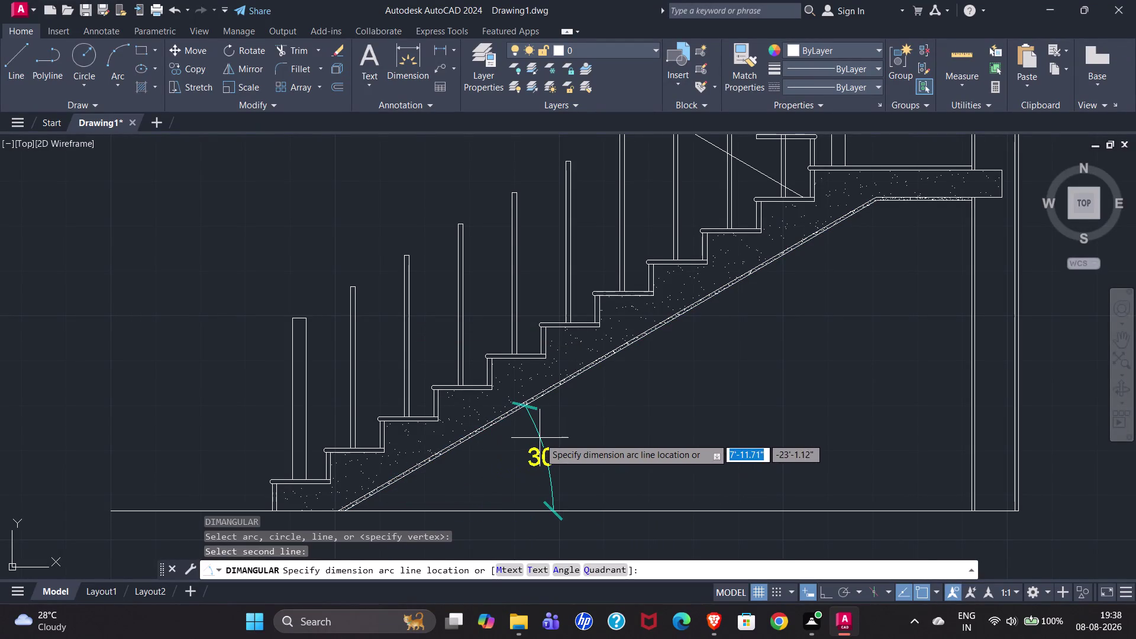
click(446, 469)
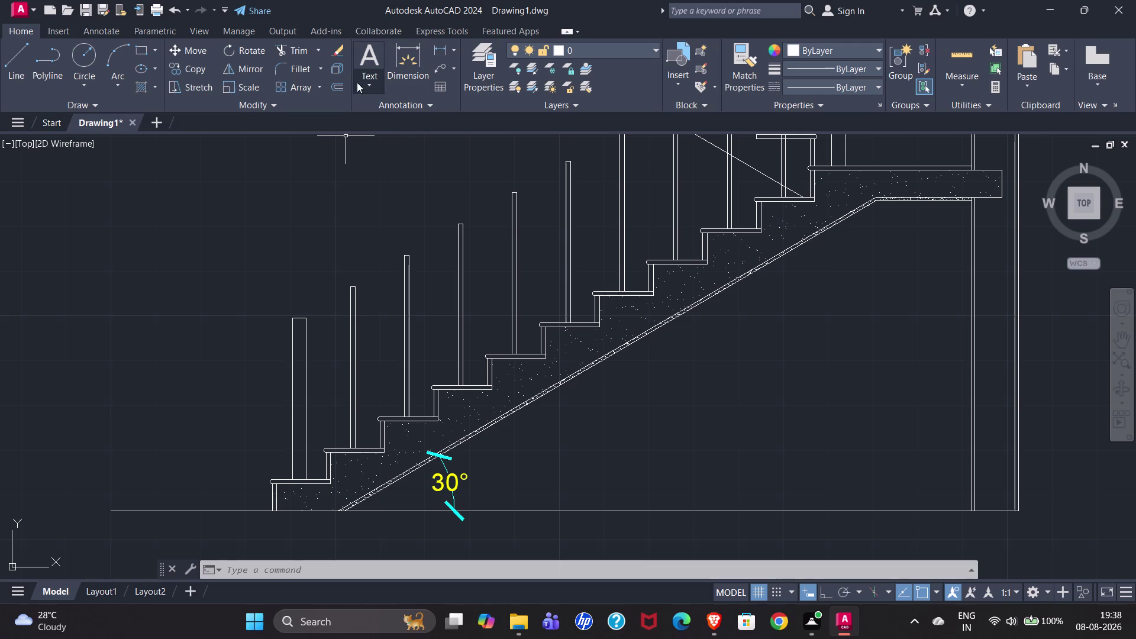
click(44, 72)
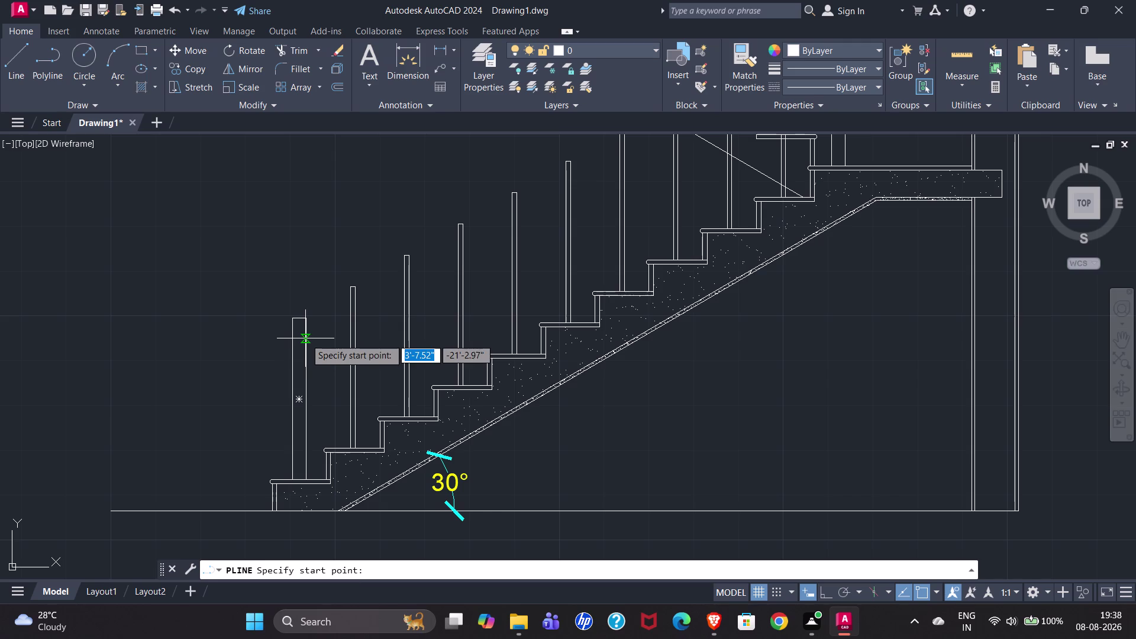
Draw the lower handrail polyline from the first baluster top to the landing baluster.
click(306, 337)
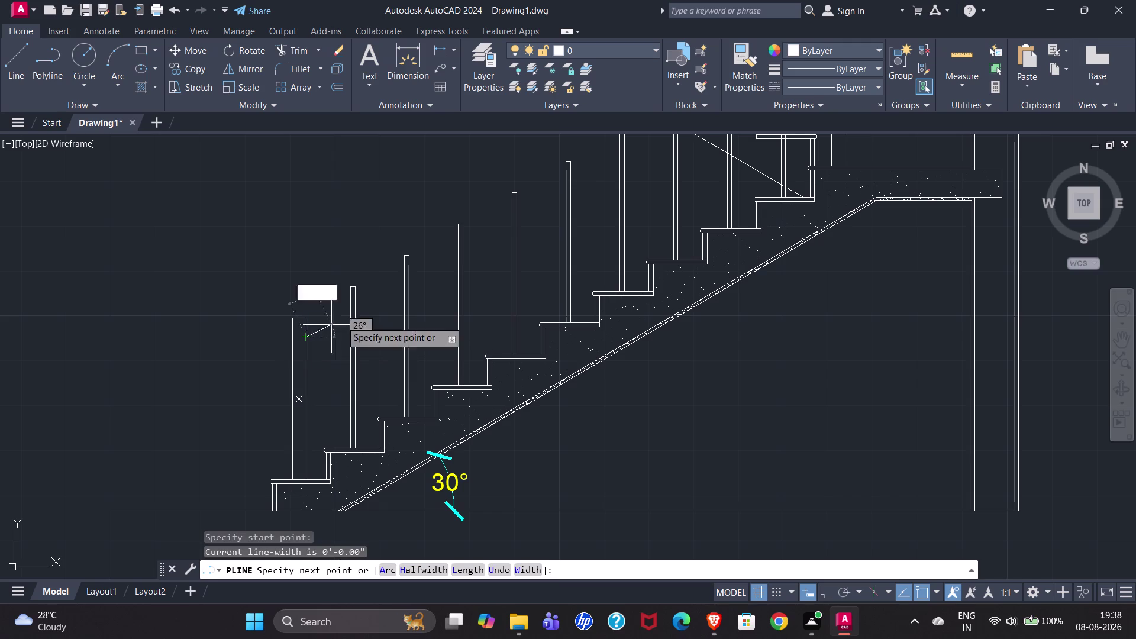
scroll(down, 3)
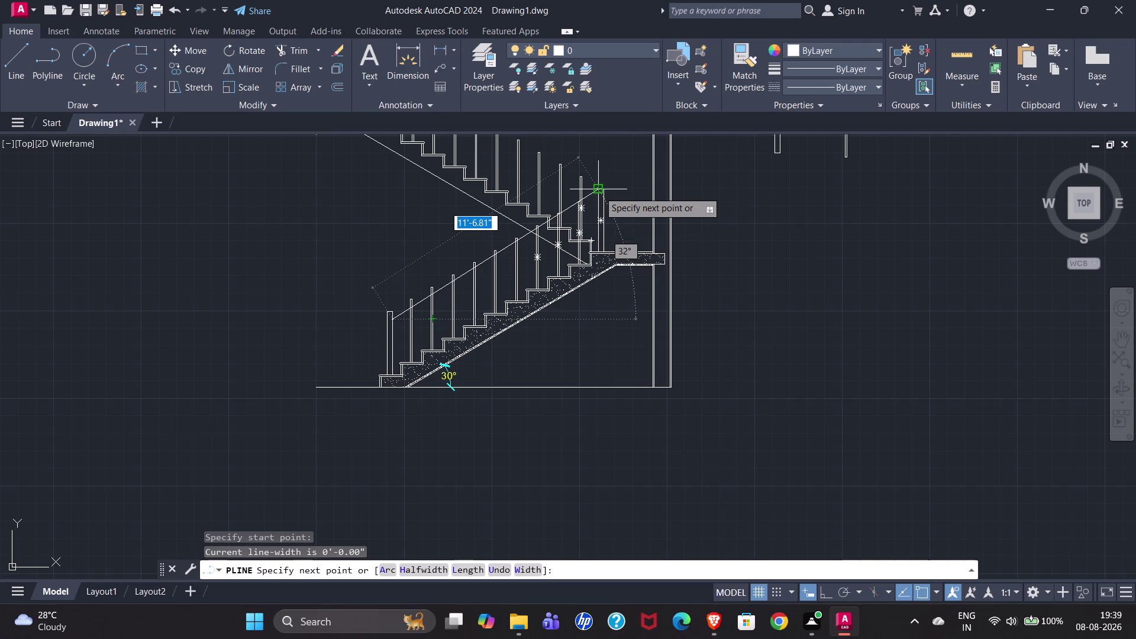
scroll(up, 3)
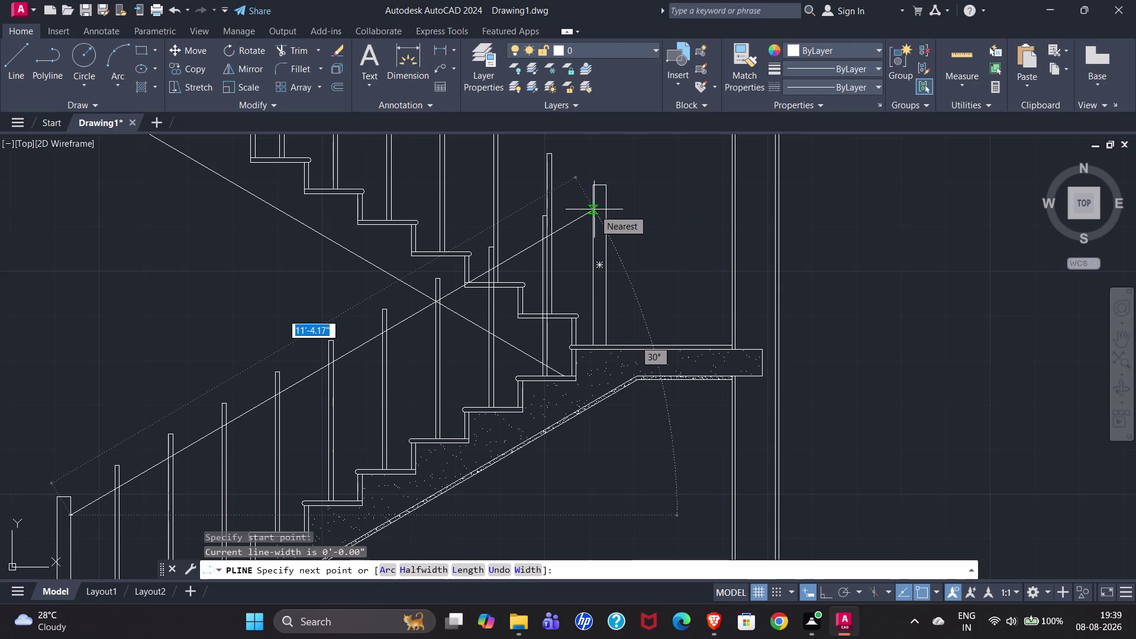
click(594, 209)
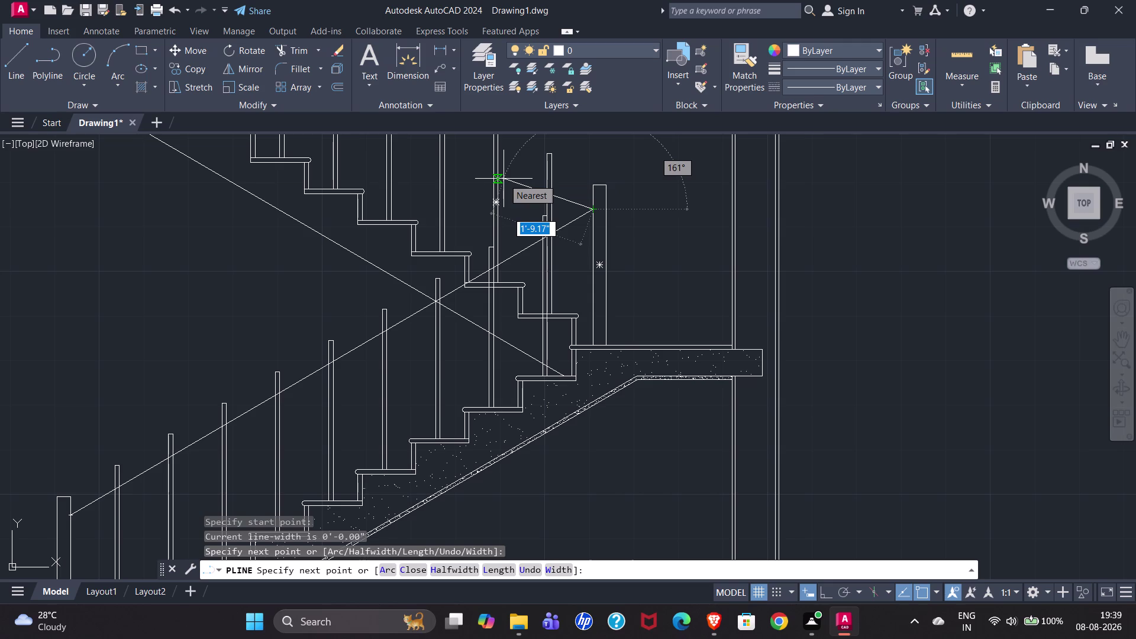
scroll(down, 3)
scroll(down, 3)
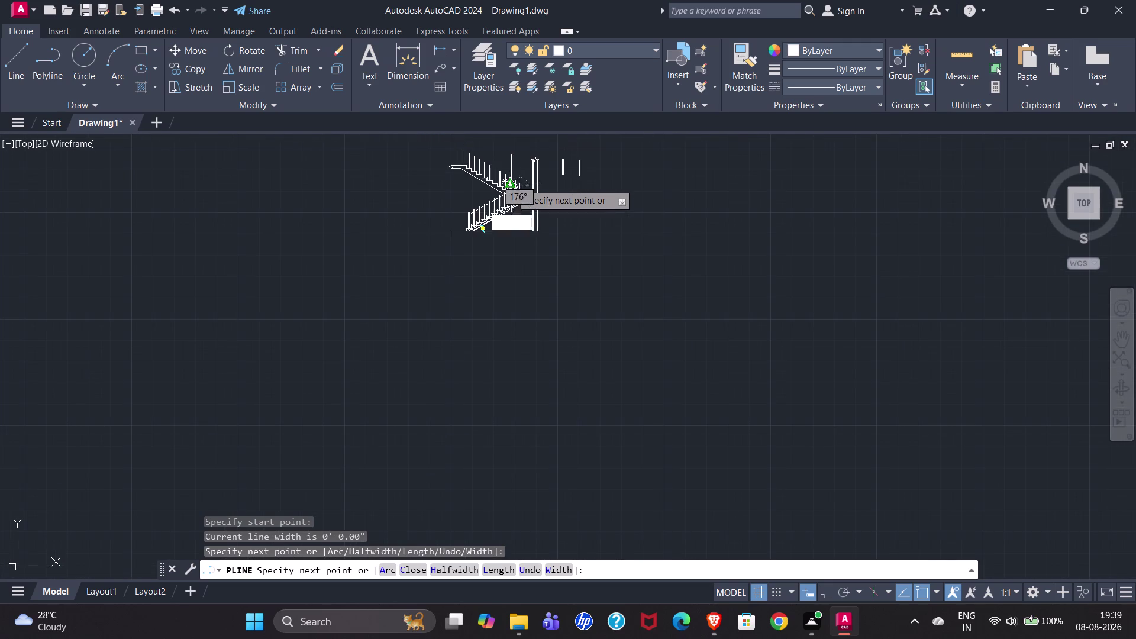
scroll(up, 3)
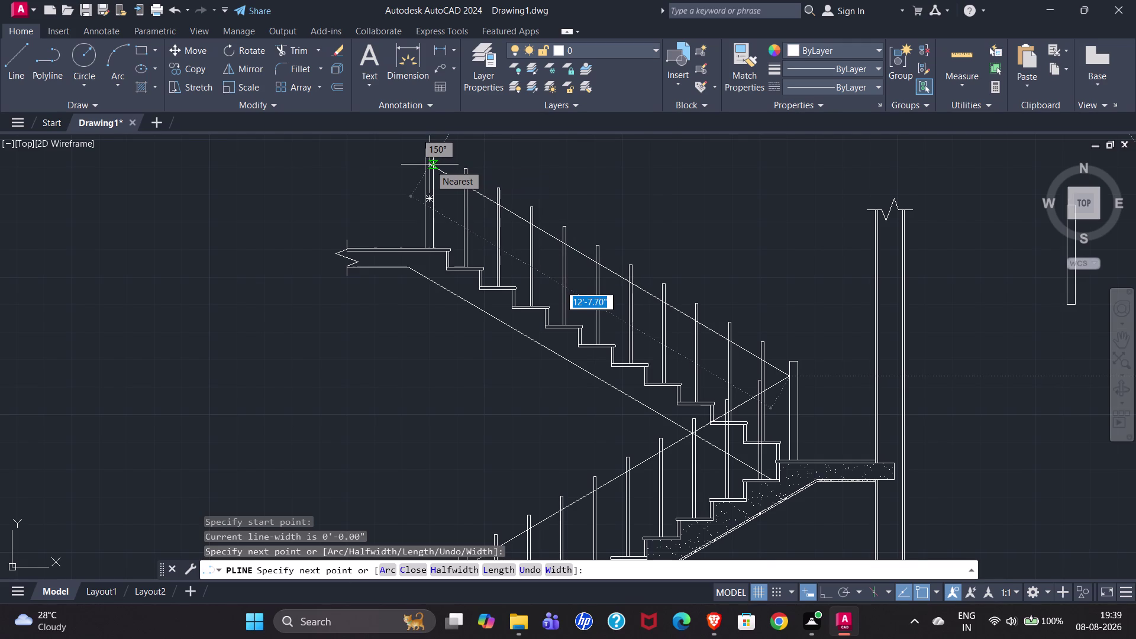
scroll(up, 3)
scroll(down, 3)
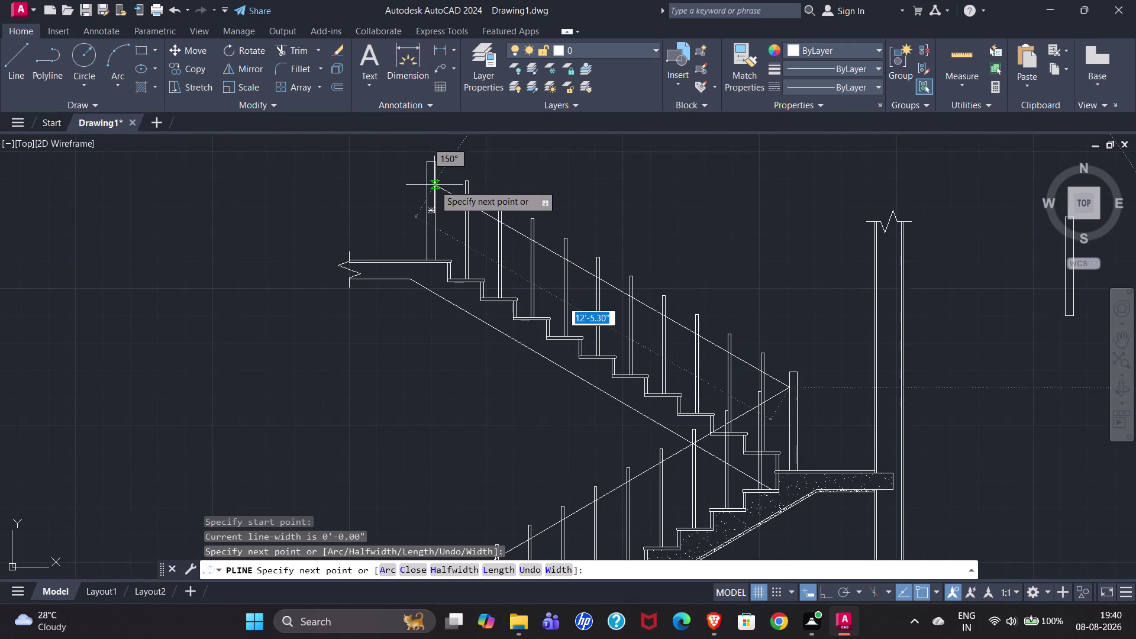
scroll(up, 3)
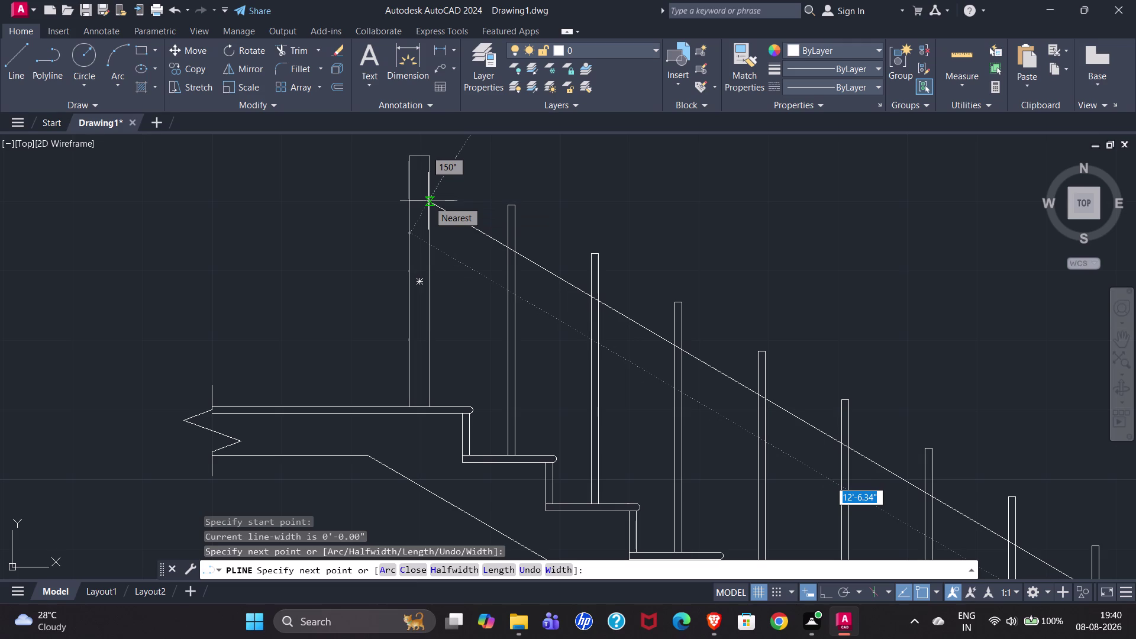
Run the upper handrail to the top baluster and finish the polyline.
click(429, 201)
scroll(down, 3)
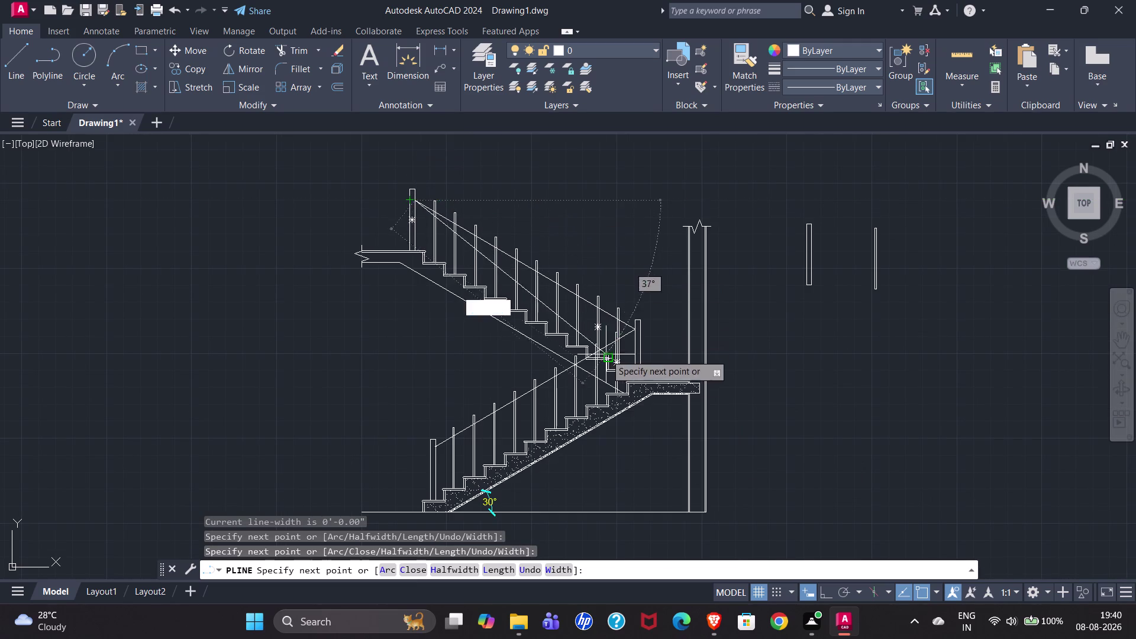
key(Escape)
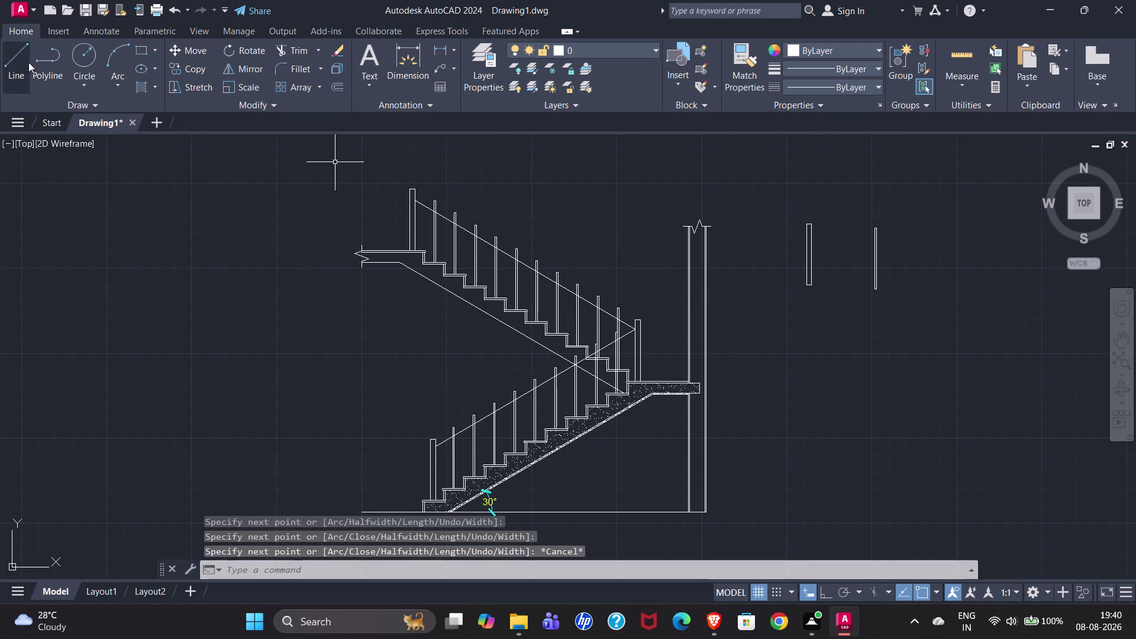
click(55, 59)
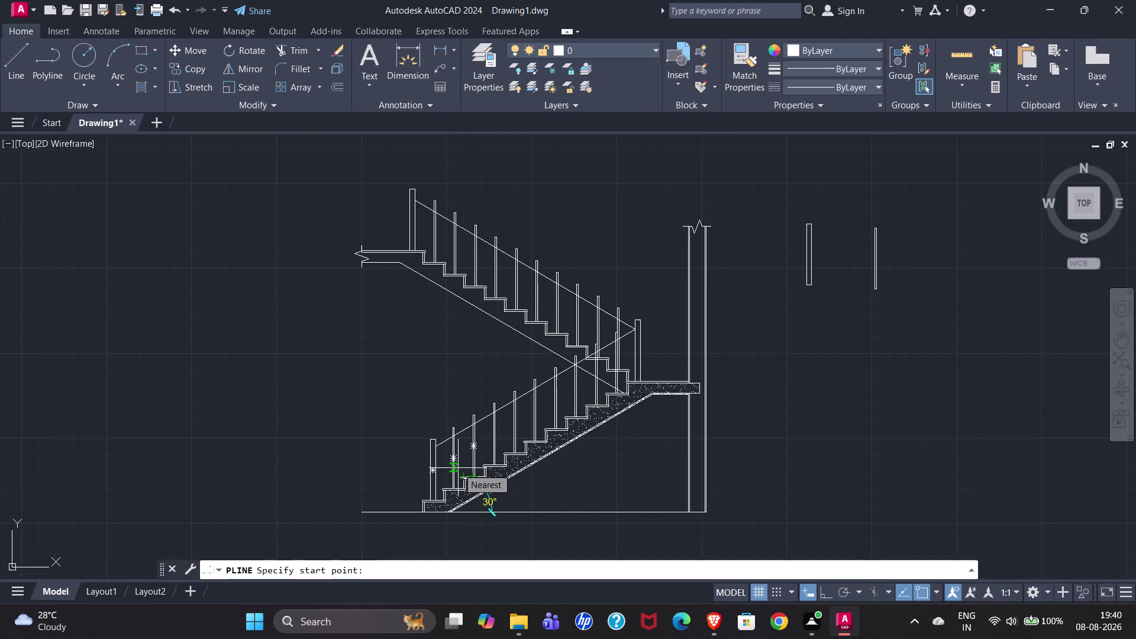
Select the handrail polyline and start an offset, then cancel the attempt.
scroll(up, 3)
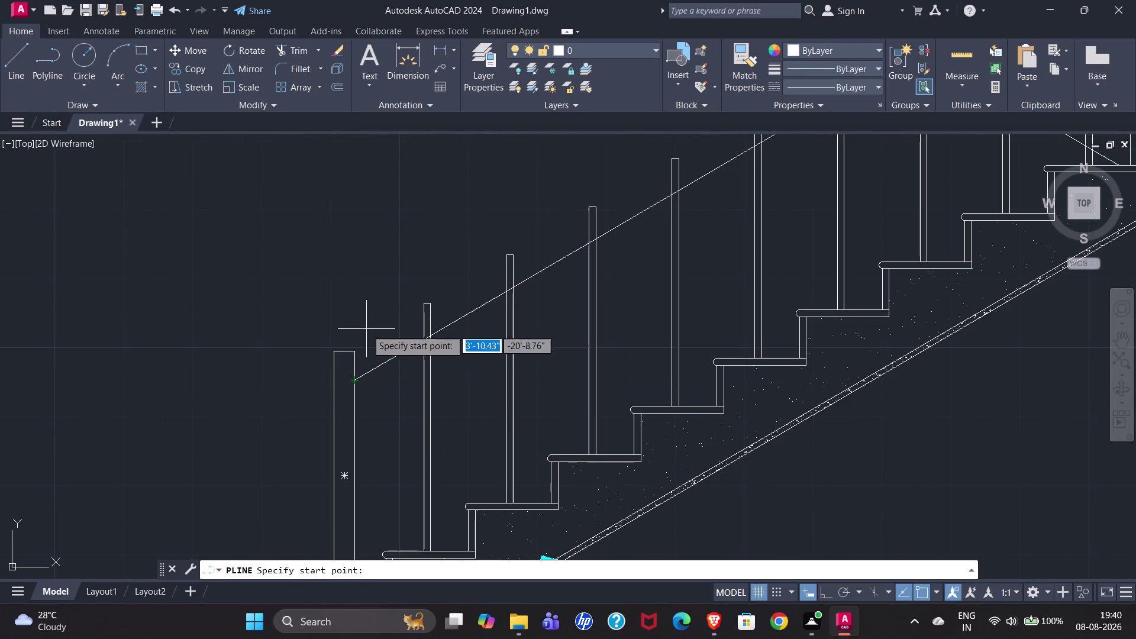
key(Escape)
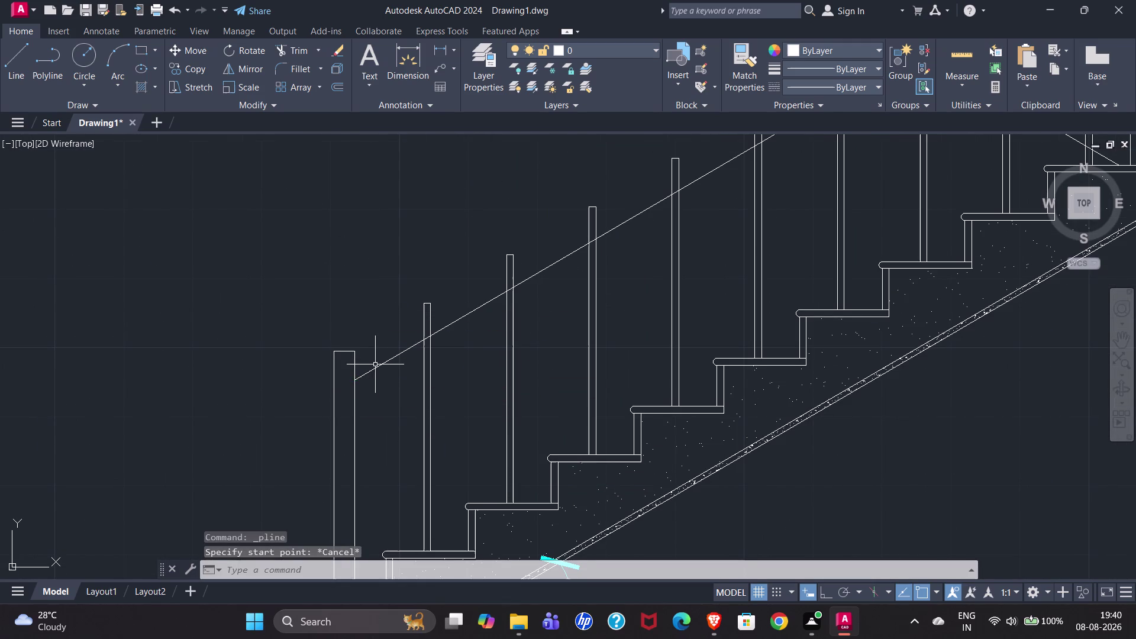
click(377, 368)
scroll(down, 3)
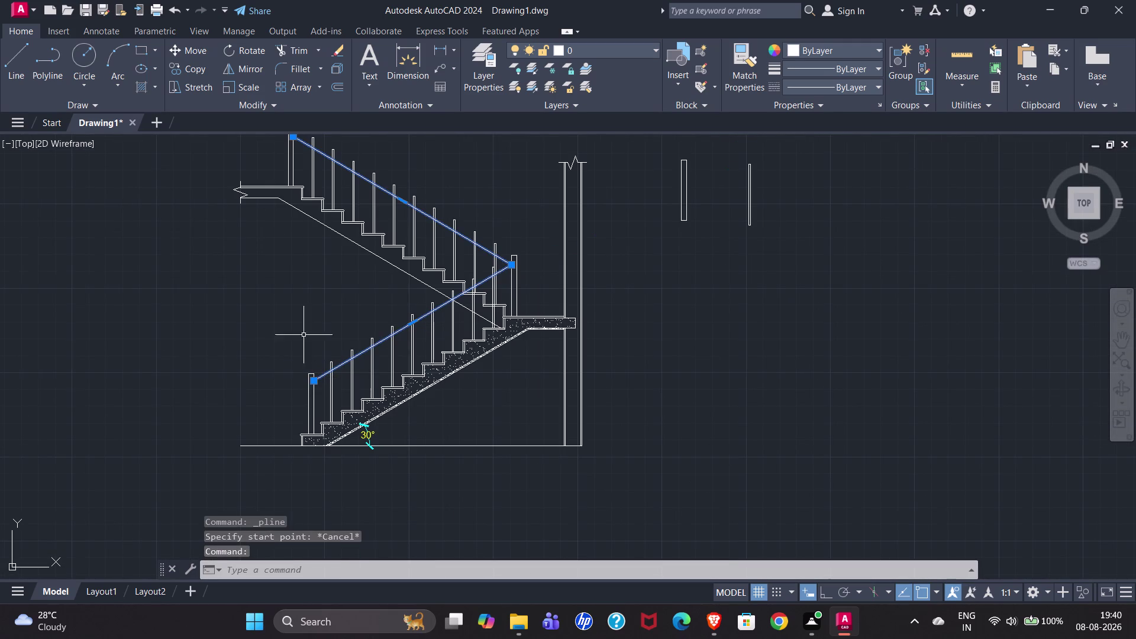
key(o)
key(Return)
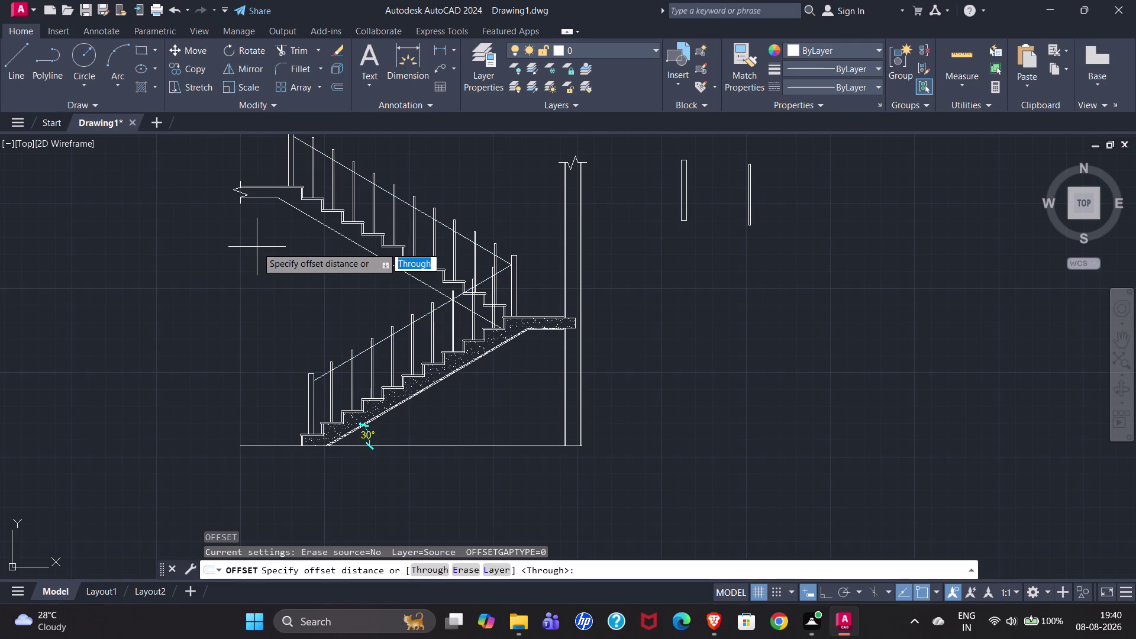
key(Return)
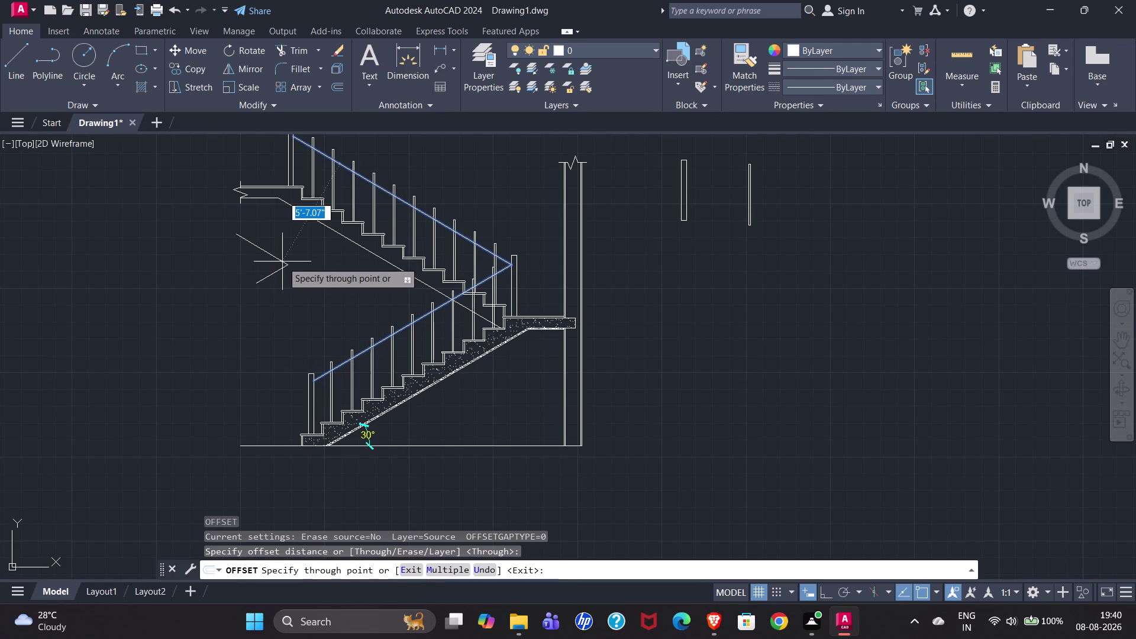
key(2)
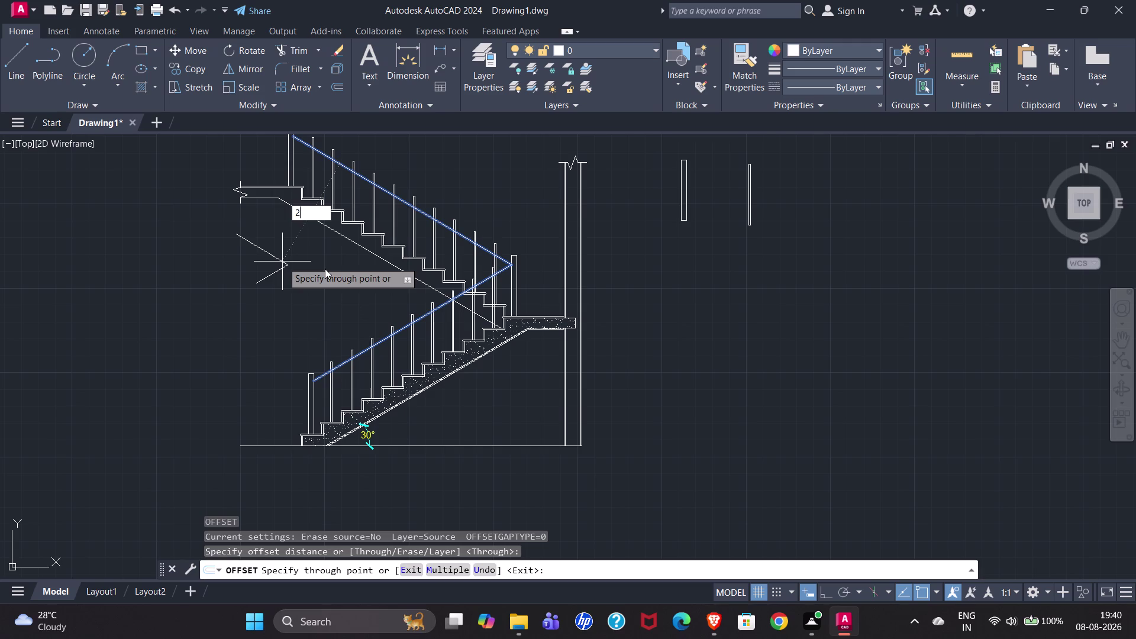
key(shift+quotedbl)
key(Escape)
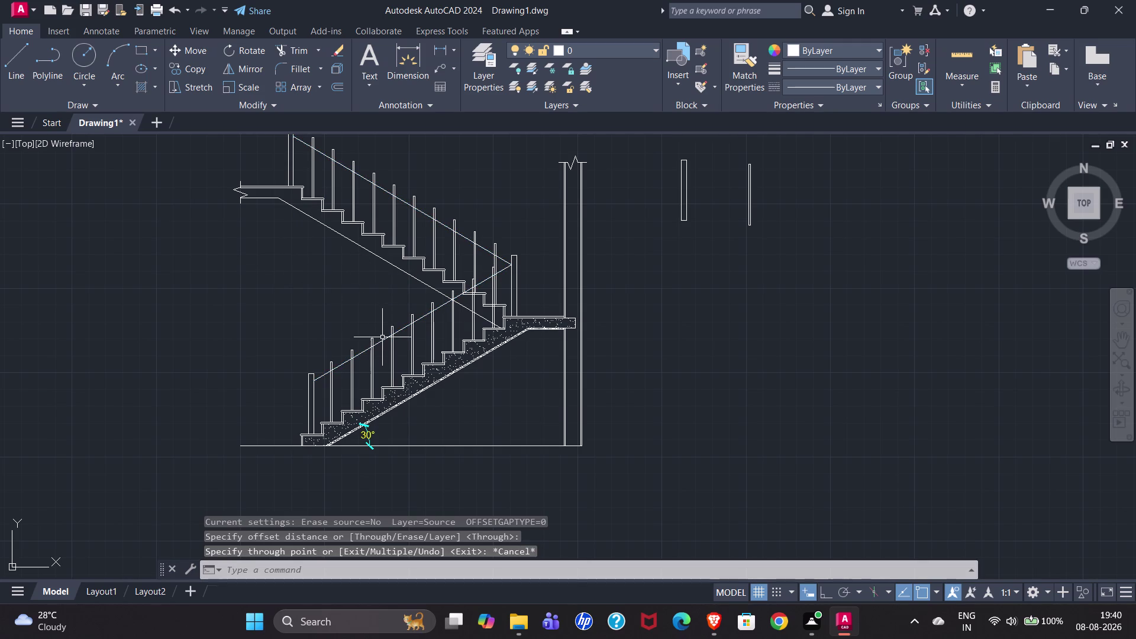
Offset the handrail polyline through a point 2" away to form a double-line rail.
click(381, 341)
key(o)
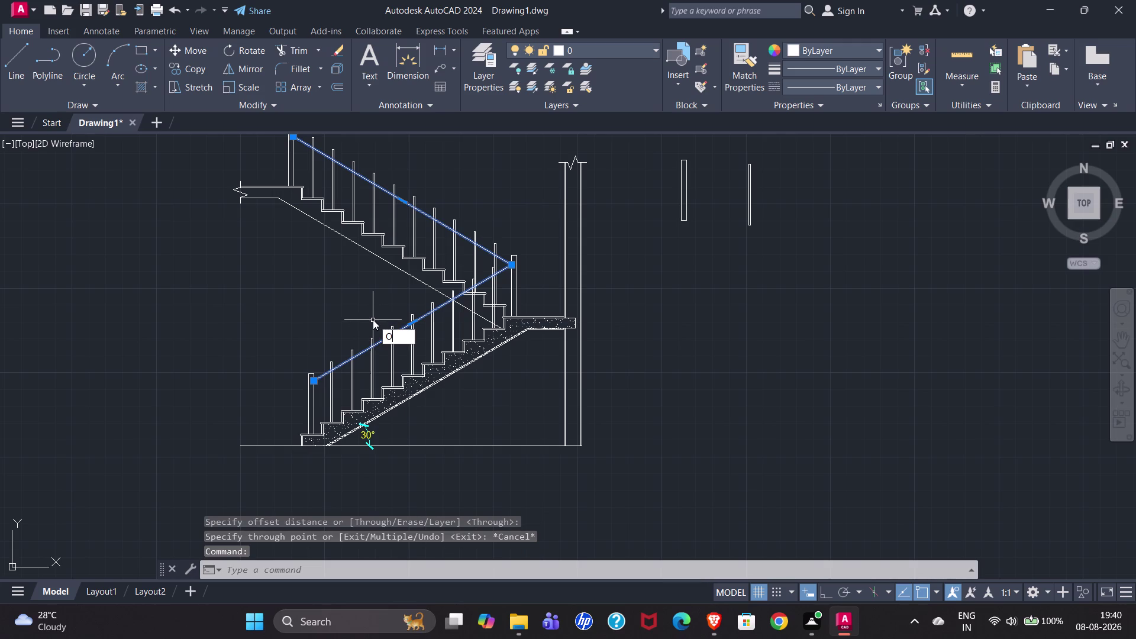
key(Return)
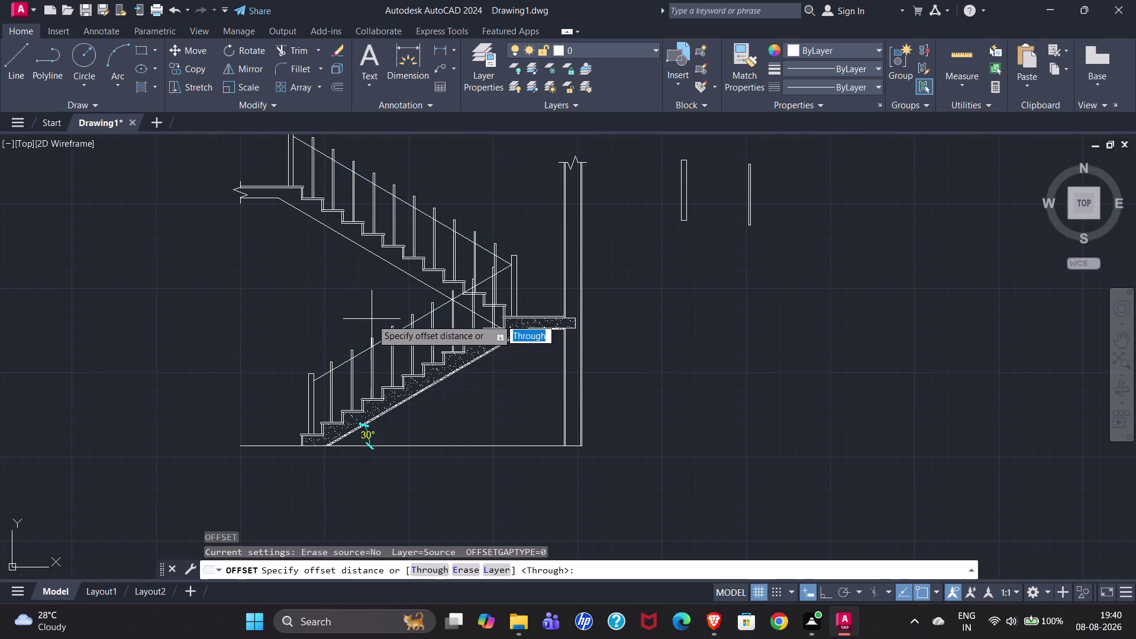
key(Return)
scroll(up, 3)
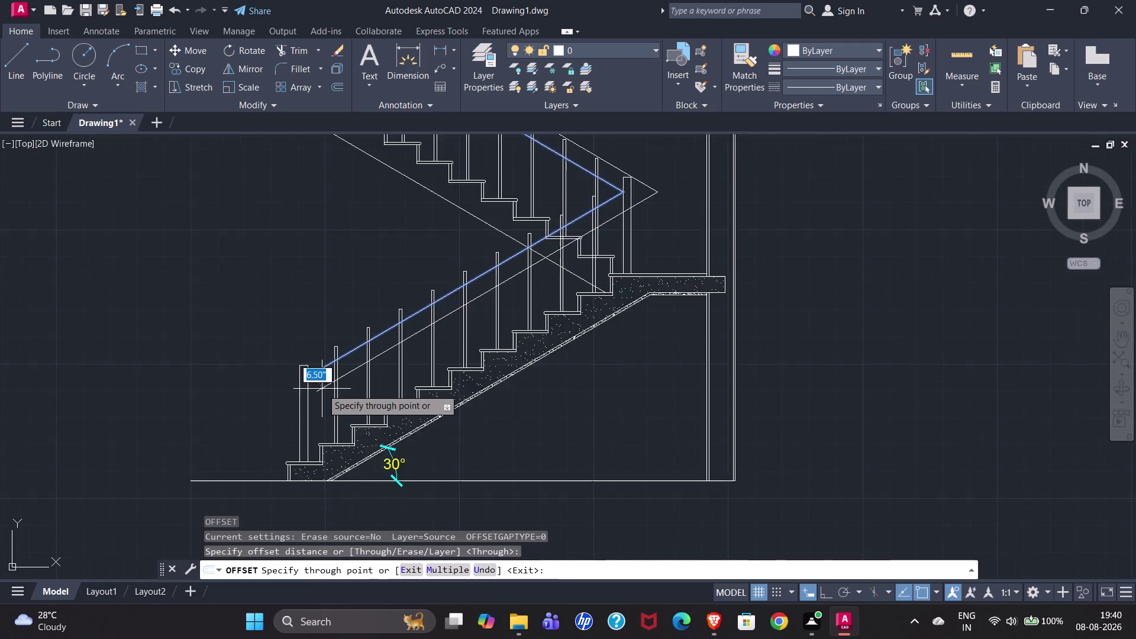
scroll(up, 3)
scroll(up, 3)
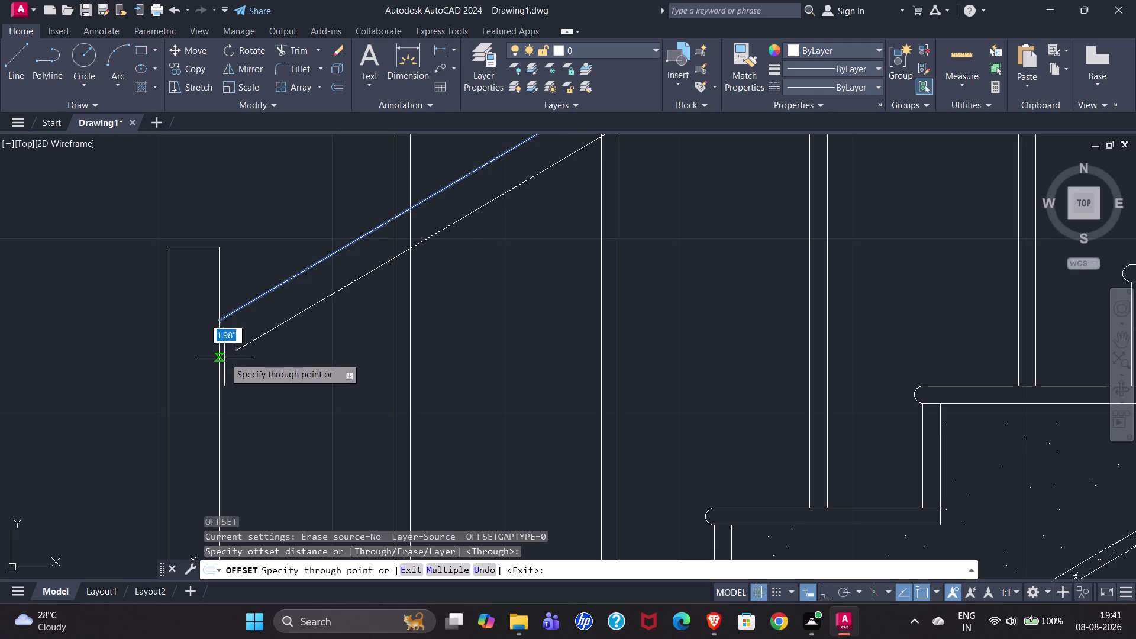
text(2)
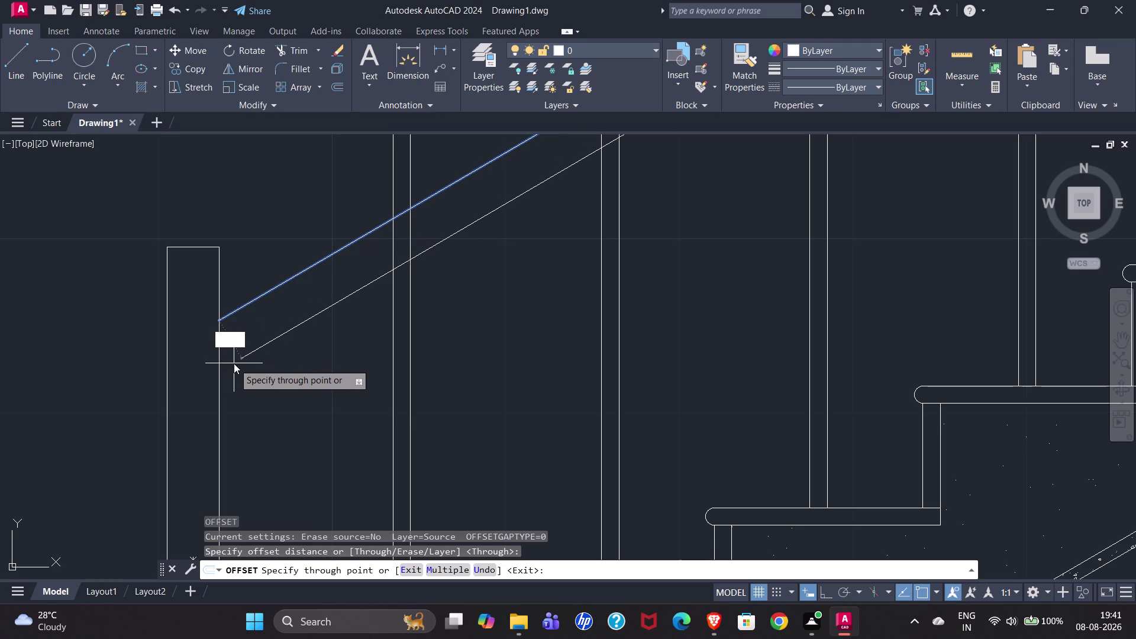
text(")
key(Return)
scroll(down, 3)
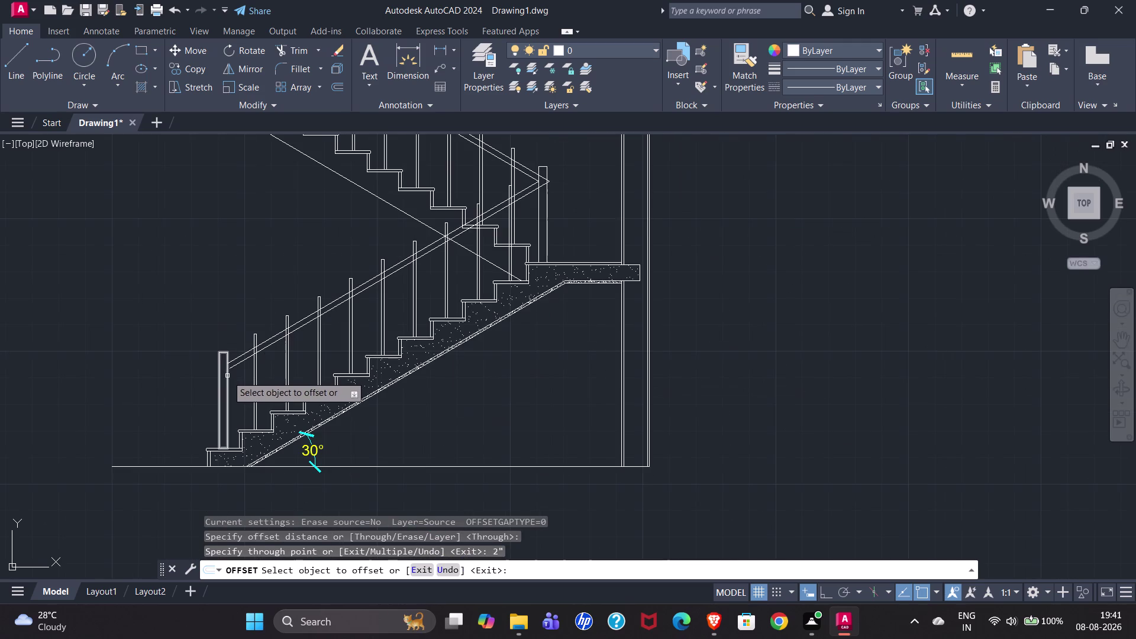
scroll(up, 3)
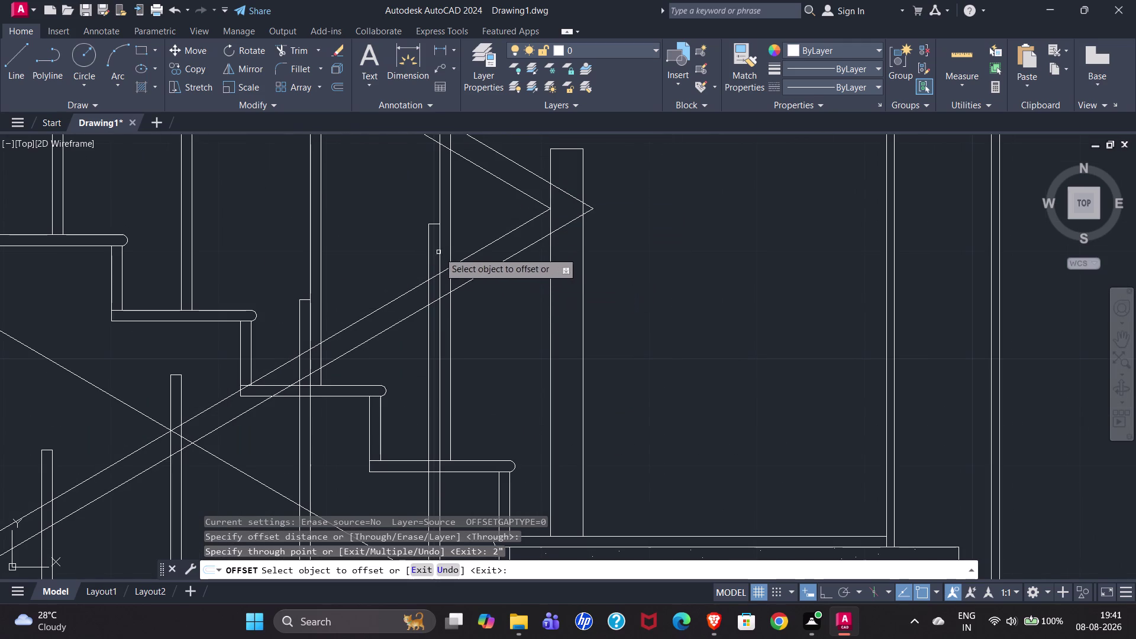
key(Escape)
scroll(down, 3)
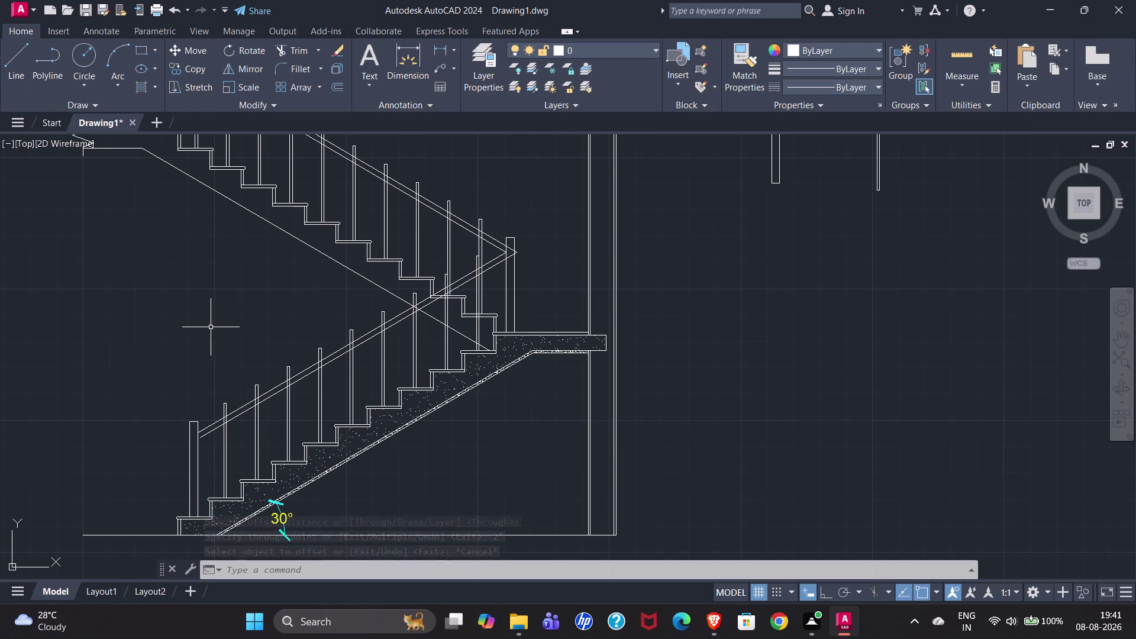
Extend the lower and upper handrail lines with EX so they reach their posts.
key(e)
key(x)
key(Return)
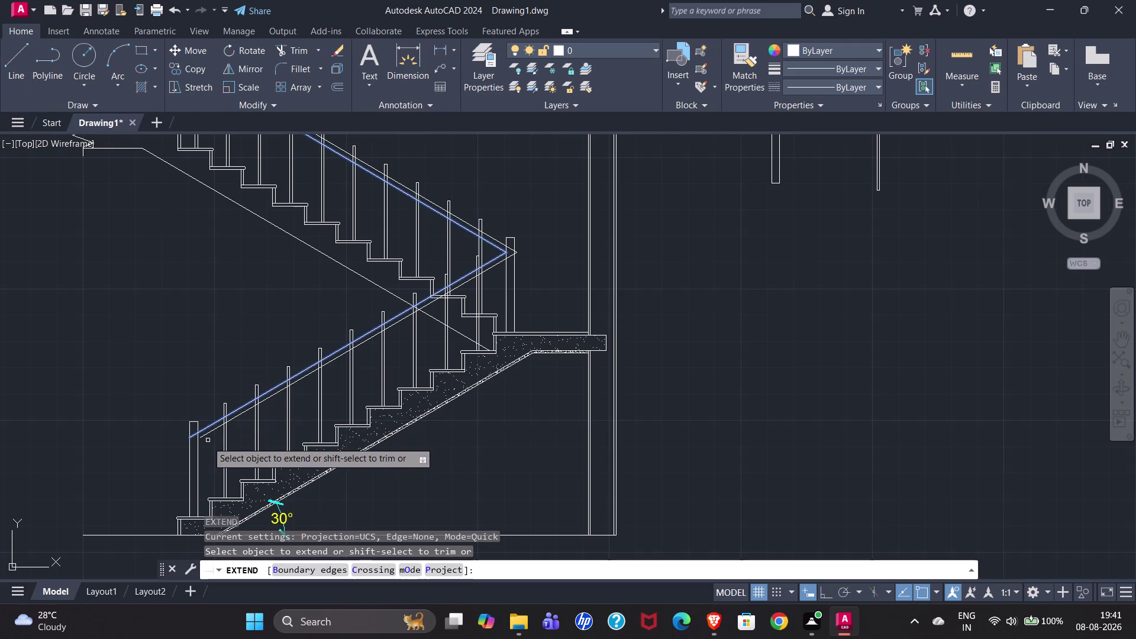
scroll(up, 3)
click(214, 414)
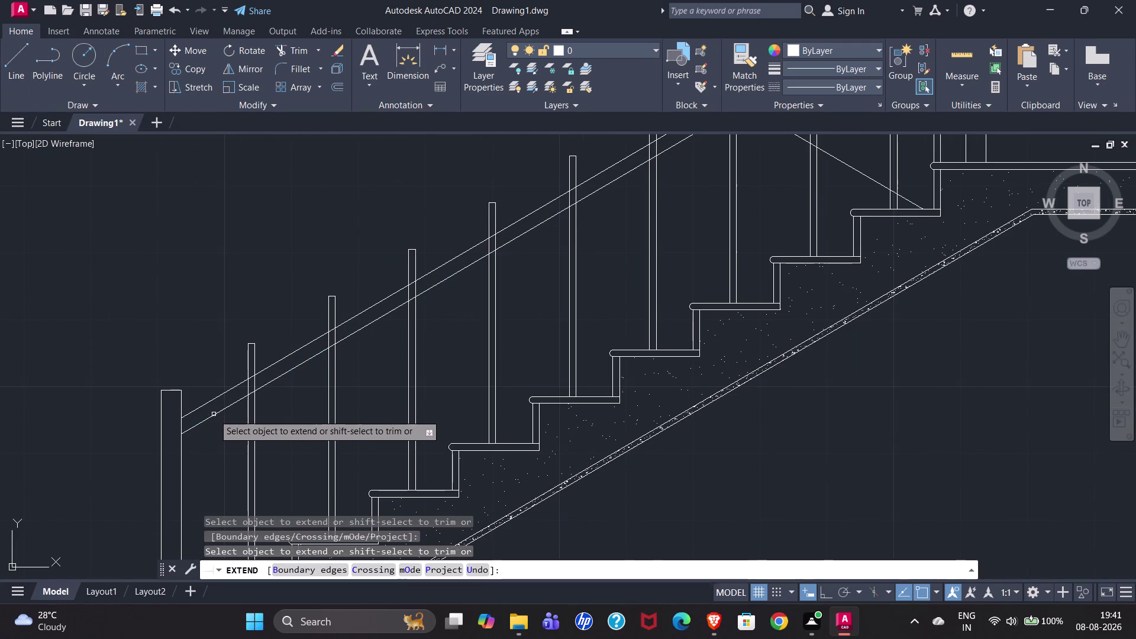
scroll(down, 3)
scroll(down, 3)
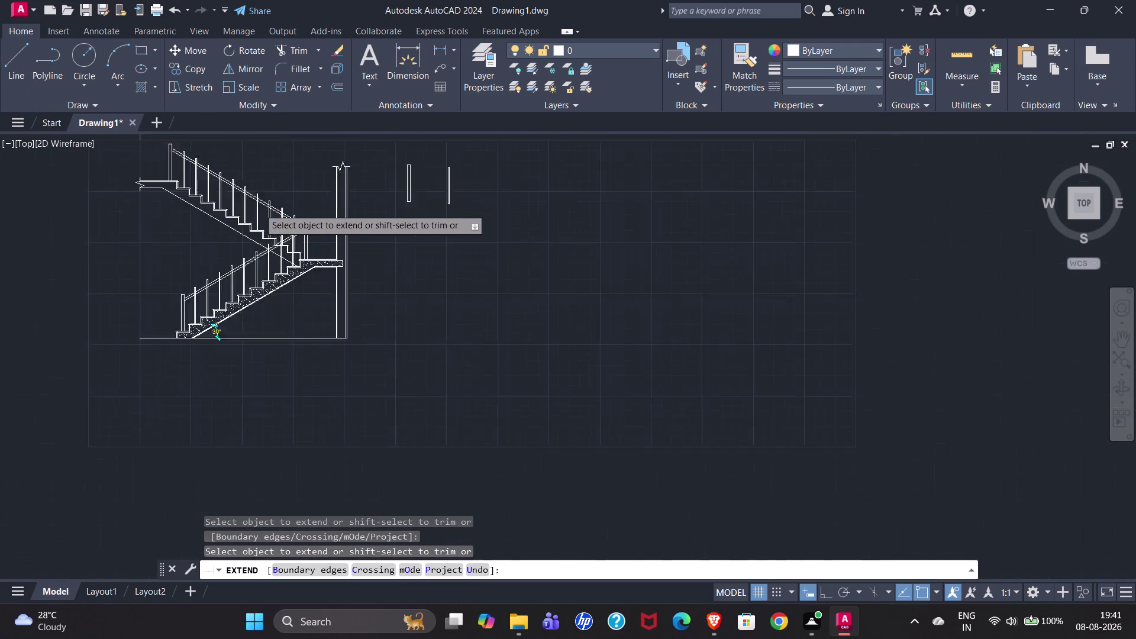
scroll(up, 3)
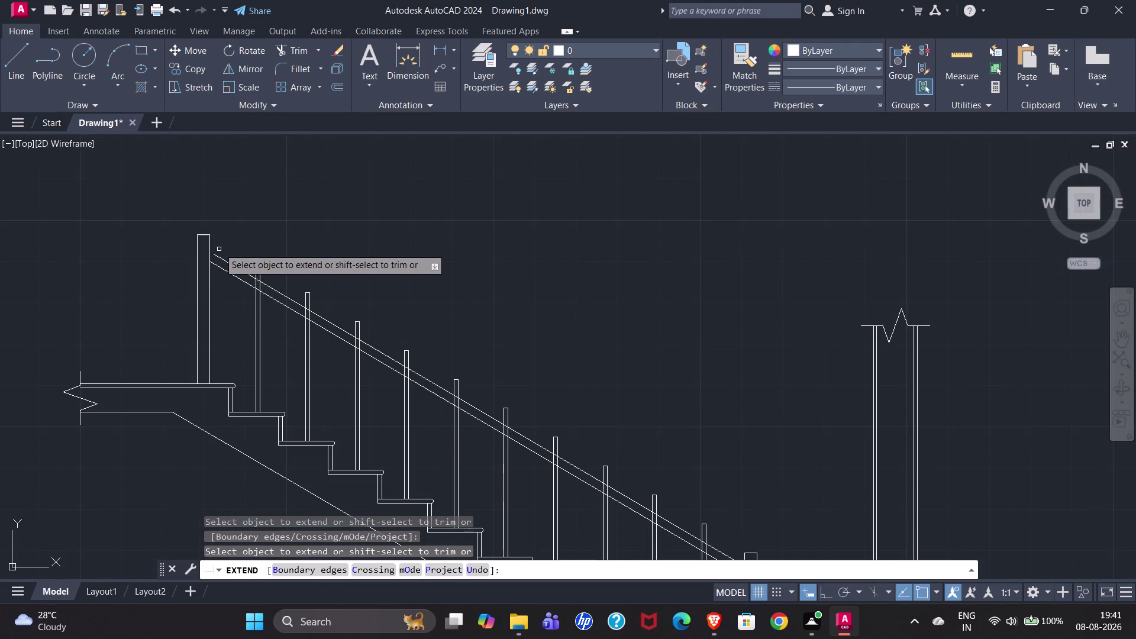
click(218, 261)
scroll(down, 3)
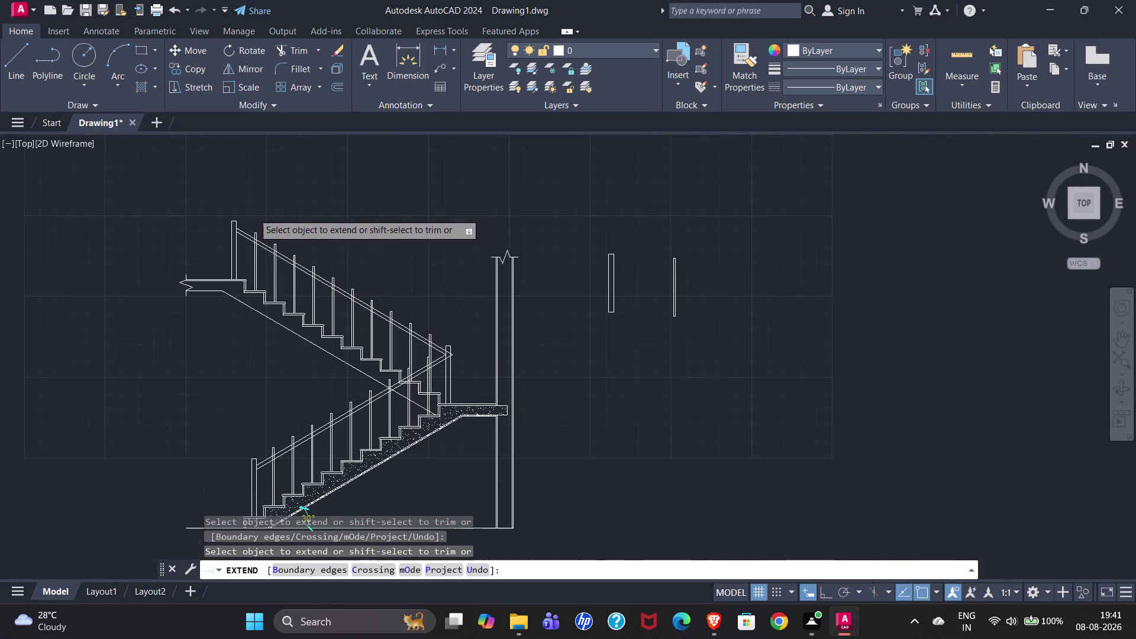
key(Escape)
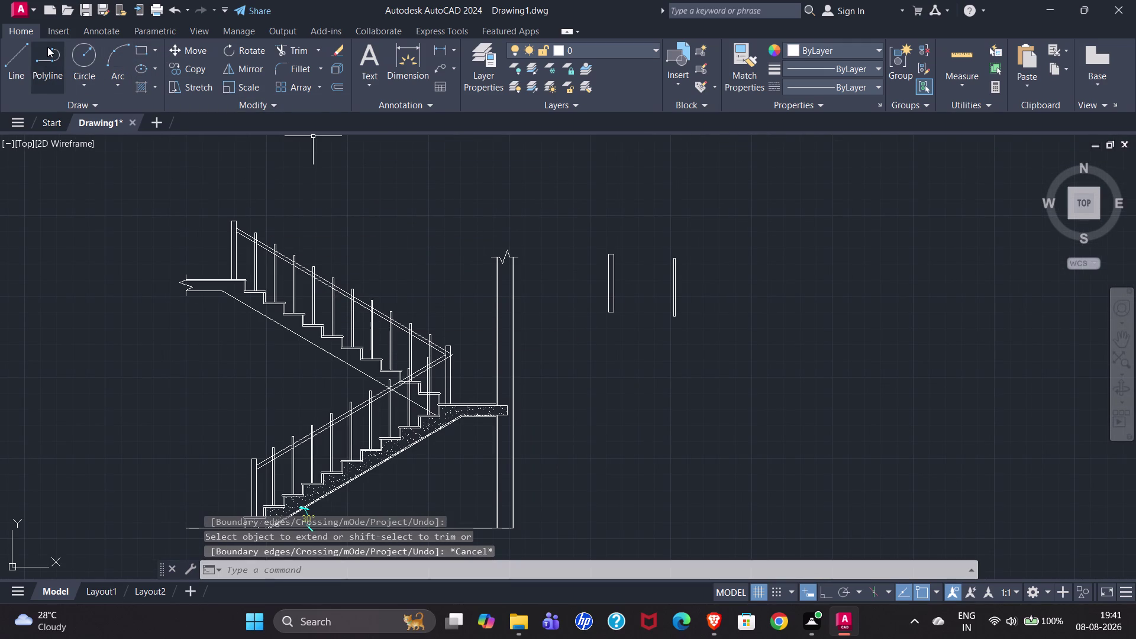
click(289, 53)
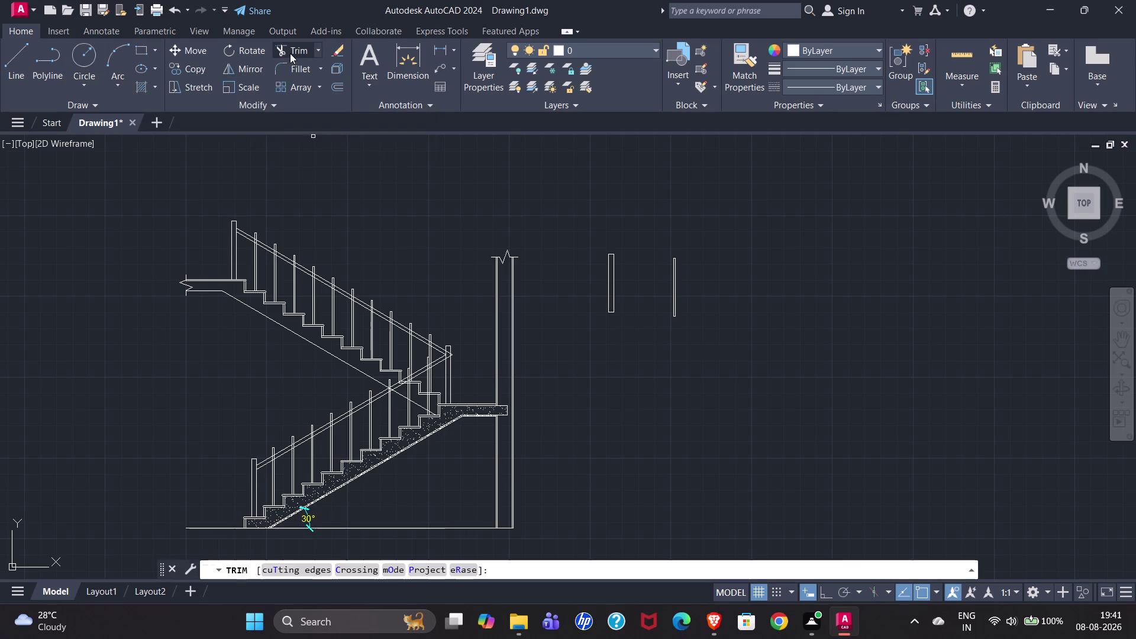
Fence-trim the overshooting rail and baluster ends at the landing.
scroll(up, 3)
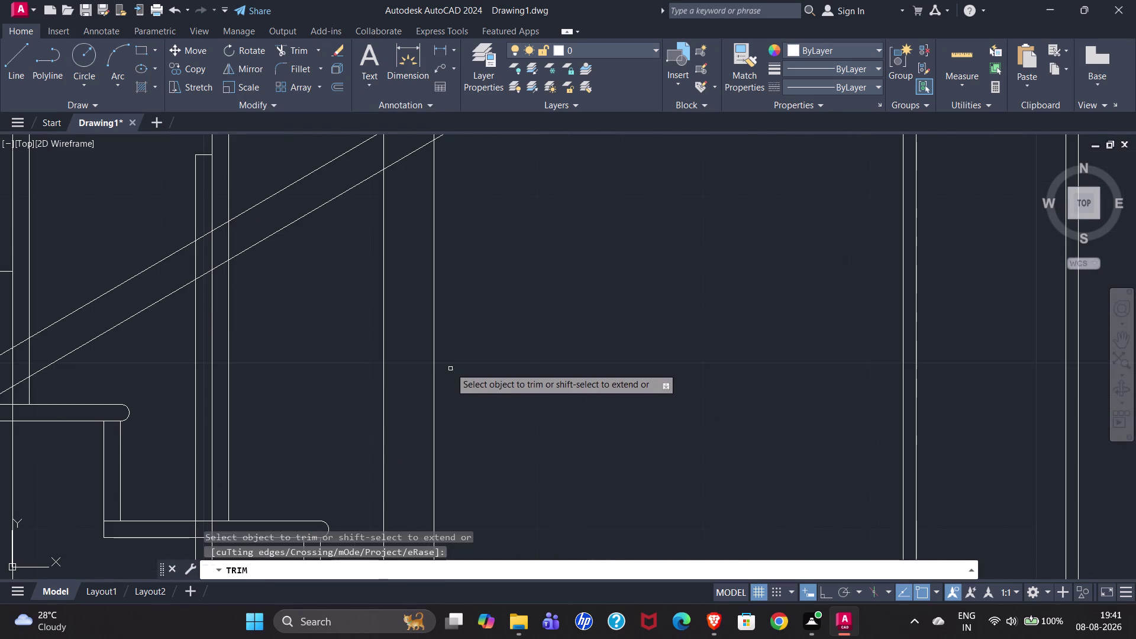
scroll(down, 3)
scroll(up, 3)
drag(440, 279, 446, 319)
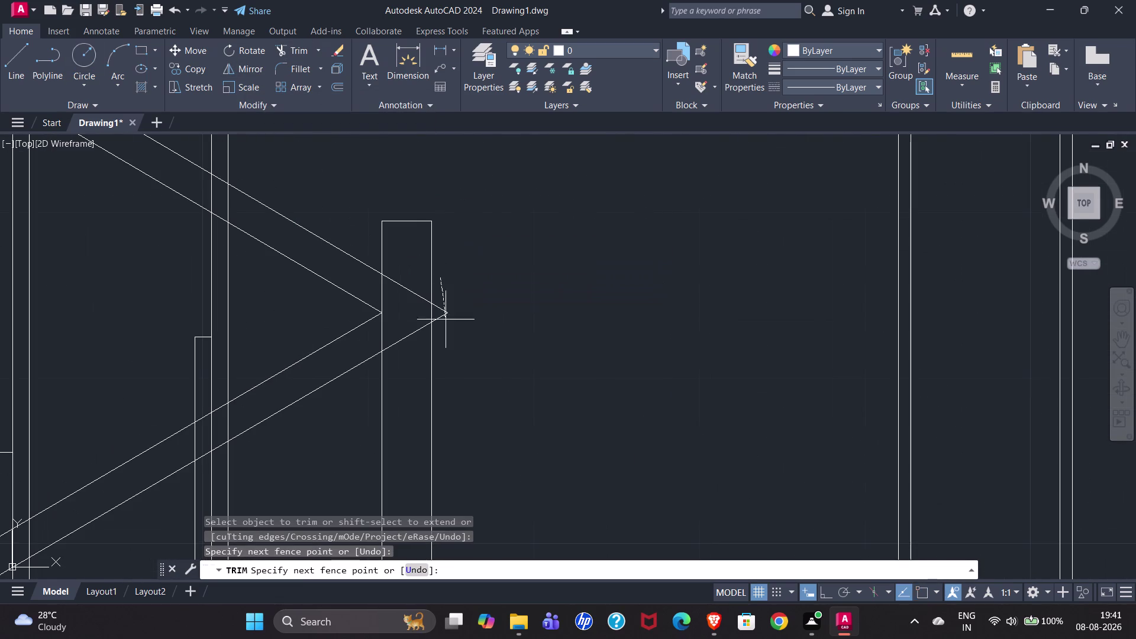
drag(445, 320, 446, 349)
drag(406, 404, 408, 267)
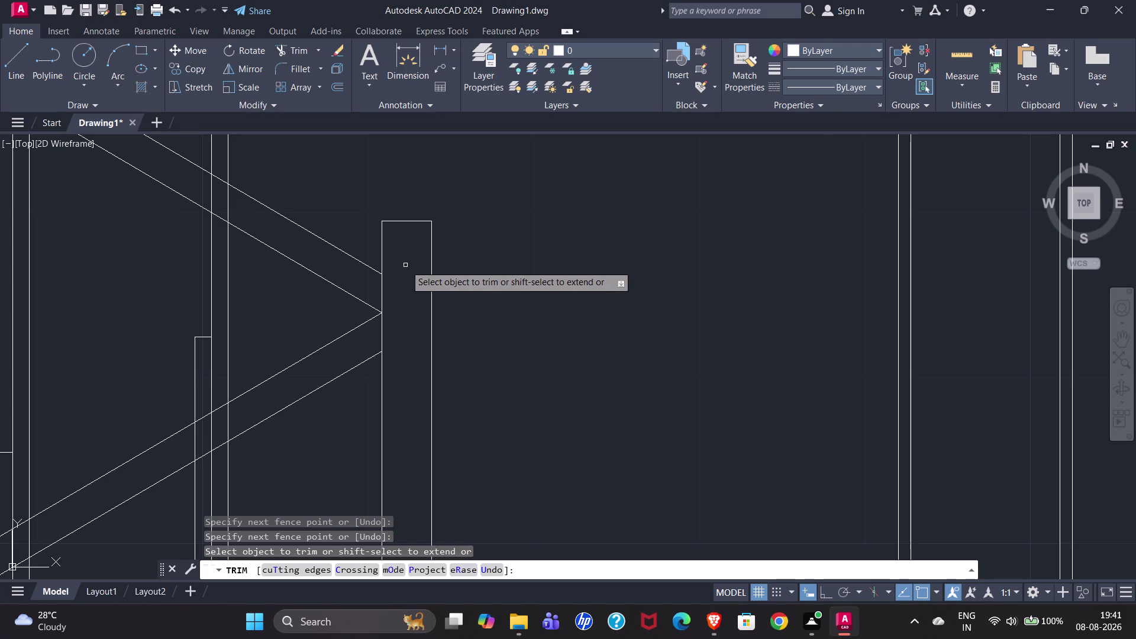
scroll(down, 3)
scroll(down, 3)
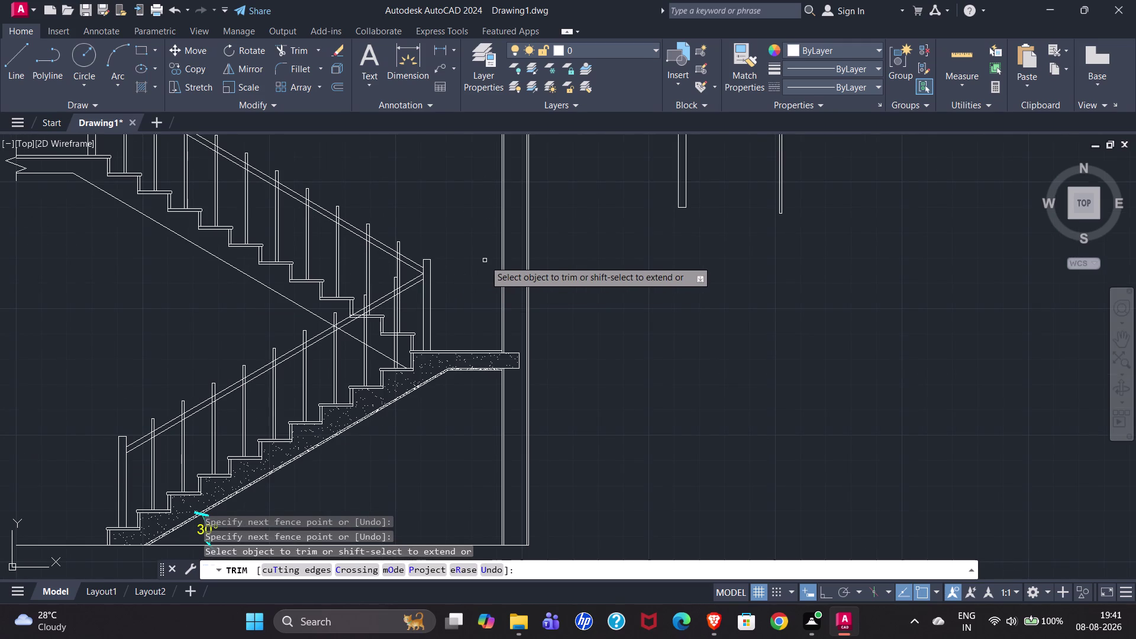
scroll(down, 3)
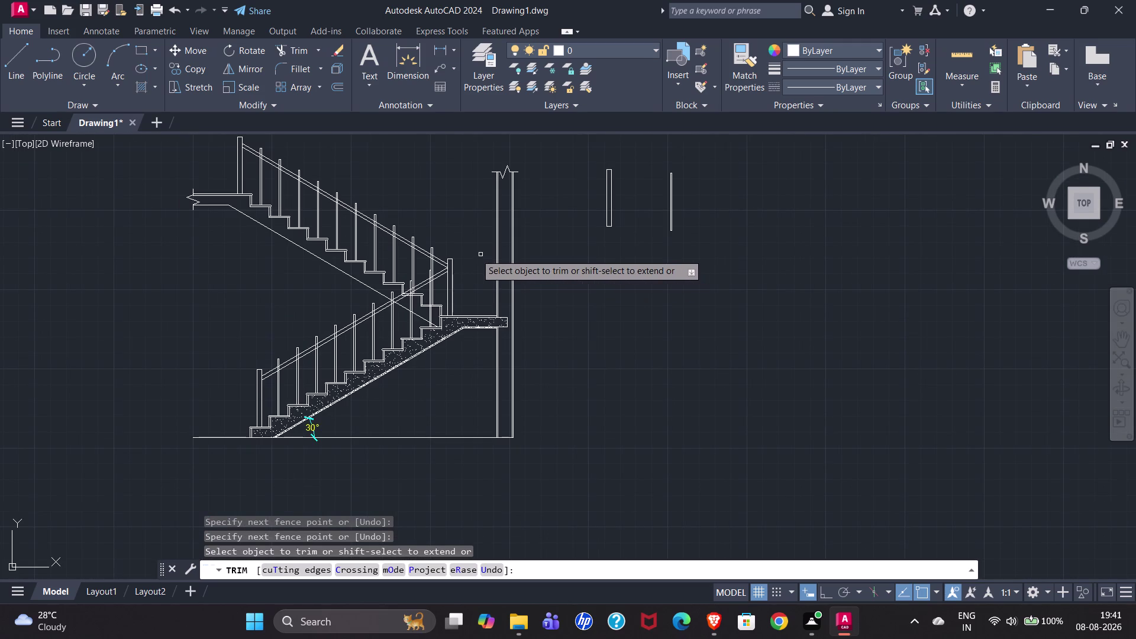
scroll(up, 3)
scroll(down, 3)
scroll(up, 3)
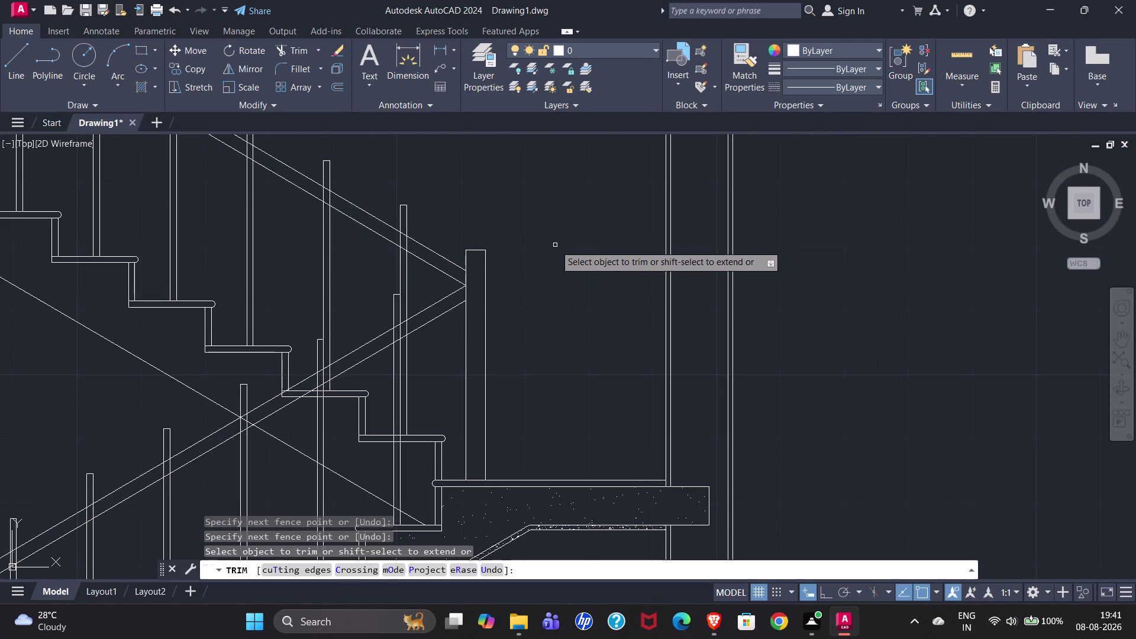
scroll(down, 3)
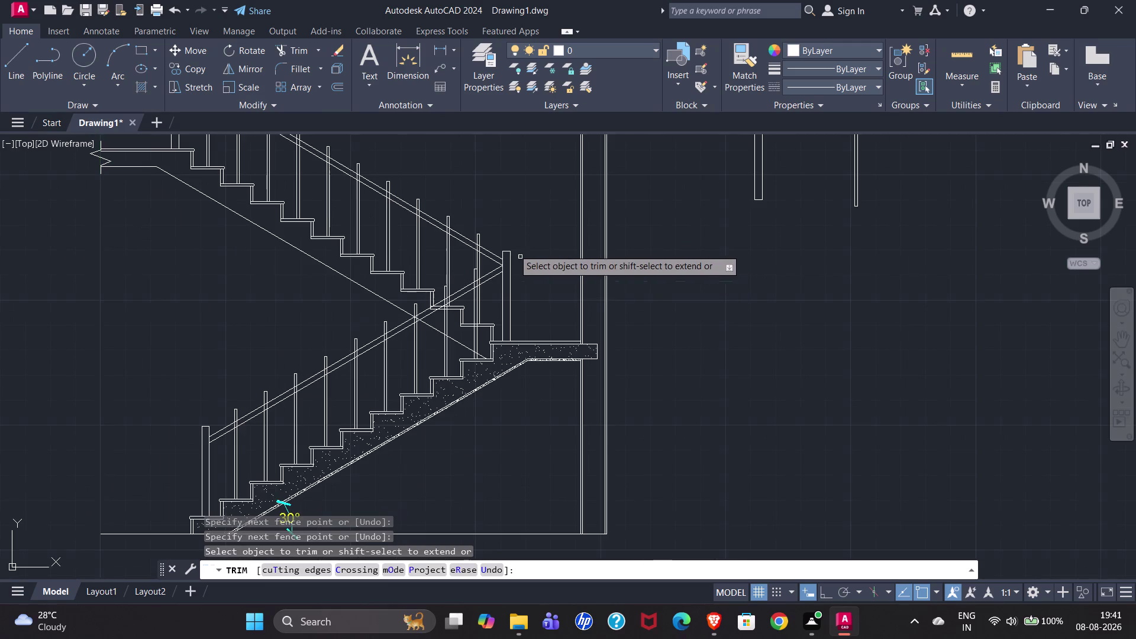
scroll(down, 3)
scroll(up, 3)
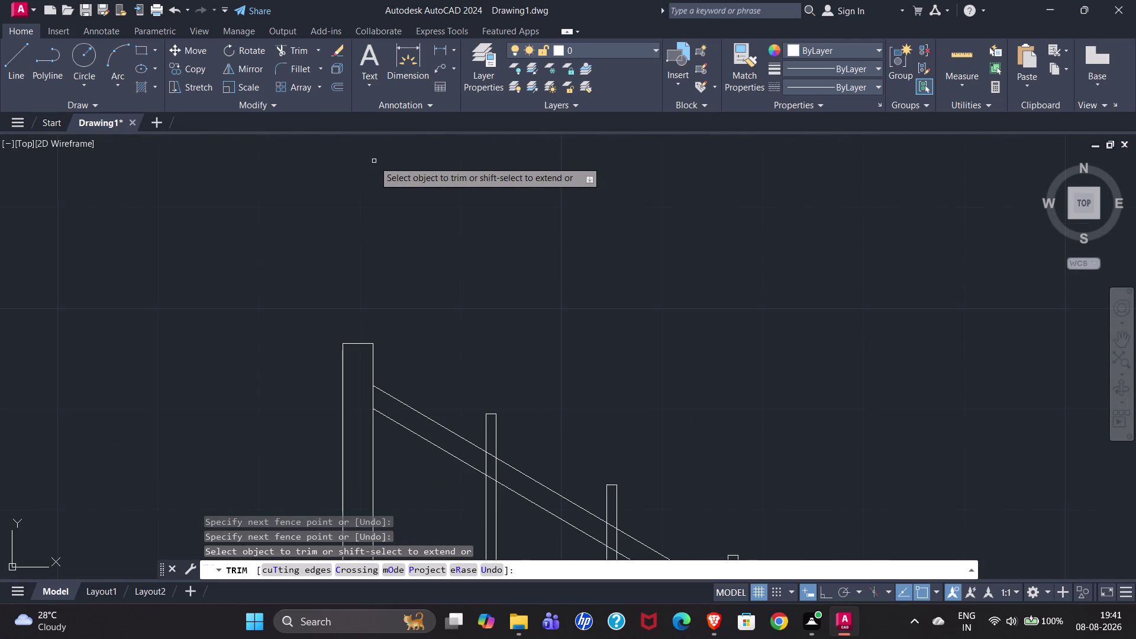
scroll(down, 3)
scroll(up, 3)
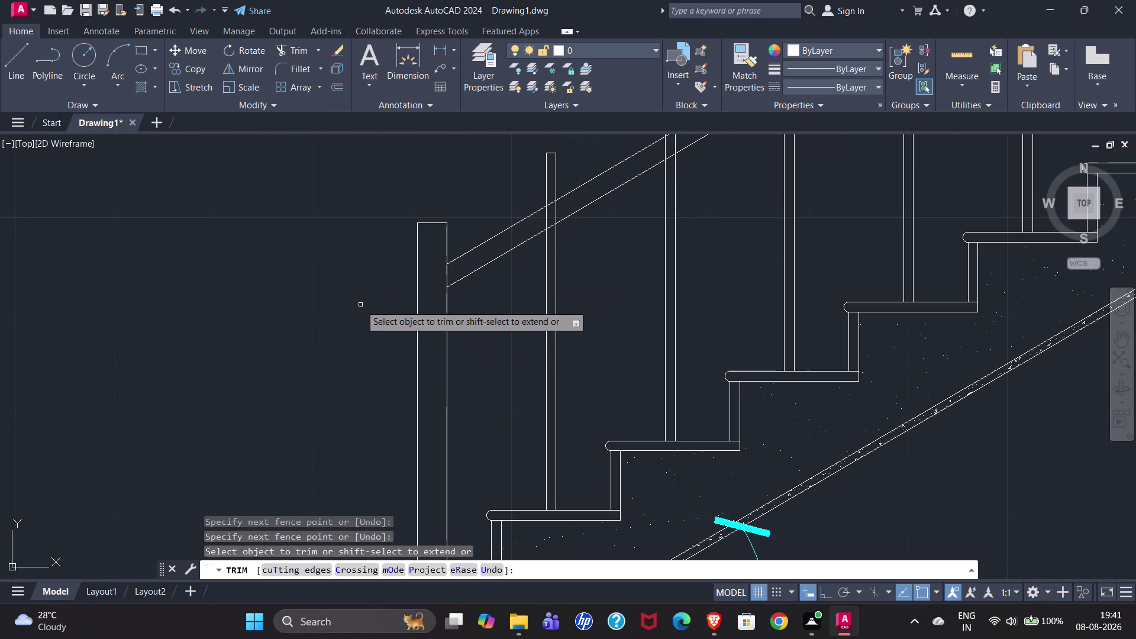
scroll(down, 3)
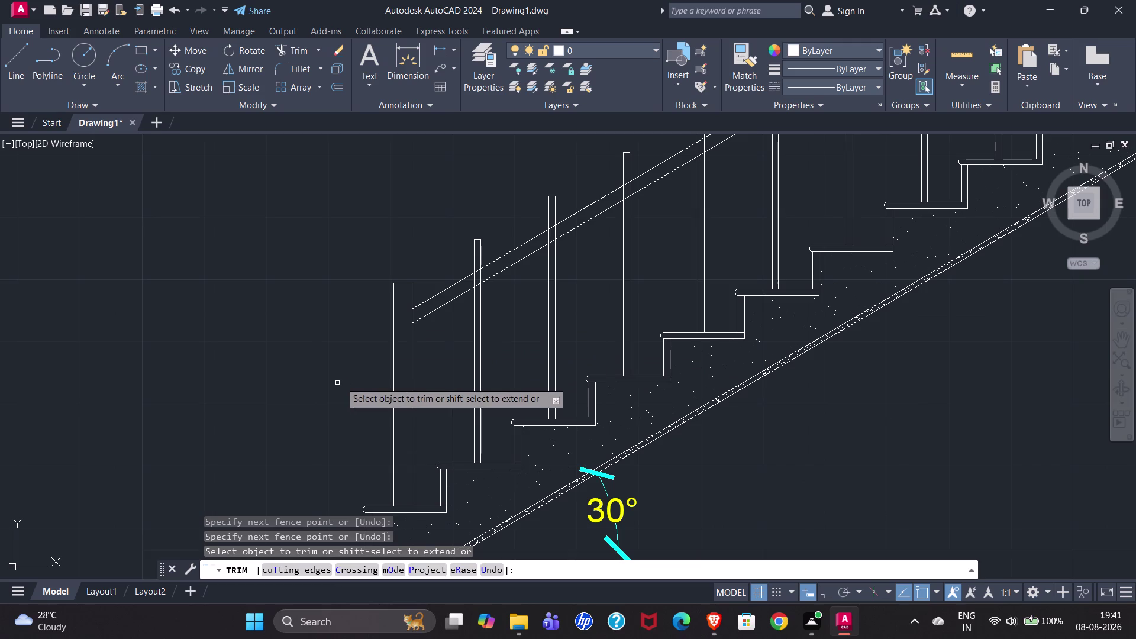
Trim the rail segments and baluster ends crossing the posts, including the lower post.
click(457, 292)
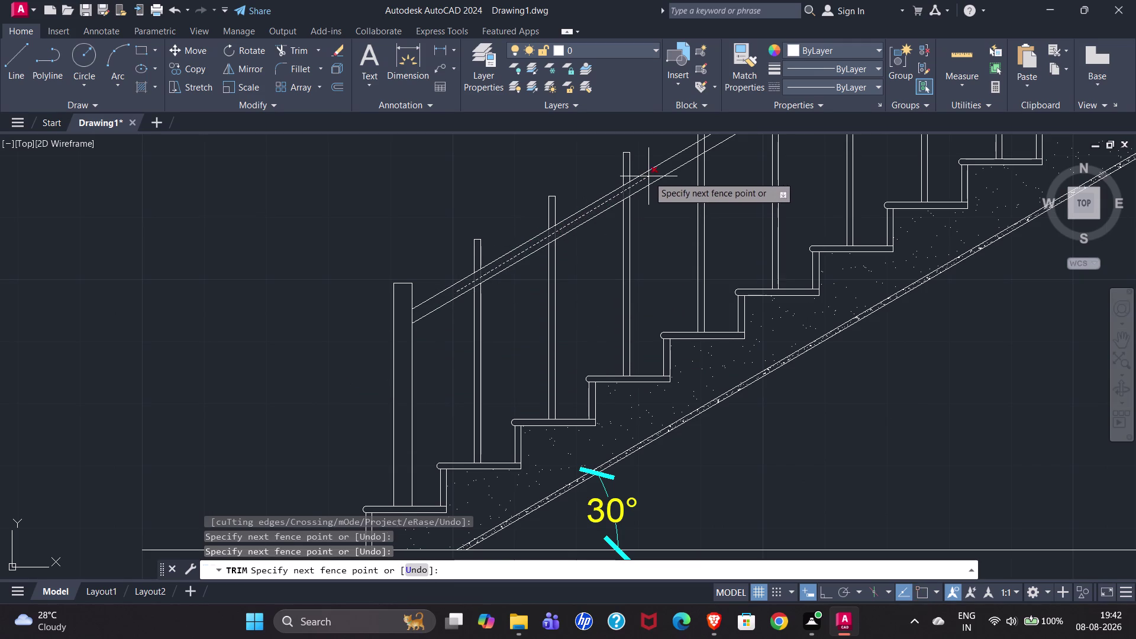
click(707, 143)
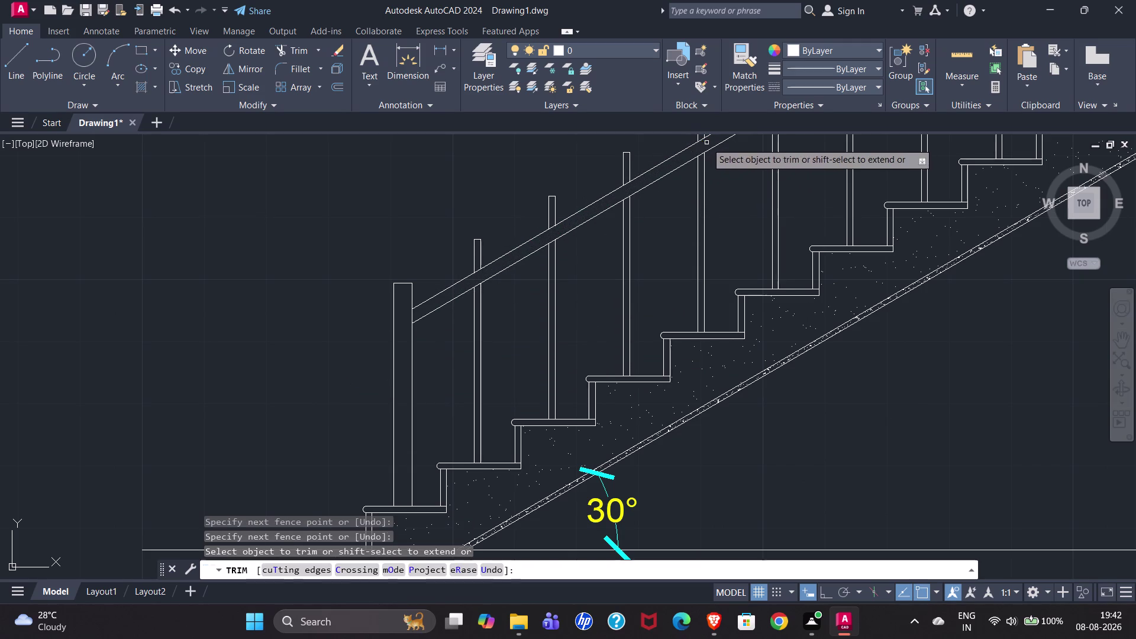
scroll(down, 3)
scroll(up, 3)
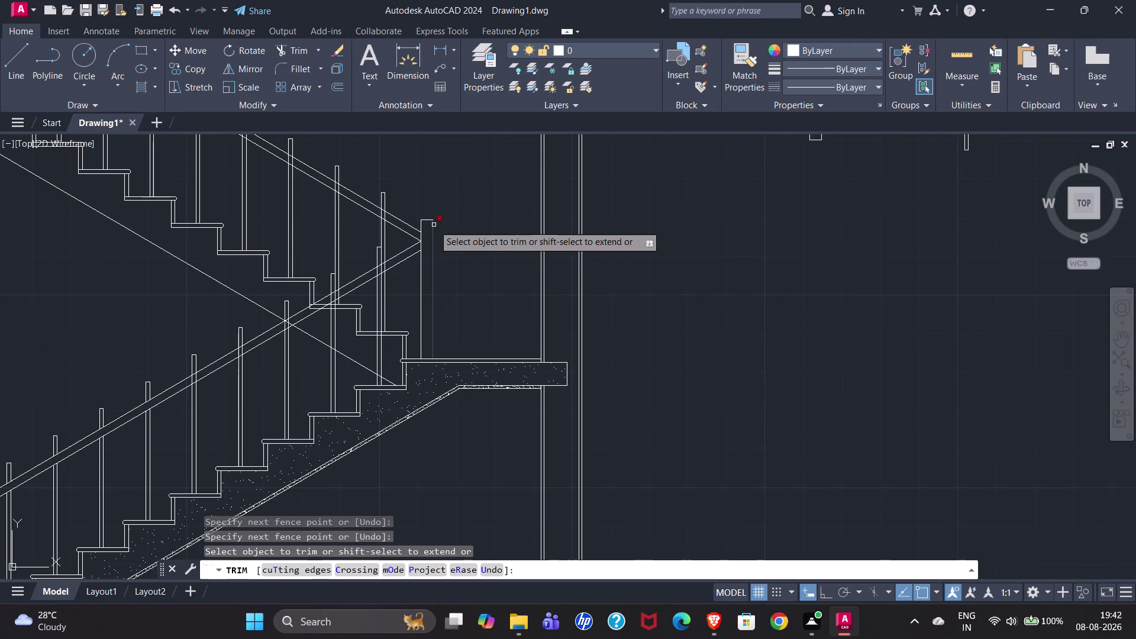
scroll(up, 3)
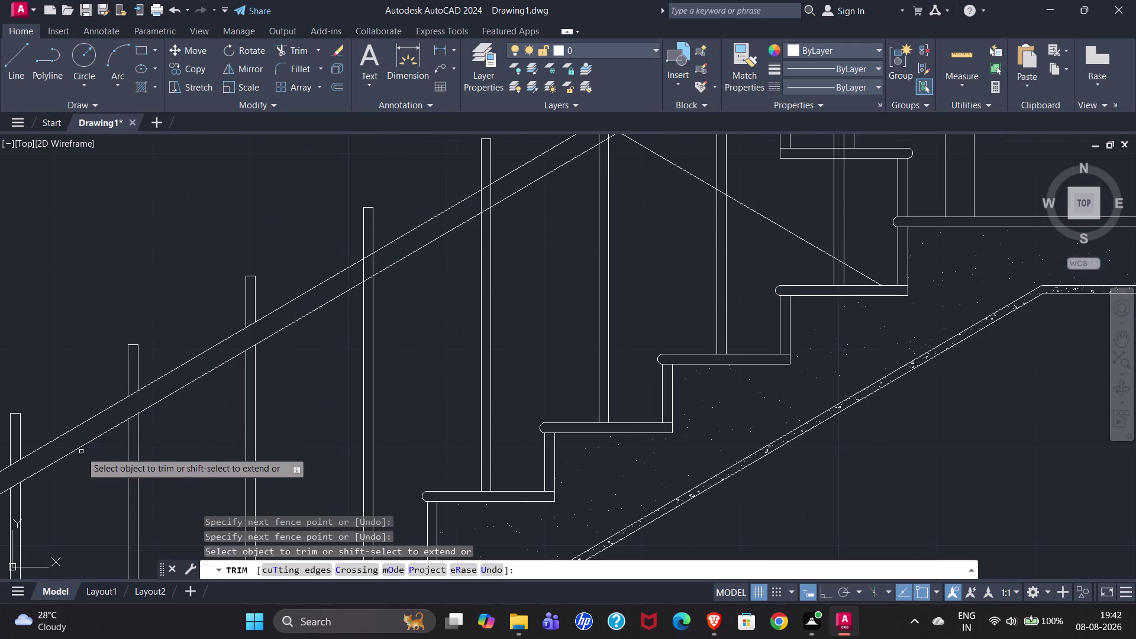
click(349, 281)
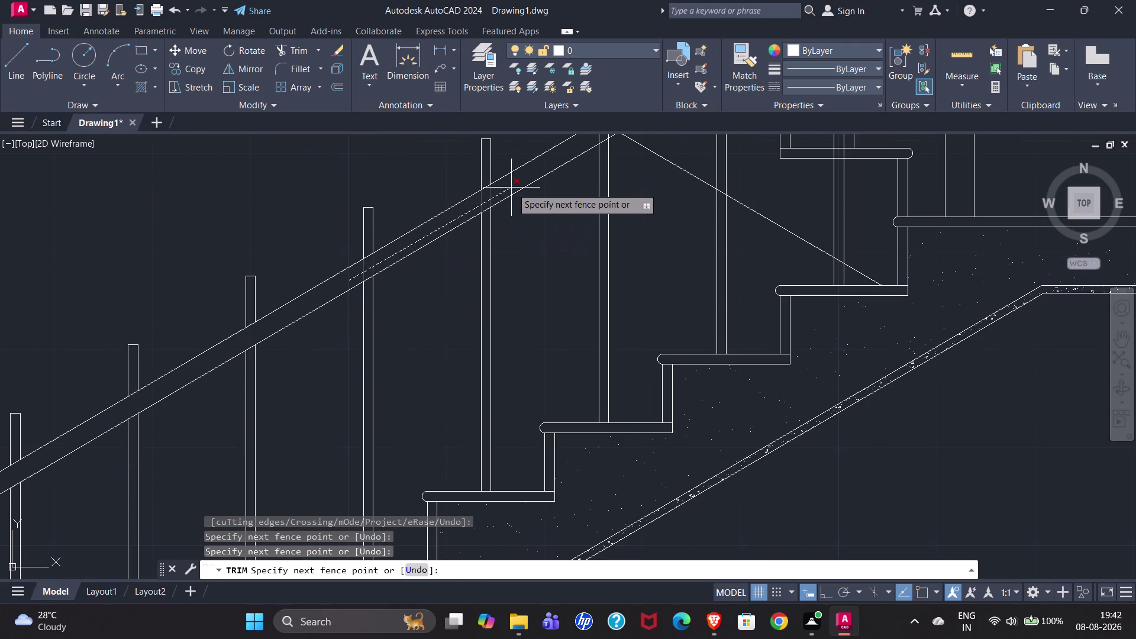
click(541, 166)
scroll(down, 3)
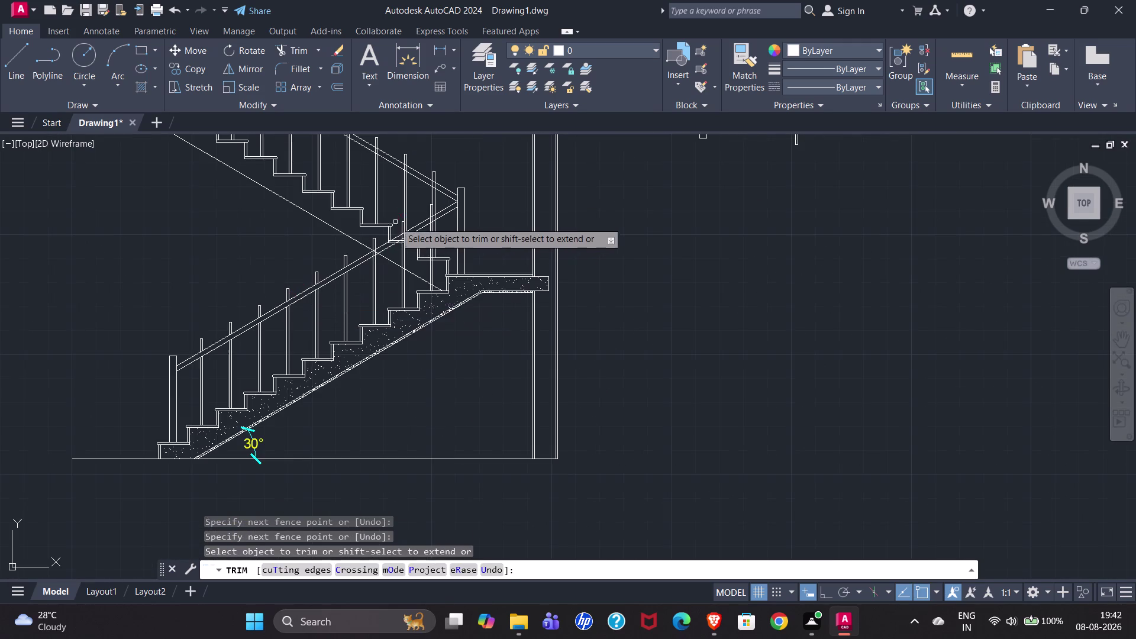
scroll(up, 3)
scroll(down, 3)
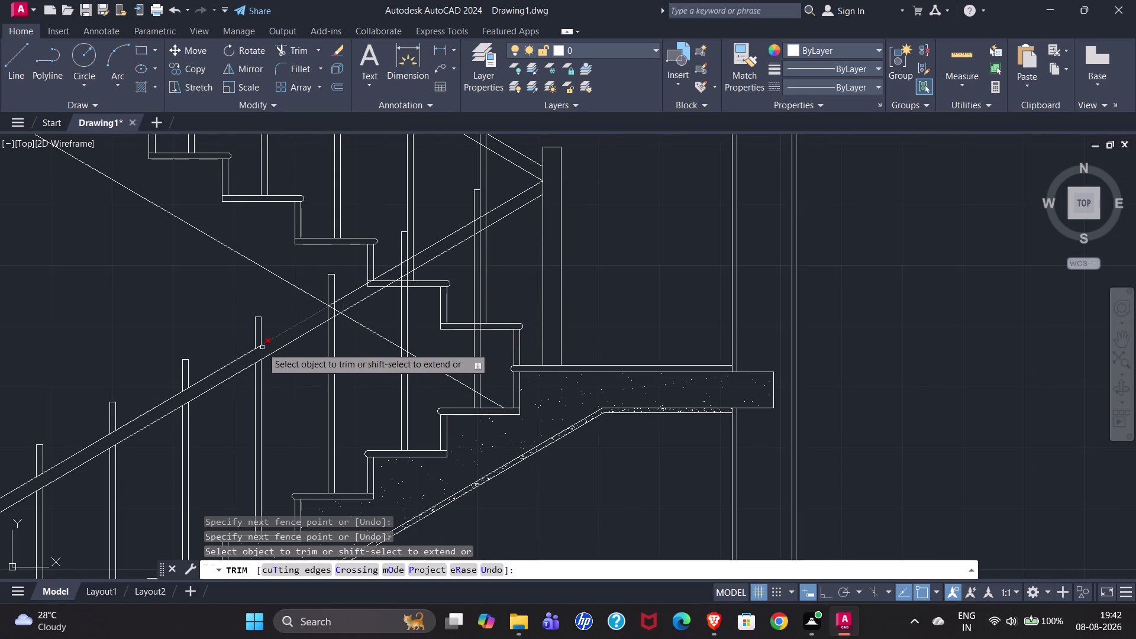
click(303, 331)
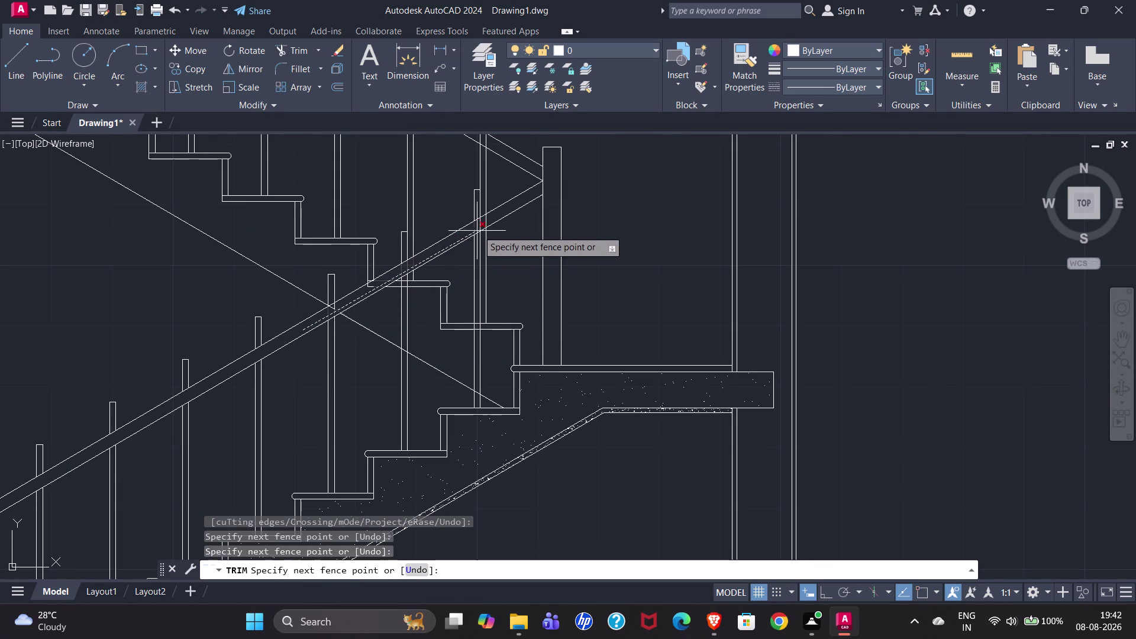
click(538, 192)
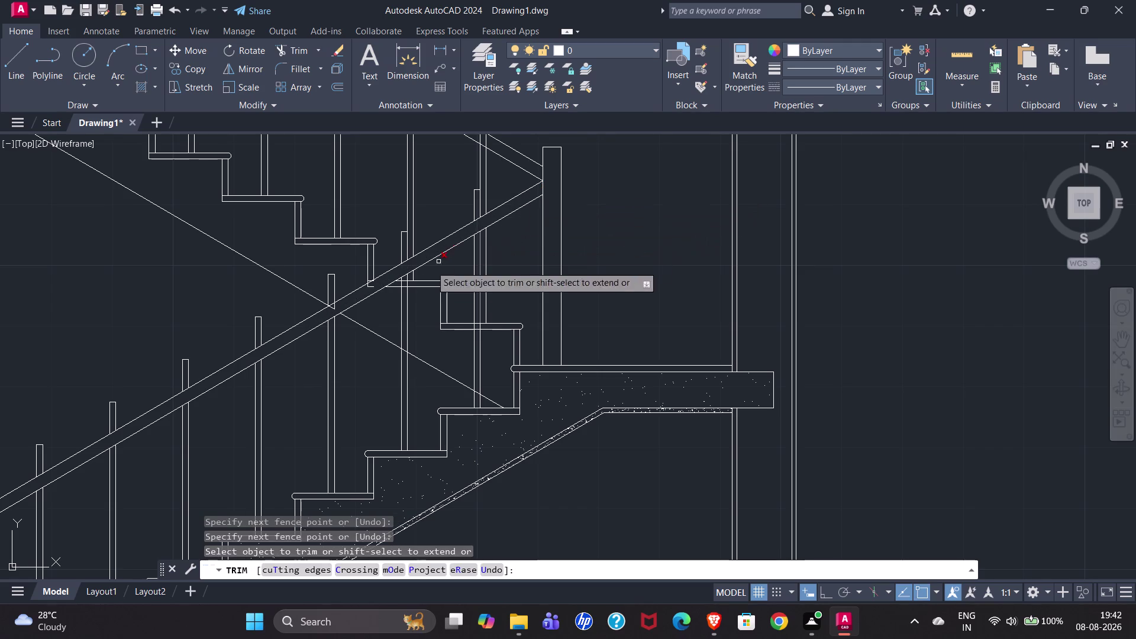
scroll(down, 3)
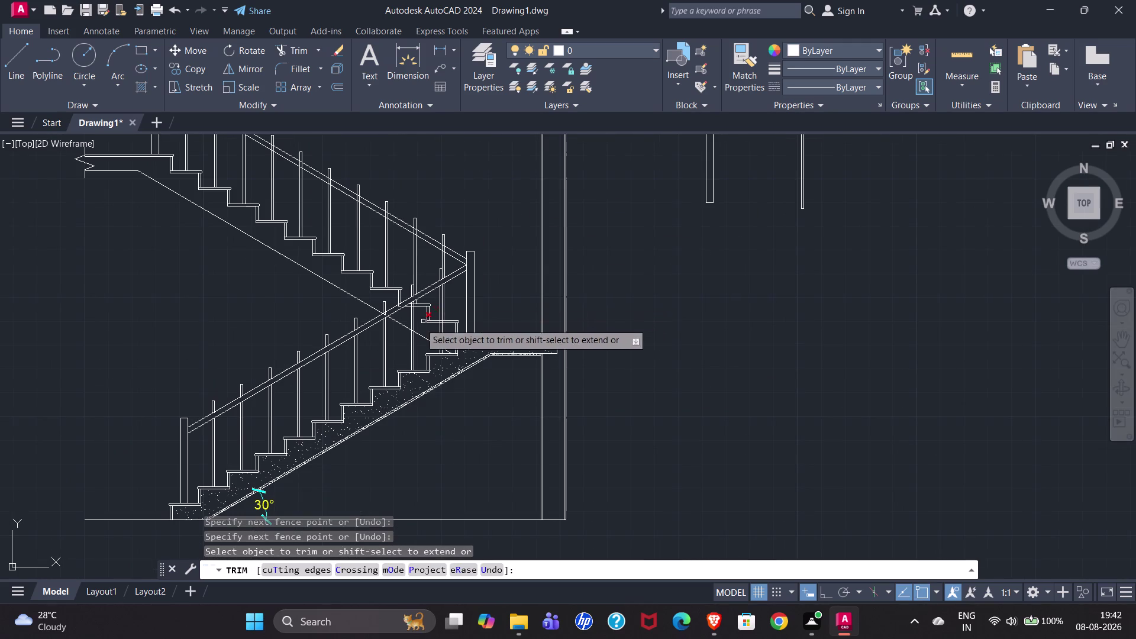
scroll(up, 3)
Trim the baluster tops protruding above the handrail, including the taller baluster.
drag(215, 394, 317, 342)
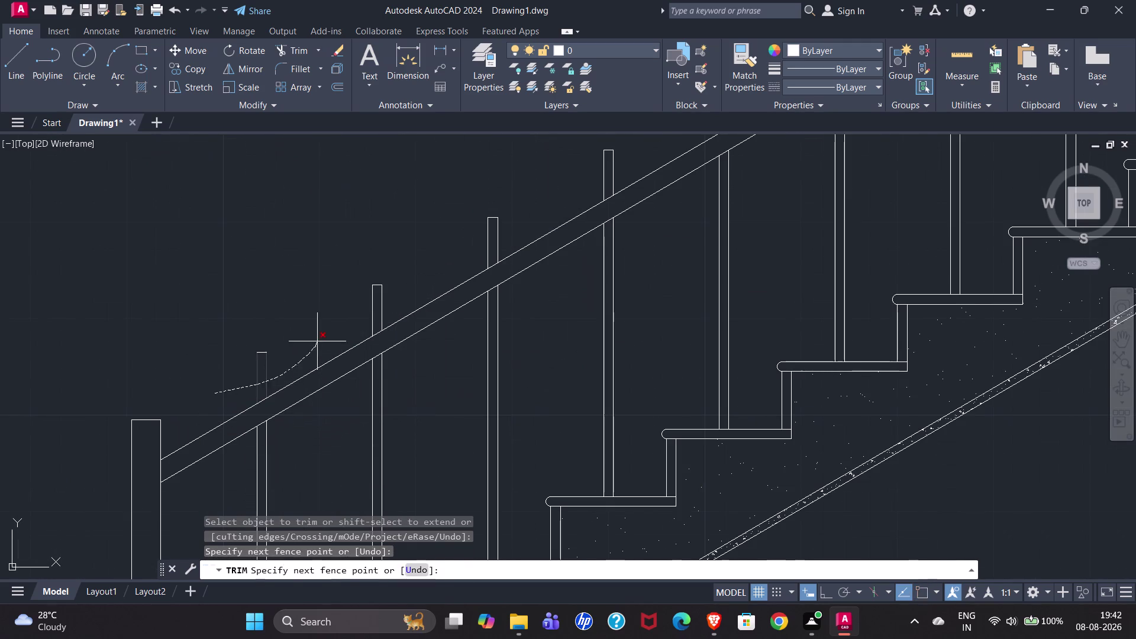
drag(318, 343, 317, 341)
click(288, 353)
click(261, 351)
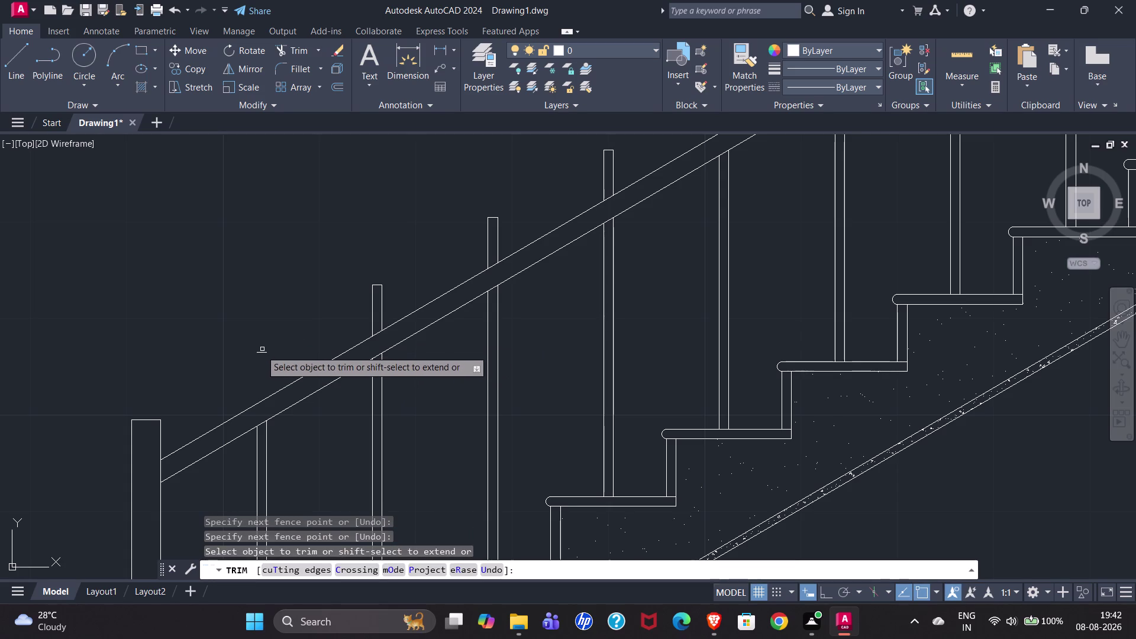
click(260, 354)
click(378, 286)
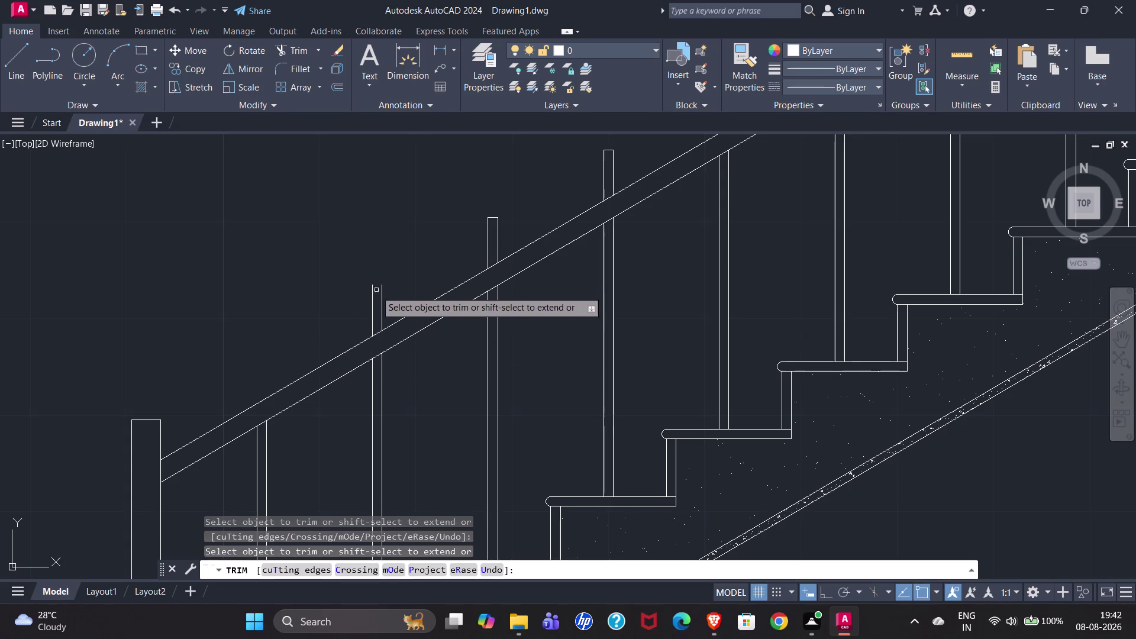
drag(355, 308, 519, 214)
drag(506, 186, 483, 212)
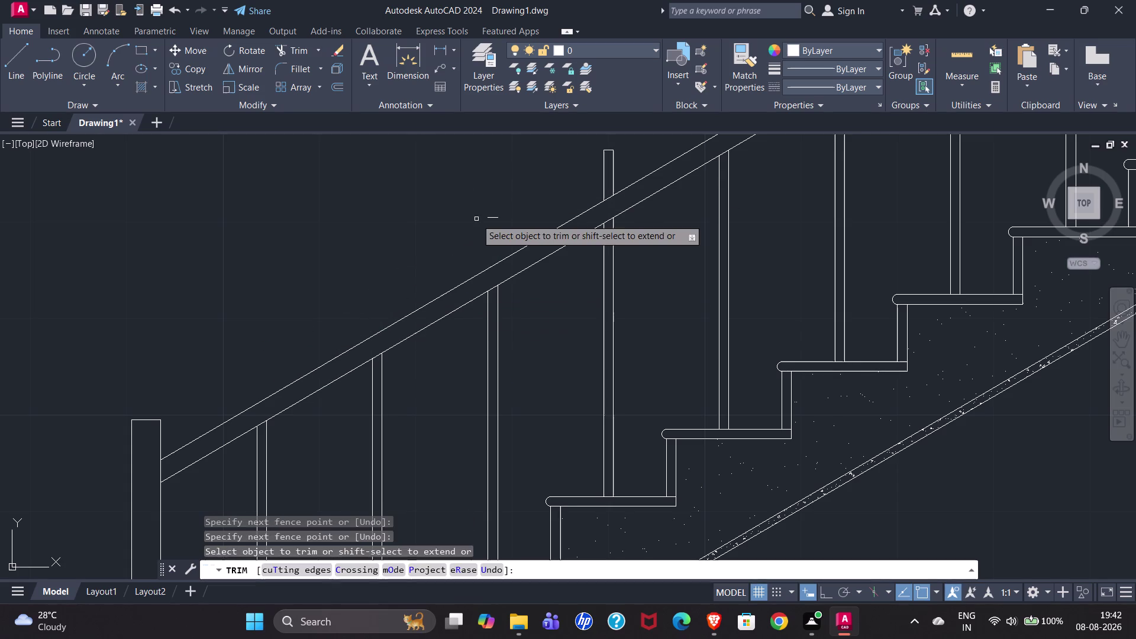
click(492, 220)
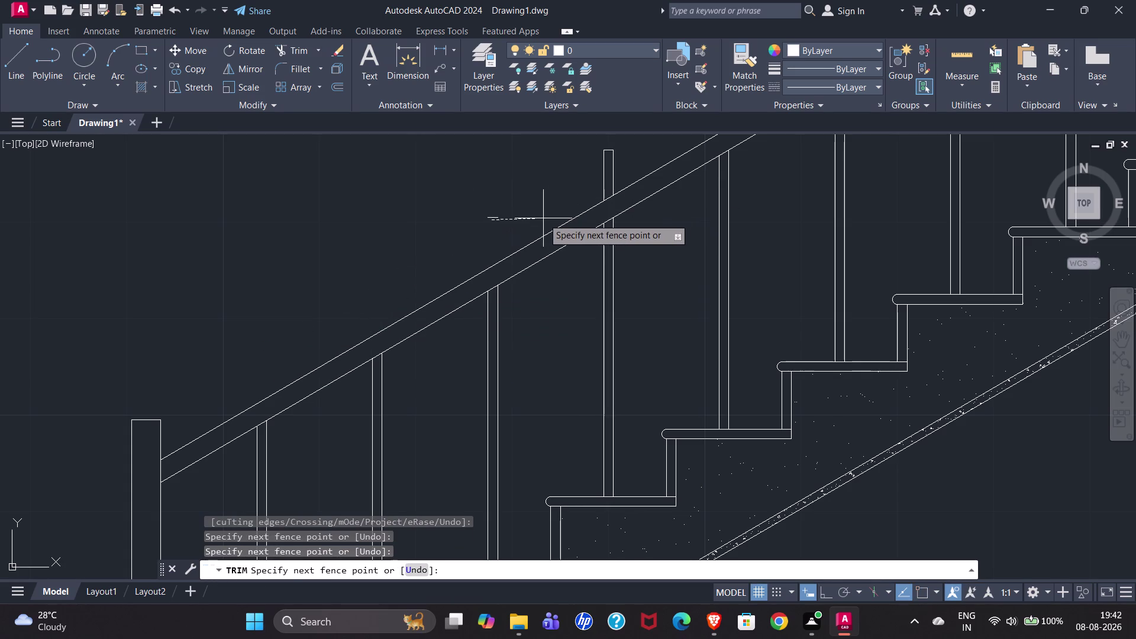
drag(549, 215, 606, 153)
click(610, 149)
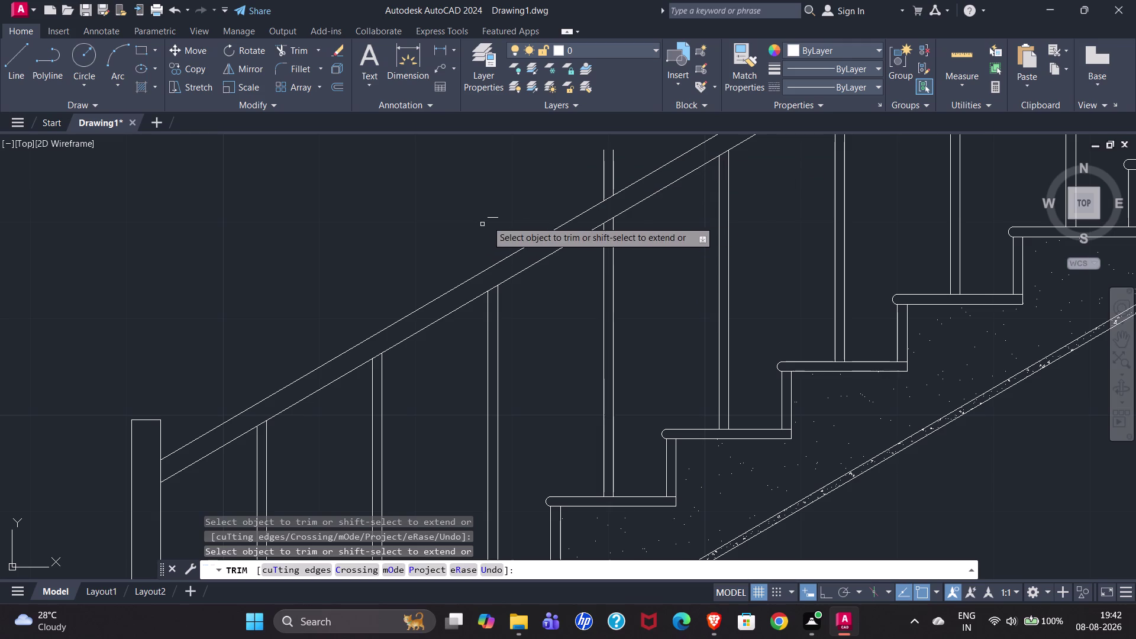
click(496, 221)
click(491, 213)
drag(437, 240, 630, 157)
scroll(down, 3)
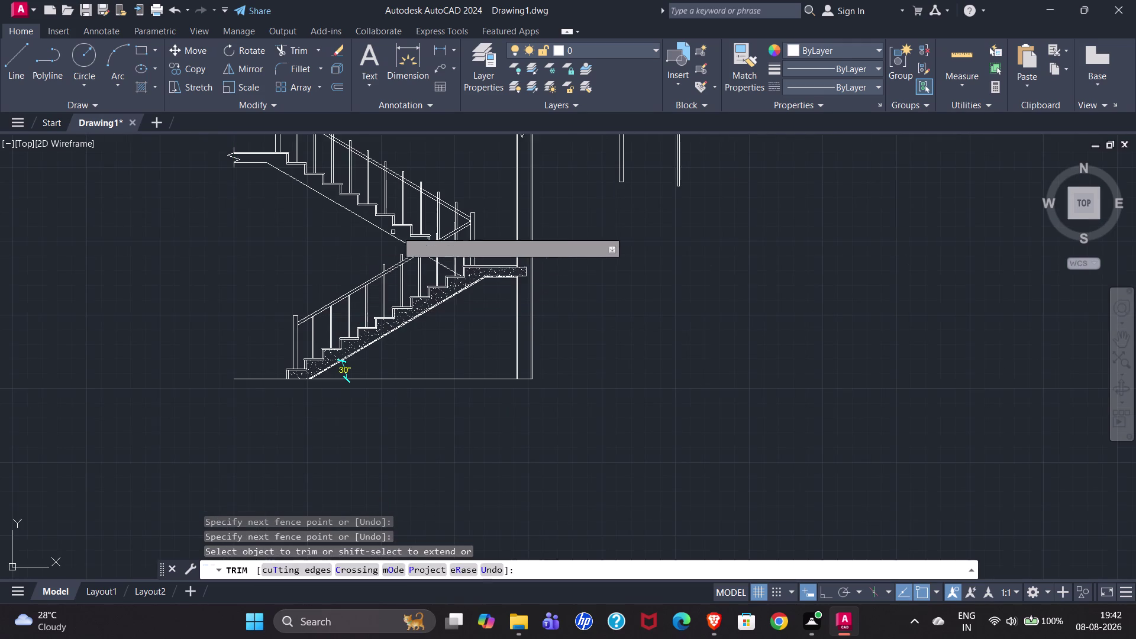
scroll(up, 3)
Trim the balusters near the landing and remove leftover line stubs at the crossings.
drag(200, 439, 323, 394)
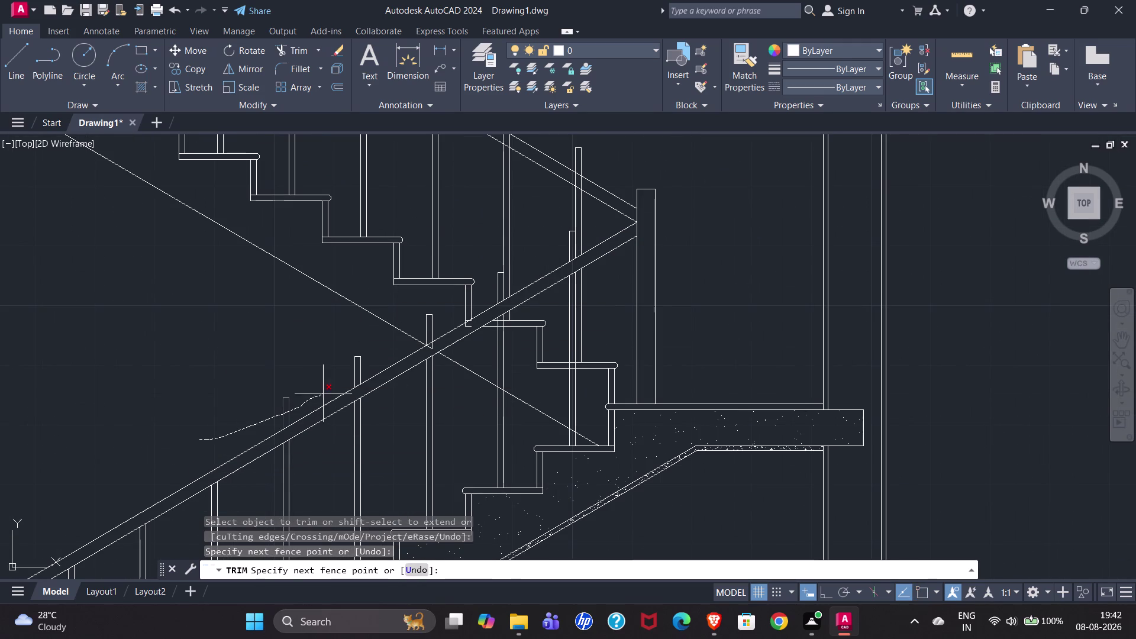
drag(323, 394, 405, 342)
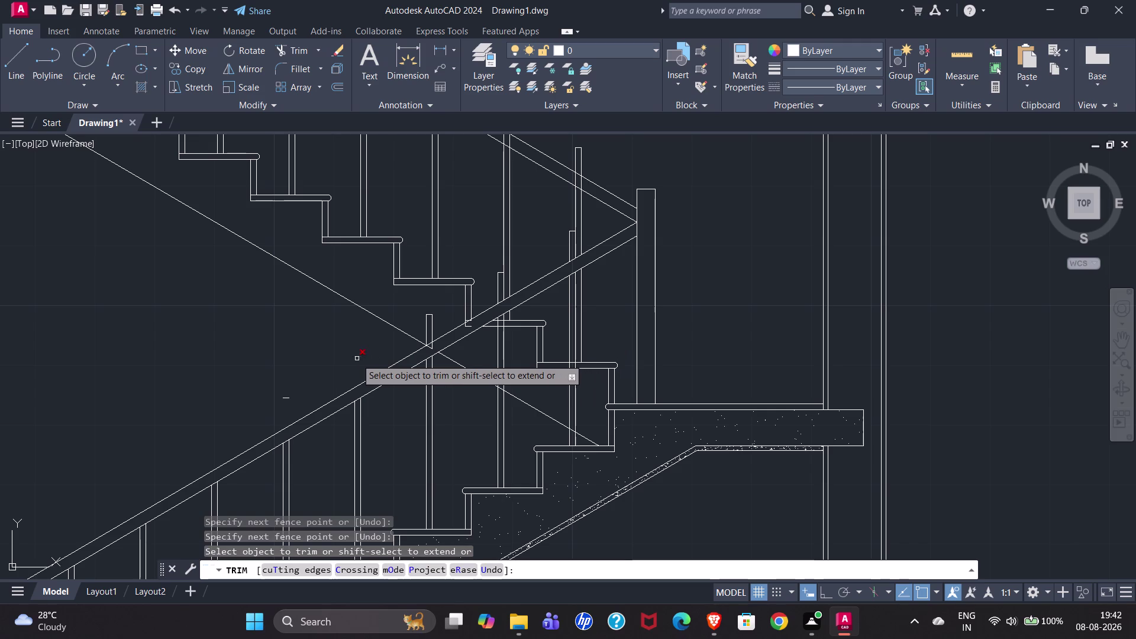
click(355, 358)
click(283, 397)
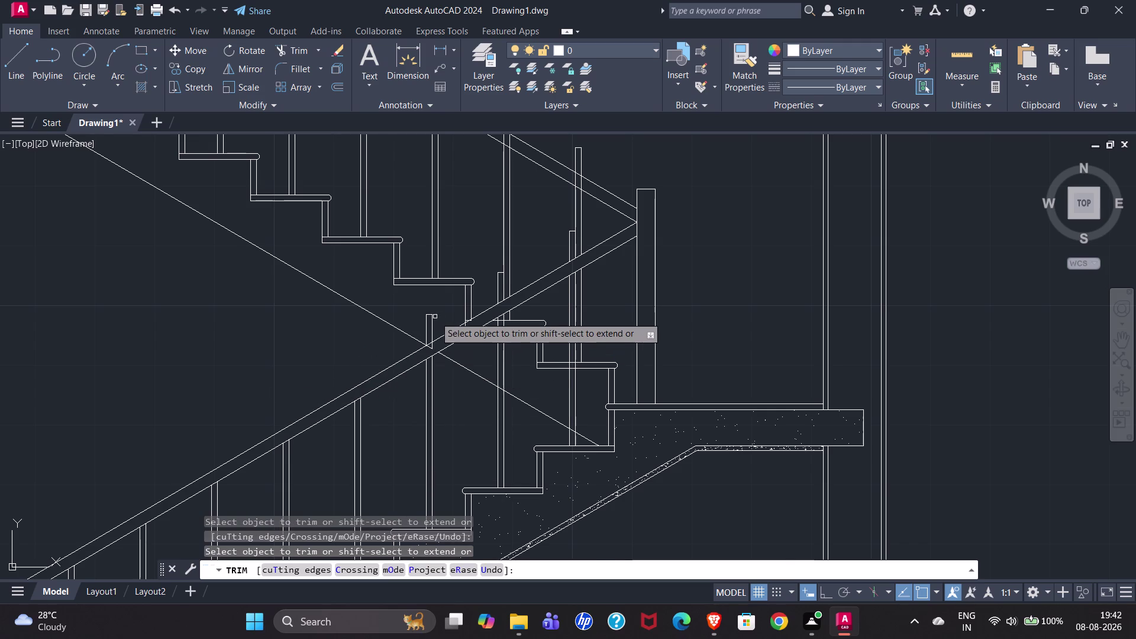
scroll(up, 3)
drag(427, 310, 403, 322)
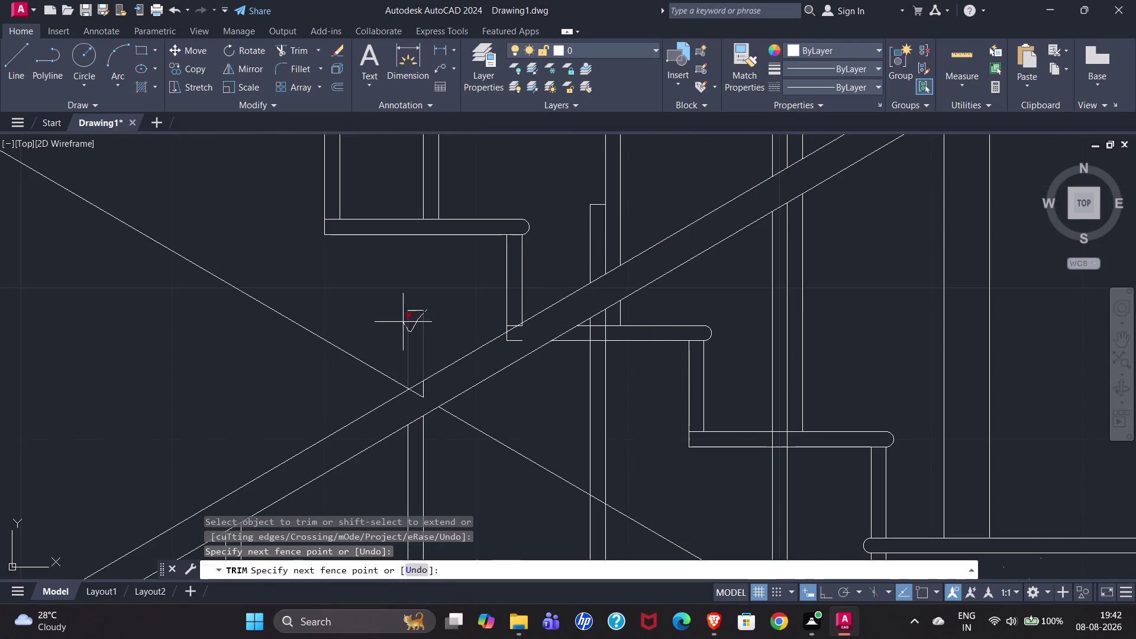
drag(403, 322, 416, 311)
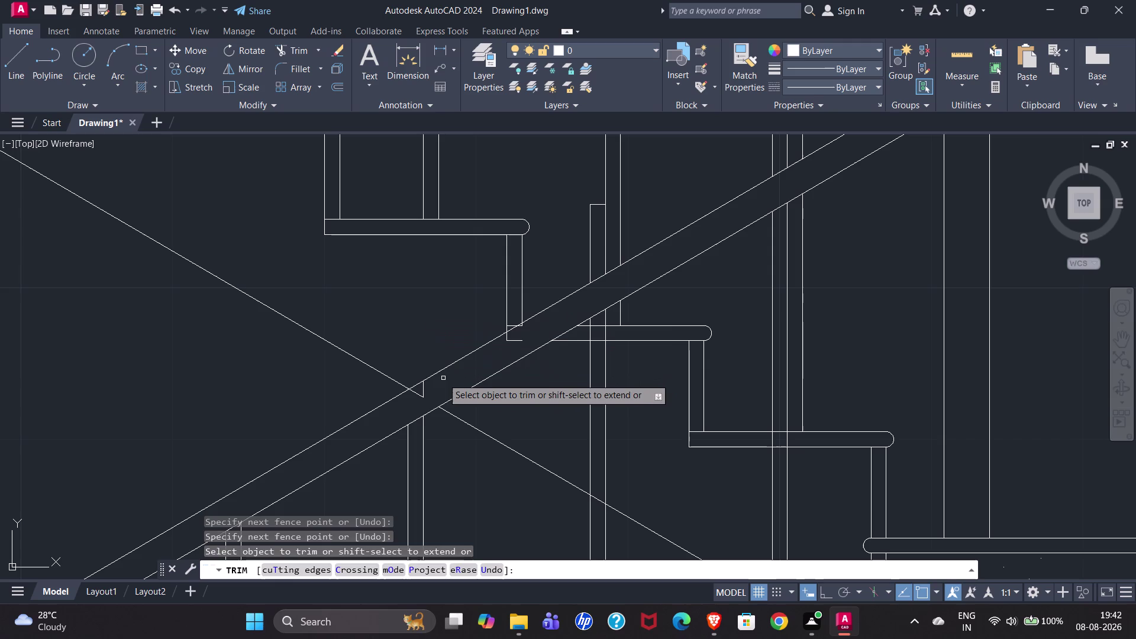
drag(438, 381, 404, 401)
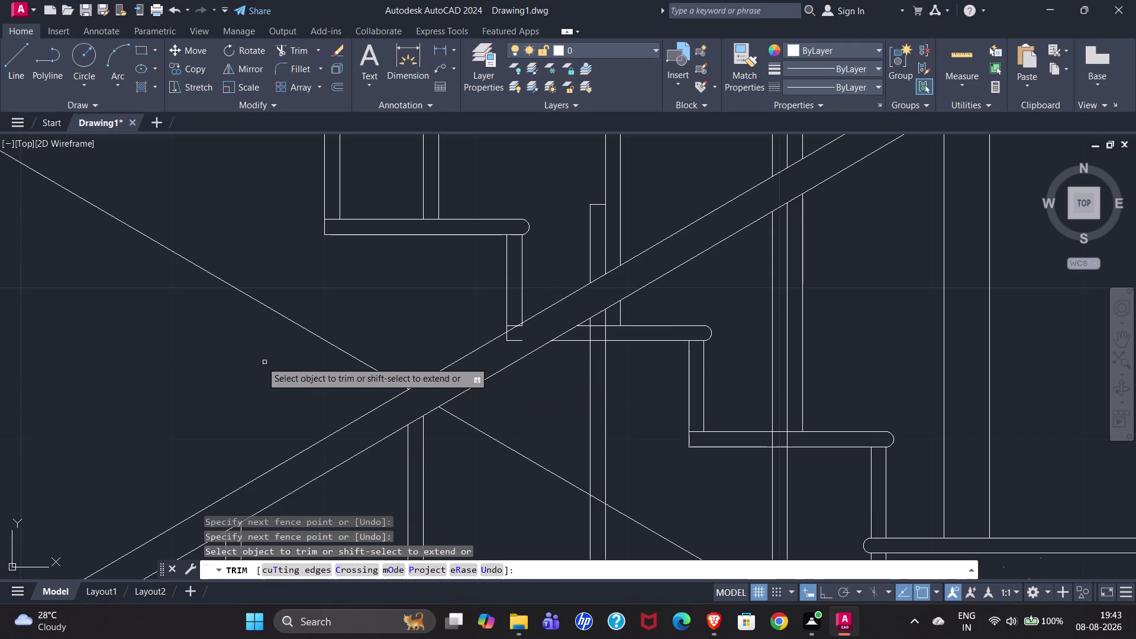
drag(485, 360, 525, 331)
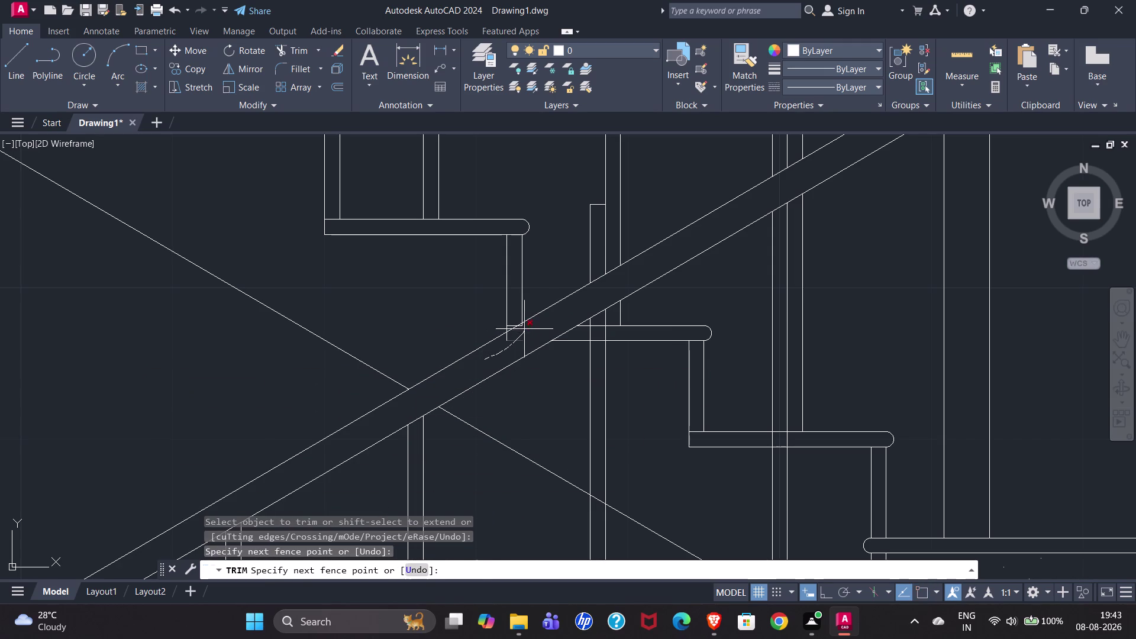
drag(524, 330, 519, 328)
scroll(up, 3)
Trim the baluster end crossing the handrail and the stray stubs where the handrail meets the tread.
scroll(up, 3)
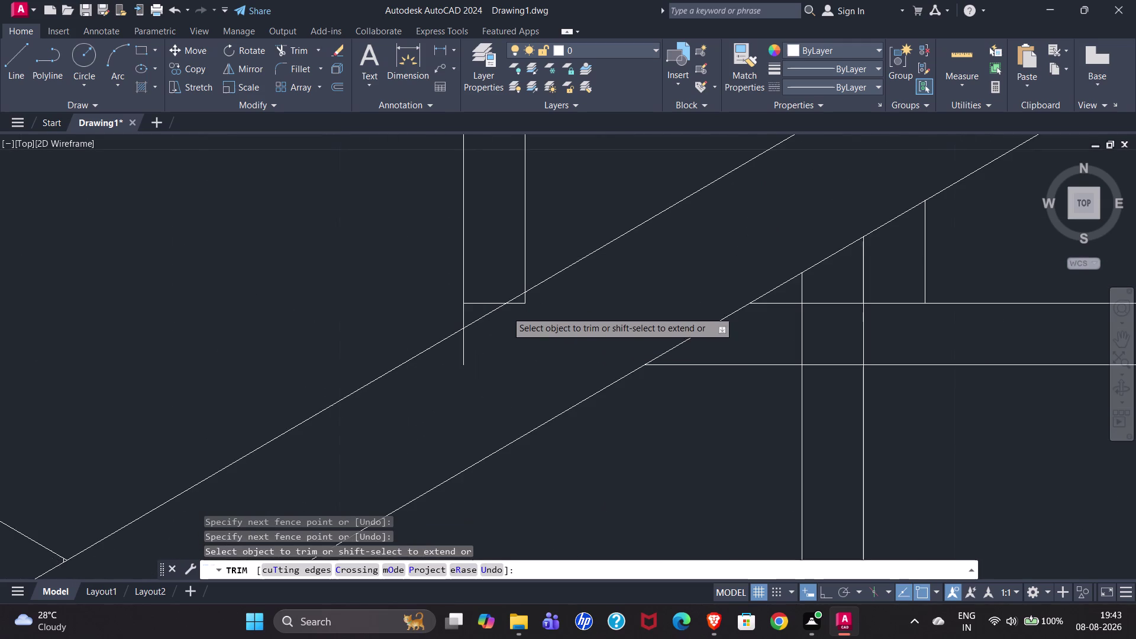
scroll(up, 3)
drag(584, 269, 388, 390)
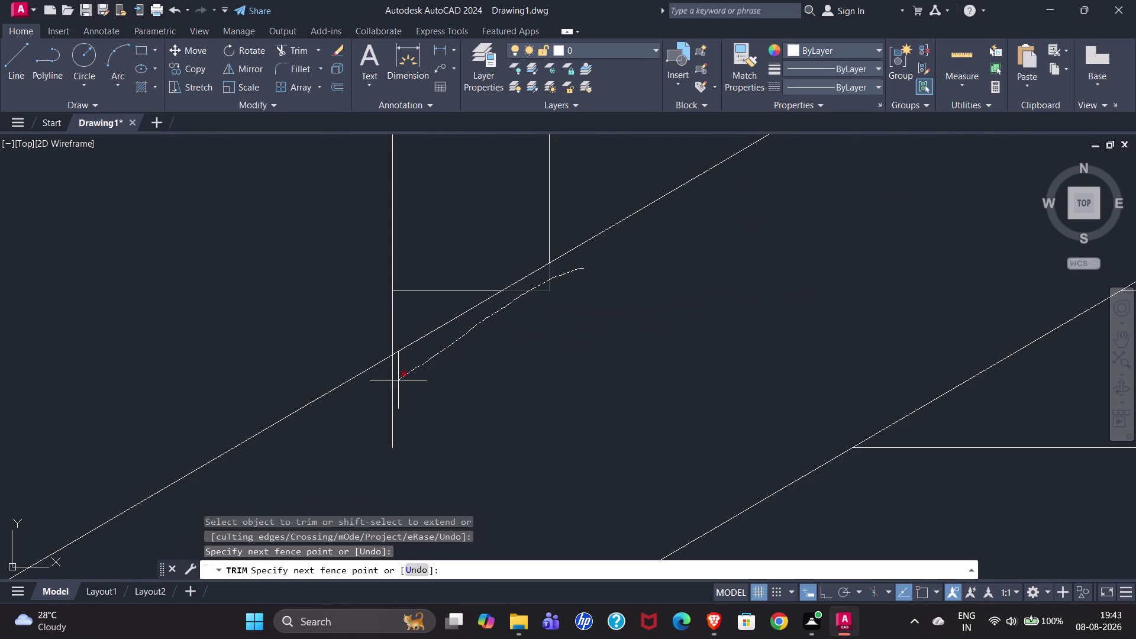
drag(389, 390, 355, 422)
scroll(down, 3)
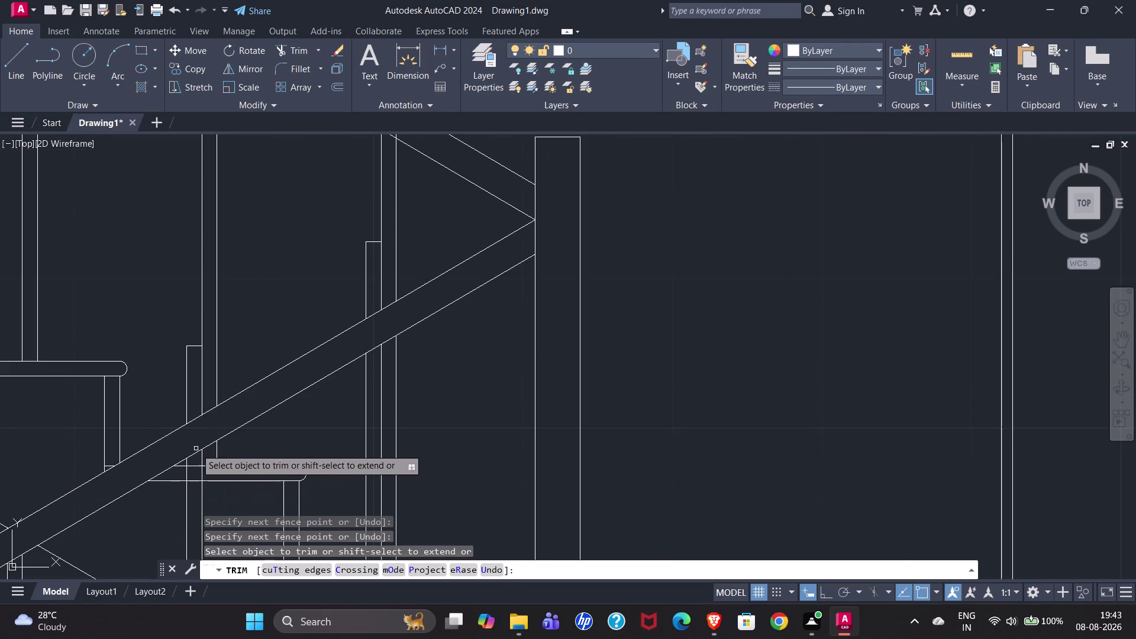
scroll(up, 3)
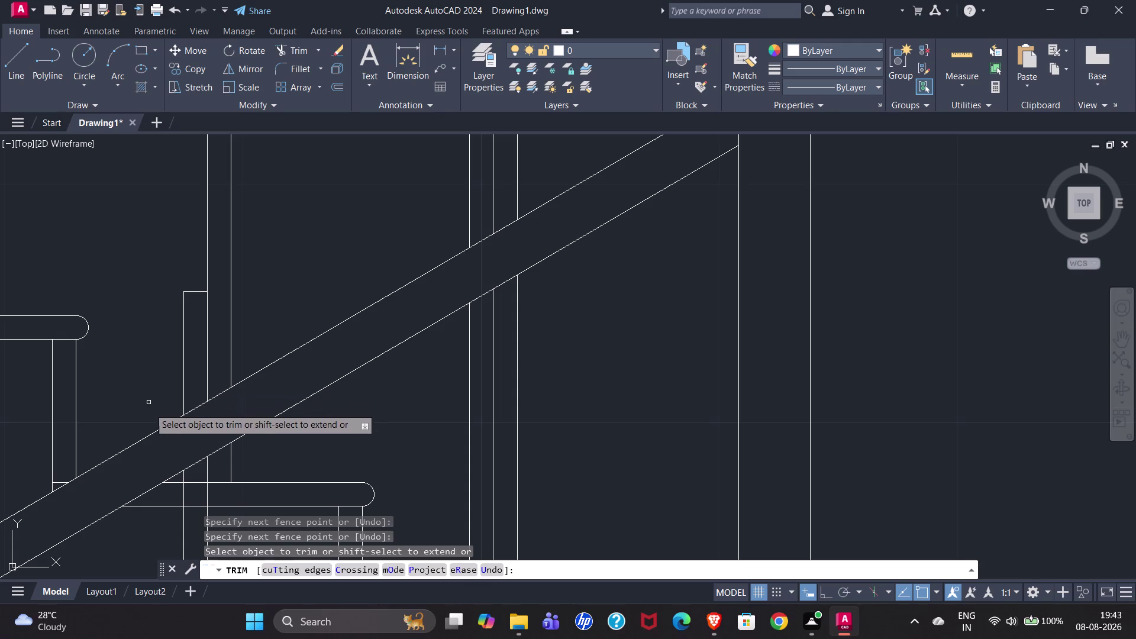
scroll(down, 3)
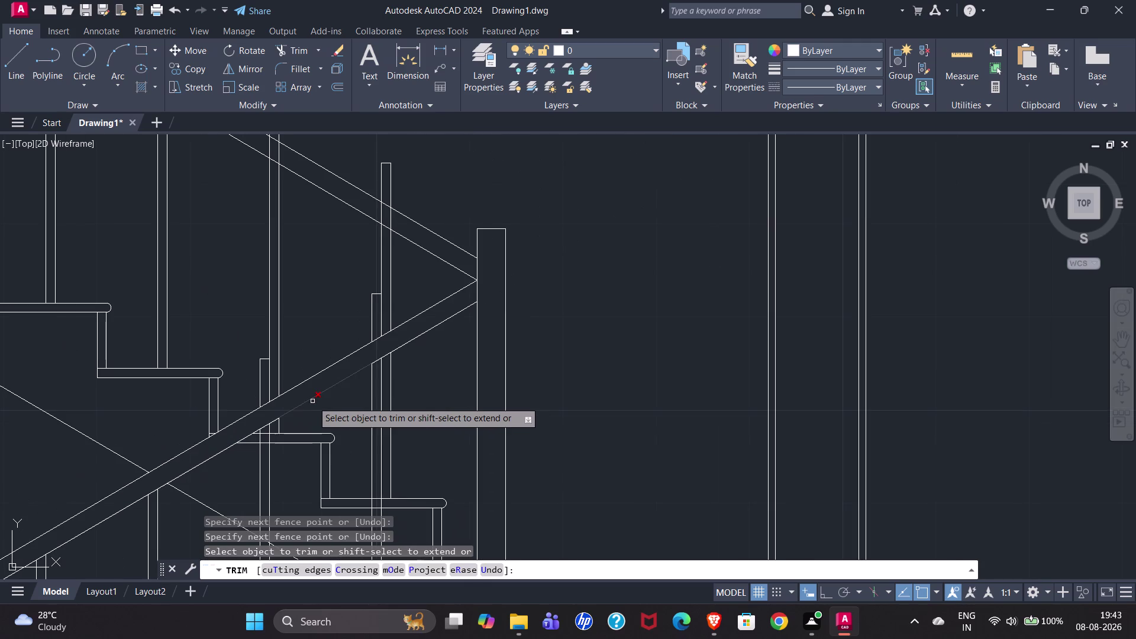
scroll(up, 3)
drag(251, 381, 270, 383)
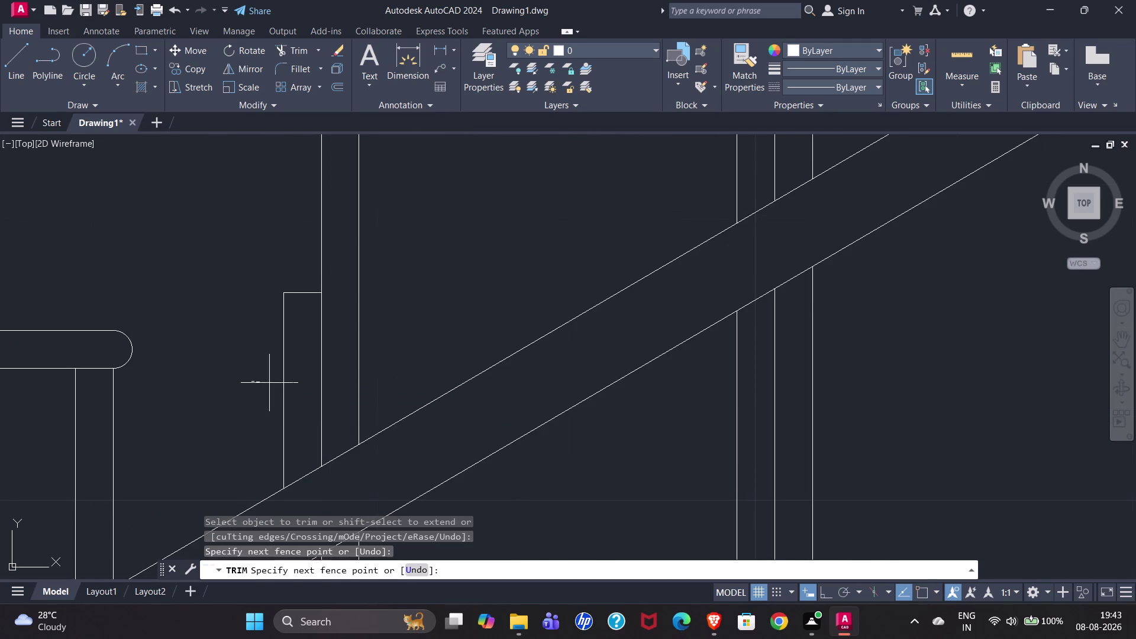
drag(269, 383, 297, 283)
scroll(down, 3)
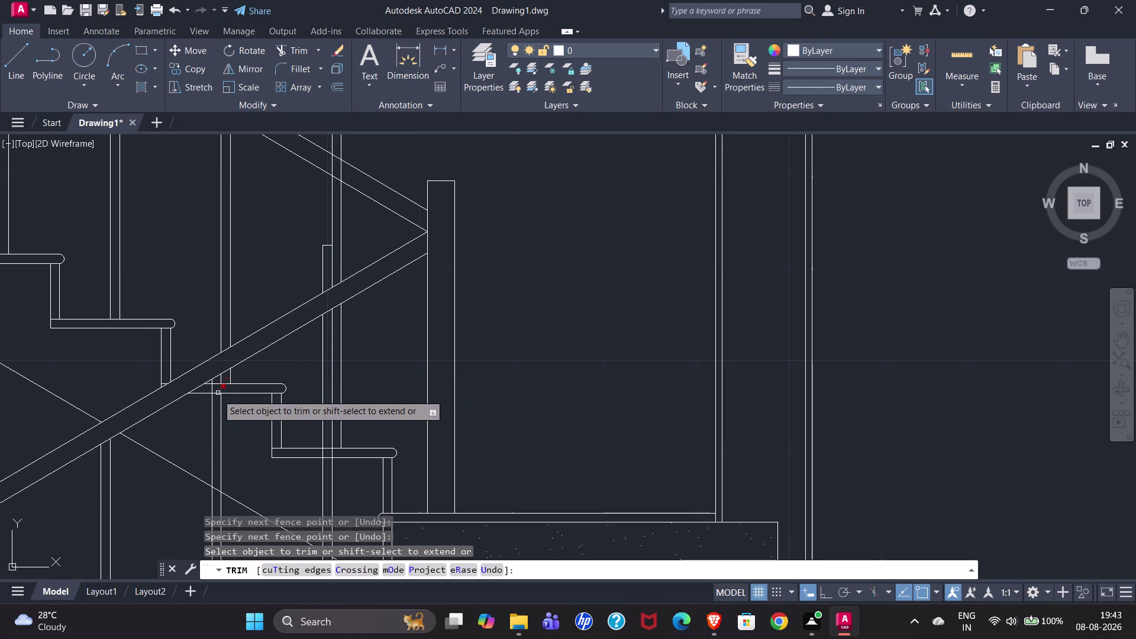
scroll(up, 3)
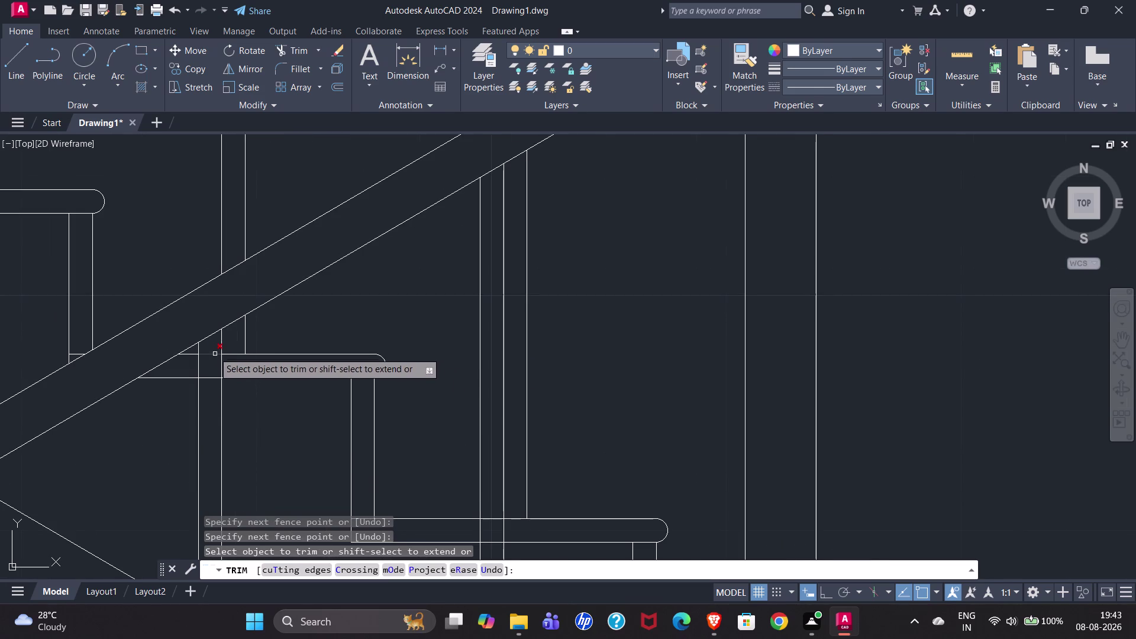
drag(213, 349, 212, 389)
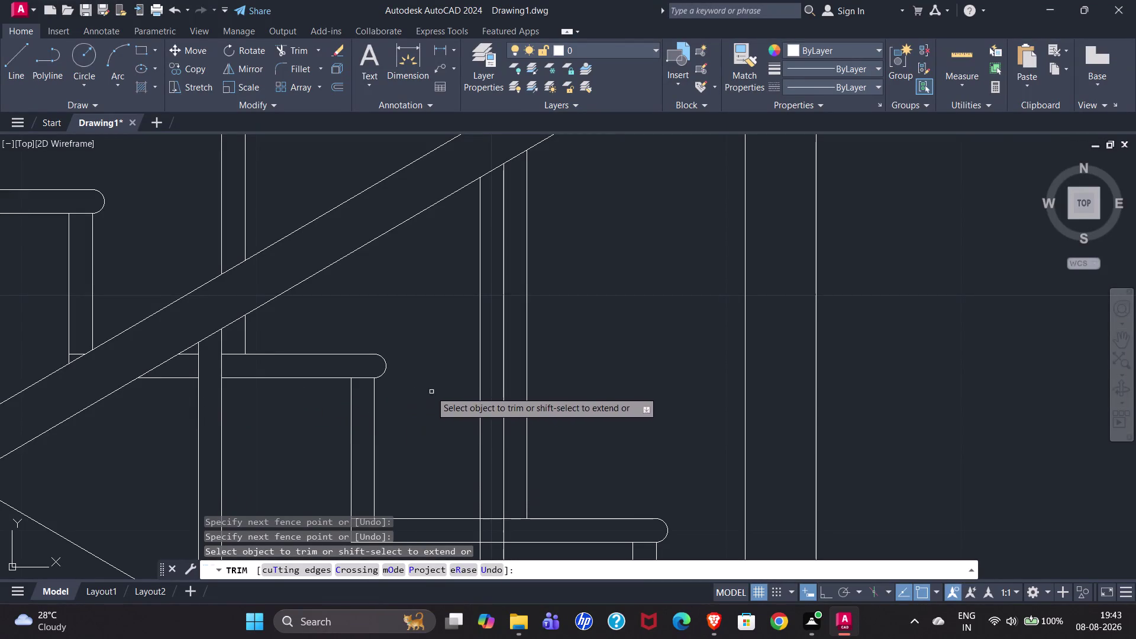
Trim the baluster passing through the tread and nearby line ends.
scroll(down, 3)
scroll(down, 3)
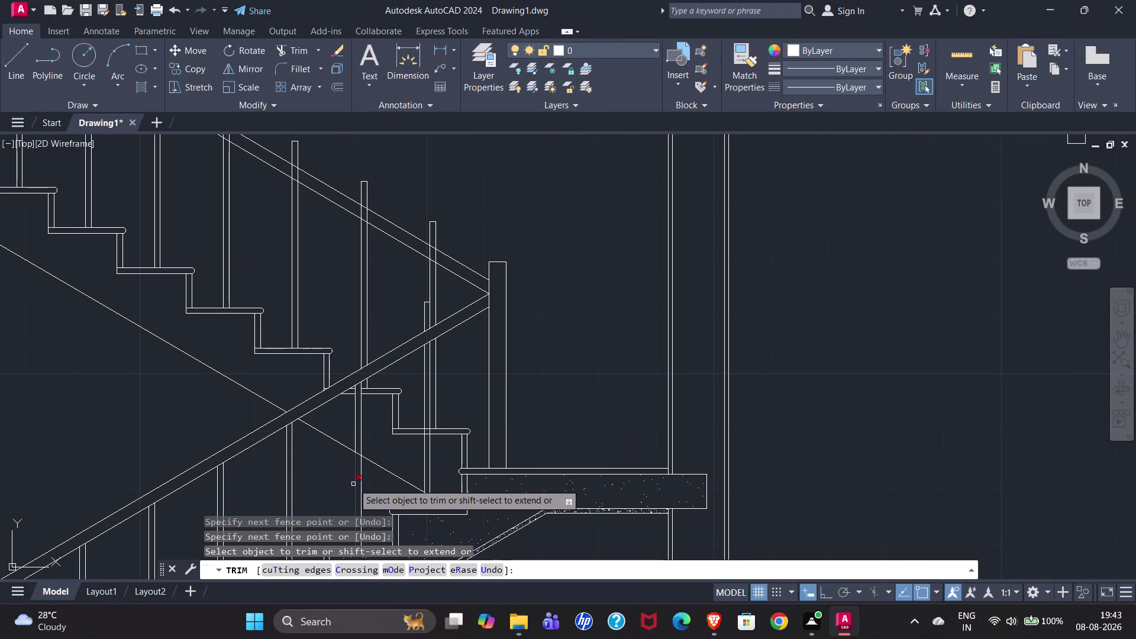
scroll(down, 3)
scroll(up, 3)
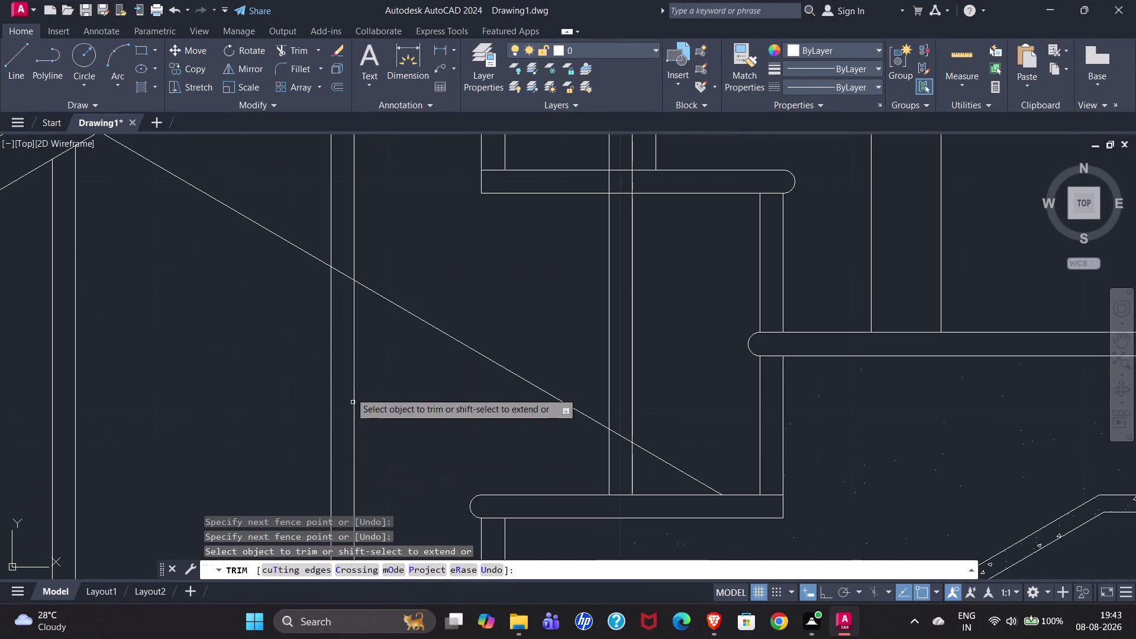
drag(343, 283, 340, 268)
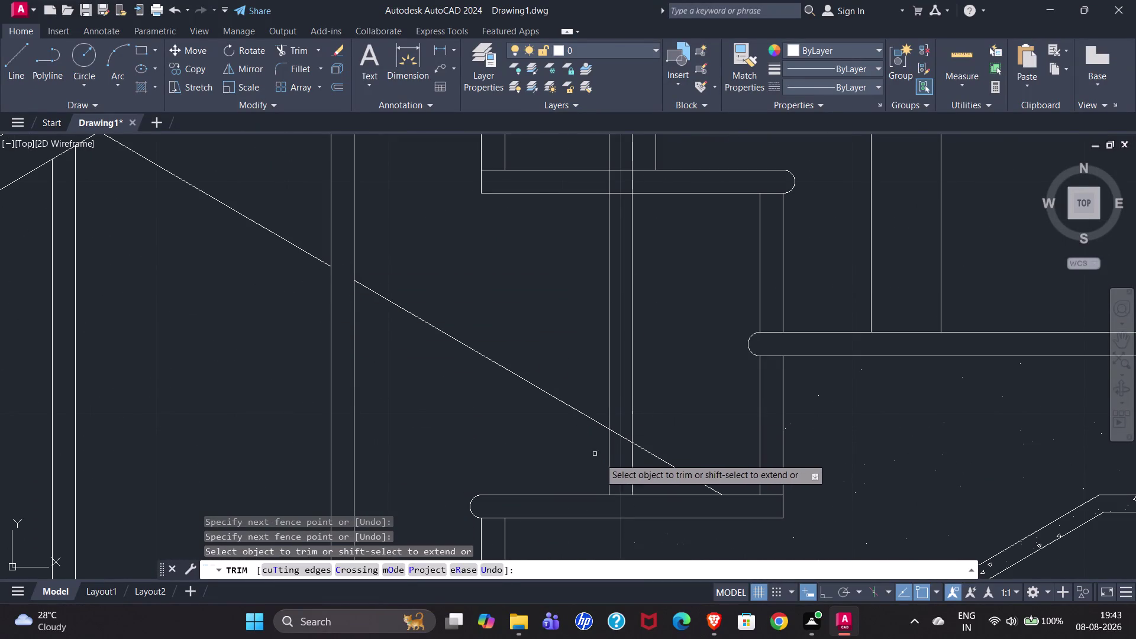
drag(616, 448, 614, 392)
scroll(down, 3)
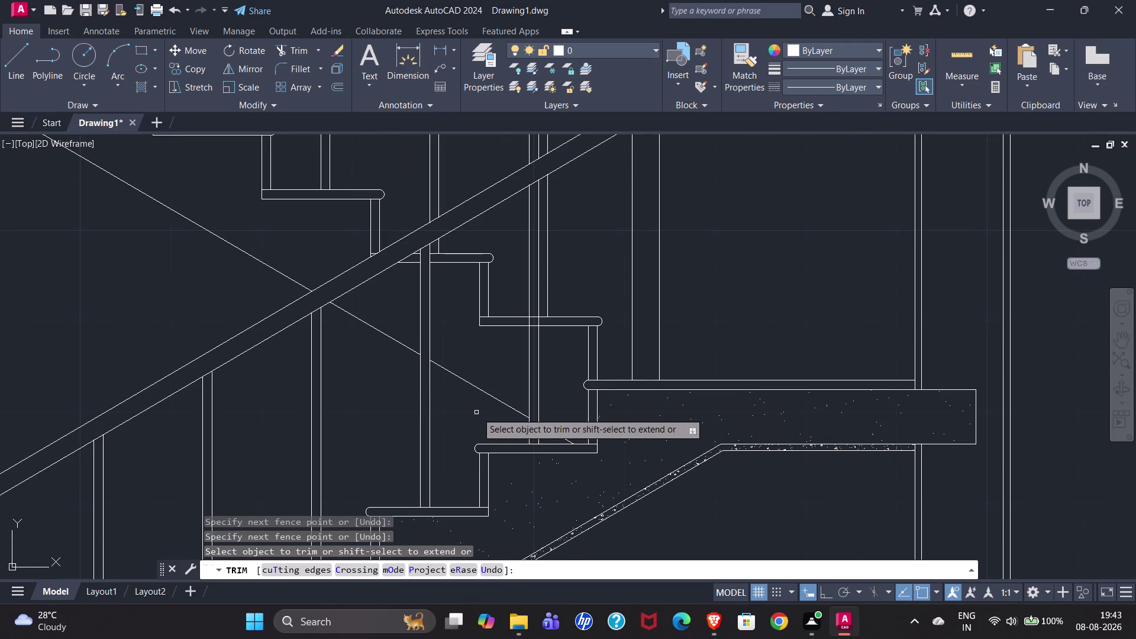
scroll(up, 3)
drag(532, 331, 532, 230)
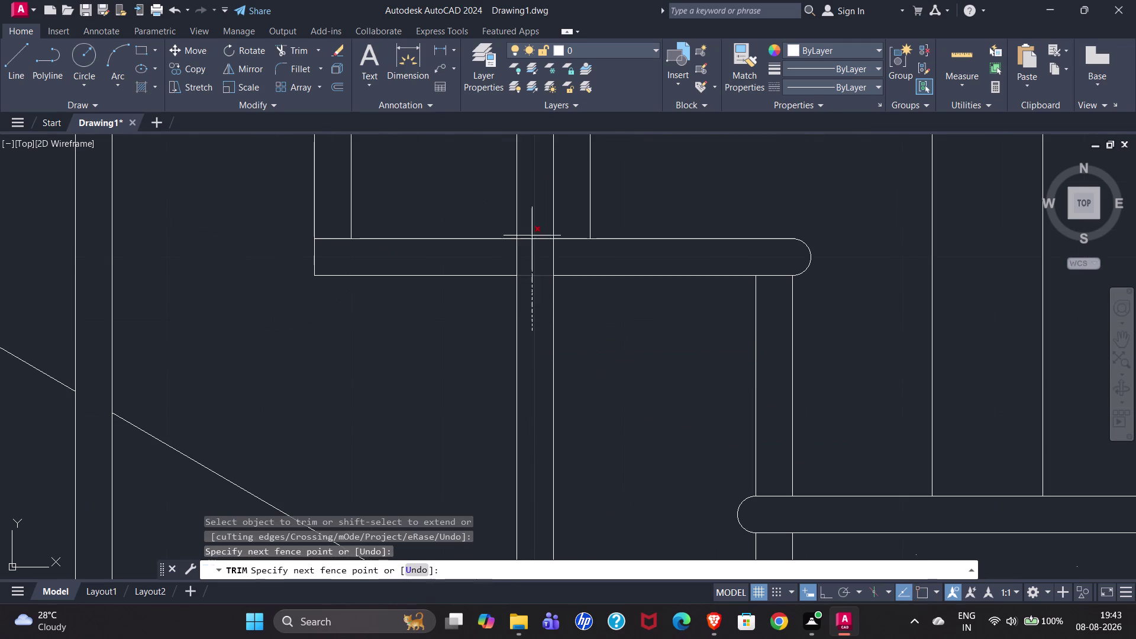
drag(532, 231, 532, 225)
scroll(down, 3)
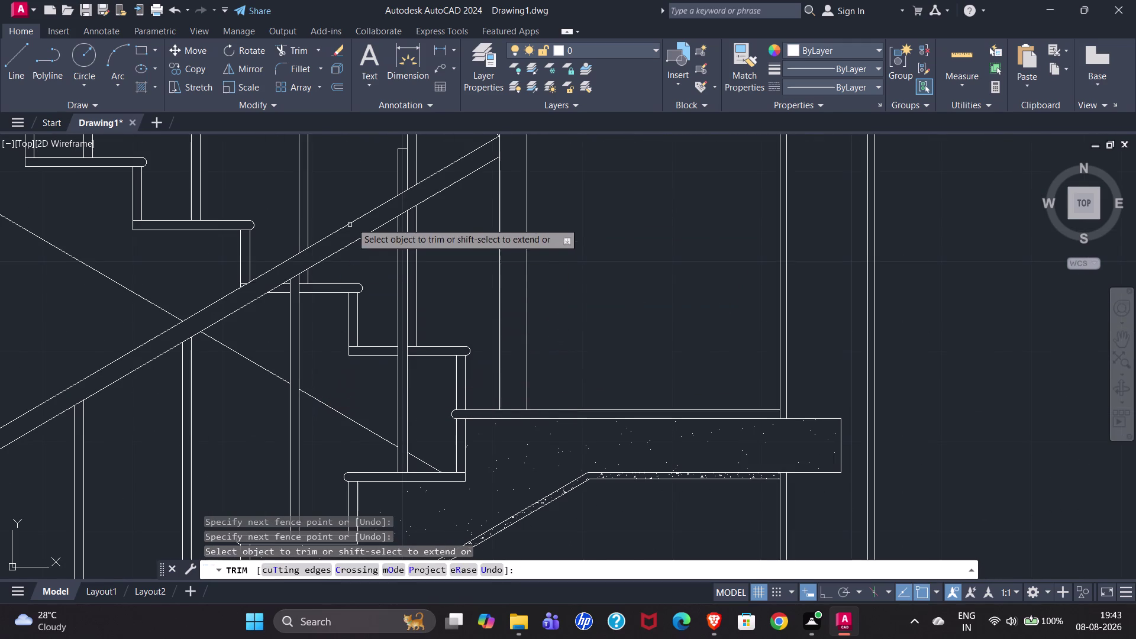
drag(391, 162, 401, 149)
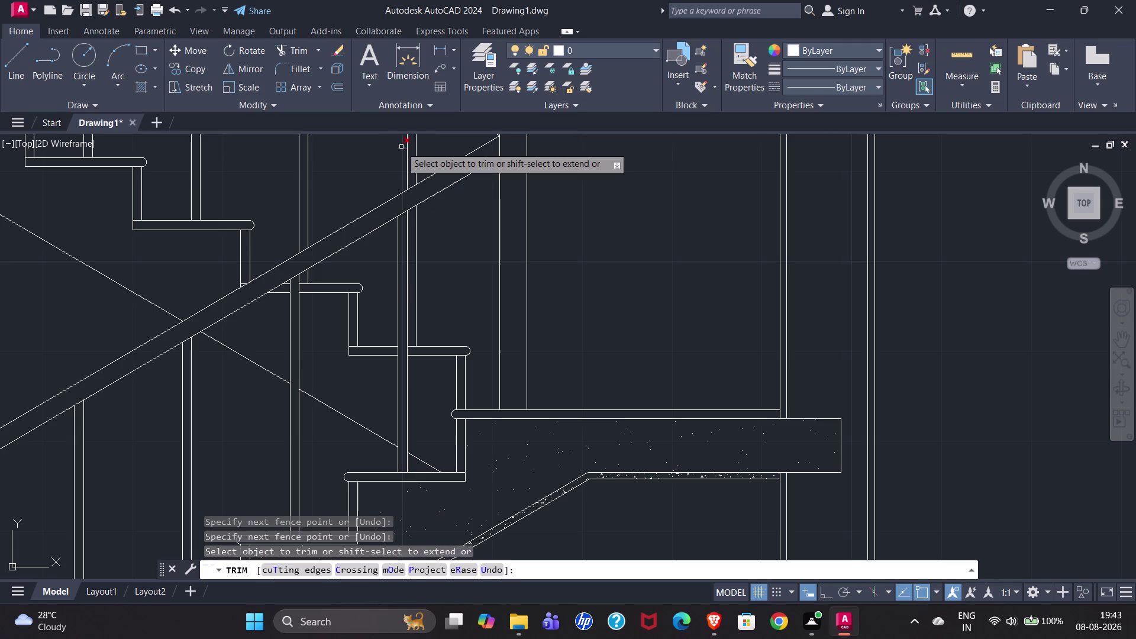
click(401, 147)
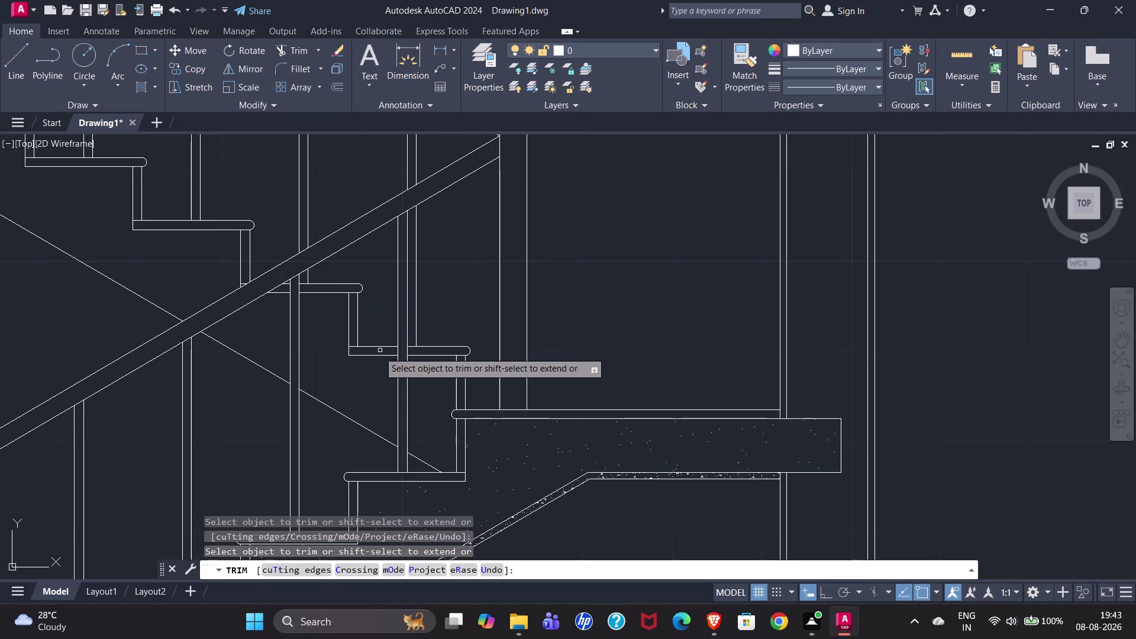
scroll(down, 3)
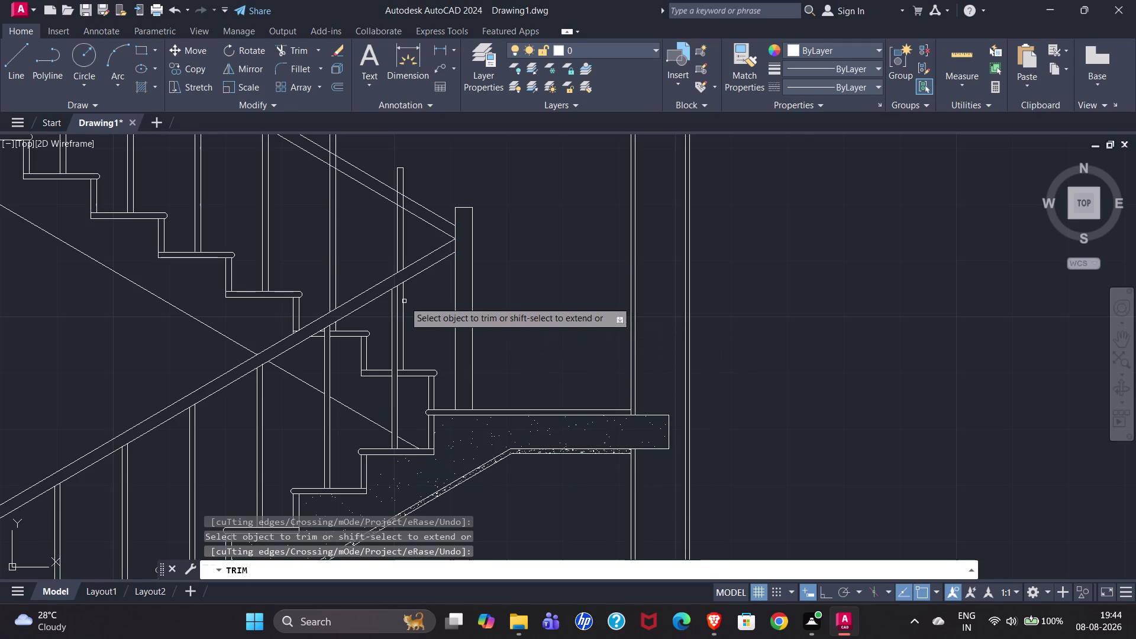
scroll(down, 3)
scroll(up, 3)
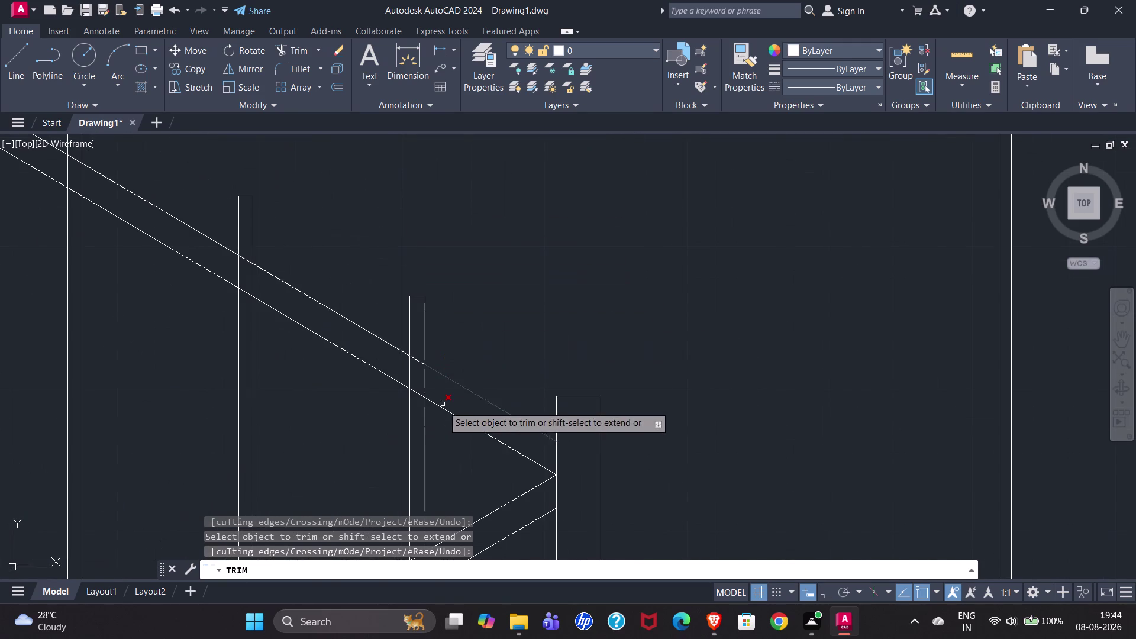
Fence-trim the baluster tops sticking up above the lower handrail.
drag(442, 396, 290, 302)
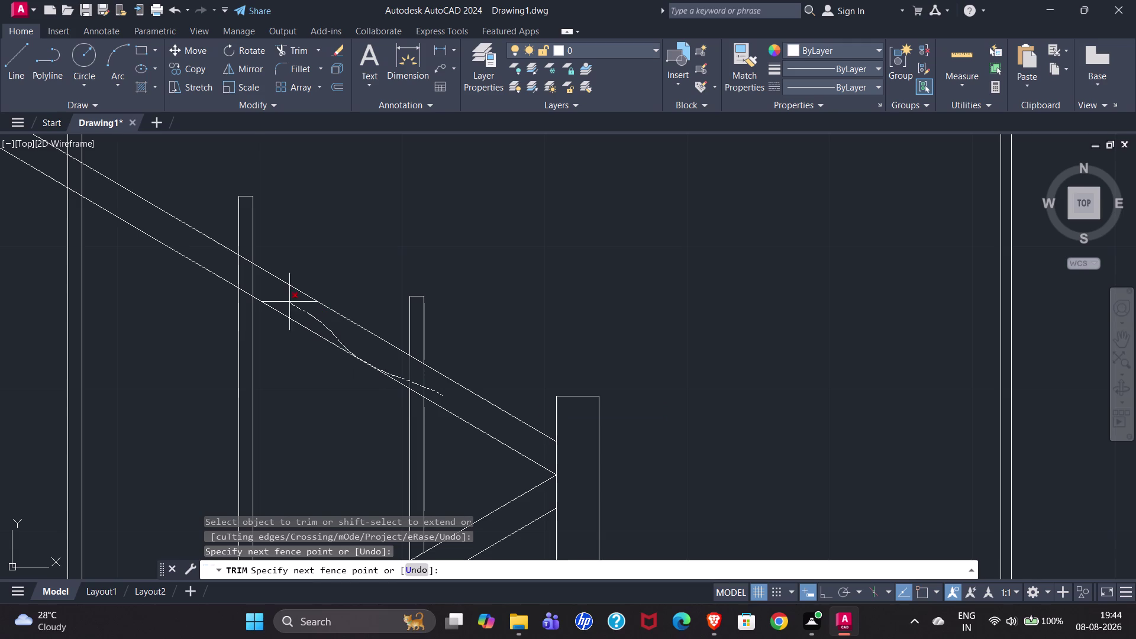
drag(290, 302, 128, 202)
drag(128, 202, 61, 174)
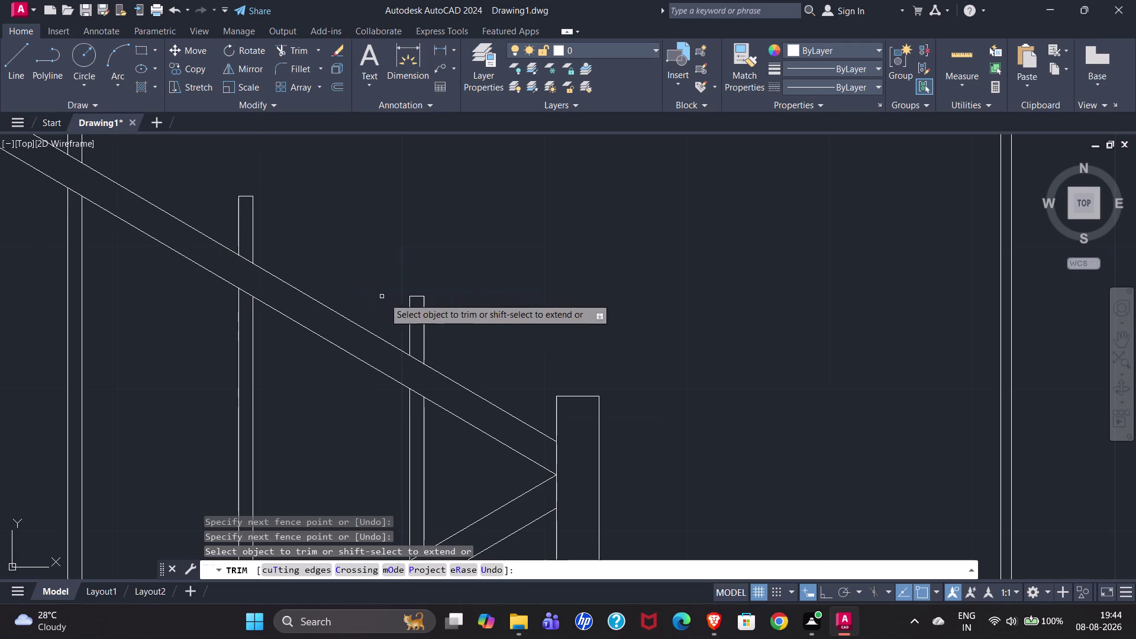
drag(445, 333, 51, 129)
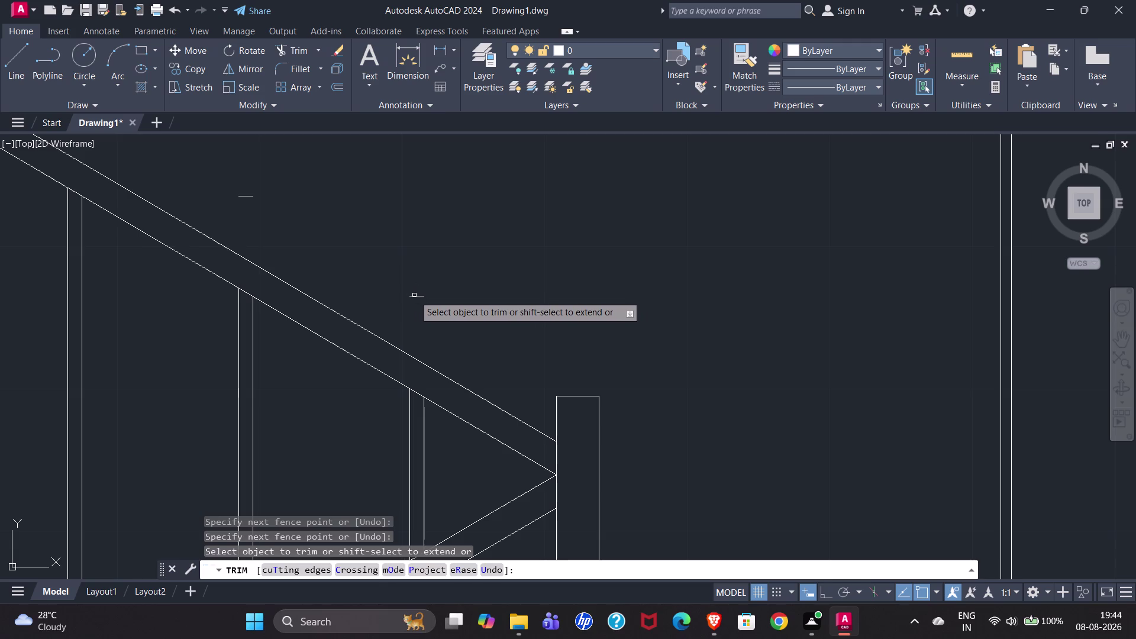
click(414, 296)
click(246, 199)
click(232, 188)
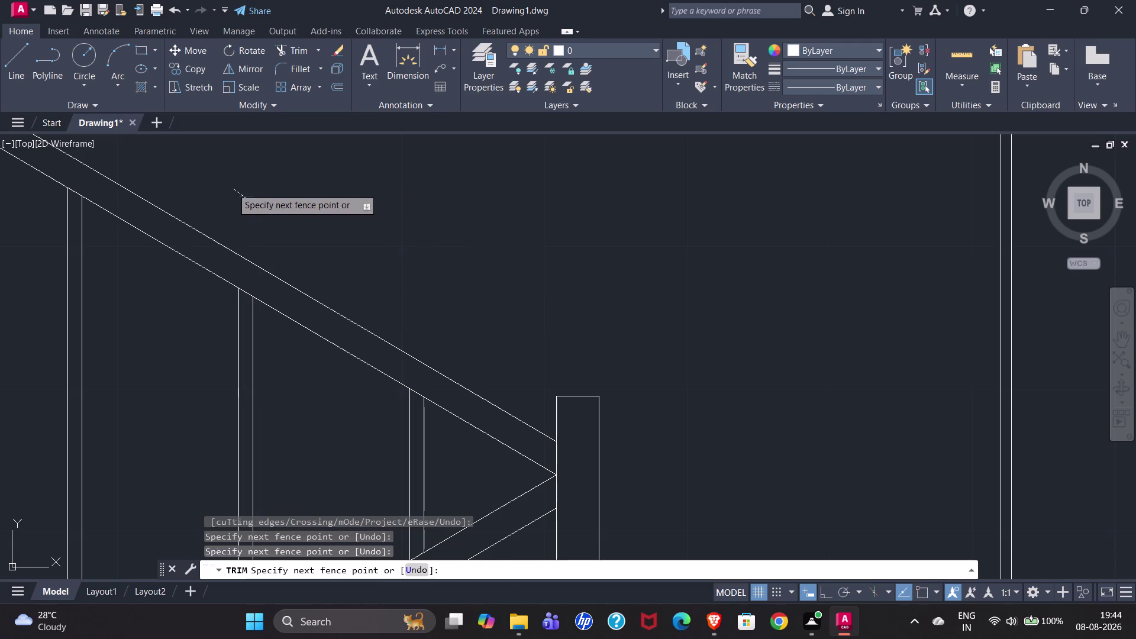
scroll(down, 3)
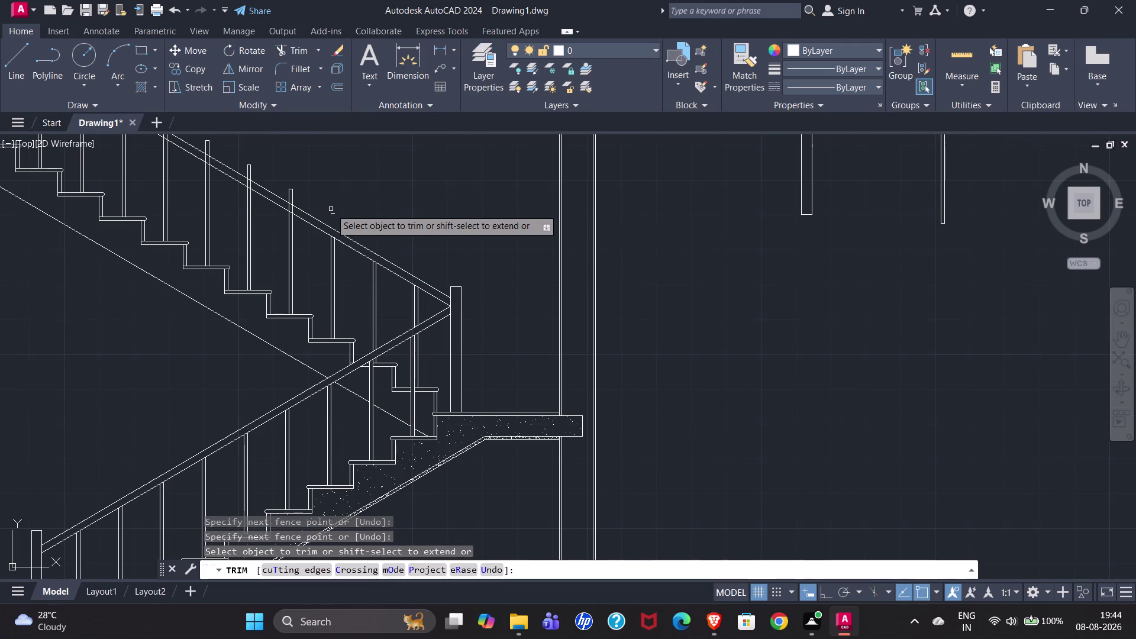
click(334, 215)
scroll(down, 3)
scroll(up, 3)
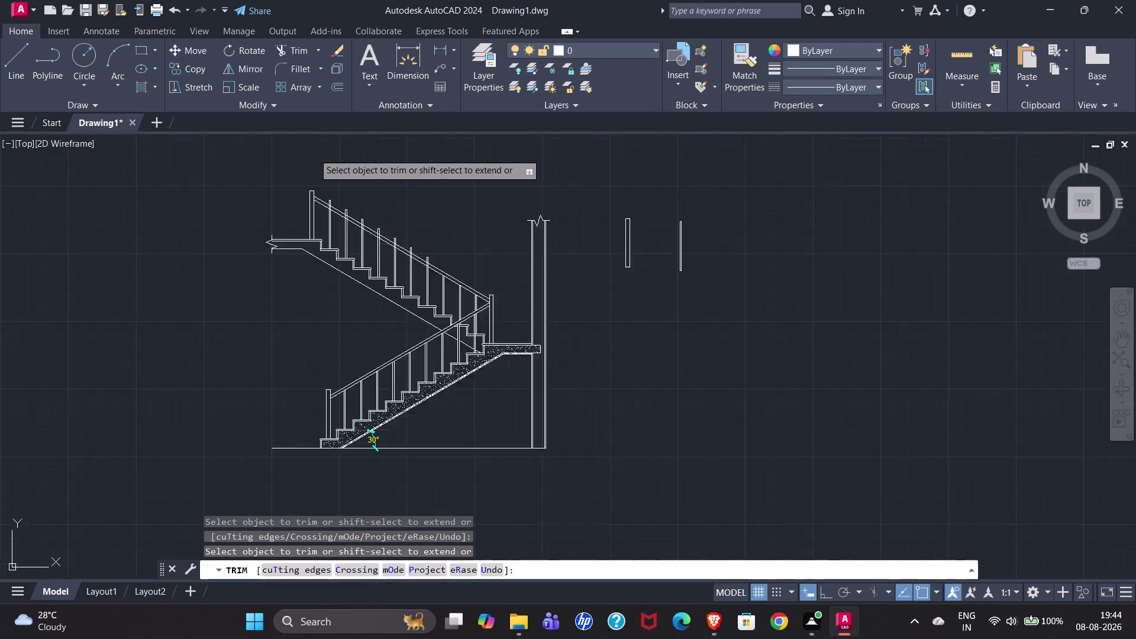
scroll(up, 3)
scroll(up, 3)
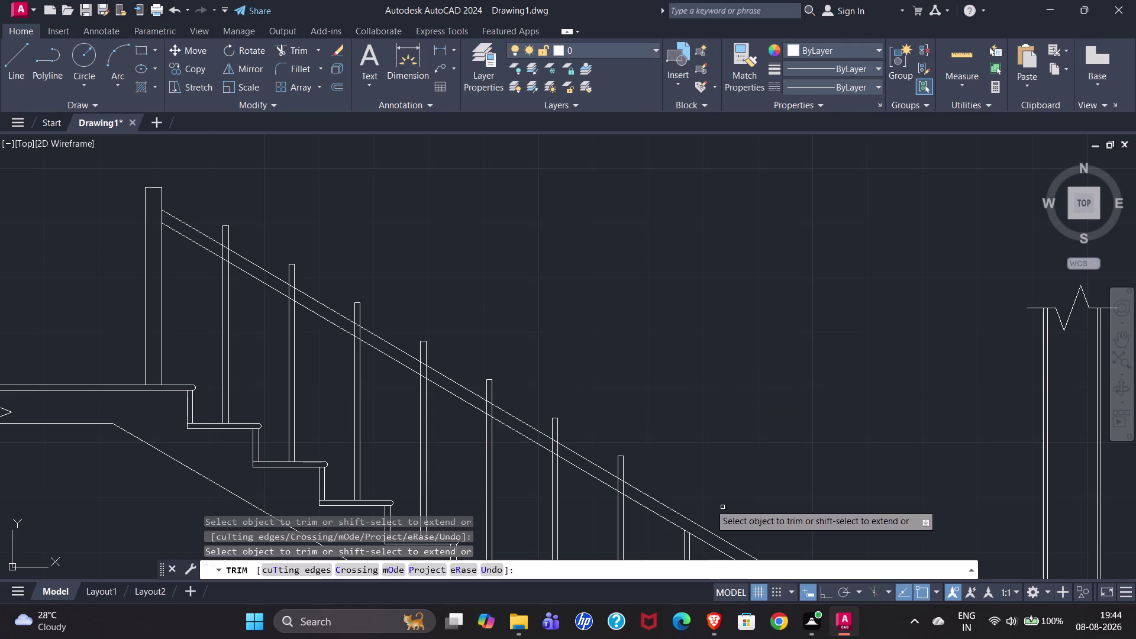
Fence-trim the upper flight's baluster tops above the rail.
drag(643, 478, 420, 348)
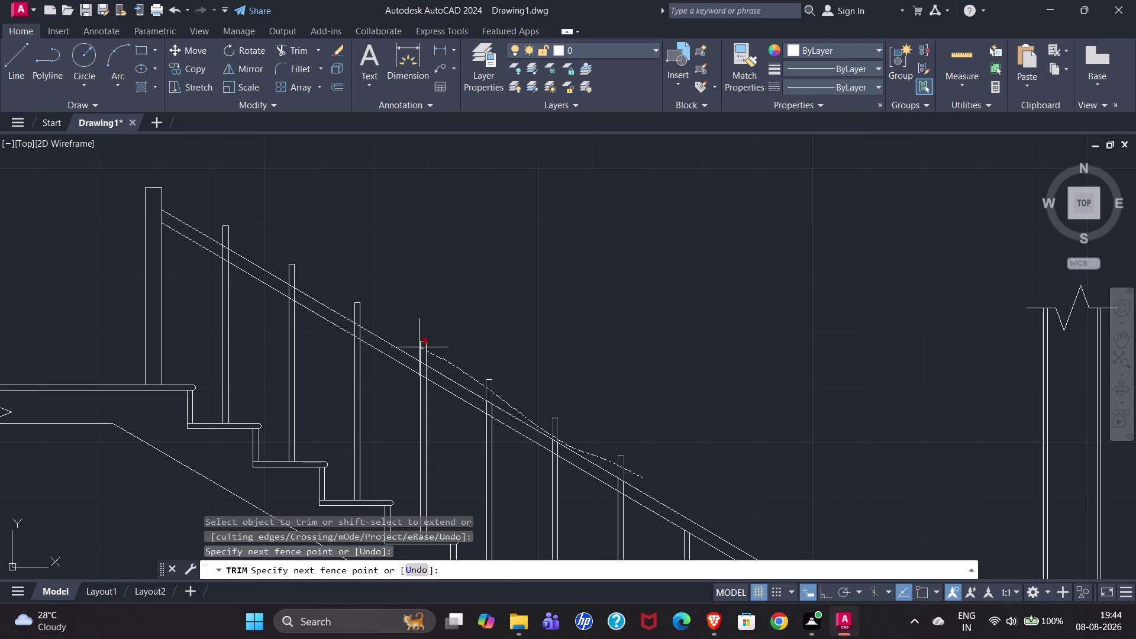
drag(420, 347, 238, 242)
drag(238, 242, 215, 228)
click(225, 223)
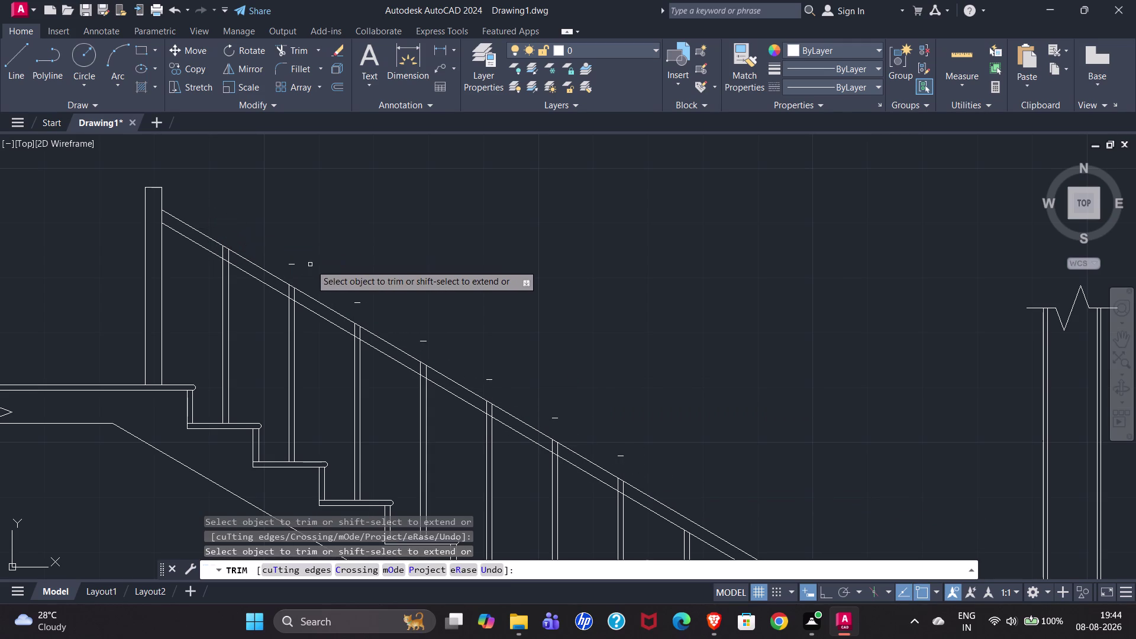
Remove the seven leftover baluster stubs above the handrail.
click(294, 265)
click(358, 303)
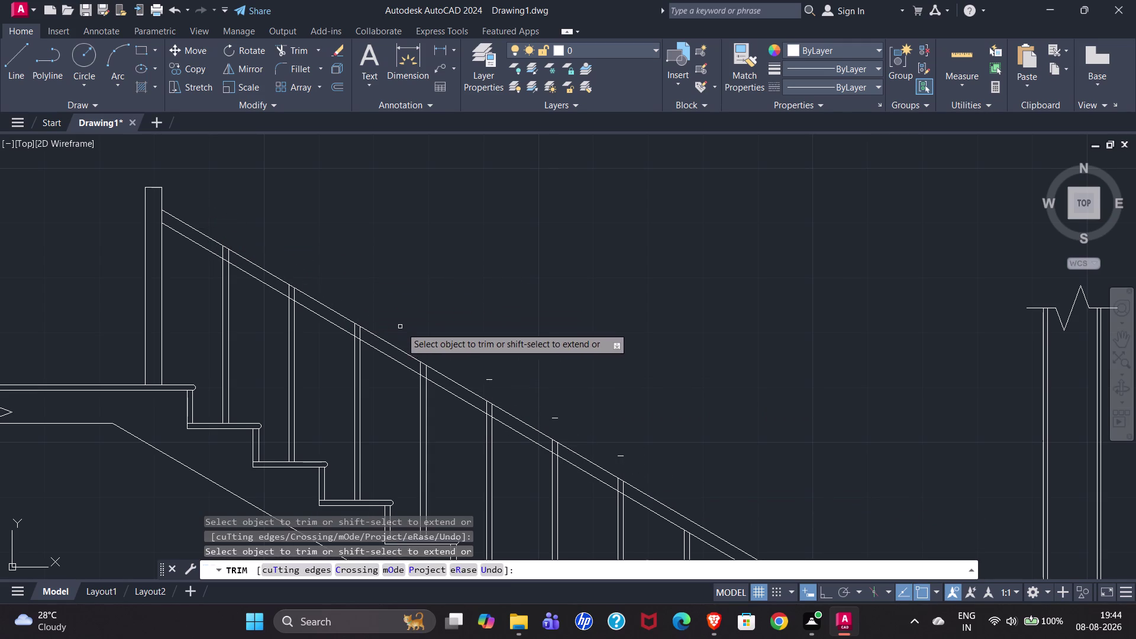
click(422, 346)
click(423, 332)
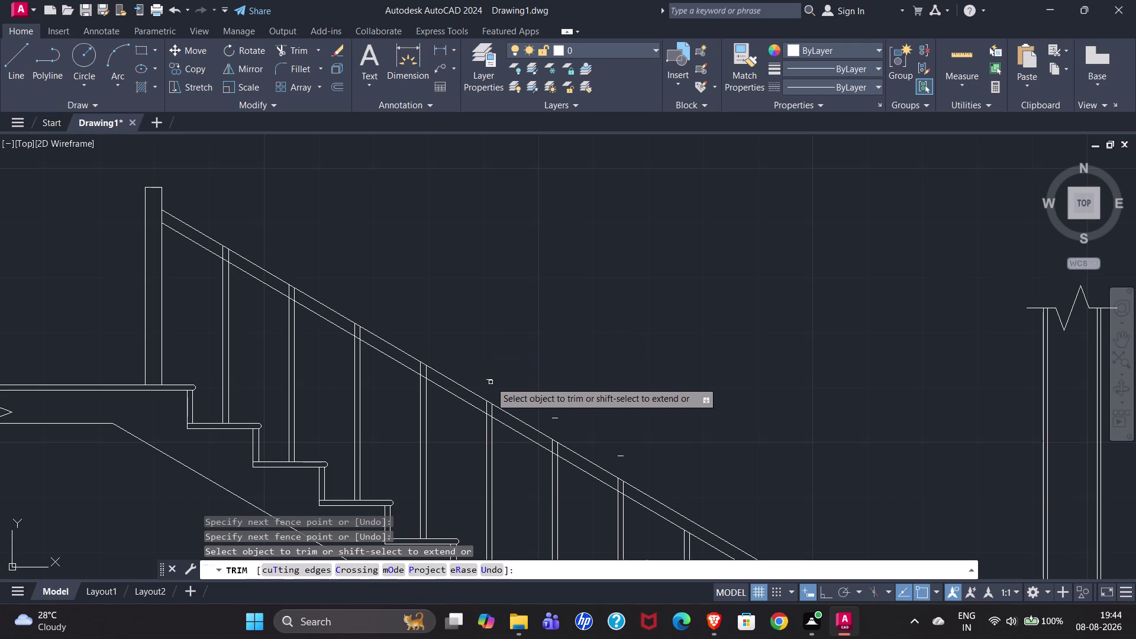
click(490, 381)
click(555, 418)
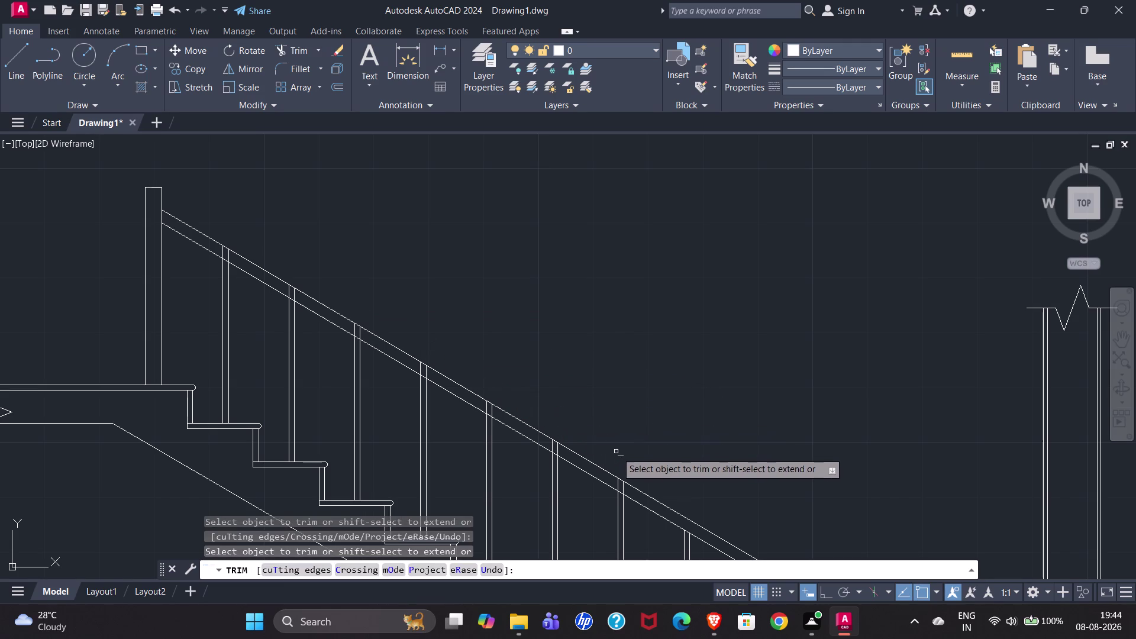
click(625, 455)
scroll(down, 3)
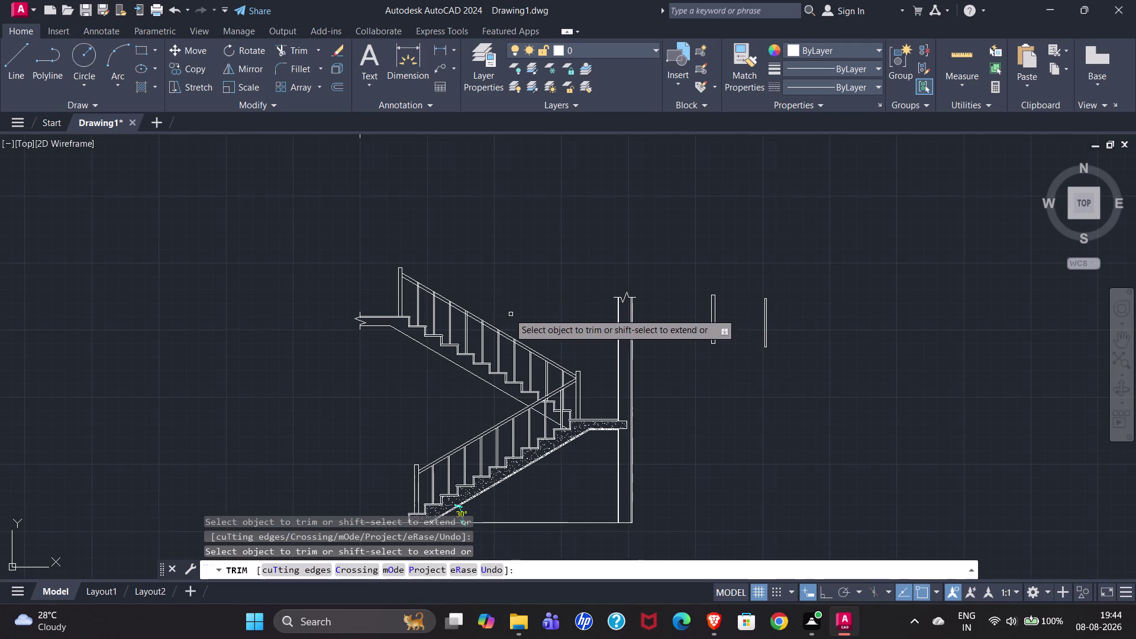
scroll(up, 3)
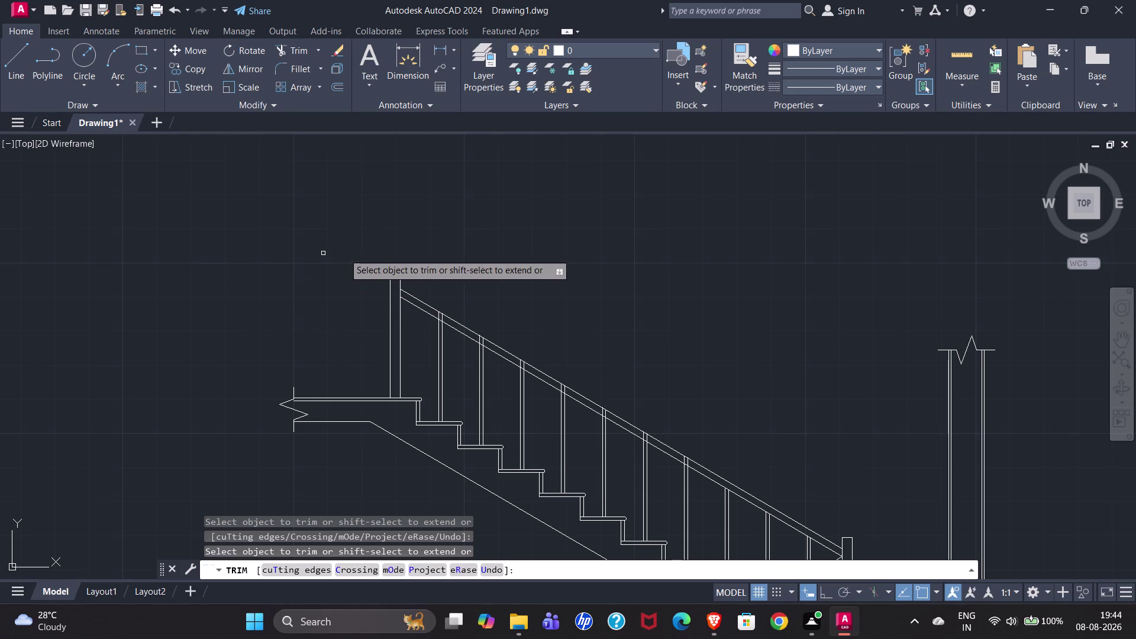
scroll(down, 3)
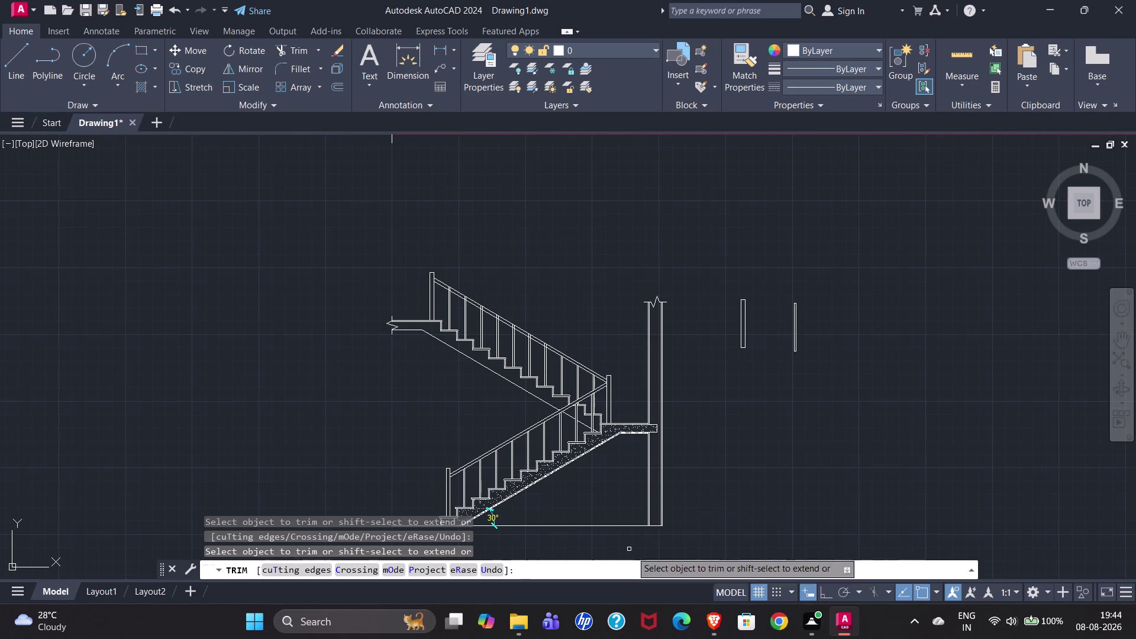
scroll(down, 3)
Erase the two spare post rectangles to the right of the staircase section.
key(Escape)
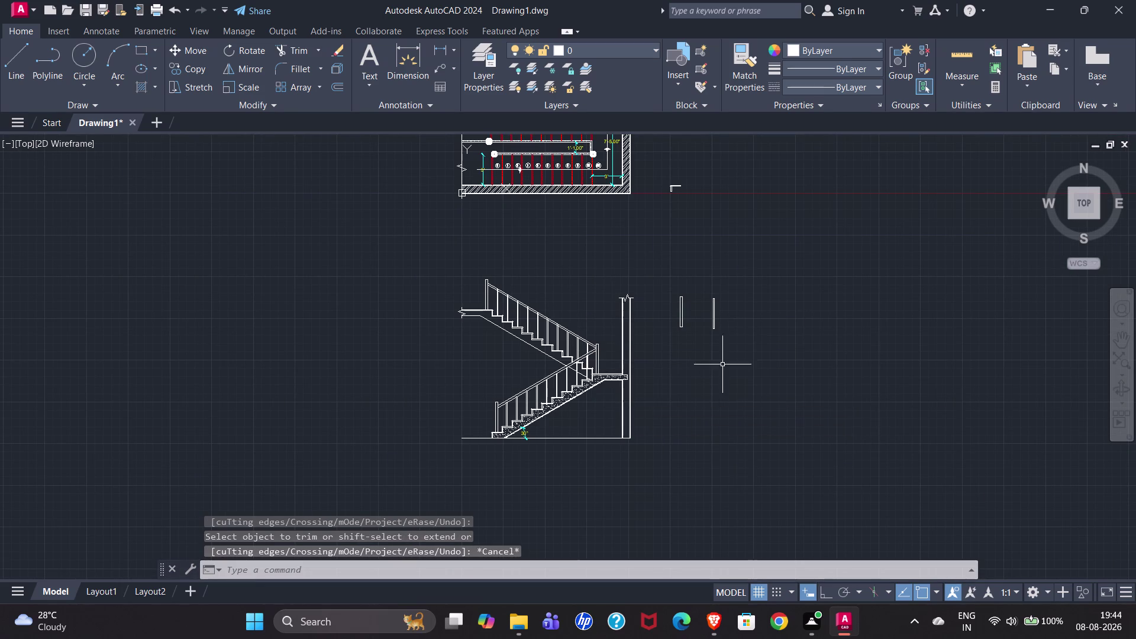
click(670, 272)
click(740, 358)
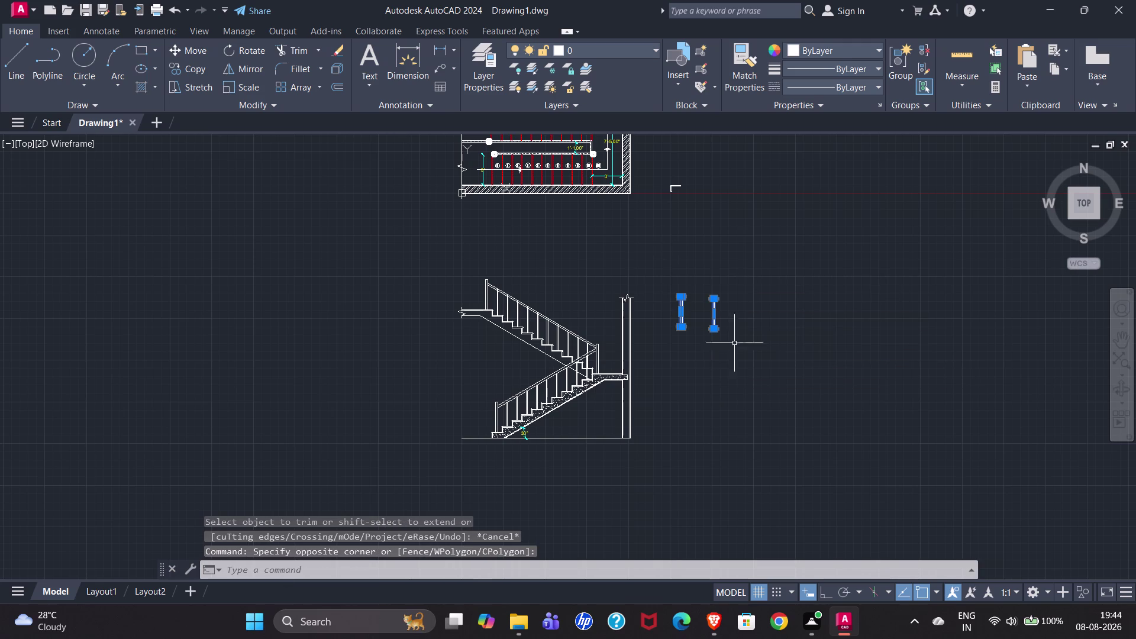
drag(667, 161, 716, 210)
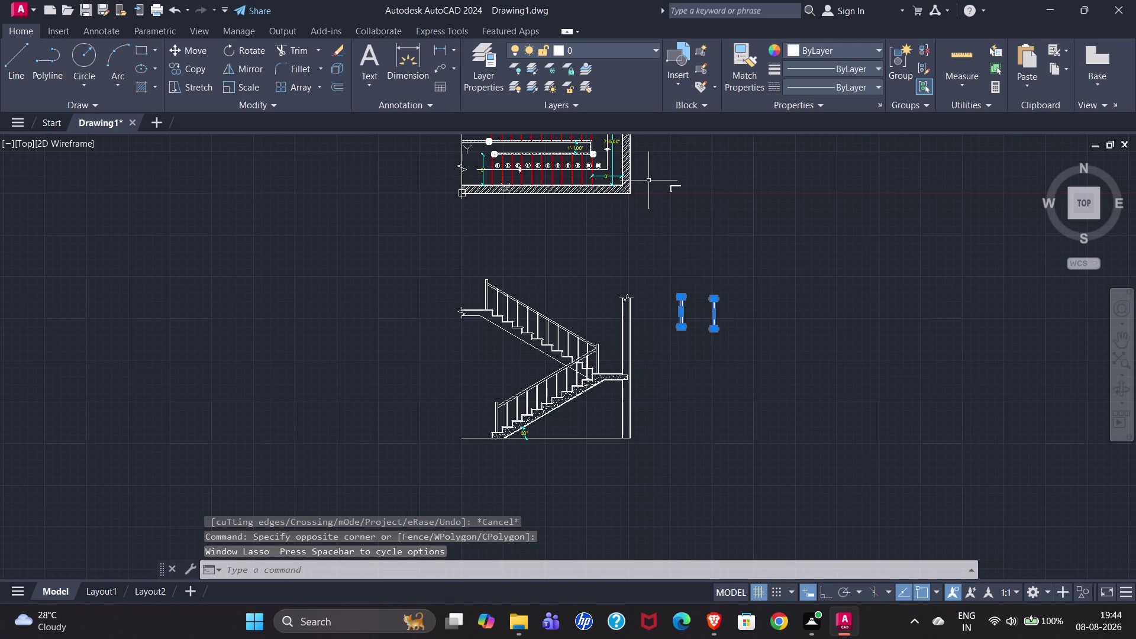
click(649, 177)
click(700, 203)
key(Delete)
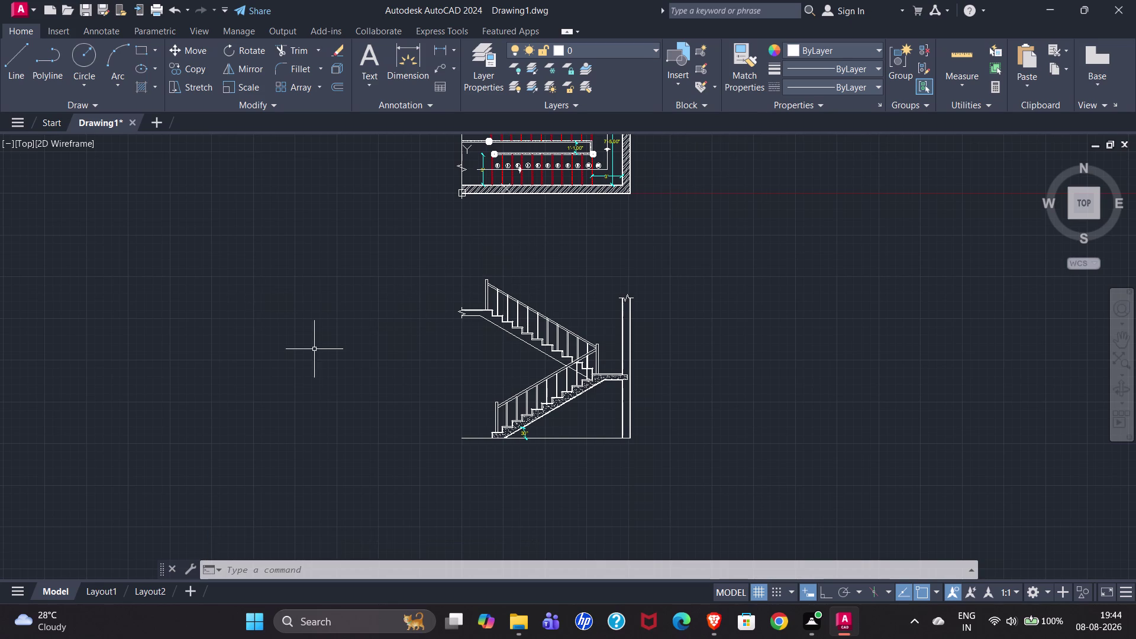
key(c)
key(Return)
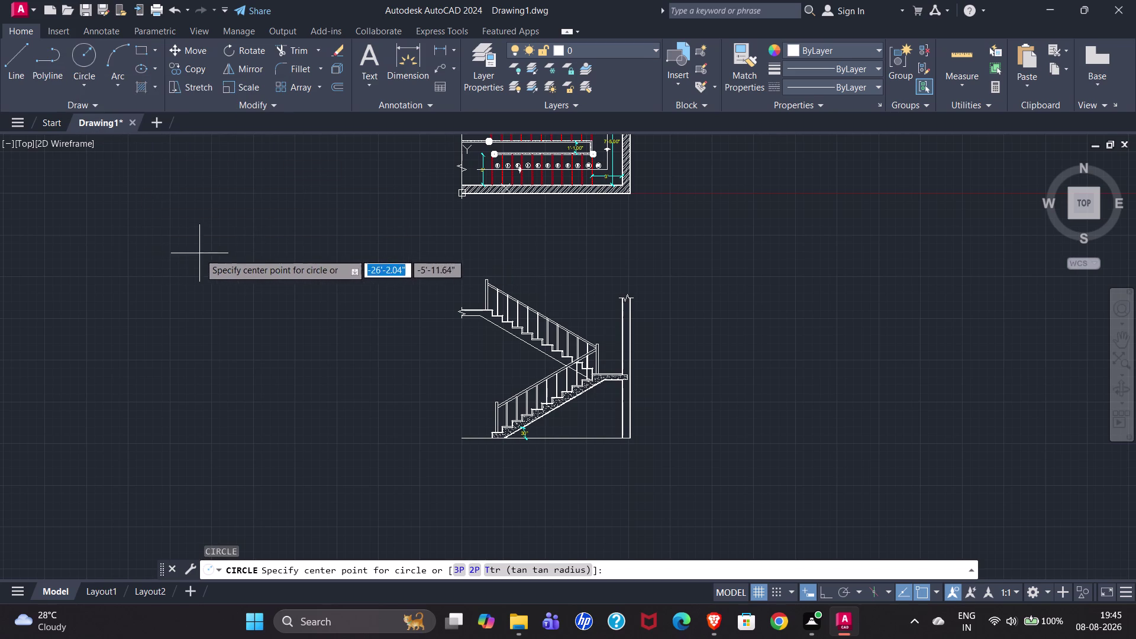
Draw a circle of radius 3" left of the staircase section and select it.
click(223, 257)
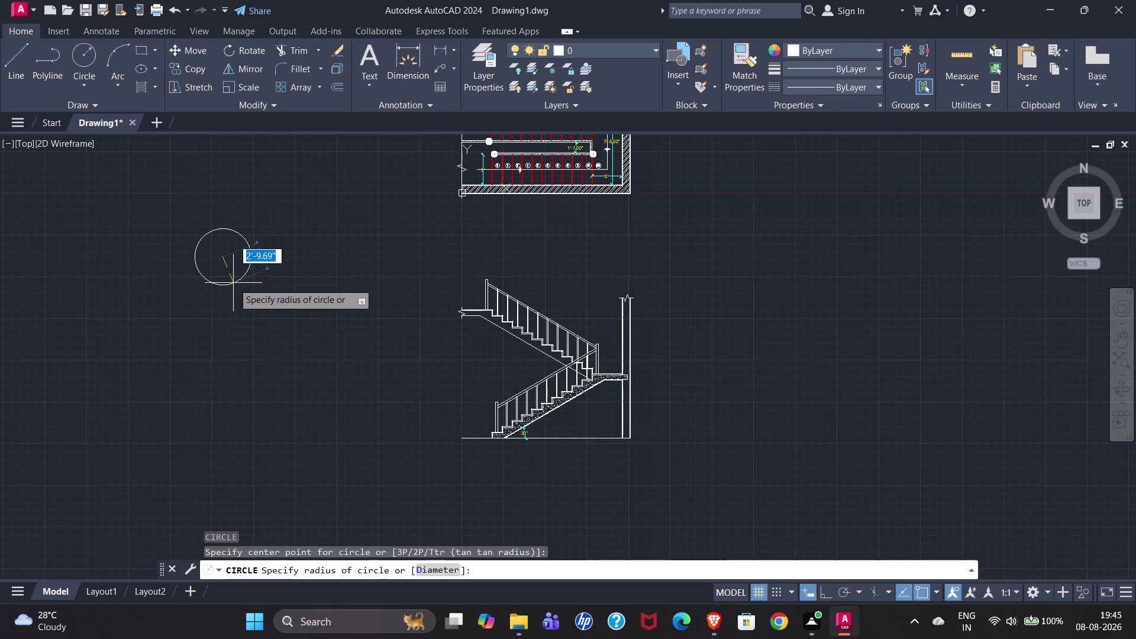
key(3)
key(shift+quotedbl)
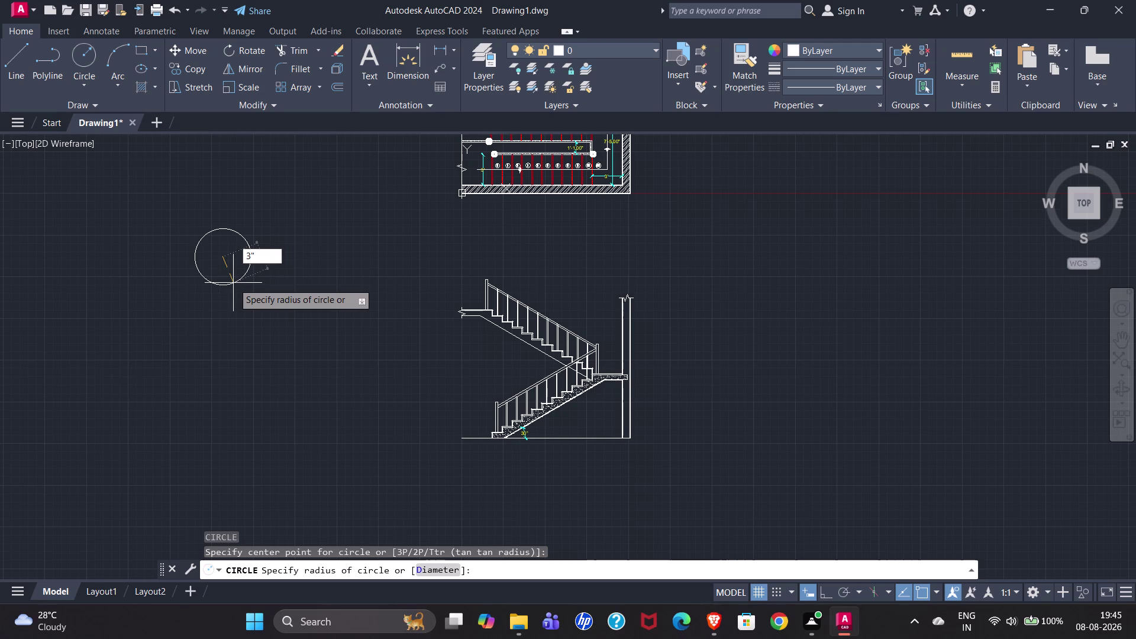
key(Return)
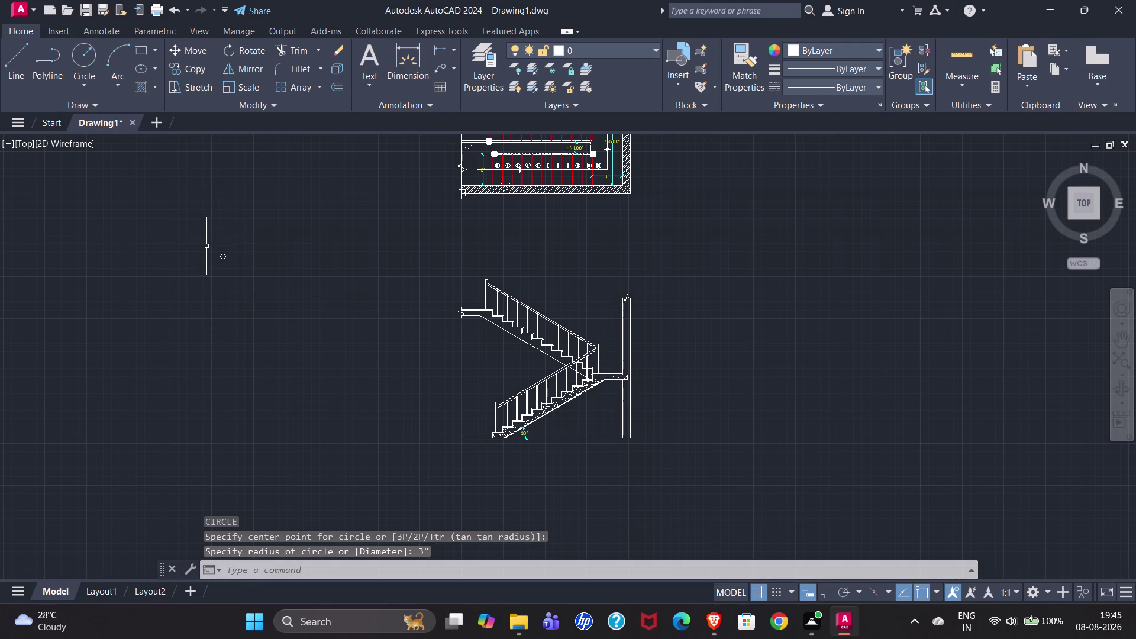
scroll(up, 3)
click(233, 251)
click(292, 345)
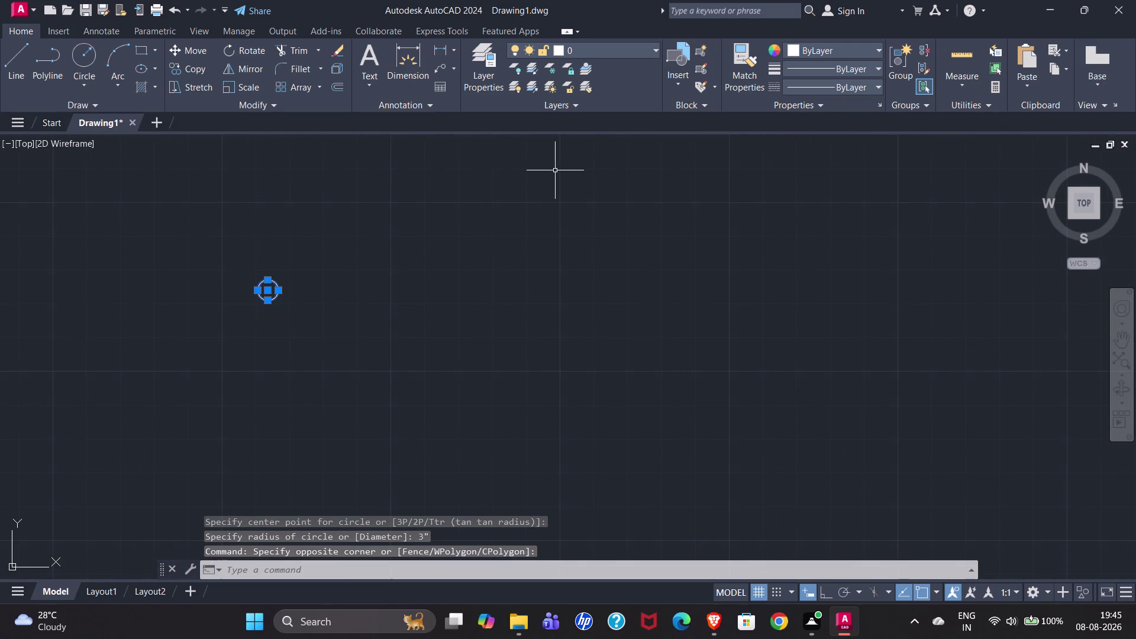
scroll(up, 3)
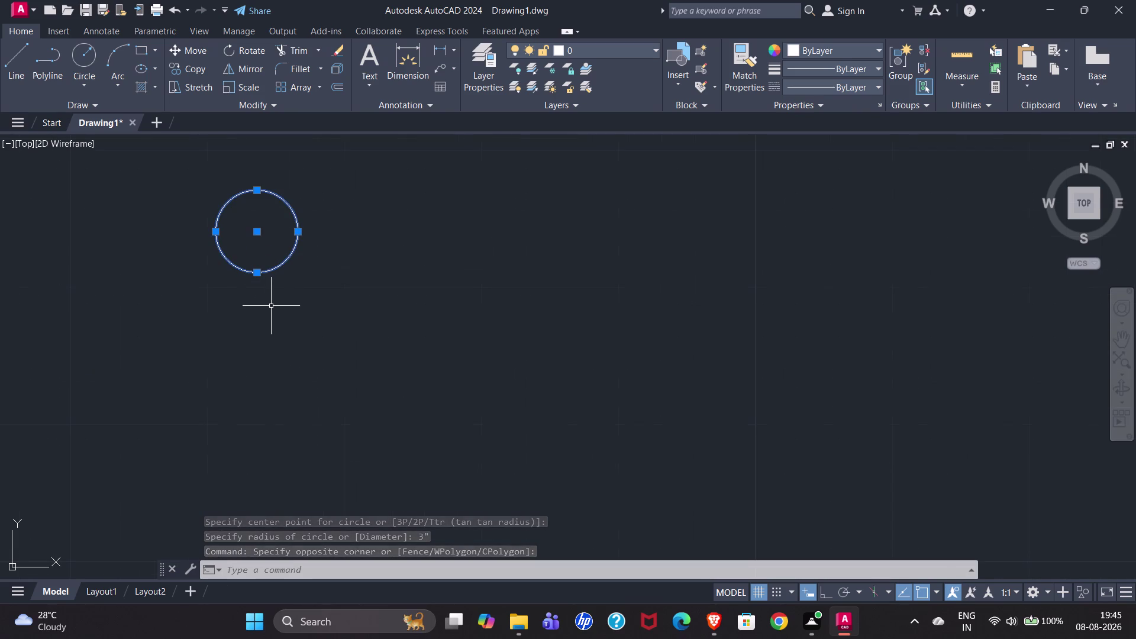
click(136, 89)
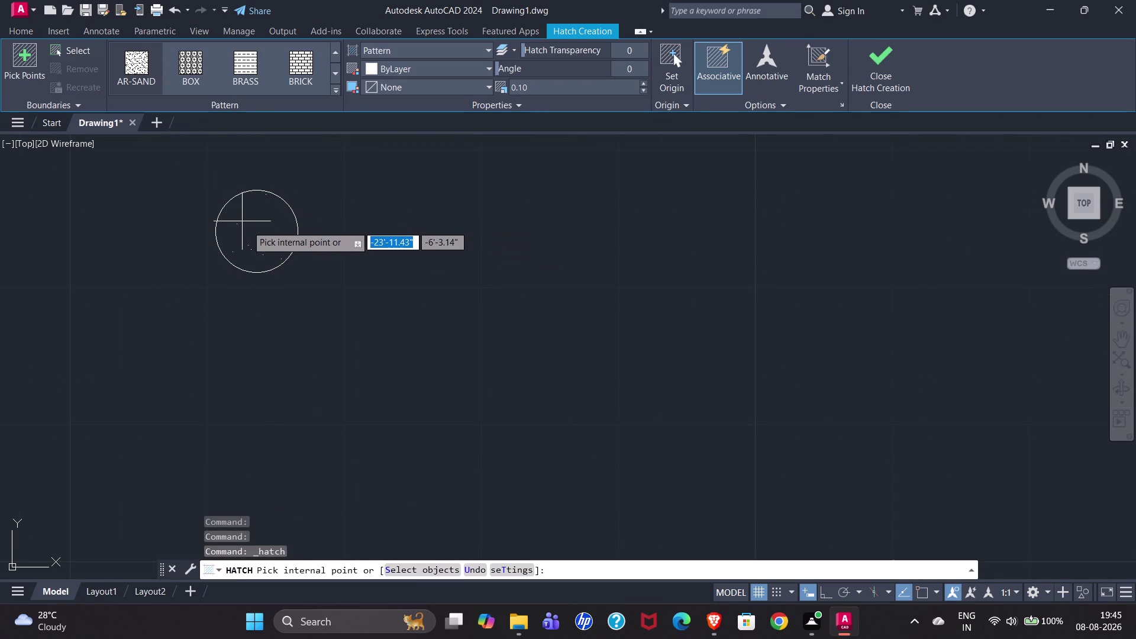
Fill the small circle with the SOLID hatch pattern, then select the circle and its fill.
click(337, 50)
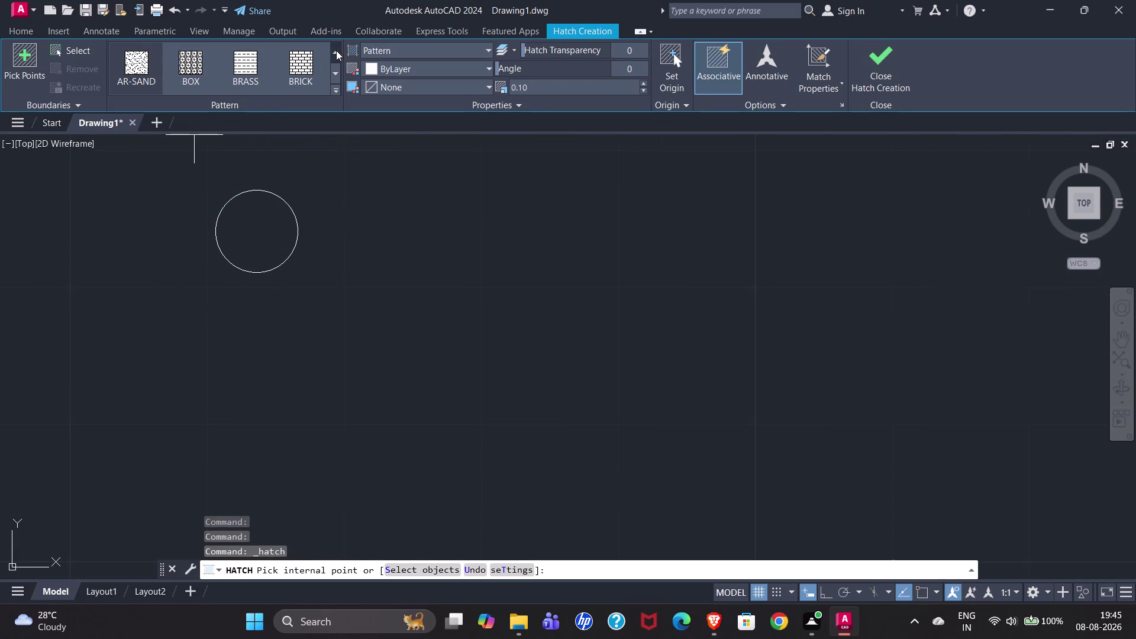
click(334, 88)
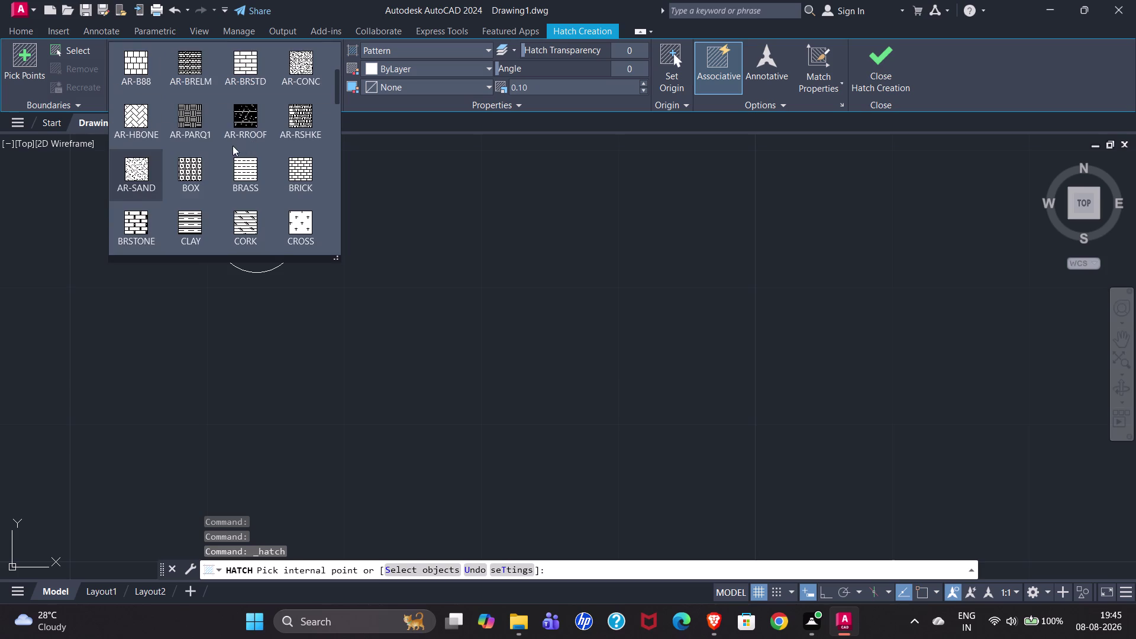
scroll(up, 3)
scroll(up, 3)
click(150, 71)
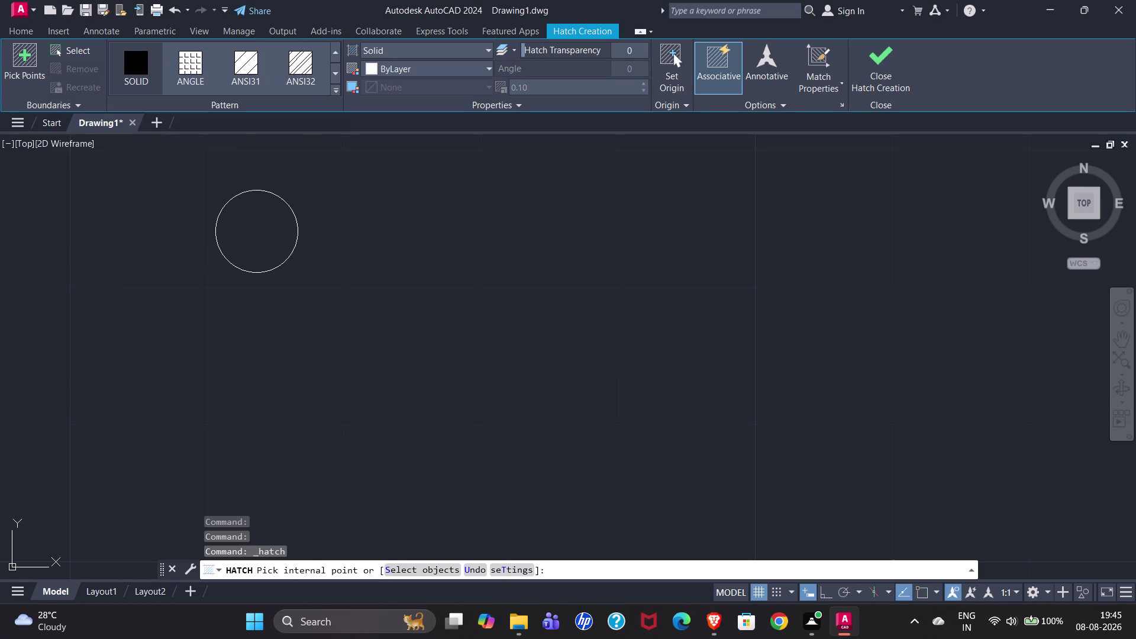
click(244, 219)
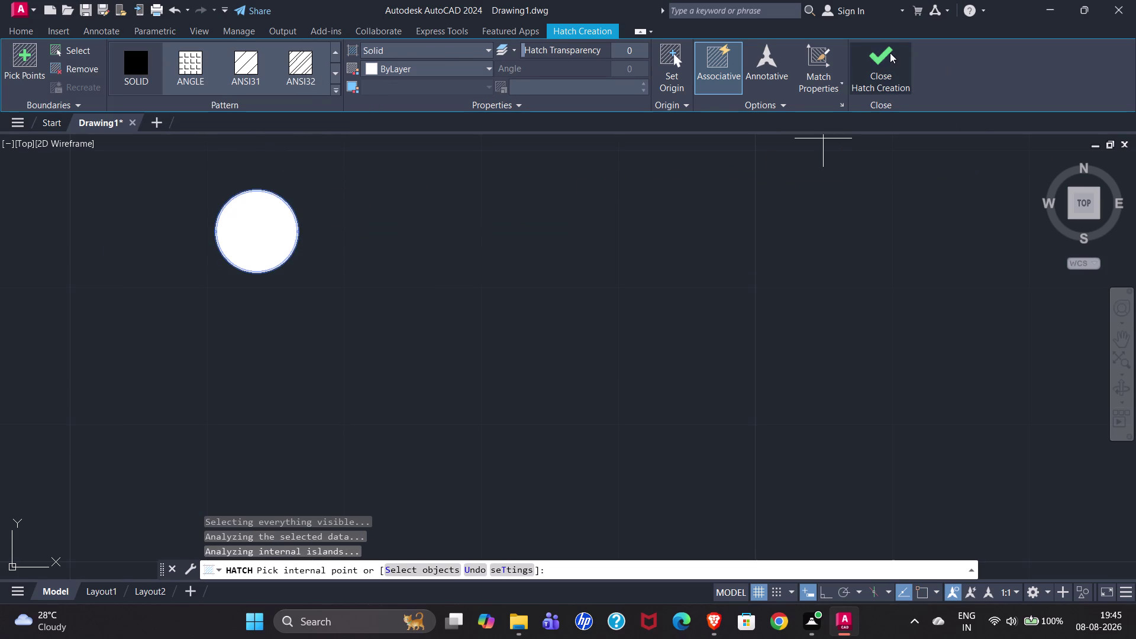
click(879, 55)
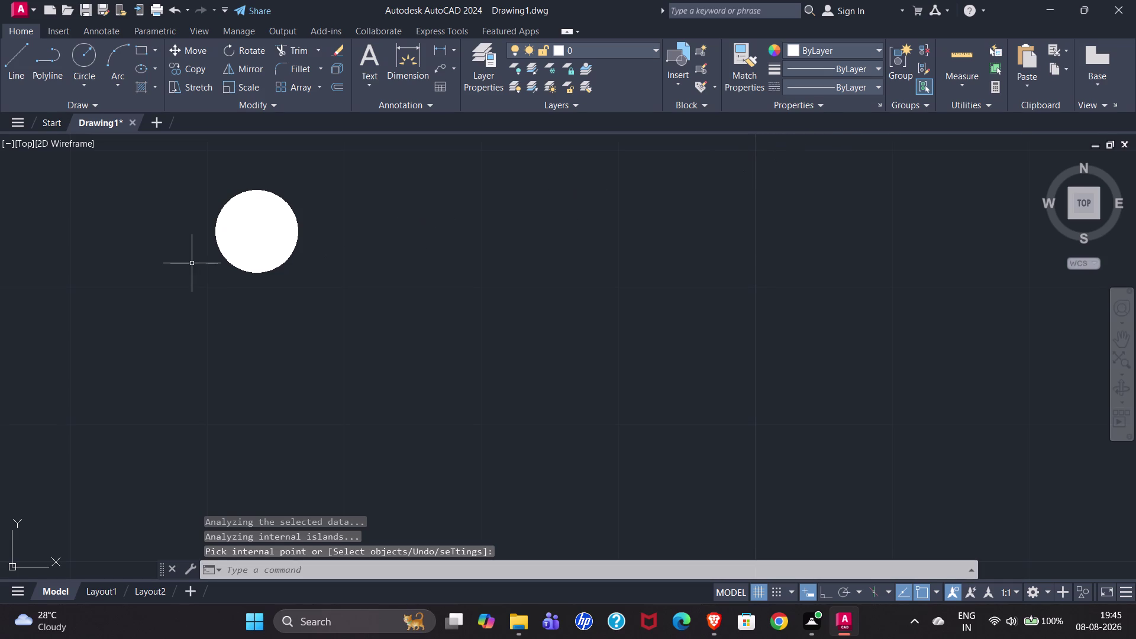
click(175, 150)
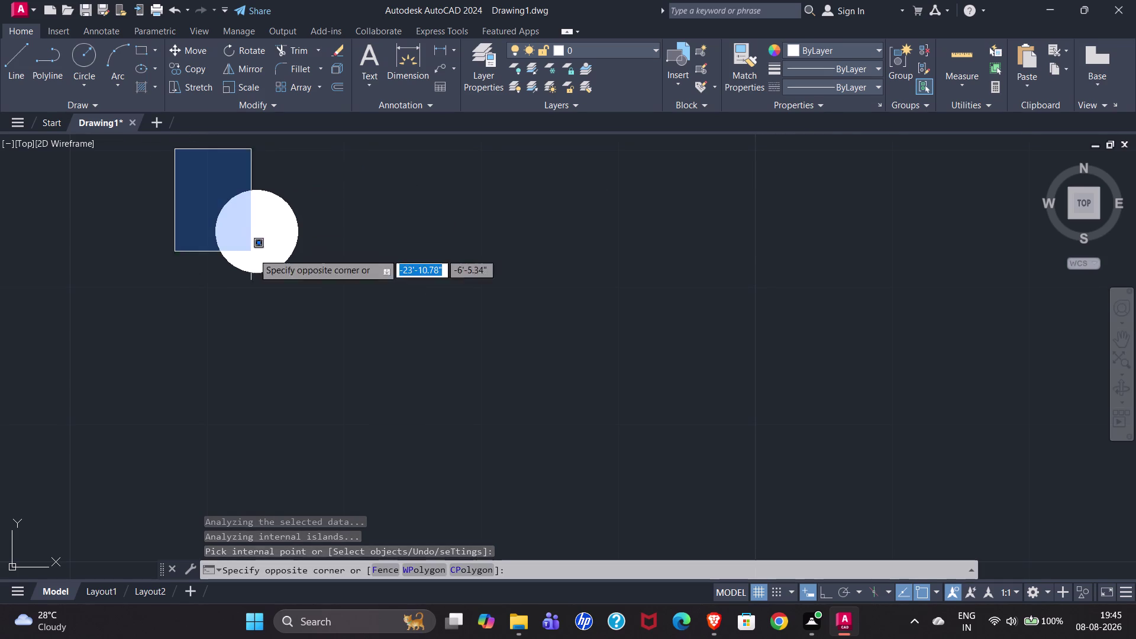
click(395, 354)
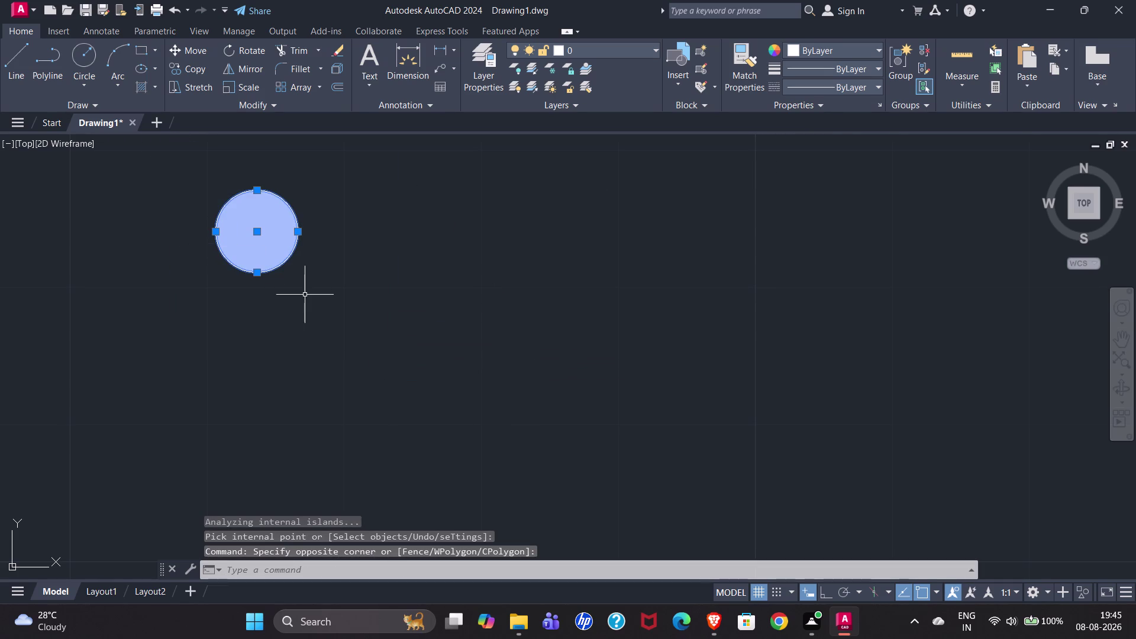
Copy the filled circle from its bottom quadrant onto the three newel post tops.
key(c)
key(o)
key(Return)
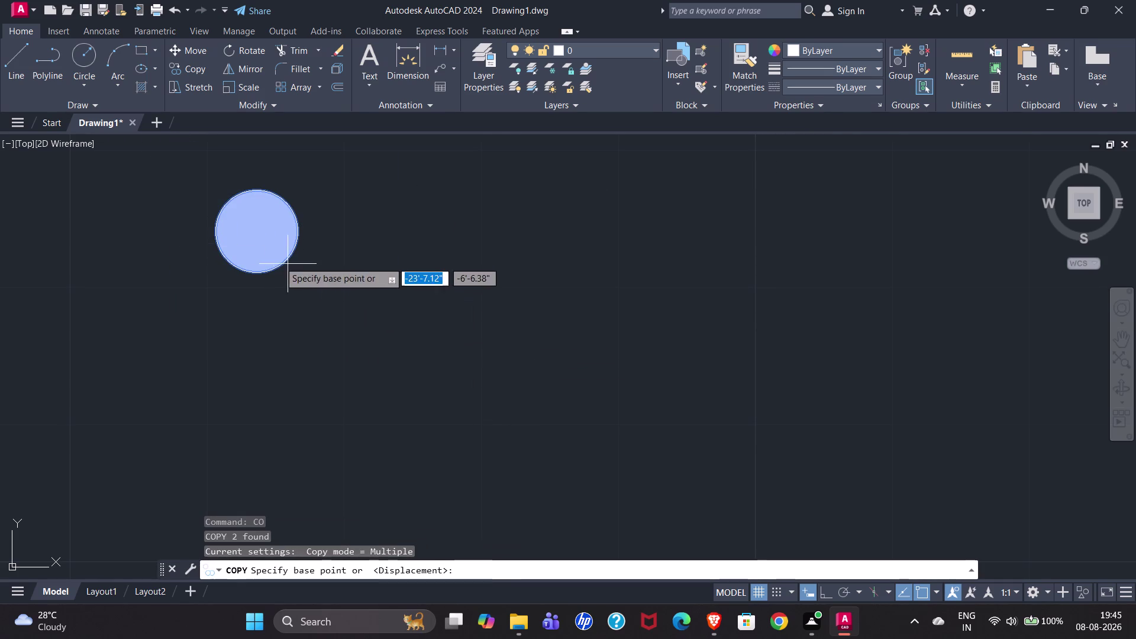
click(255, 274)
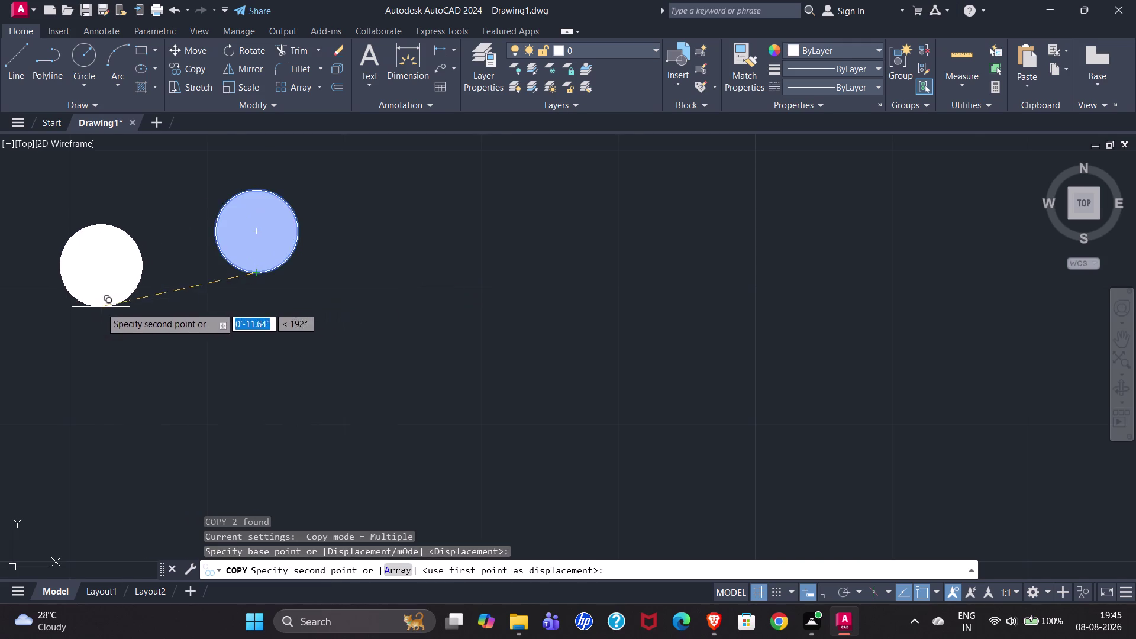
scroll(down, 3)
scroll(up, 3)
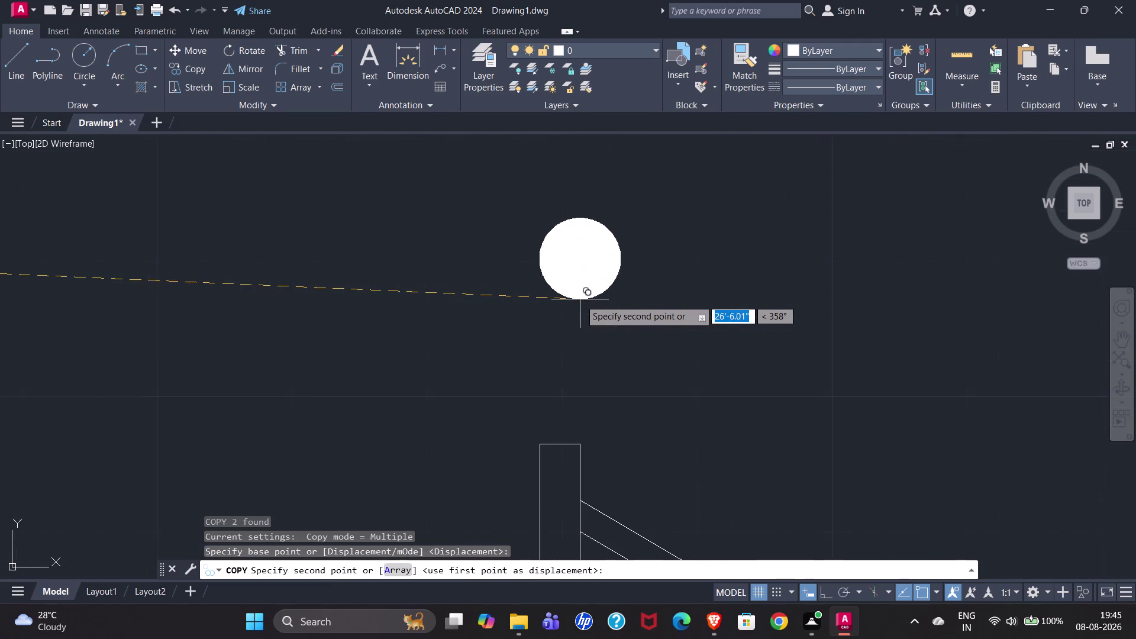
click(563, 444)
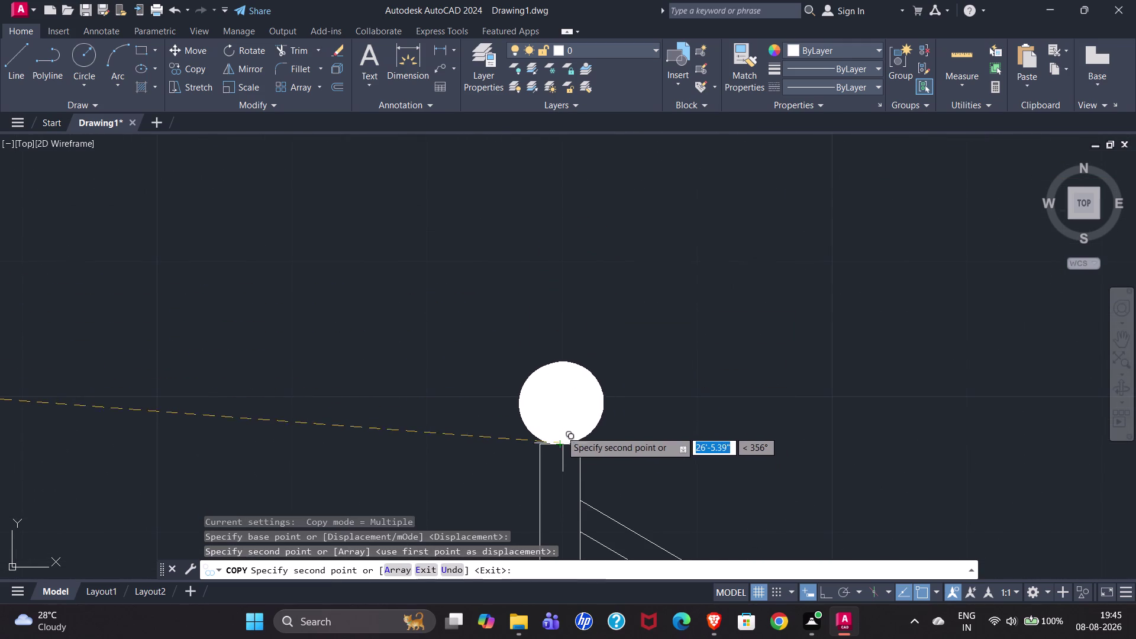
scroll(down, 3)
scroll(up, 3)
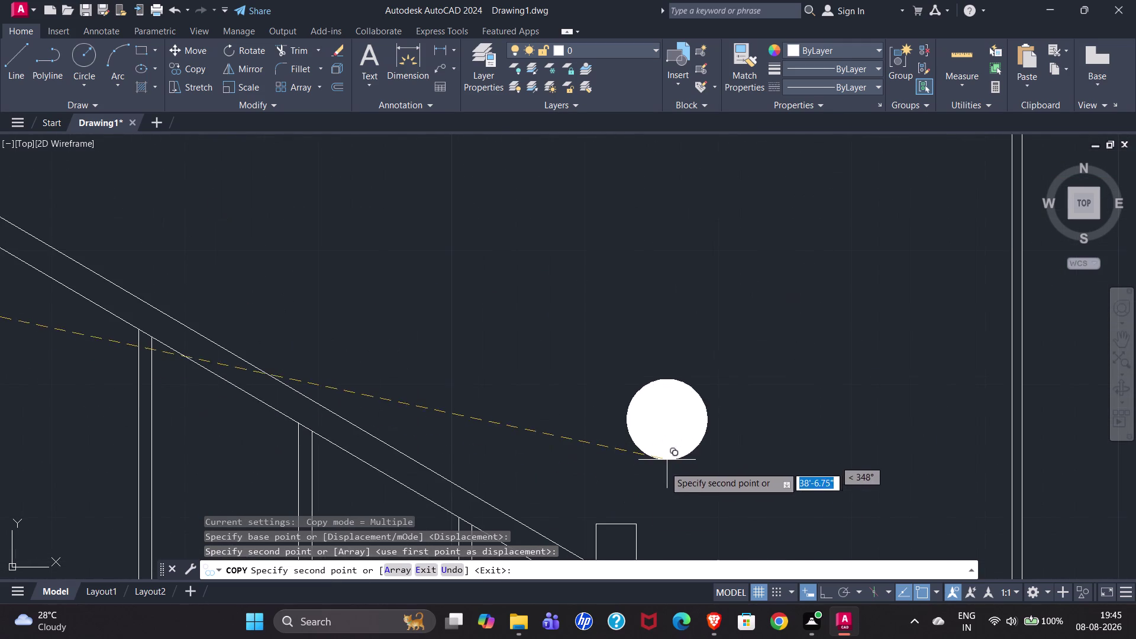
click(613, 525)
scroll(down, 3)
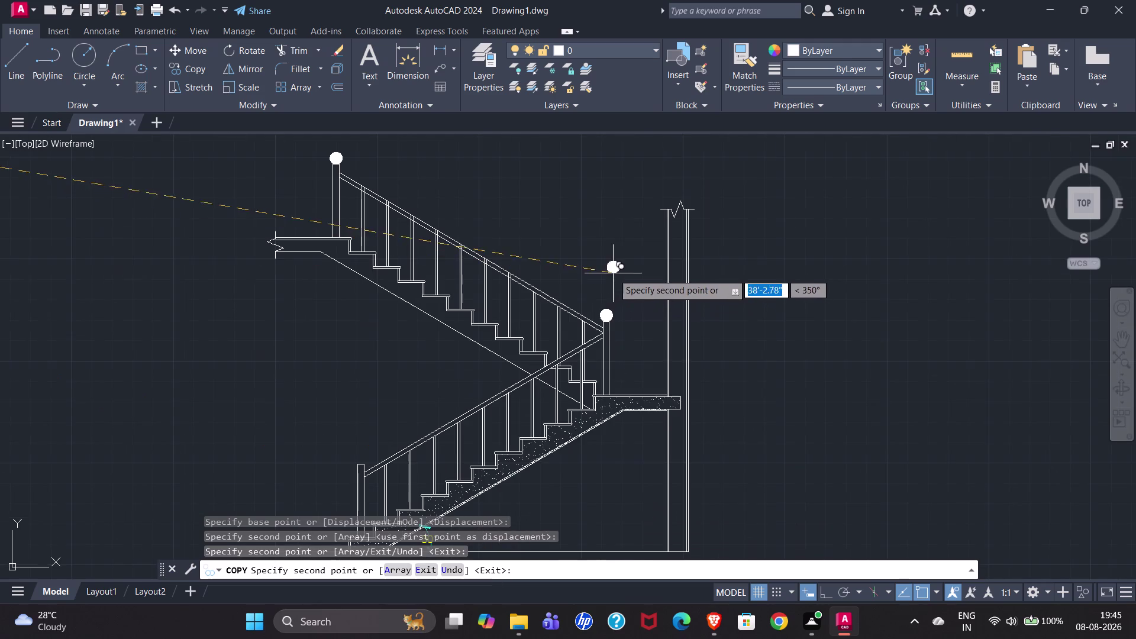
scroll(up, 3)
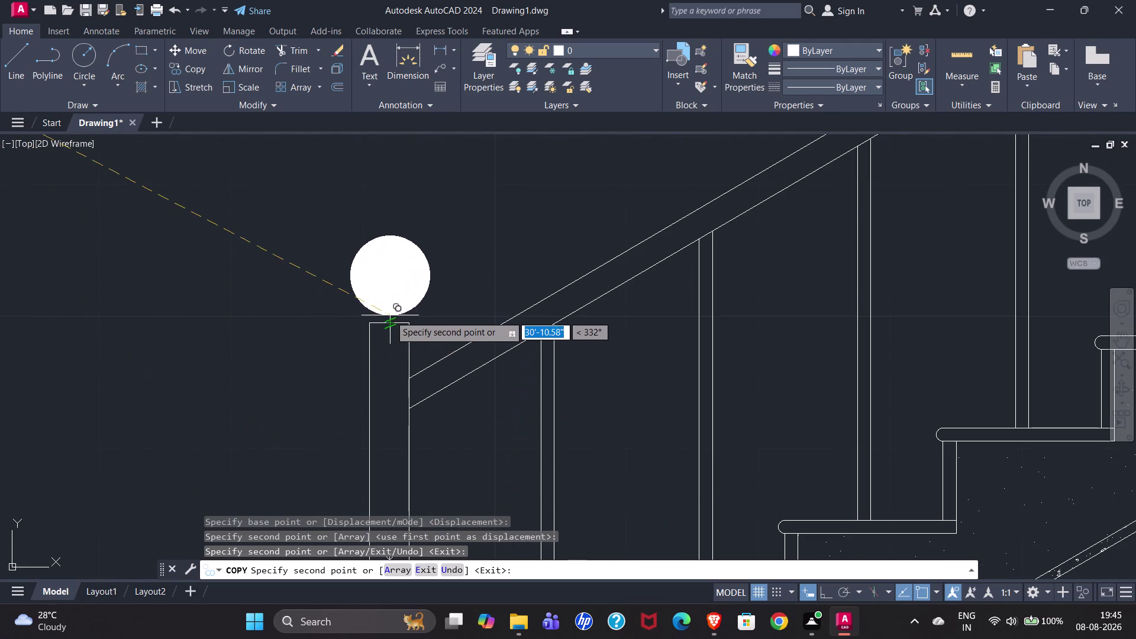
click(389, 321)
scroll(down, 3)
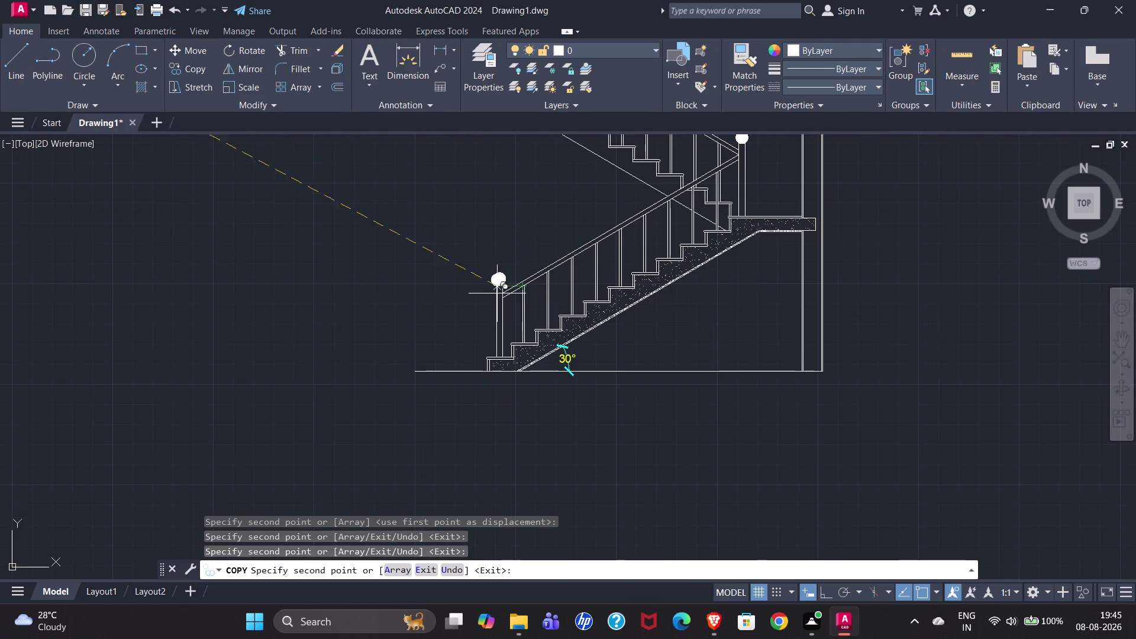
key(Escape)
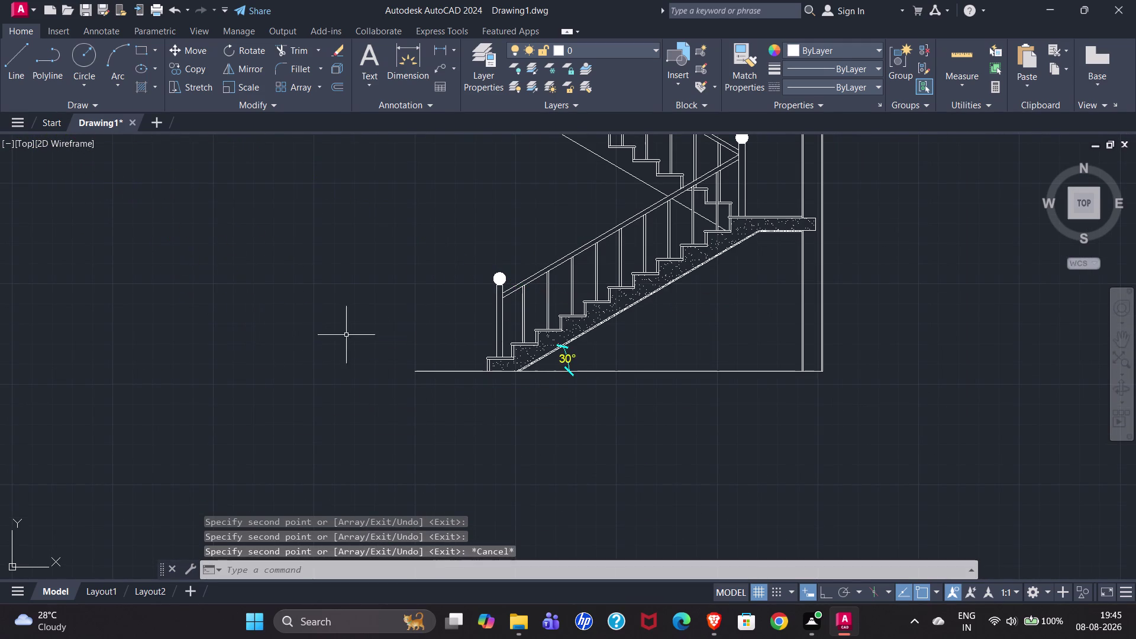
Select the leftover original circle and its fill.
scroll(down, 3)
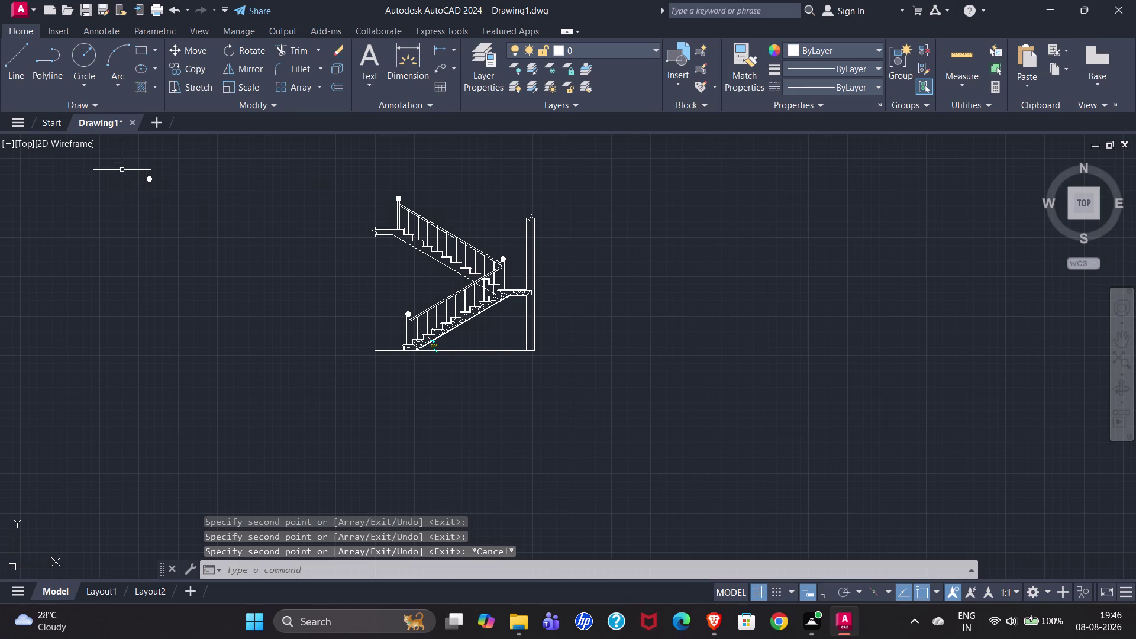
drag(120, 157, 140, 167)
click(194, 225)
Erase the original filled circle sitting away from the staircase.
key(Delete)
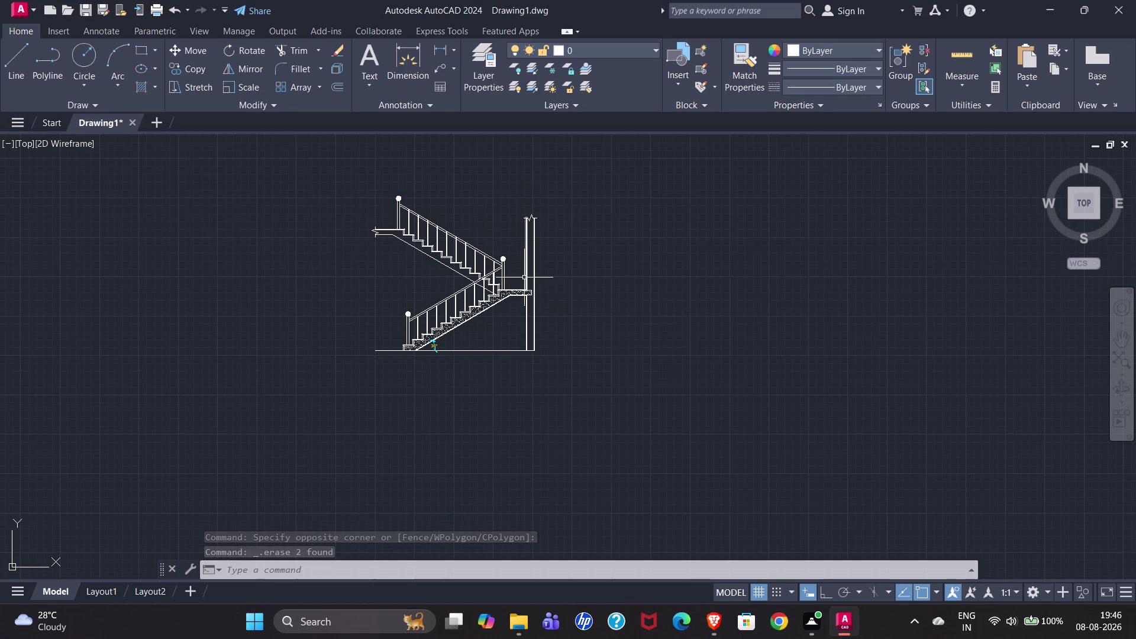
scroll(up, 3)
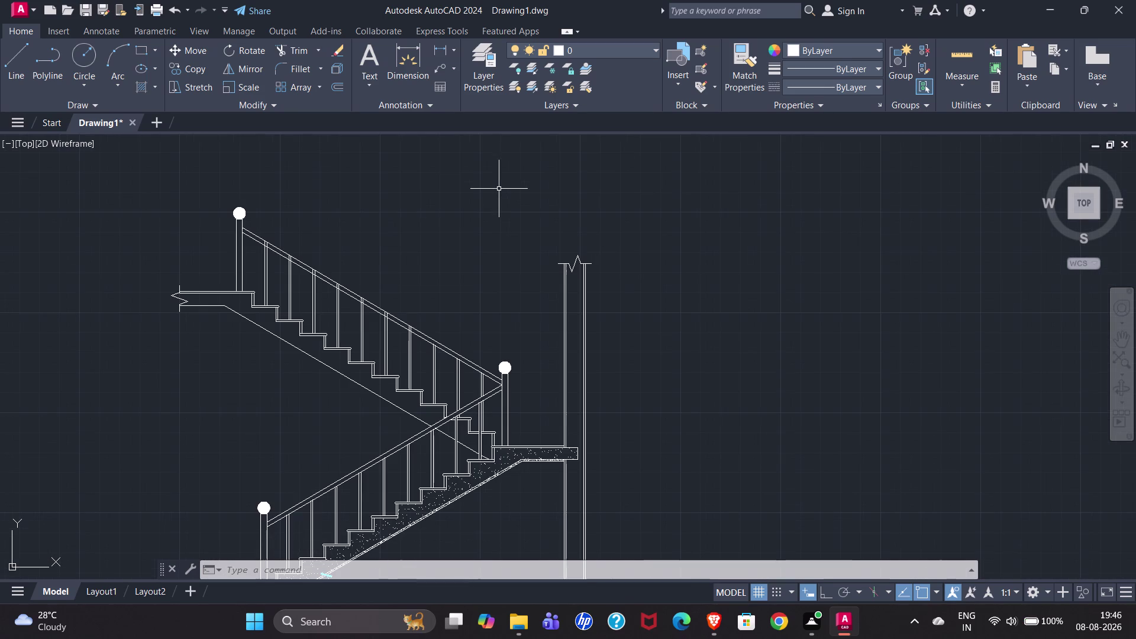
click(142, 91)
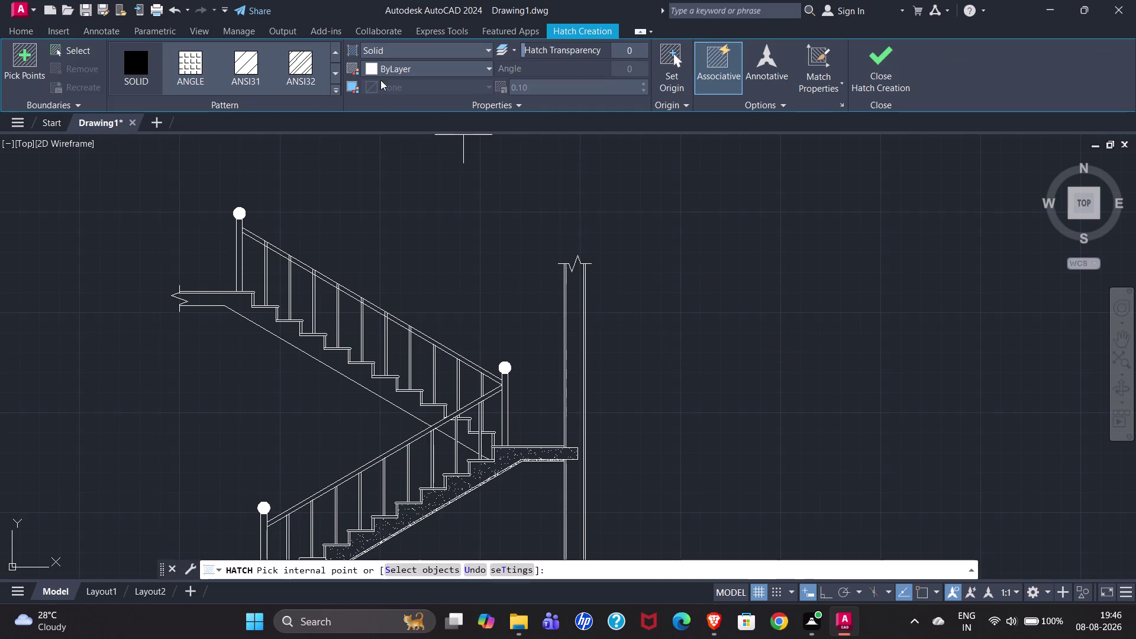
Hatch the tall wall beside the staircase with ANSI32 diagonal lines at scale 0.5.
click(301, 72)
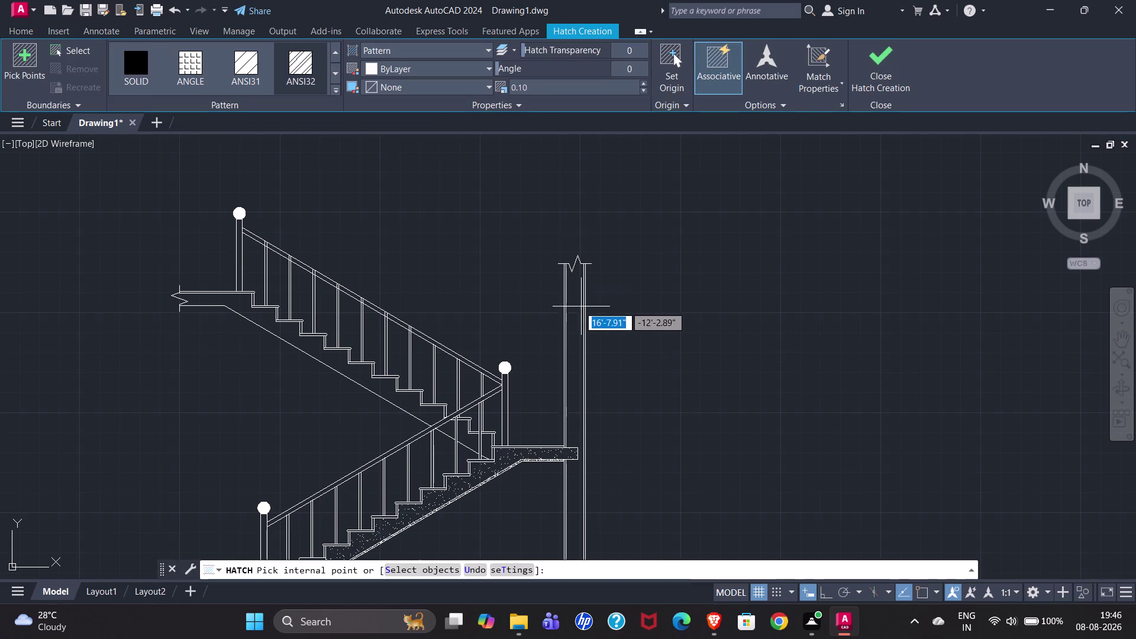
click(577, 305)
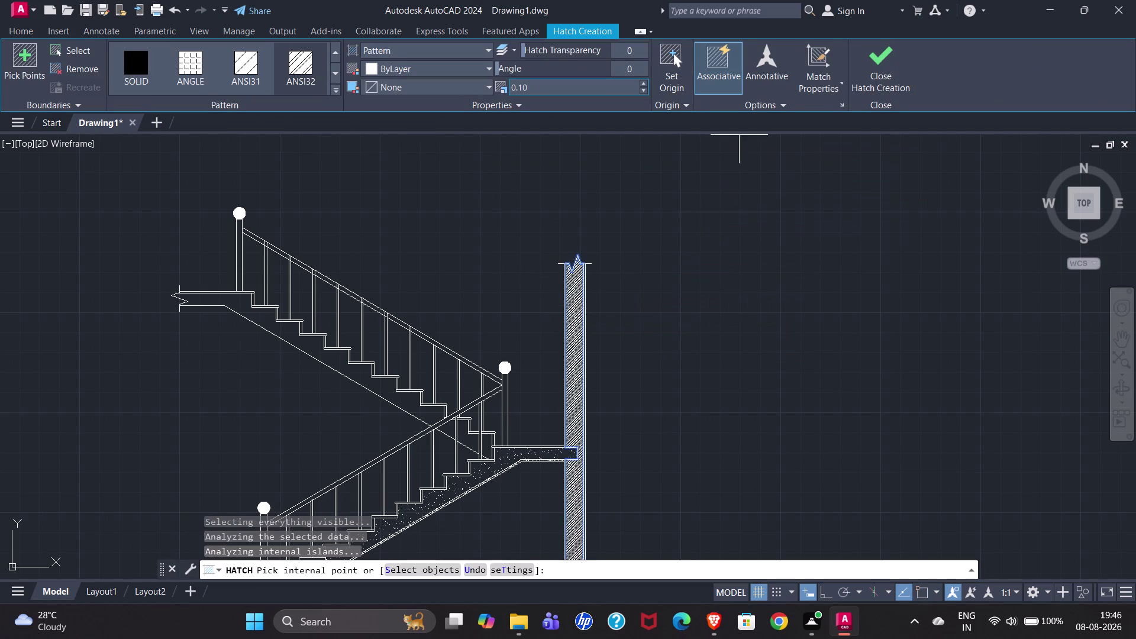
drag(539, 86, 488, 94)
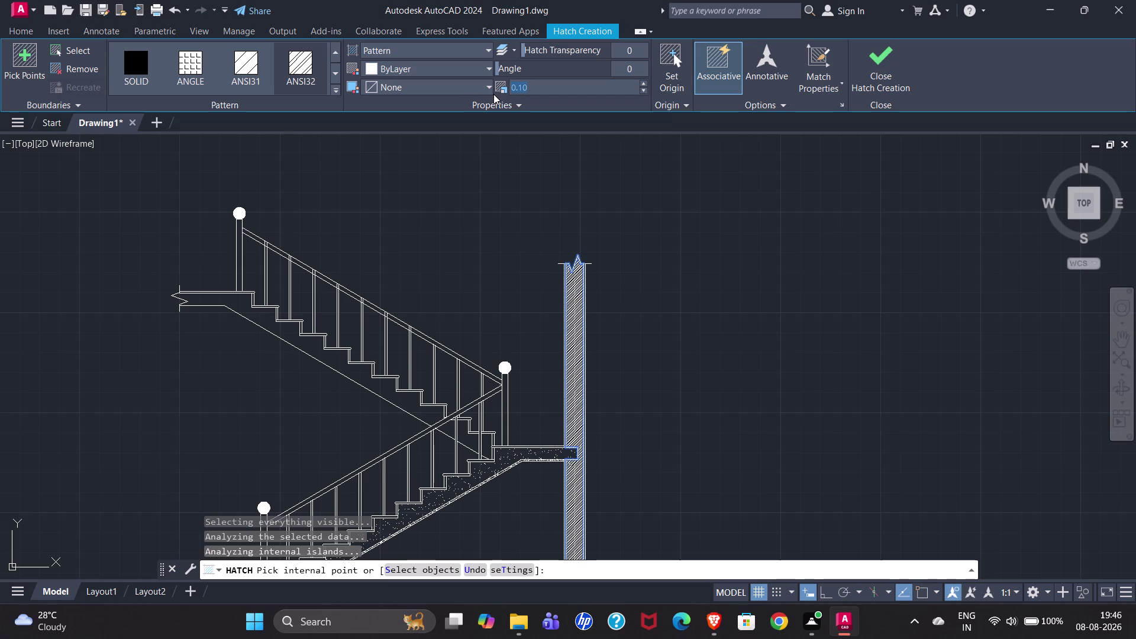
text(0.5)
key(Return)
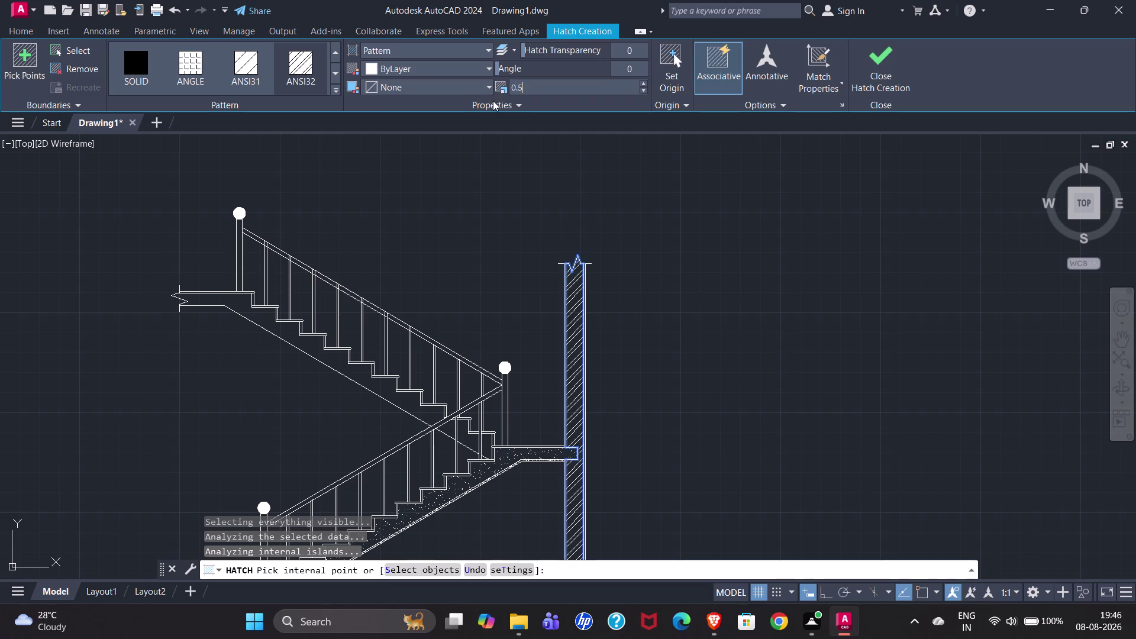
click(872, 72)
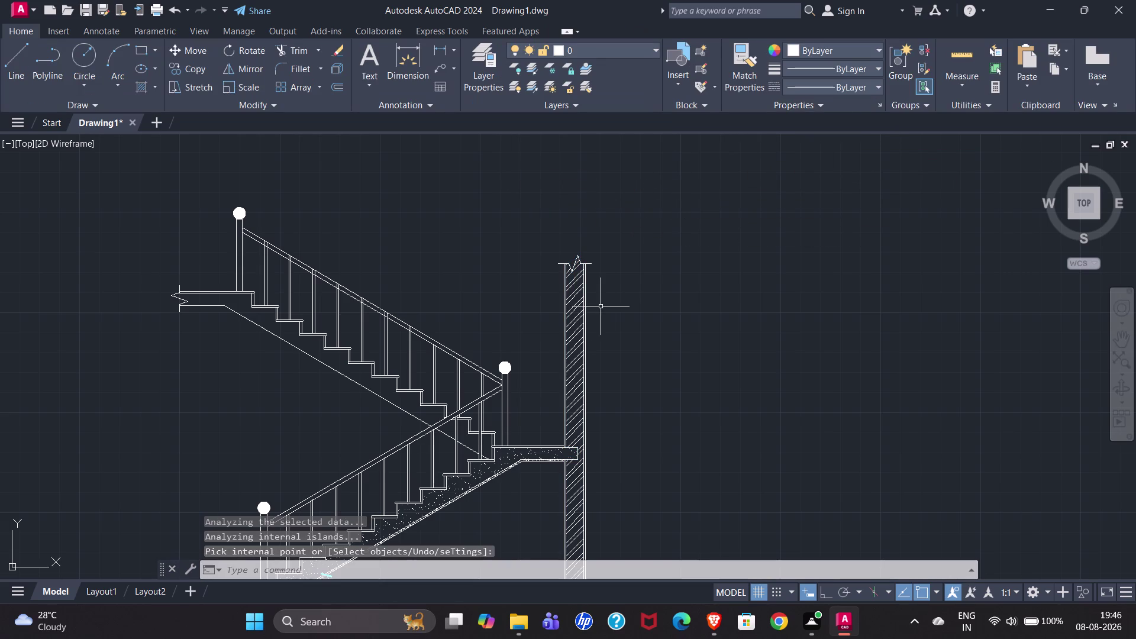
scroll(down, 3)
scroll(up, 3)
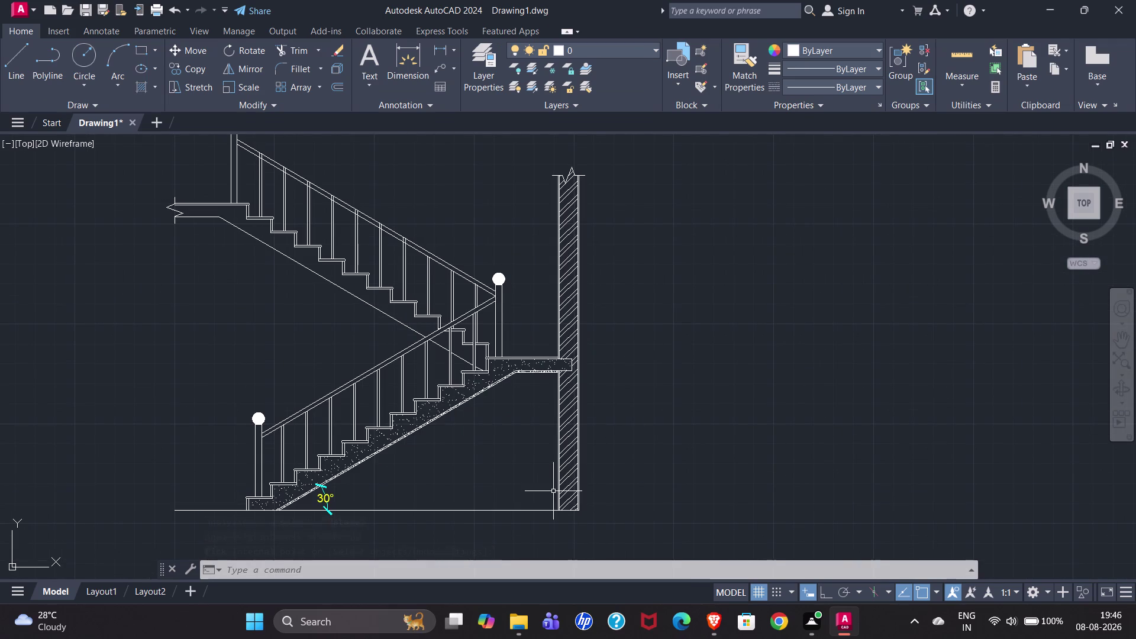
scroll(up, 3)
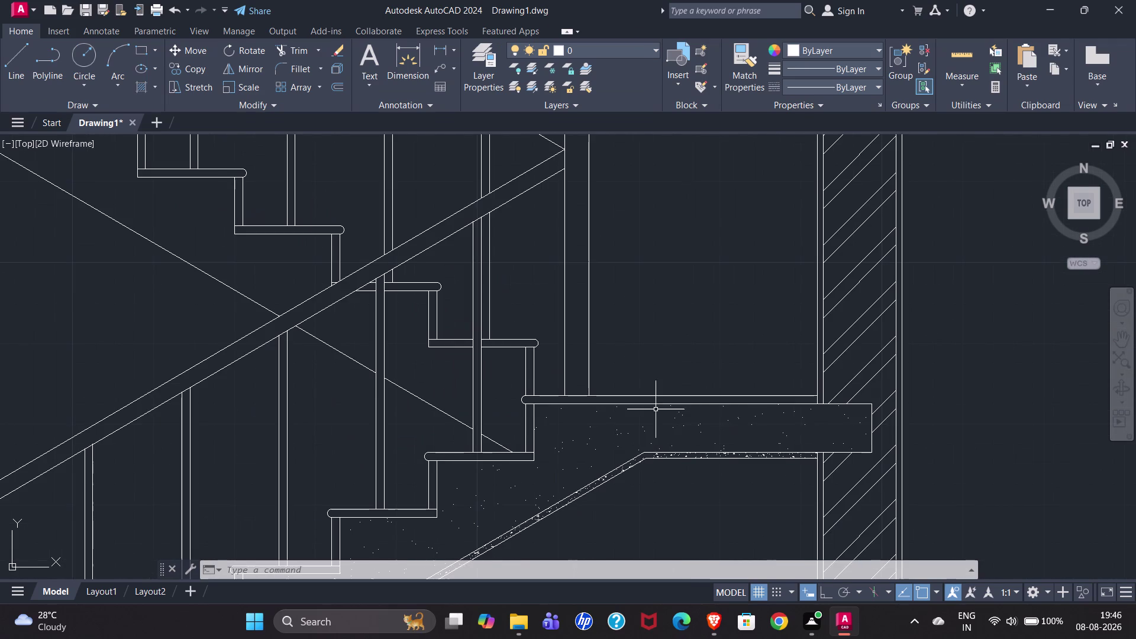
scroll(down, 3)
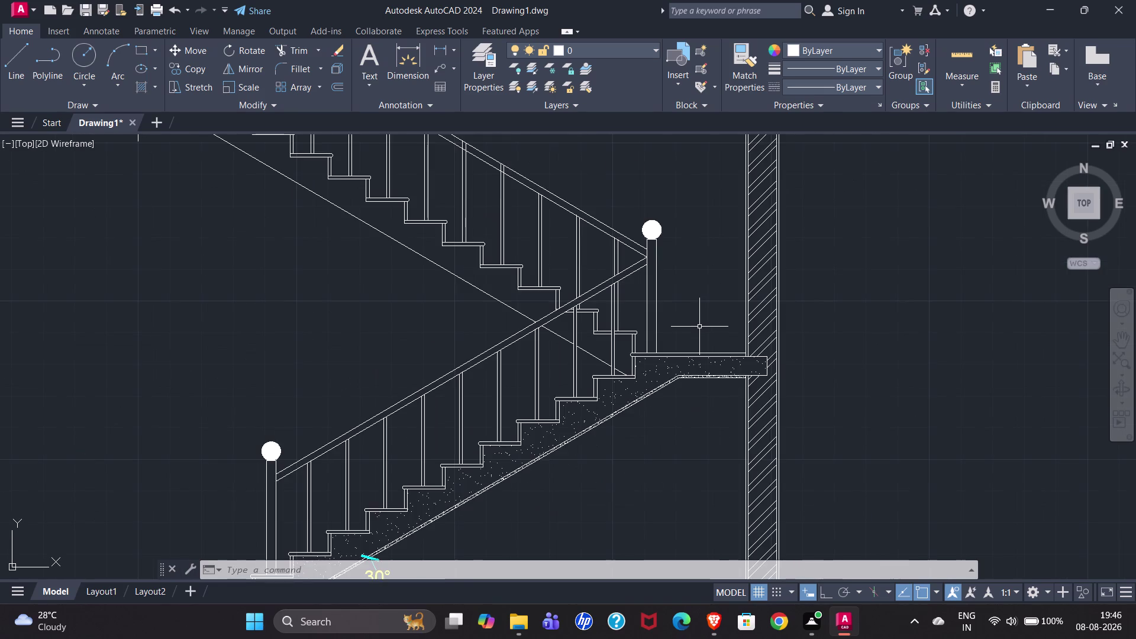
scroll(down, 3)
scroll(up, 3)
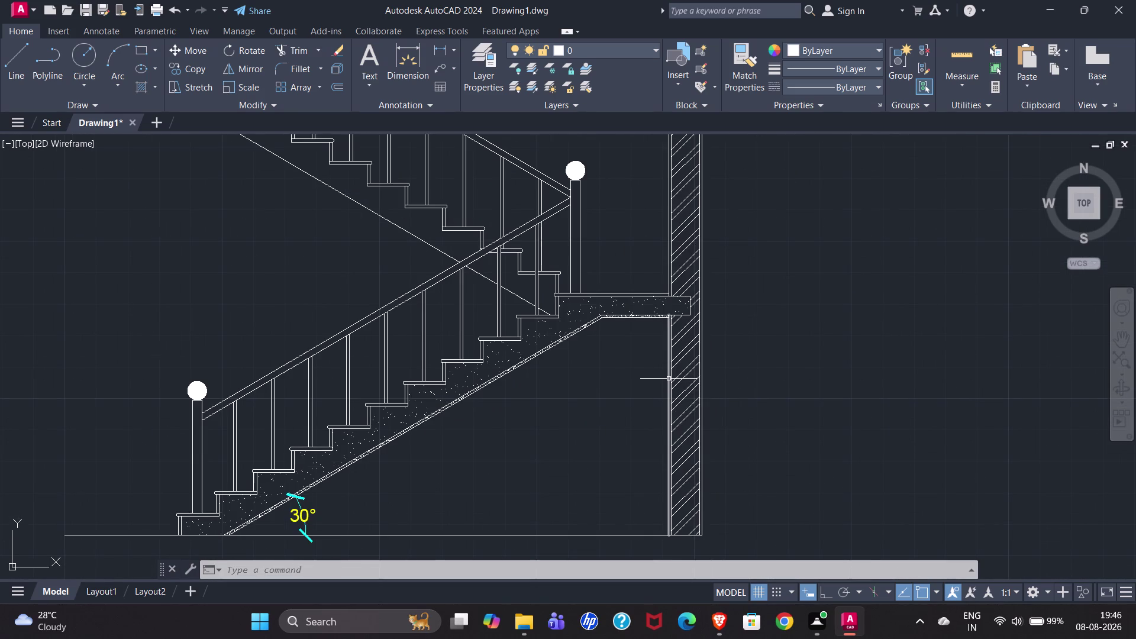
click(147, 86)
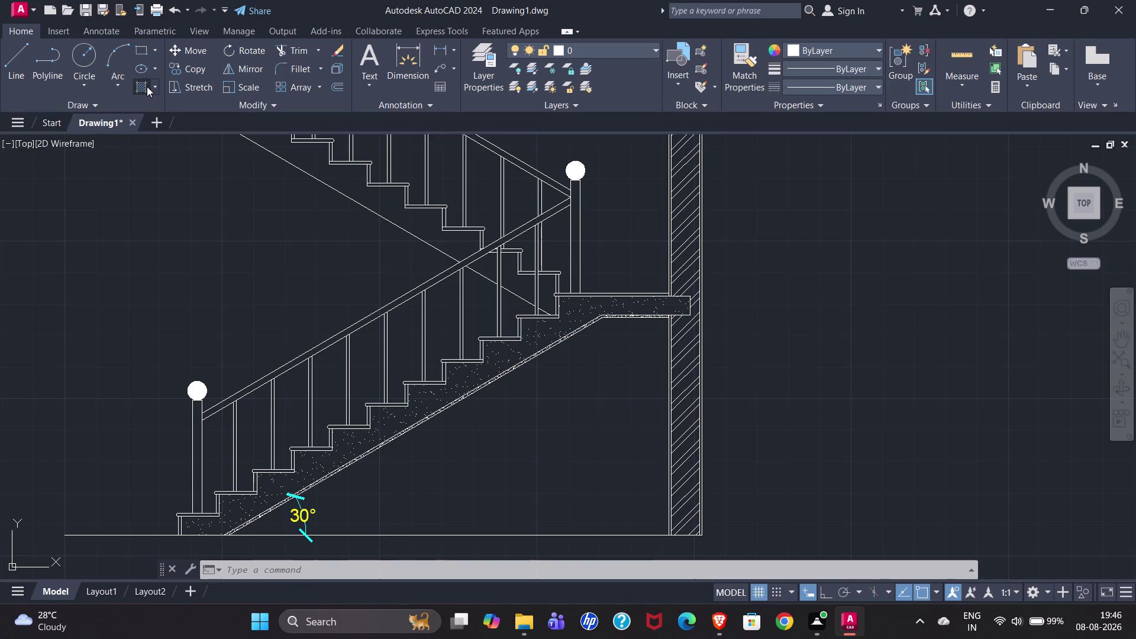
Choose the dotted hatch pattern and set the hatch scale to 0.01.
click(336, 91)
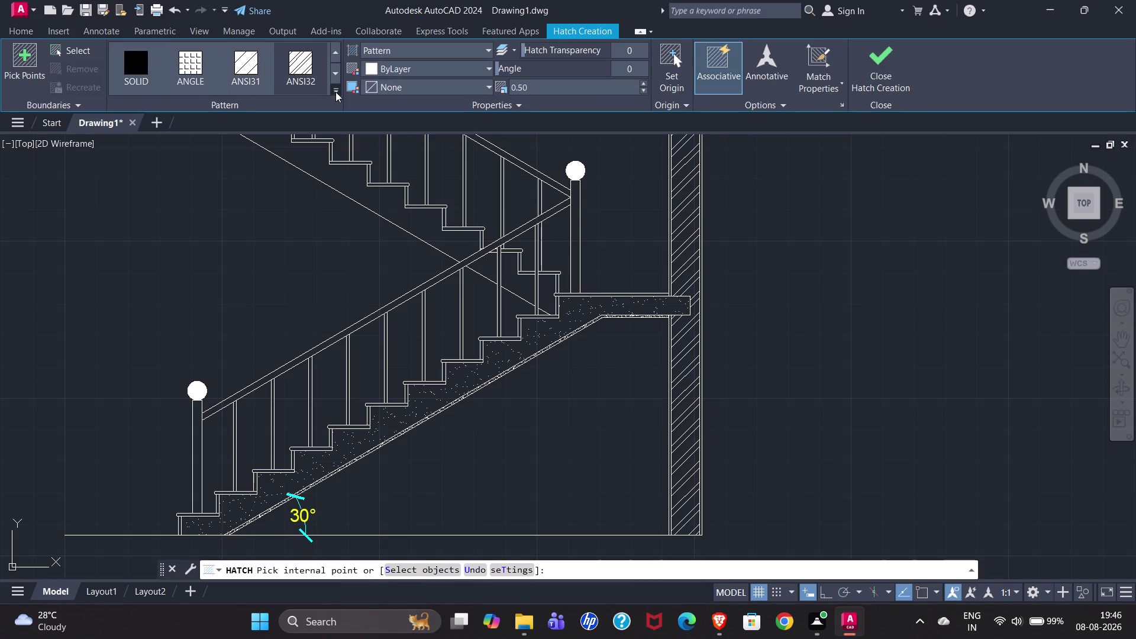
click(304, 221)
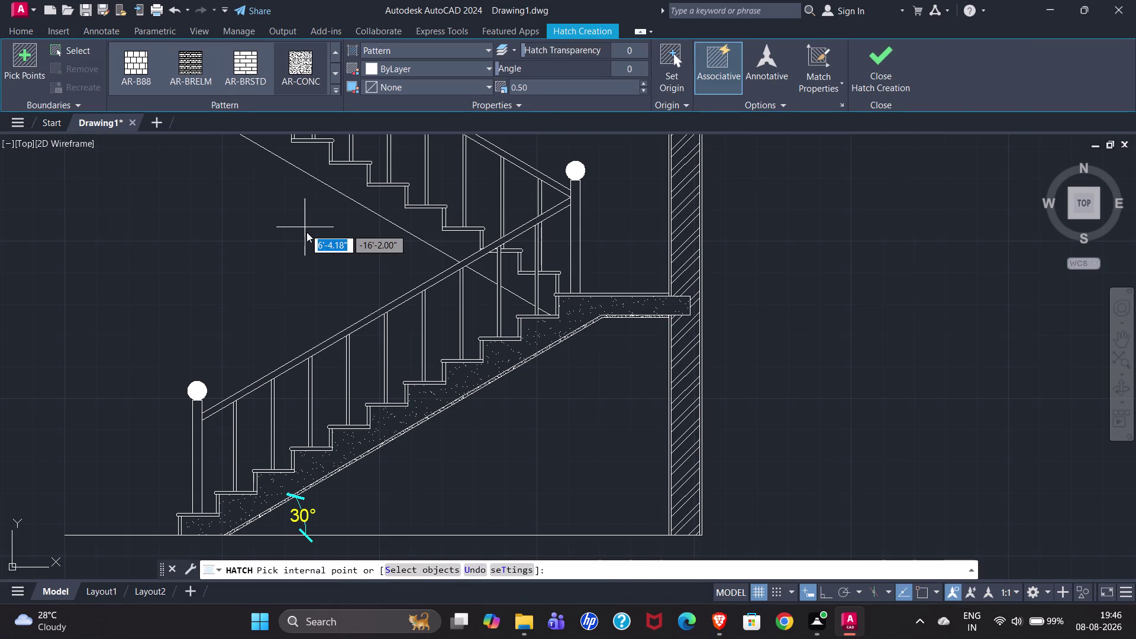
drag(534, 89, 492, 91)
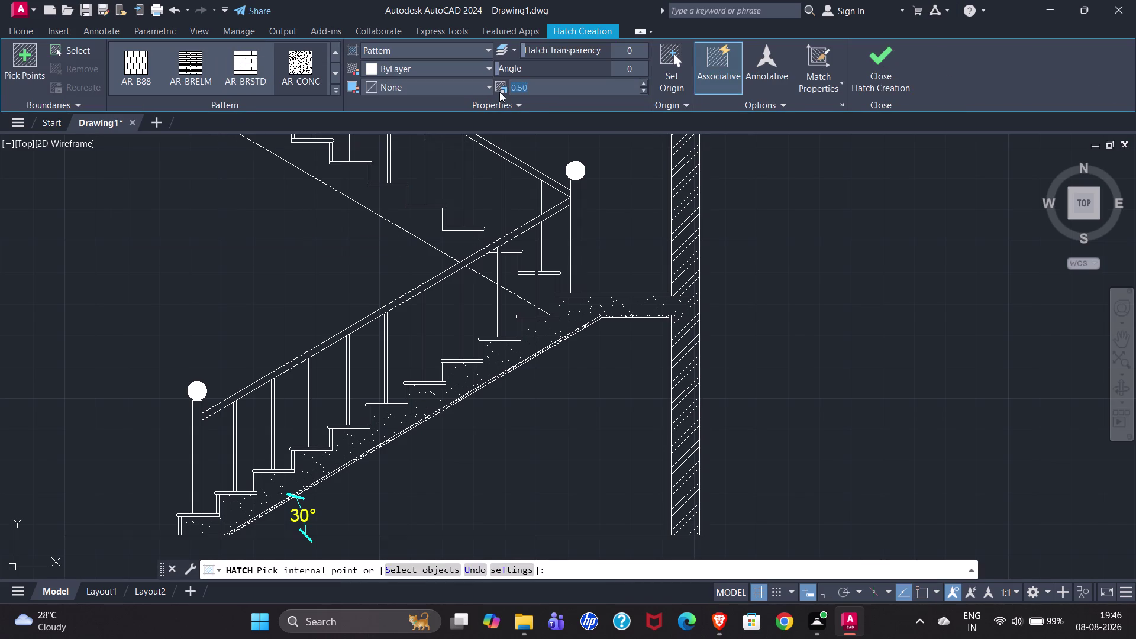
text(0.0)
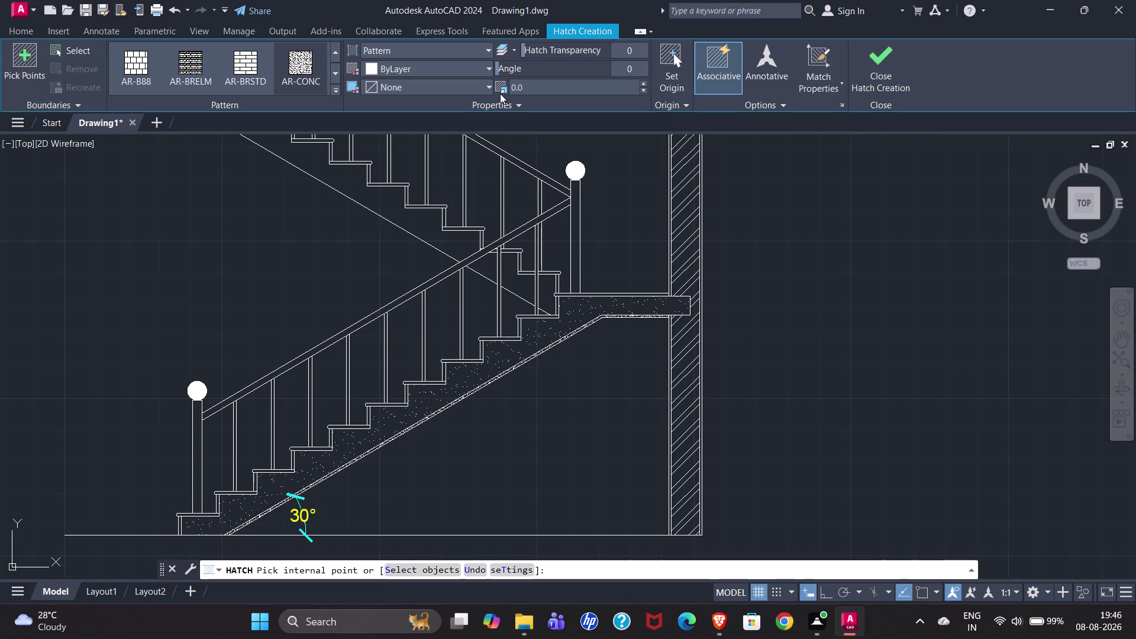
key(1)
scroll(up, 3)
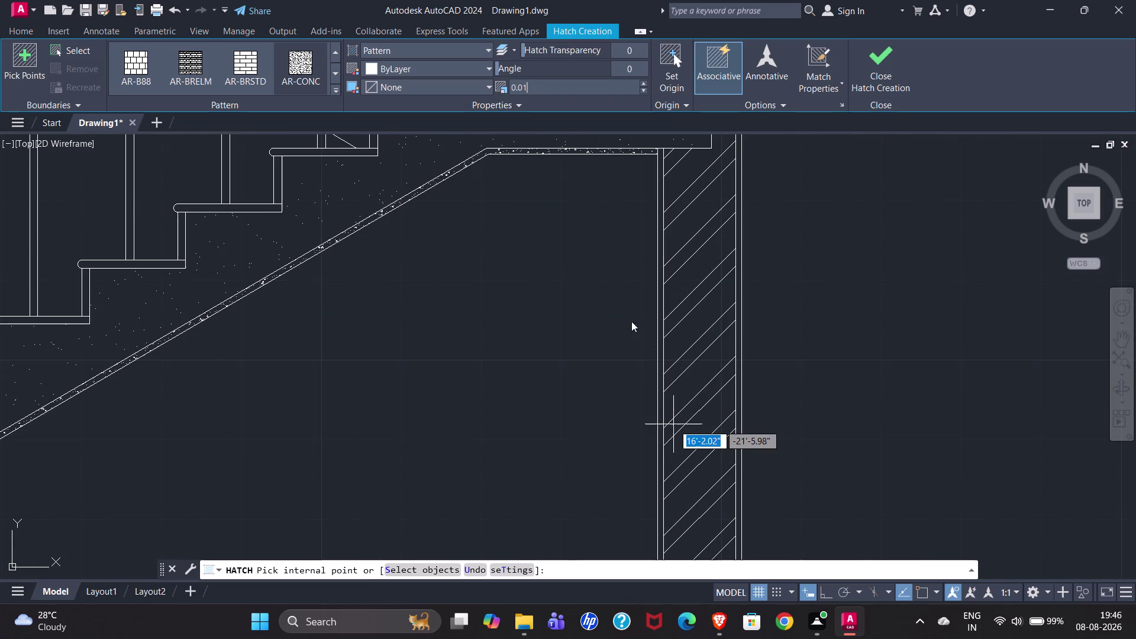
Pick the inner plaster strip and neighbouring wall areas as hatch boundaries.
click(870, 170)
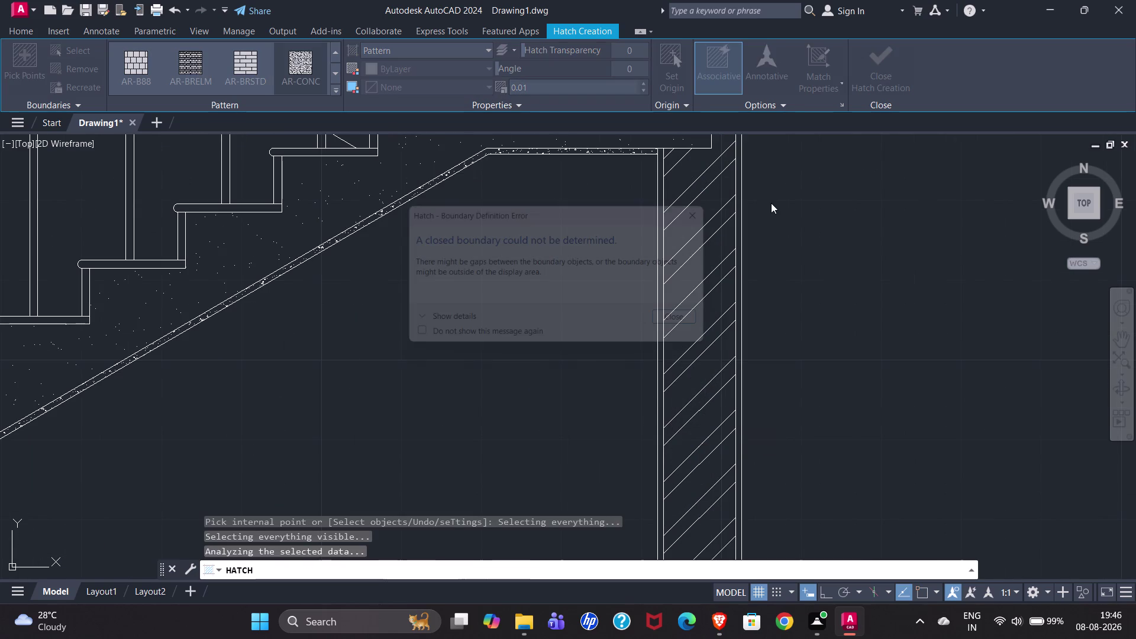
click(720, 205)
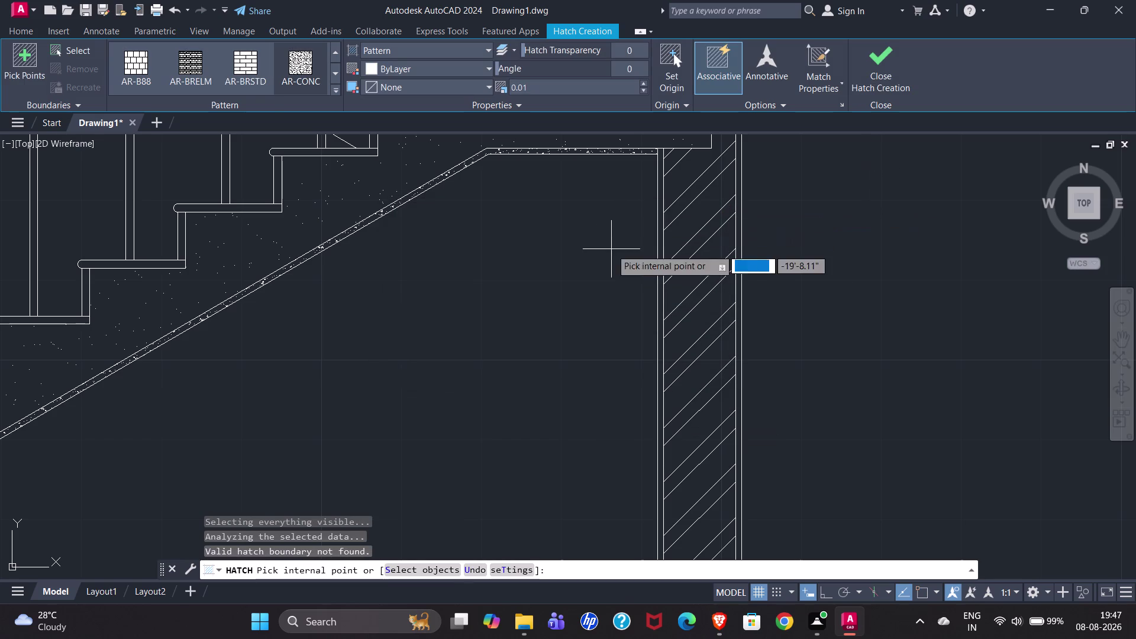
click(661, 218)
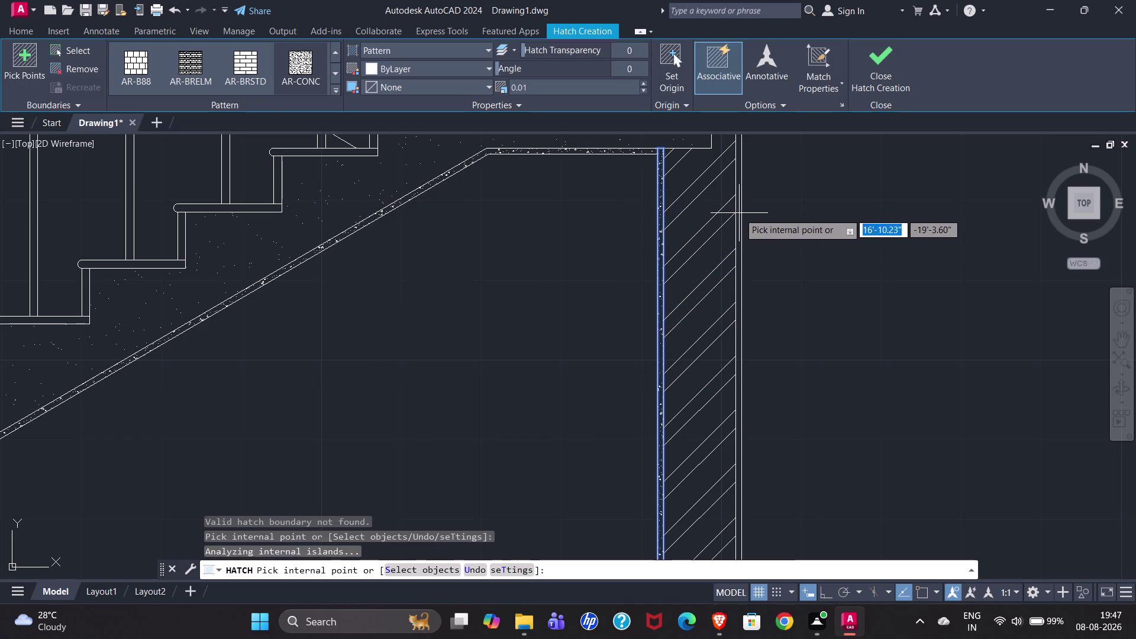
click(740, 214)
click(715, 346)
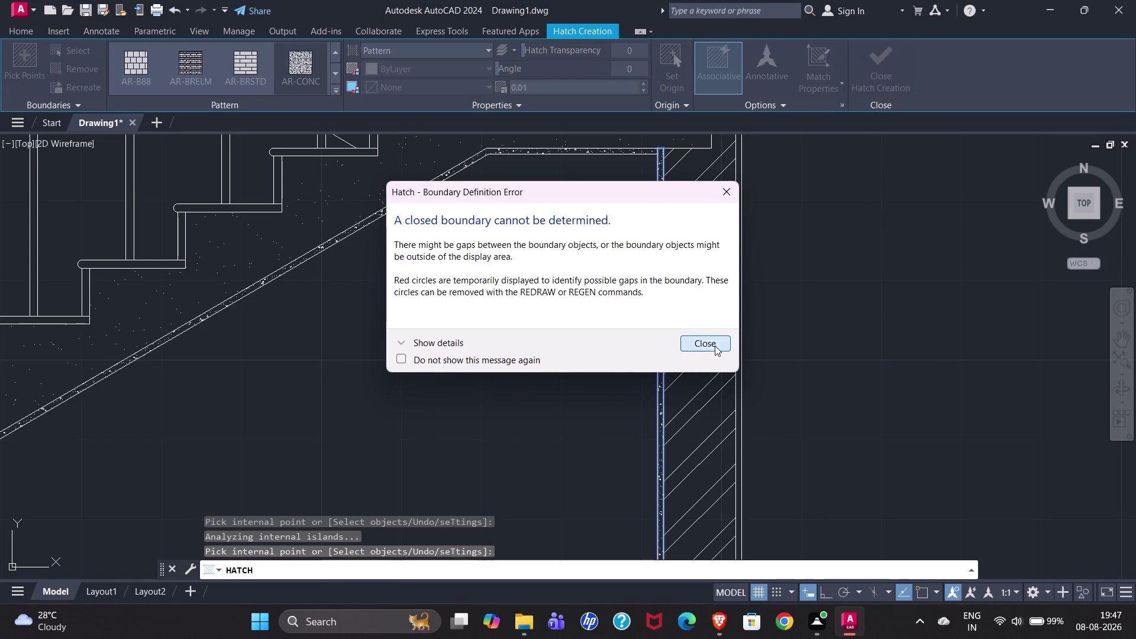
scroll(down, 3)
scroll(down, 3)
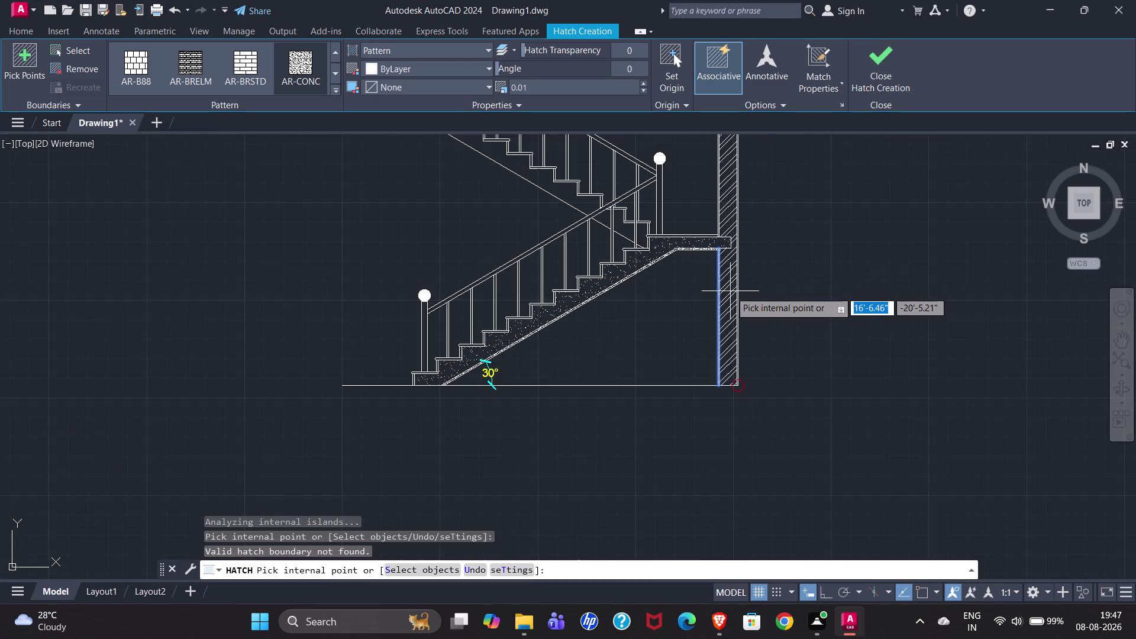
scroll(down, 3)
scroll(up, 3)
scroll(up, 3)
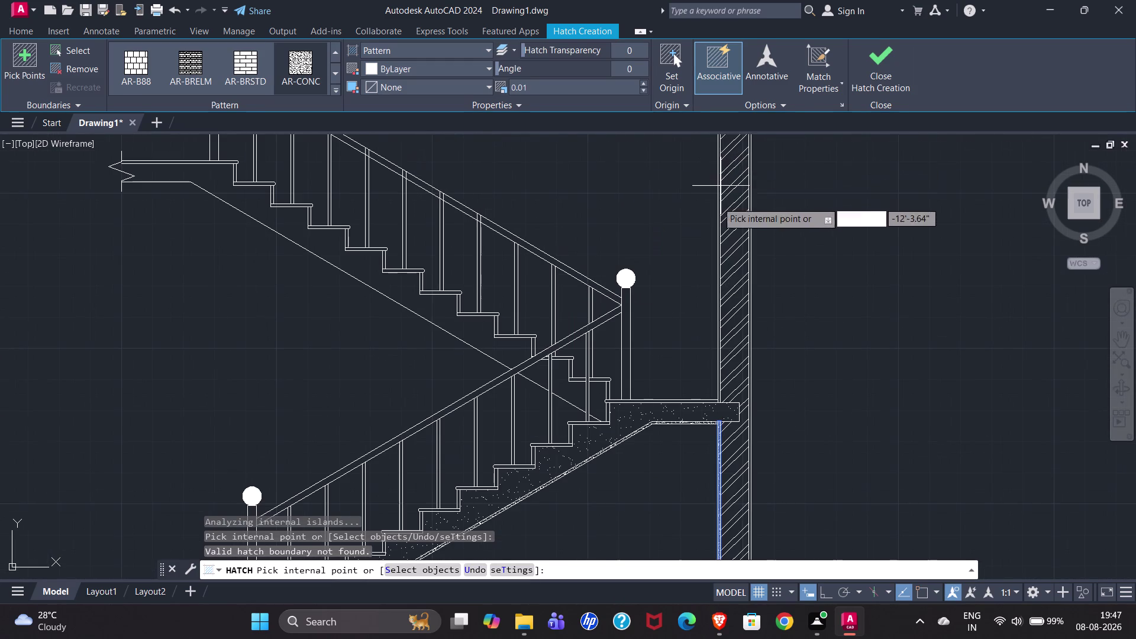
scroll(down, 3)
scroll(up, 3)
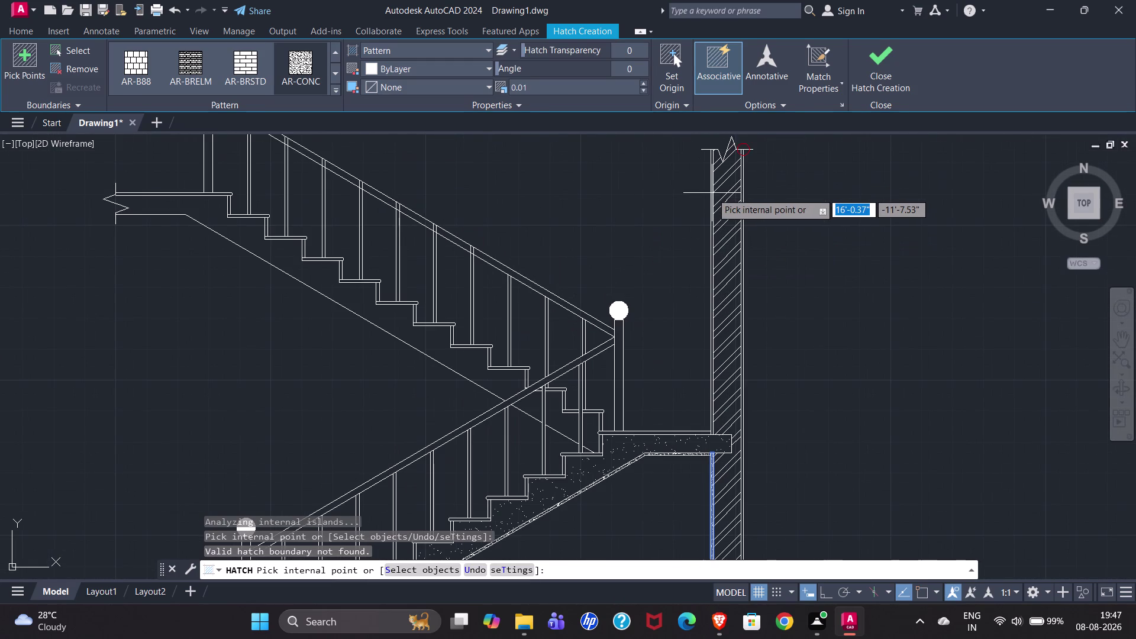
Pick the remaining plaster strips near the wall top and close Hatch Creation.
click(712, 193)
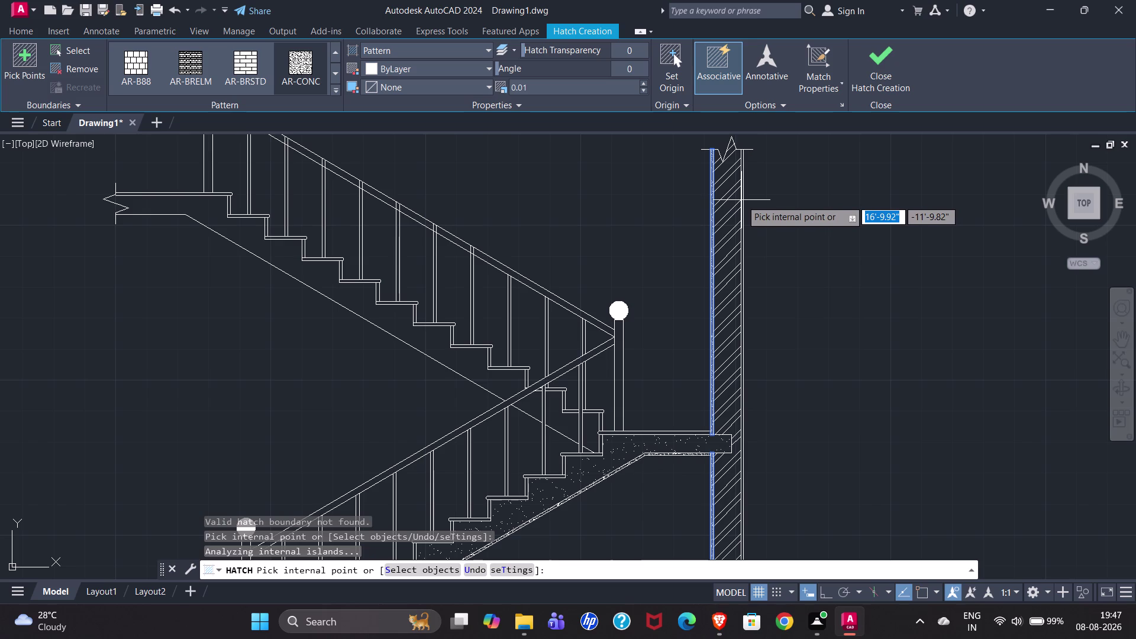
scroll(up, 3)
click(741, 200)
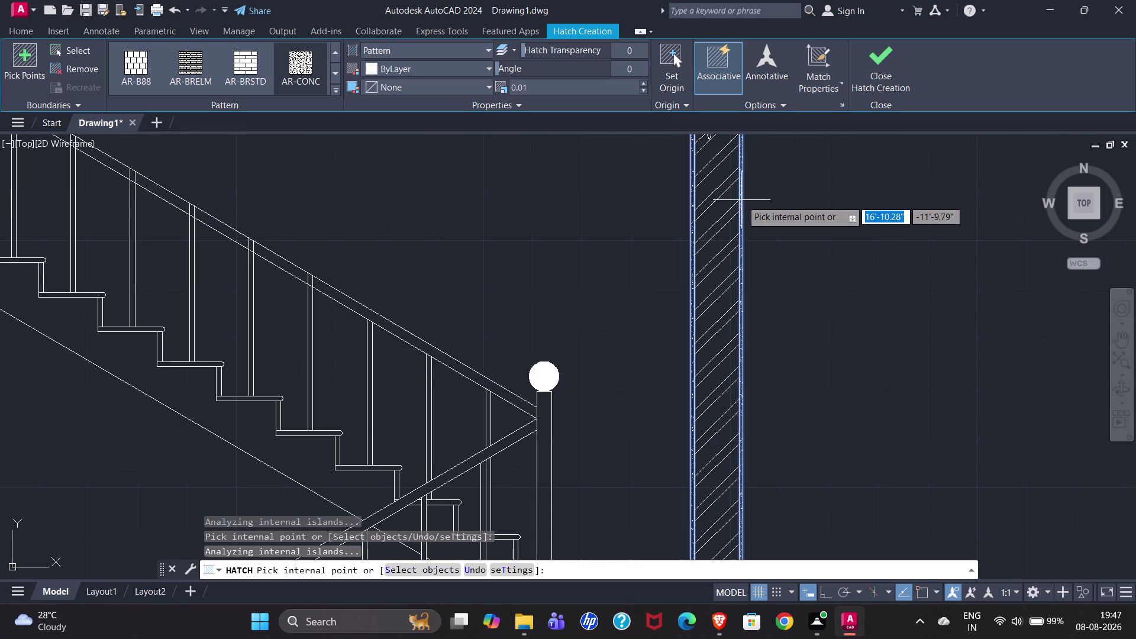
scroll(down, 3)
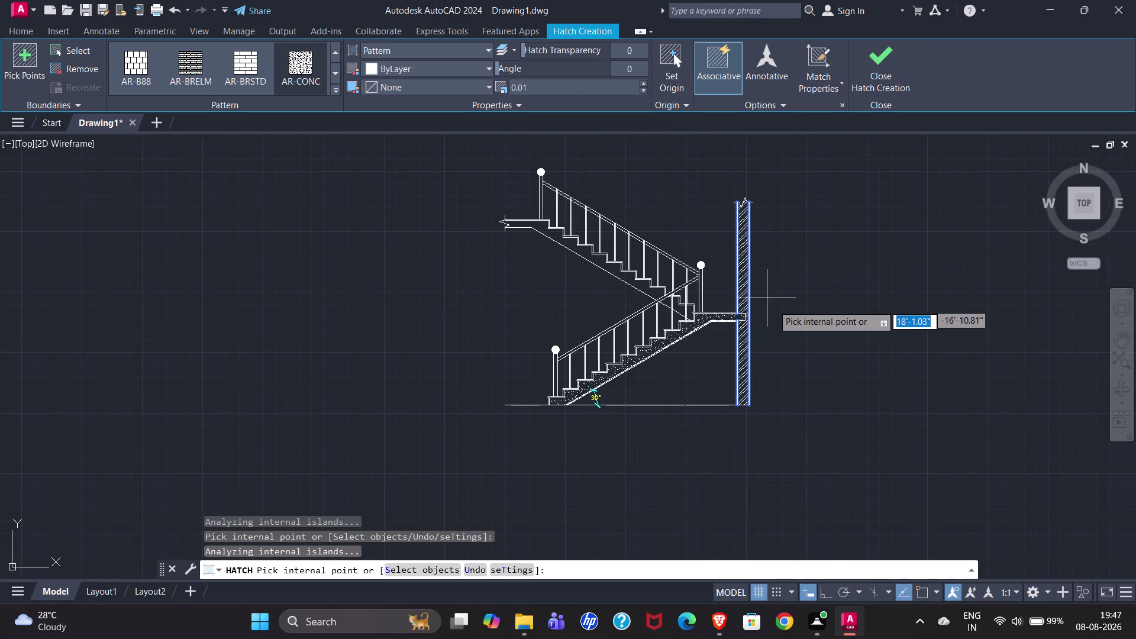
scroll(up, 3)
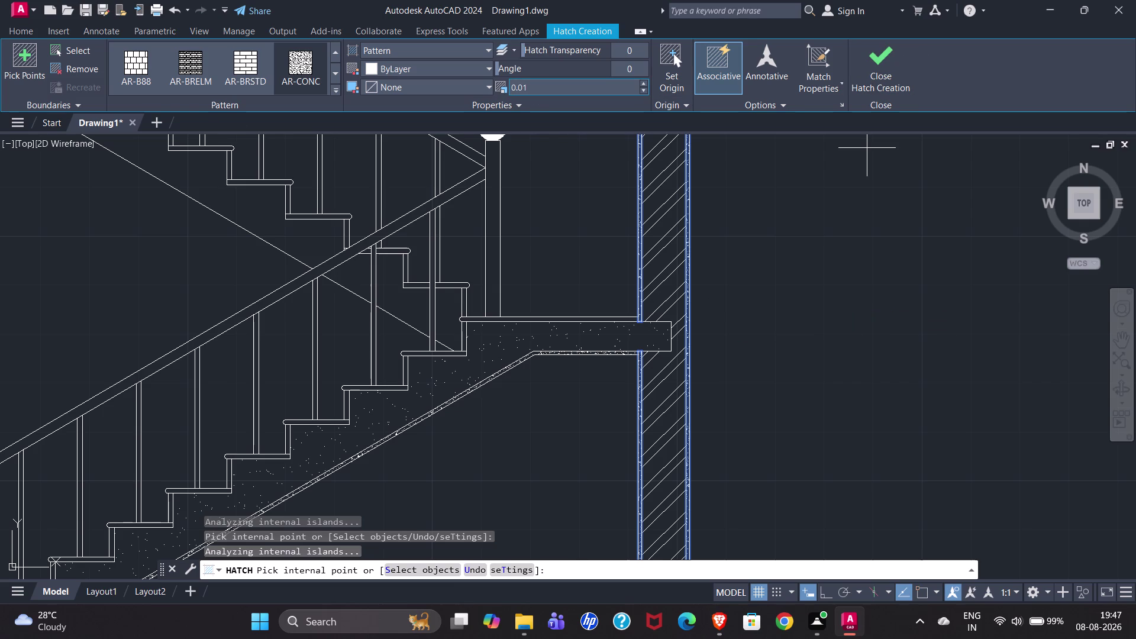
click(868, 57)
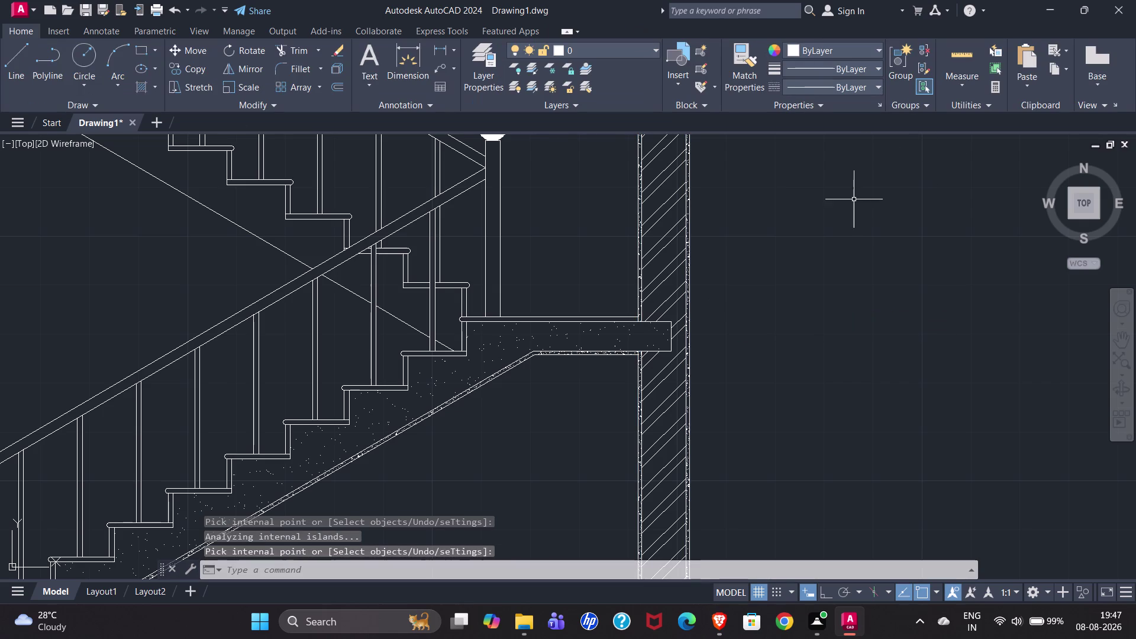
scroll(down, 3)
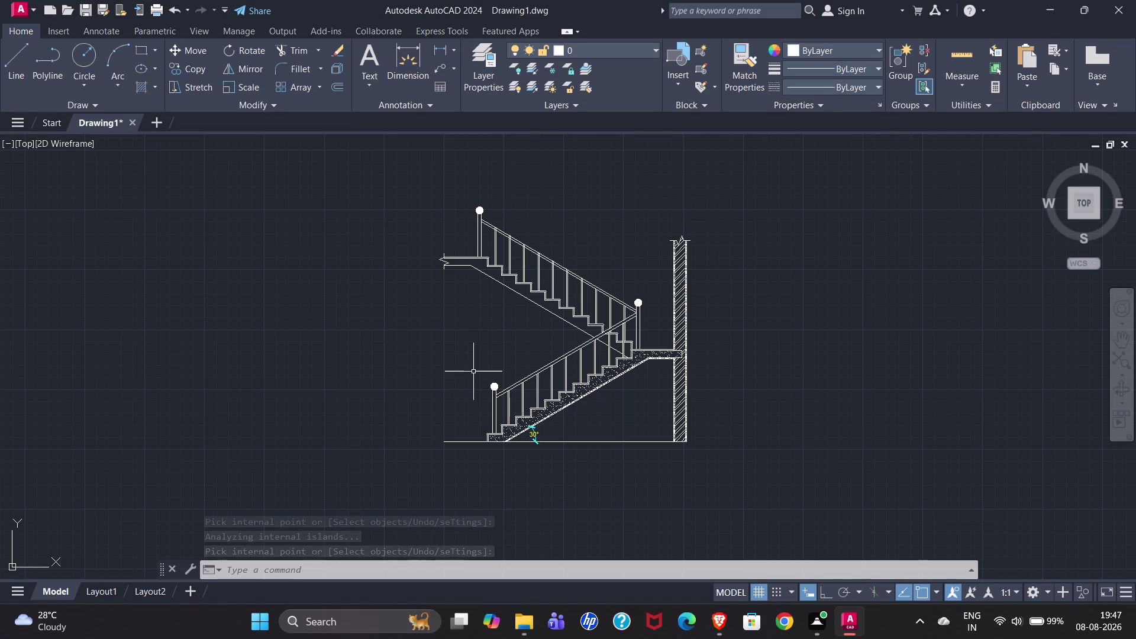
scroll(down, 3)
scroll(up, 3)
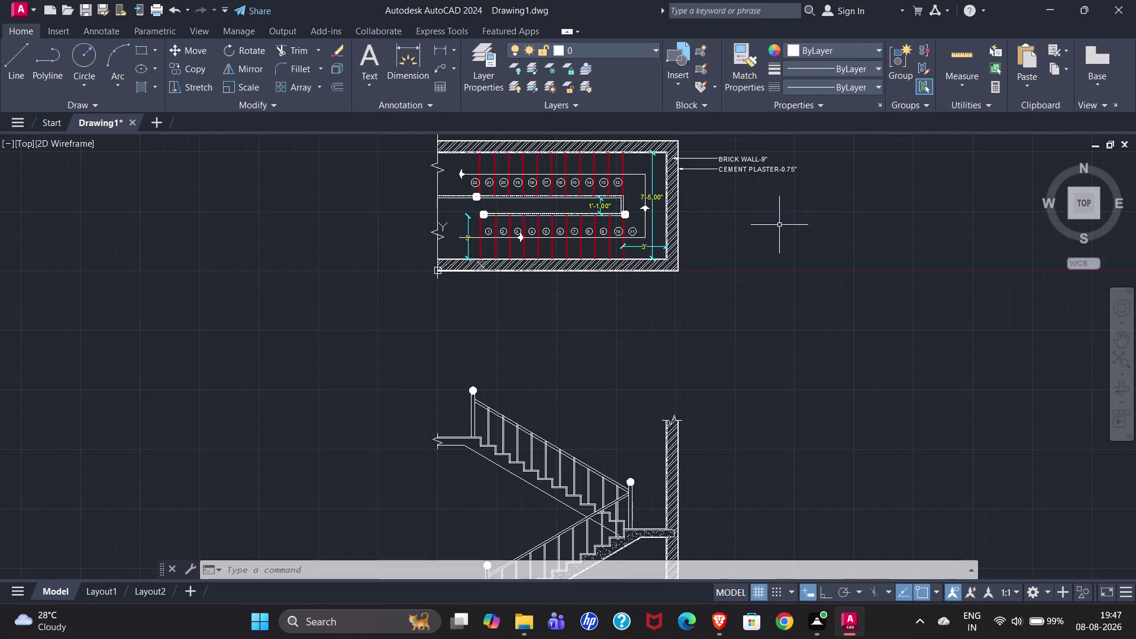
scroll(down, 3)
scroll(up, 3)
scroll(up, 3)
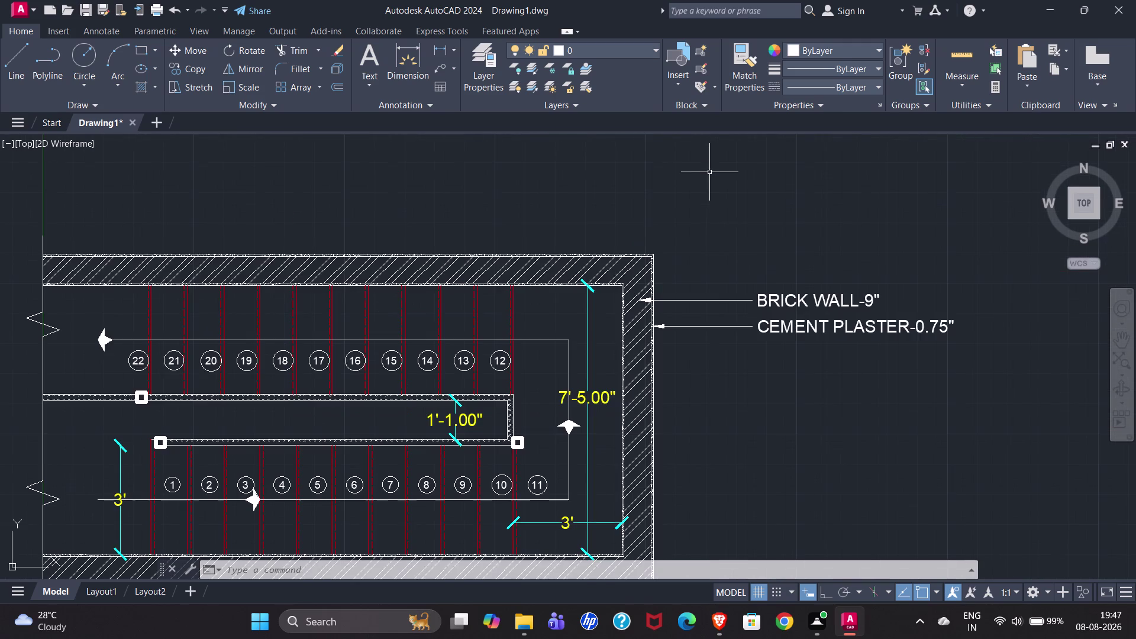
click(715, 299)
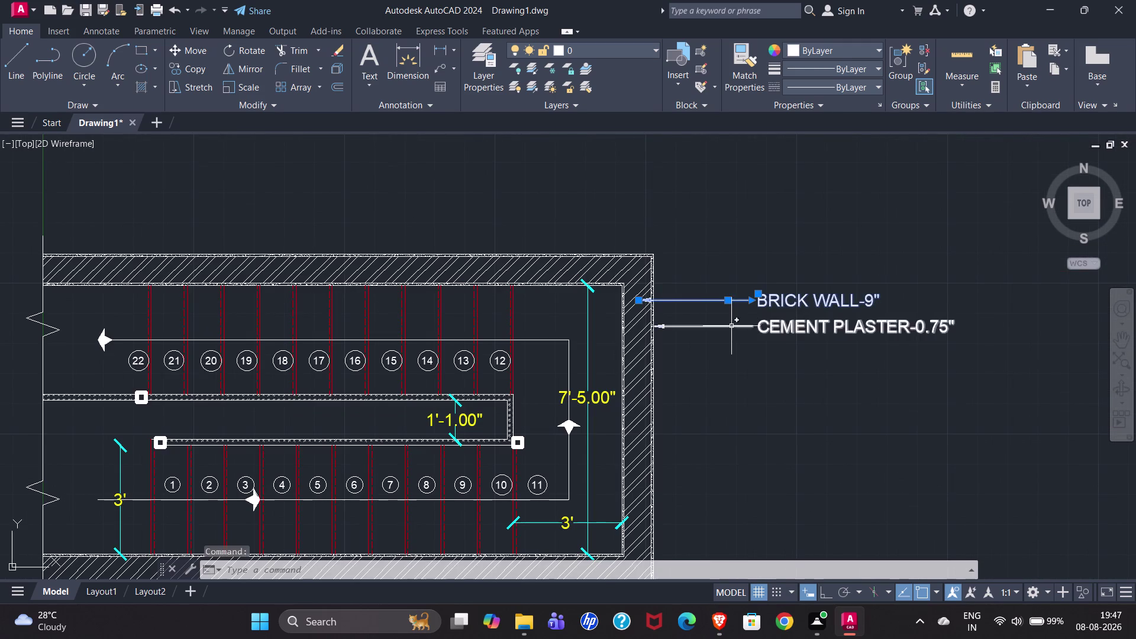
Select the brick wall and cement plaster leaders and copy them from the arrowhead.
click(732, 329)
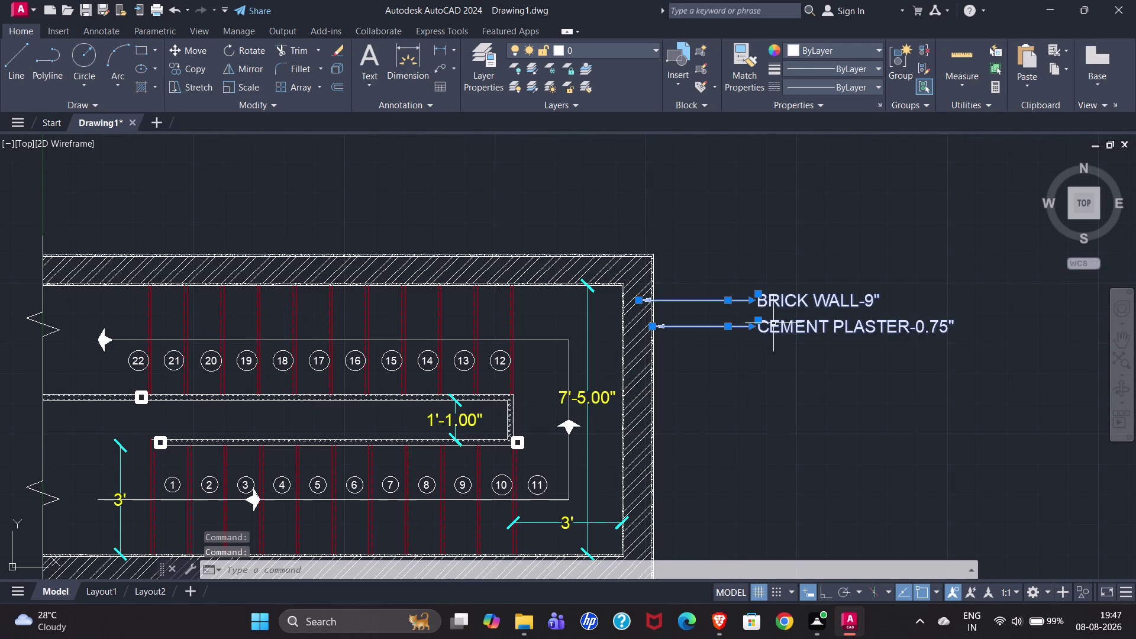
text(CO)
key(Return)
scroll(up, 3)
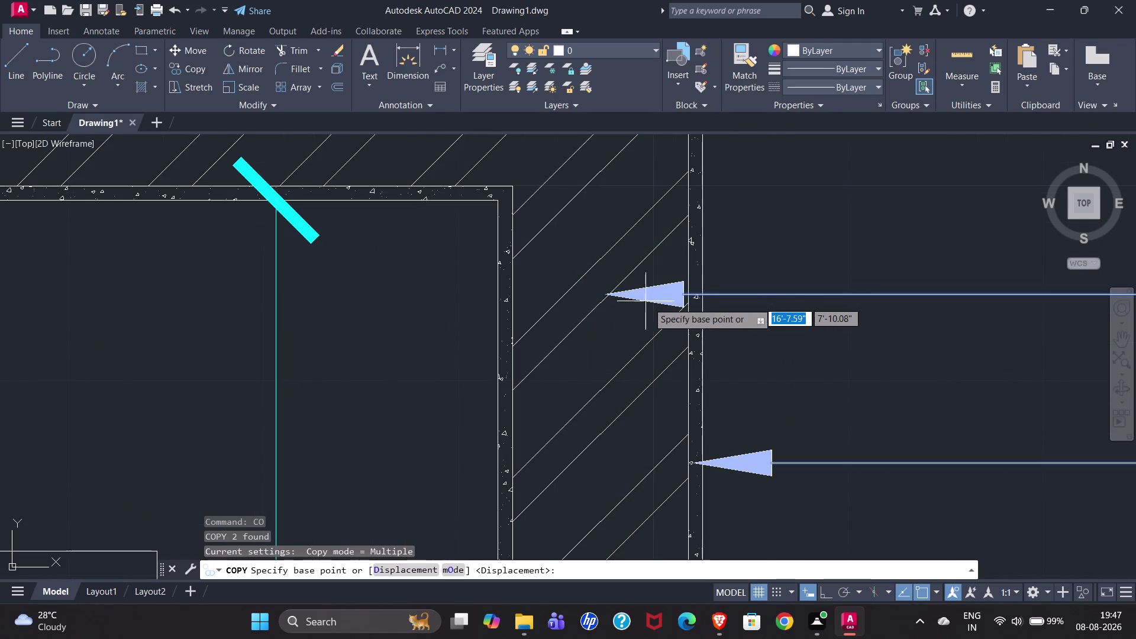
click(604, 294)
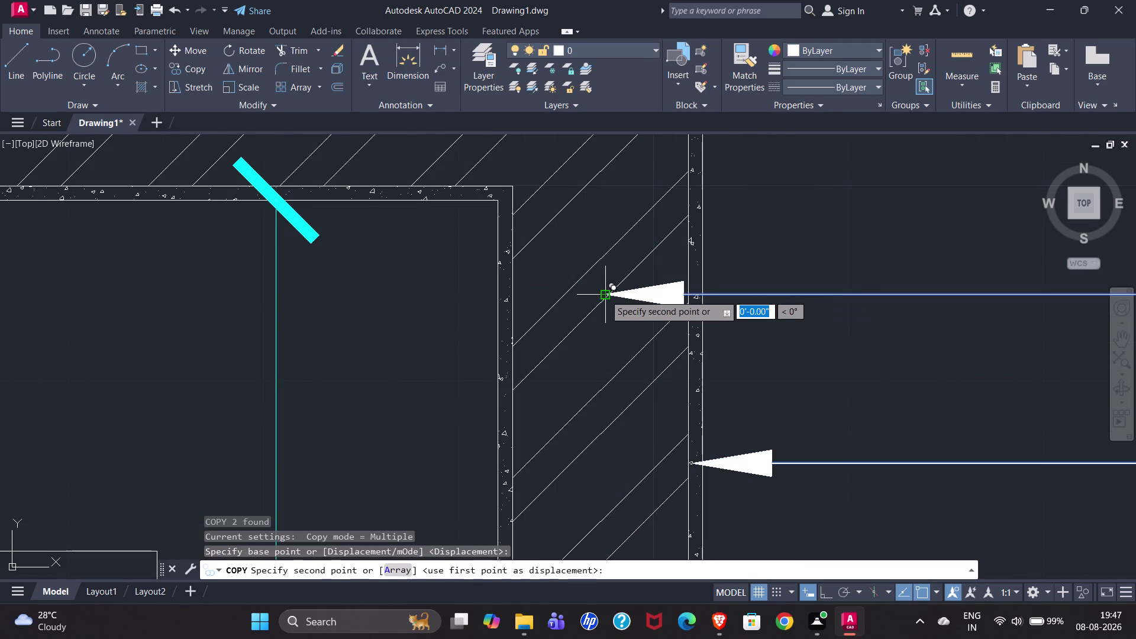
Place the copied brick wall and cement plaster leaders on the section wall.
scroll(down, 3)
scroll(down, 3)
scroll(up, 3)
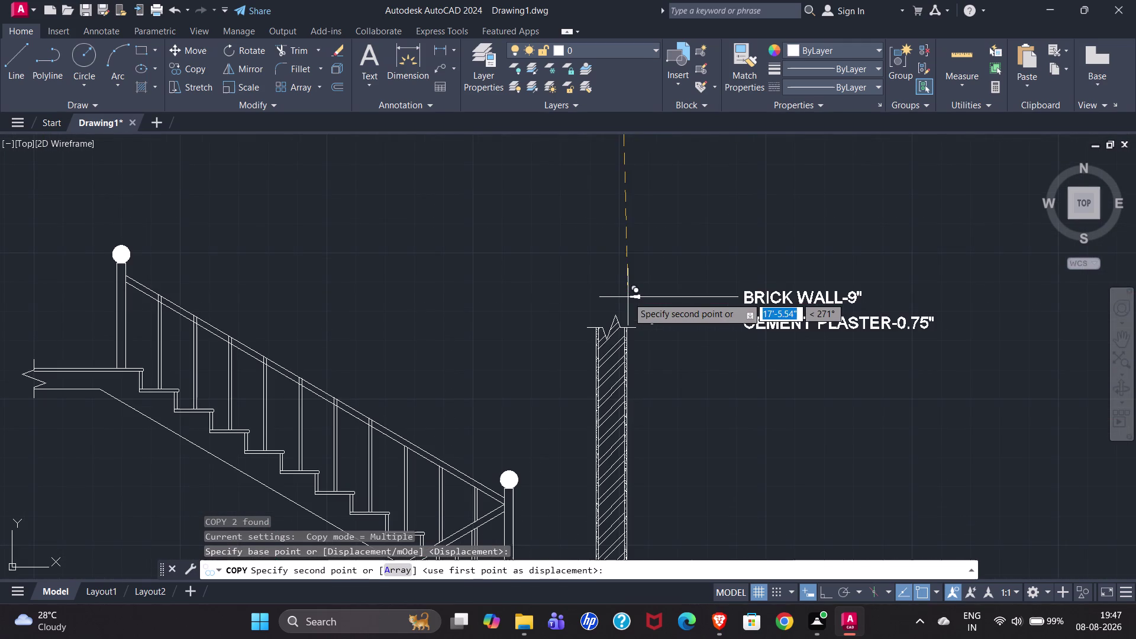
scroll(up, 3)
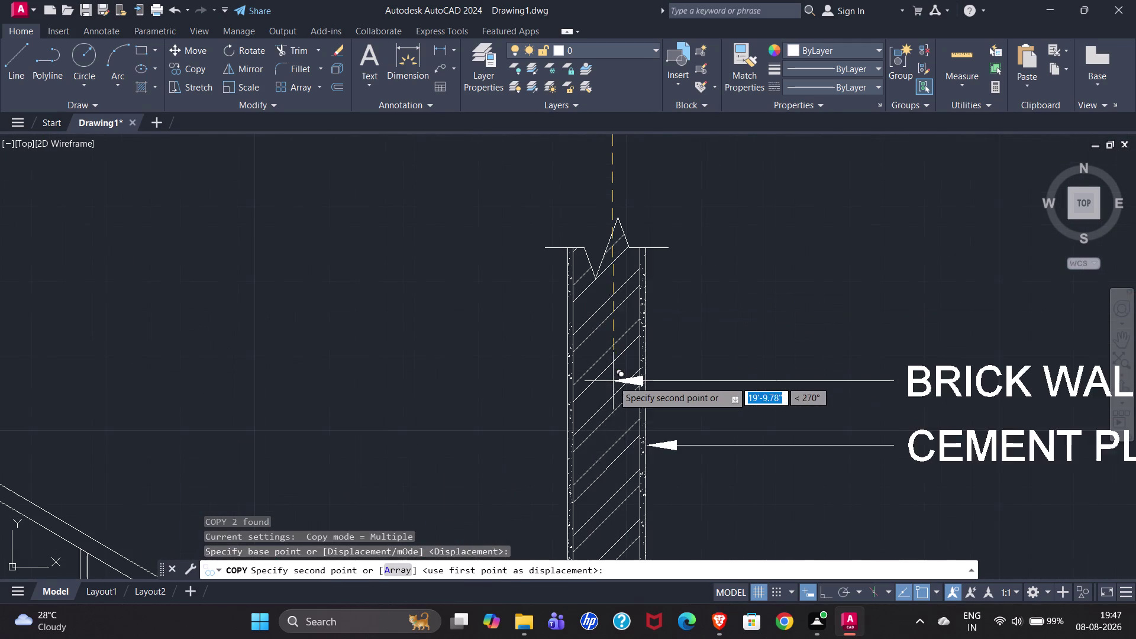
click(829, 594)
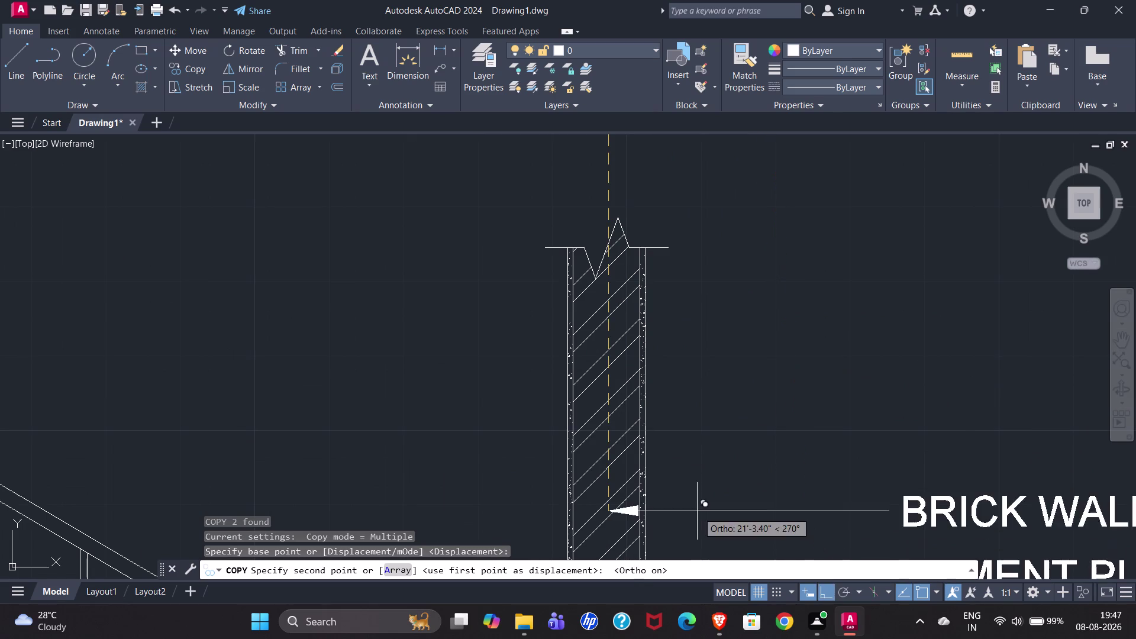
click(658, 402)
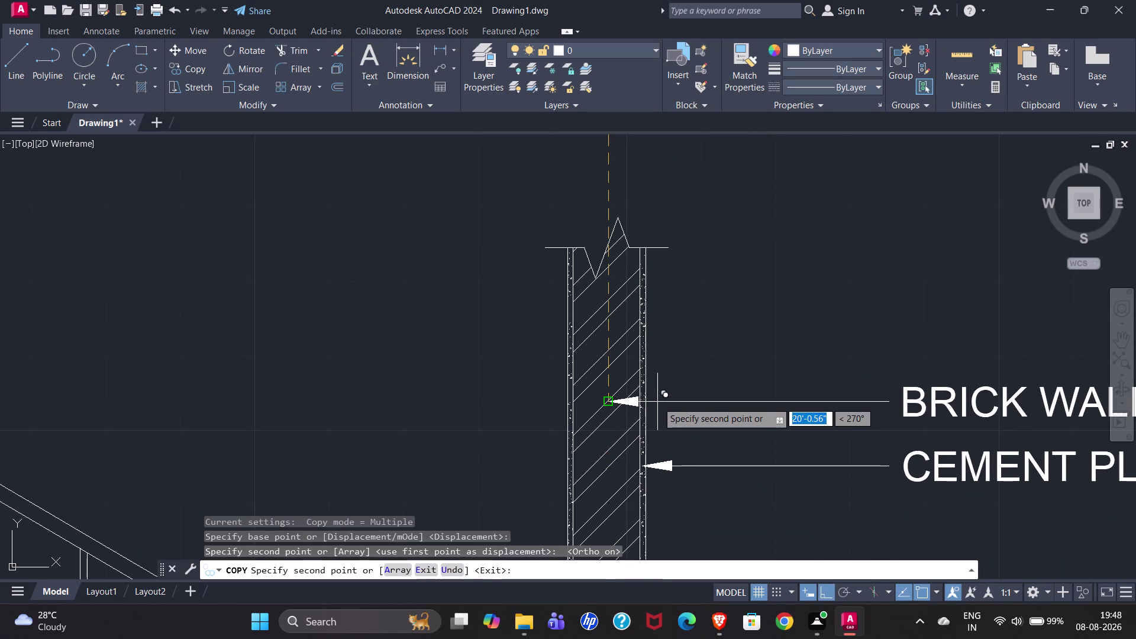
scroll(down, 3)
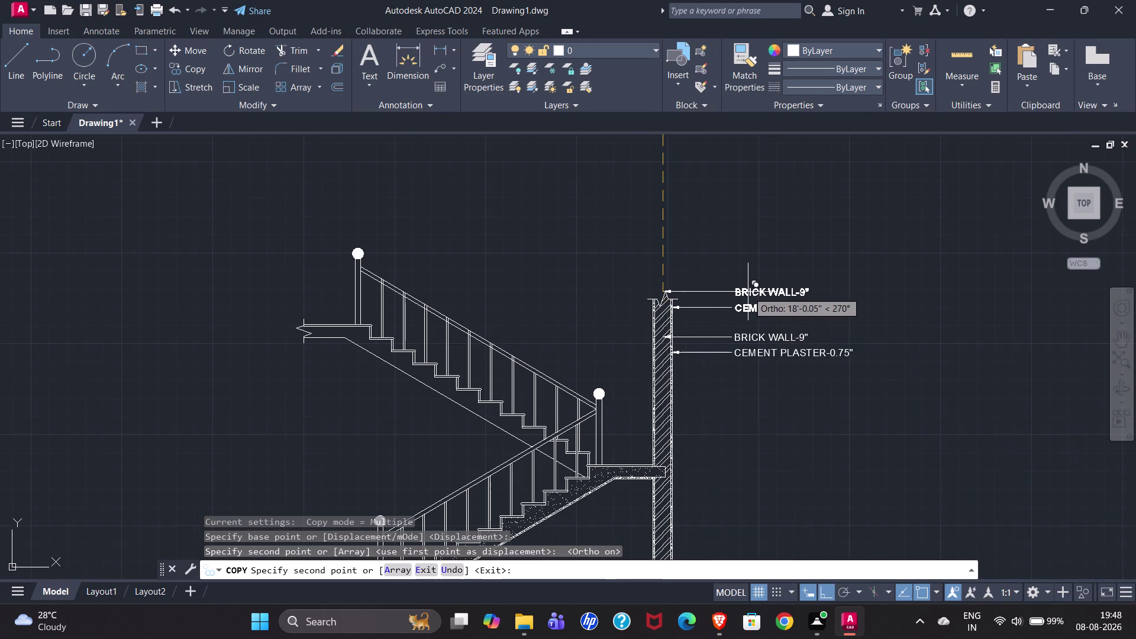
key(Escape)
click(785, 348)
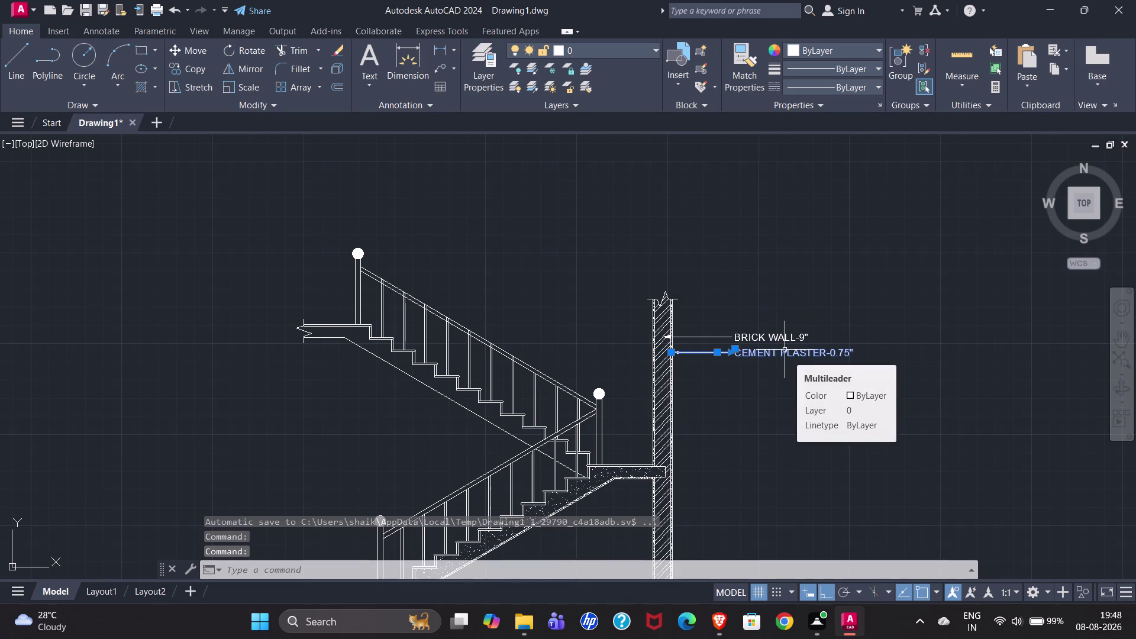
Start copying the CEMENT PLASTER-0.75" leader from its arrow tip.
text(CO)
key(Return)
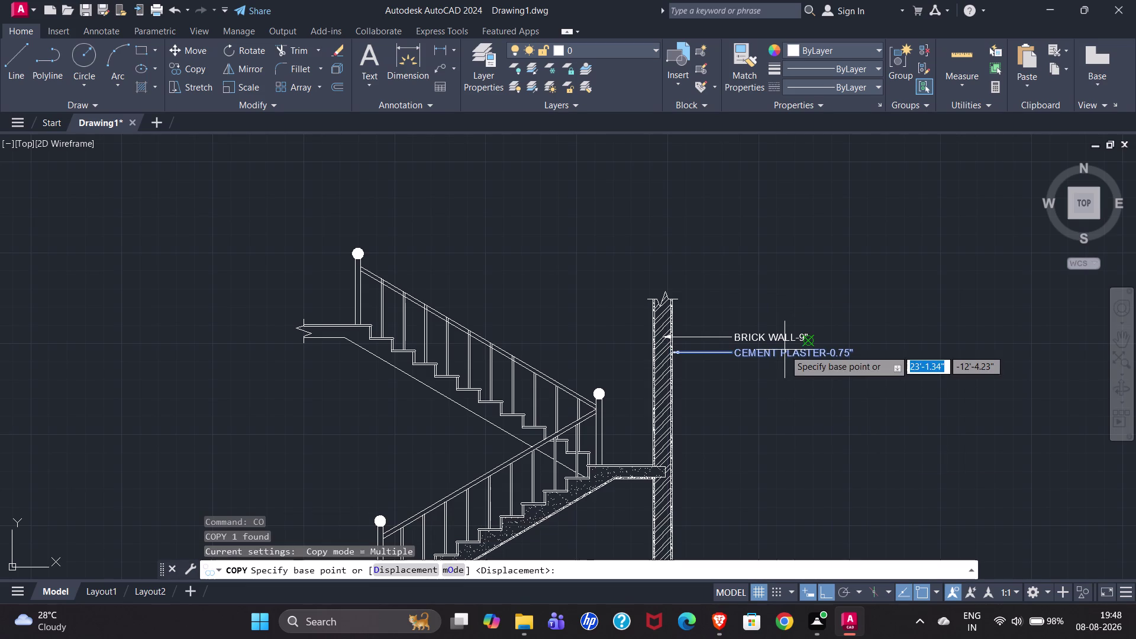
scroll(up, 3)
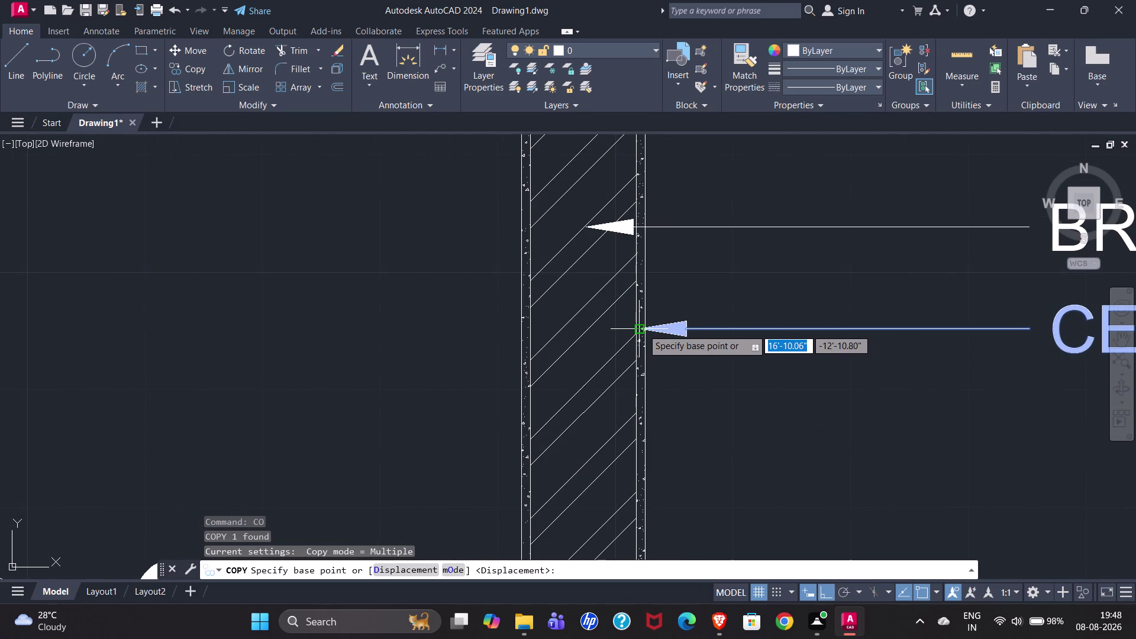
click(643, 329)
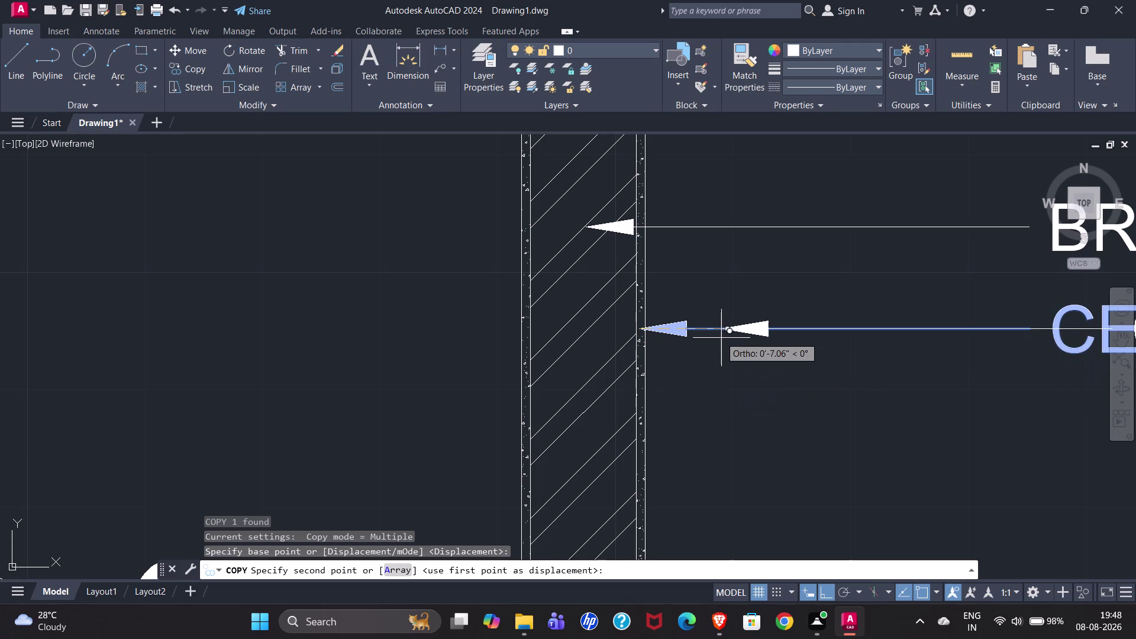
scroll(up, 3)
scroll(down, 3)
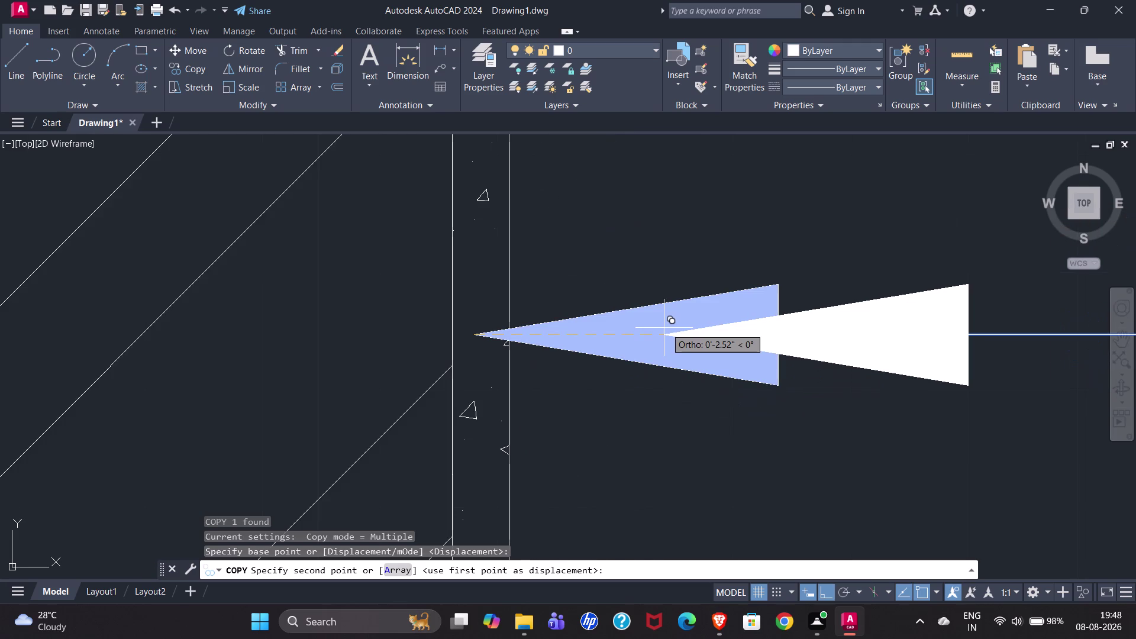
scroll(down, 3)
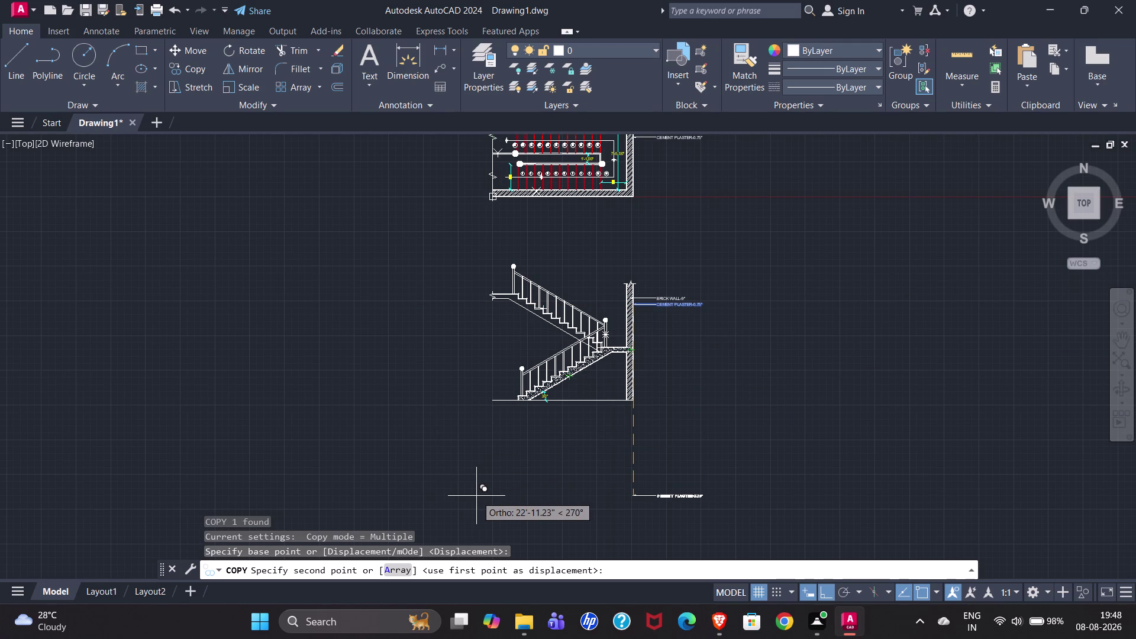
scroll(up, 3)
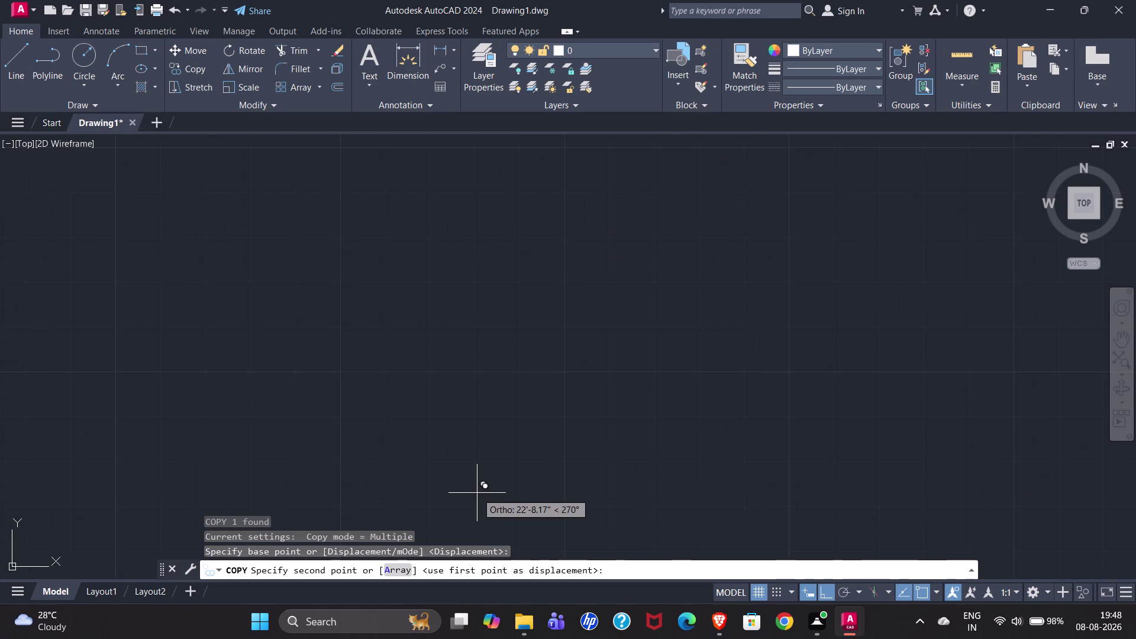
scroll(down, 3)
scroll(up, 3)
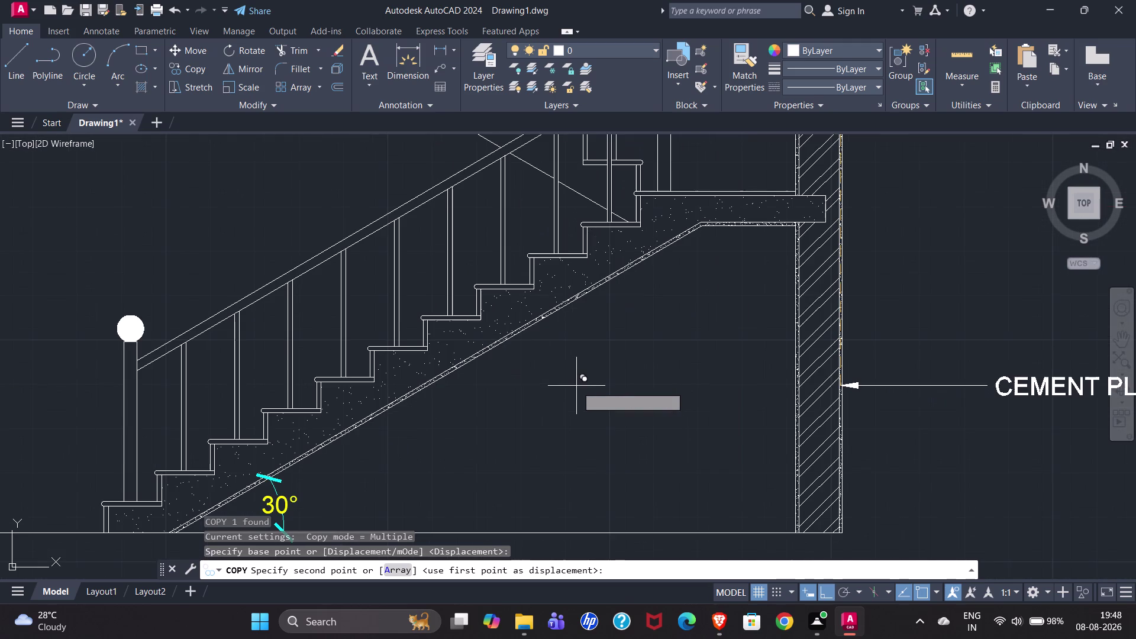
click(826, 592)
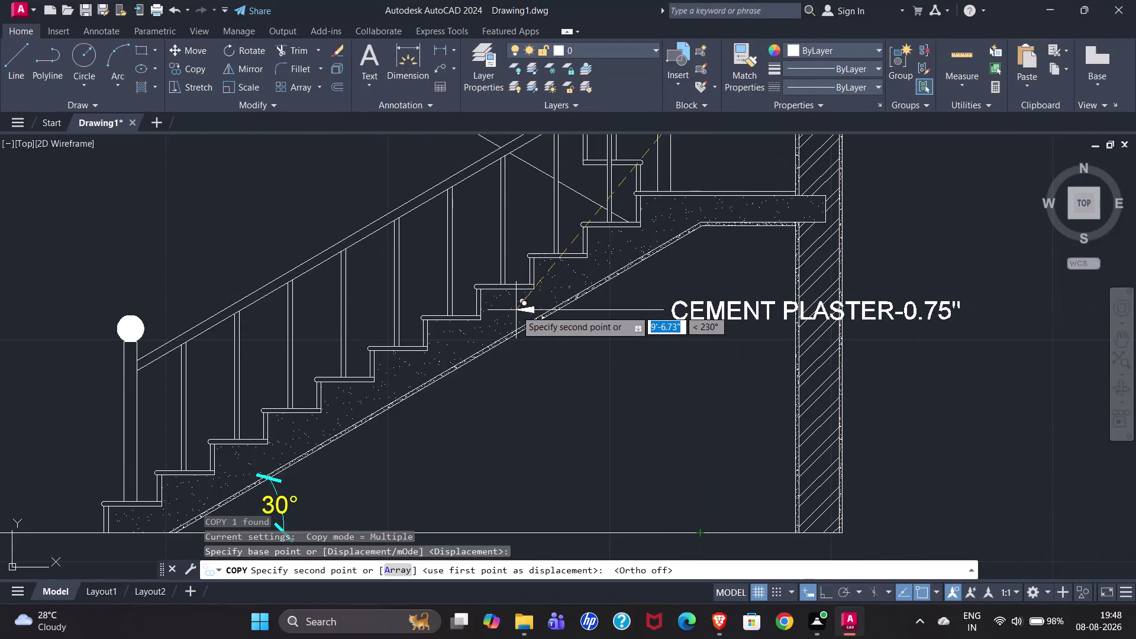
Place cement plaster label copies at two stair steps and the slab underside.
click(516, 310)
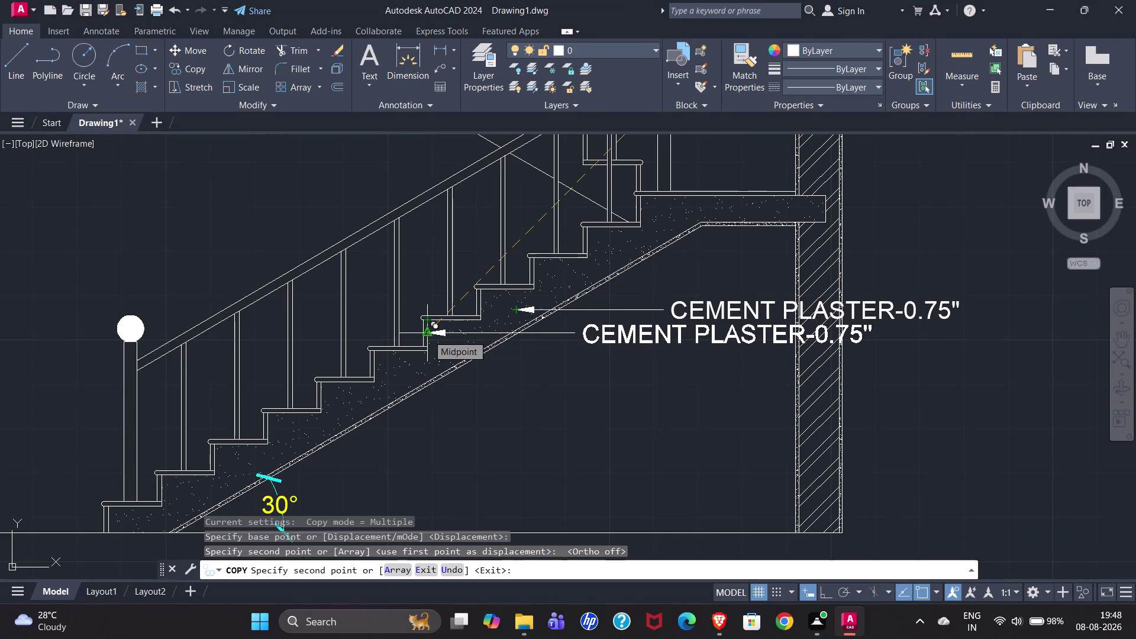
click(379, 369)
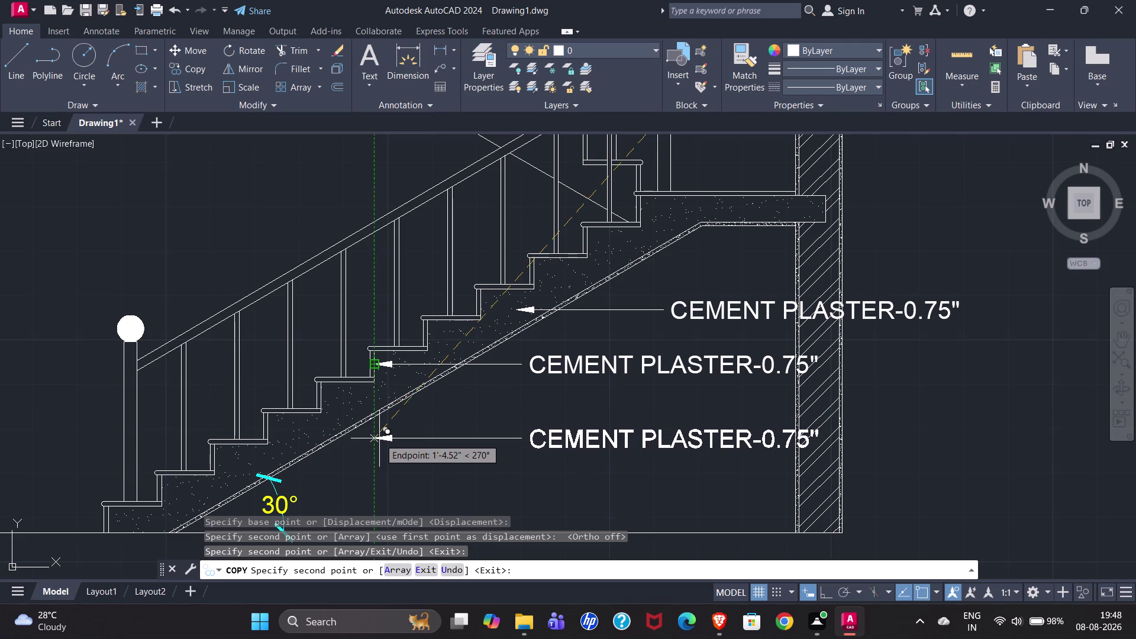
scroll(up, 3)
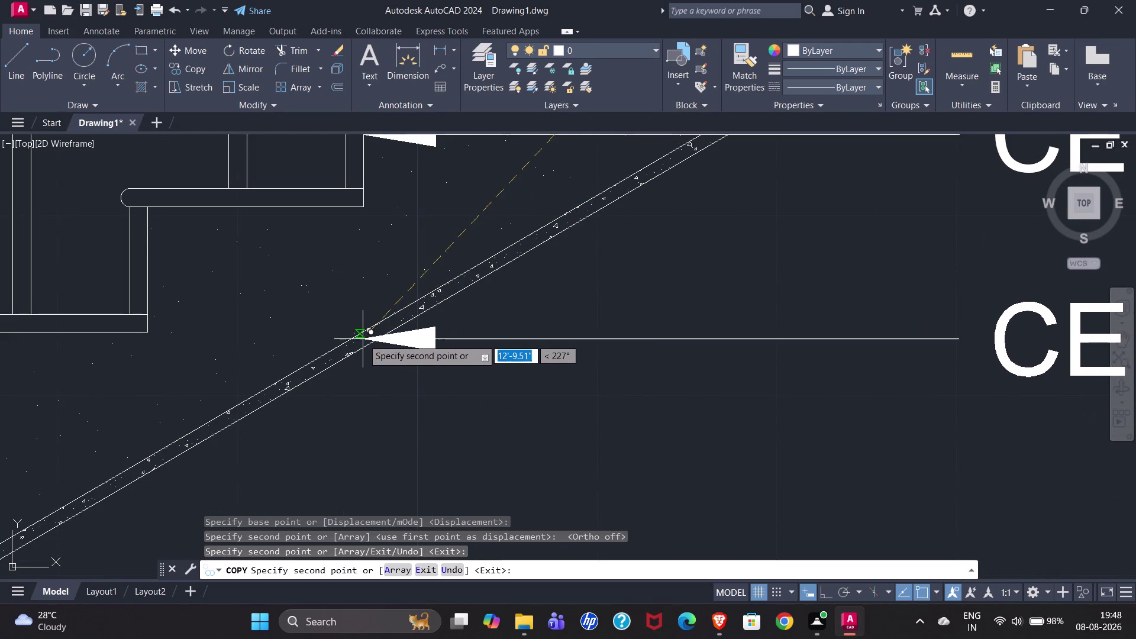
scroll(up, 3)
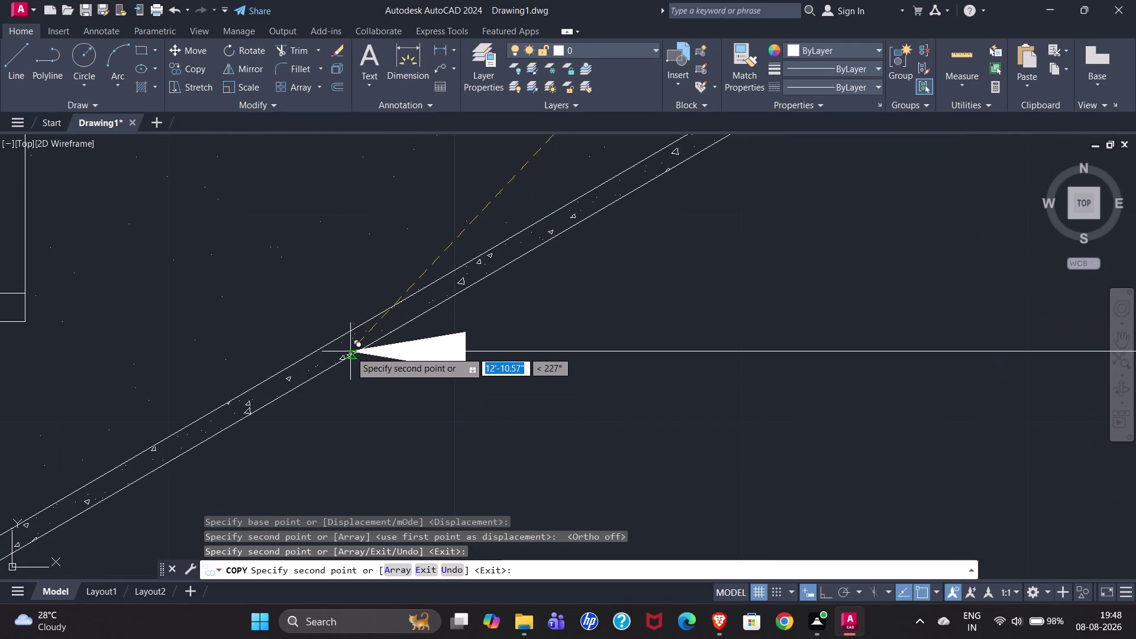
scroll(up, 3)
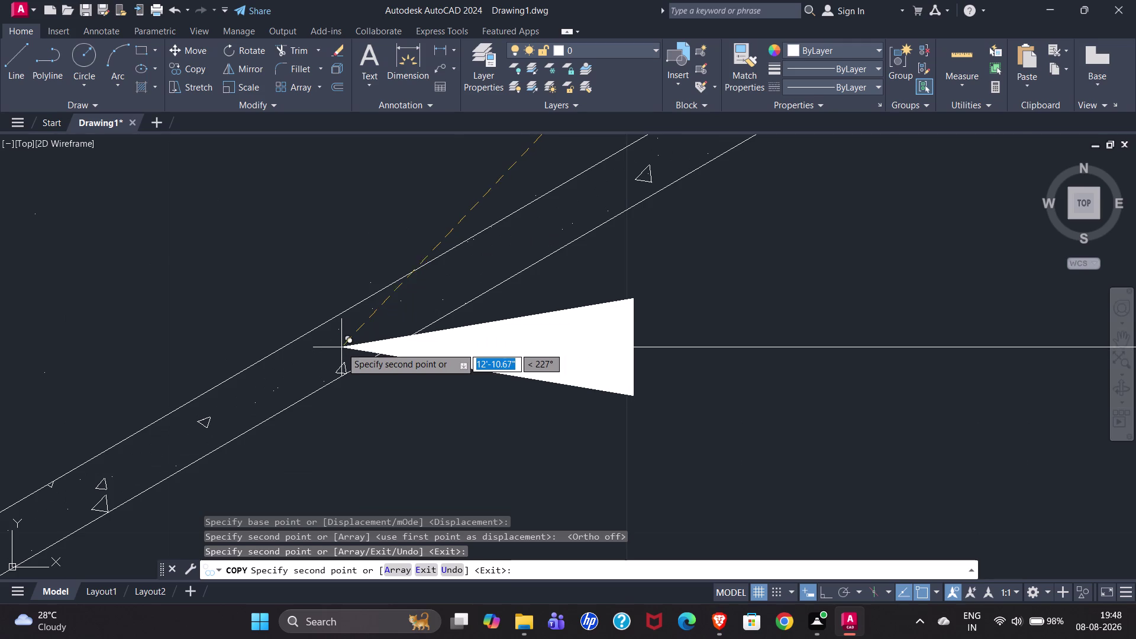
click(340, 345)
scroll(down, 3)
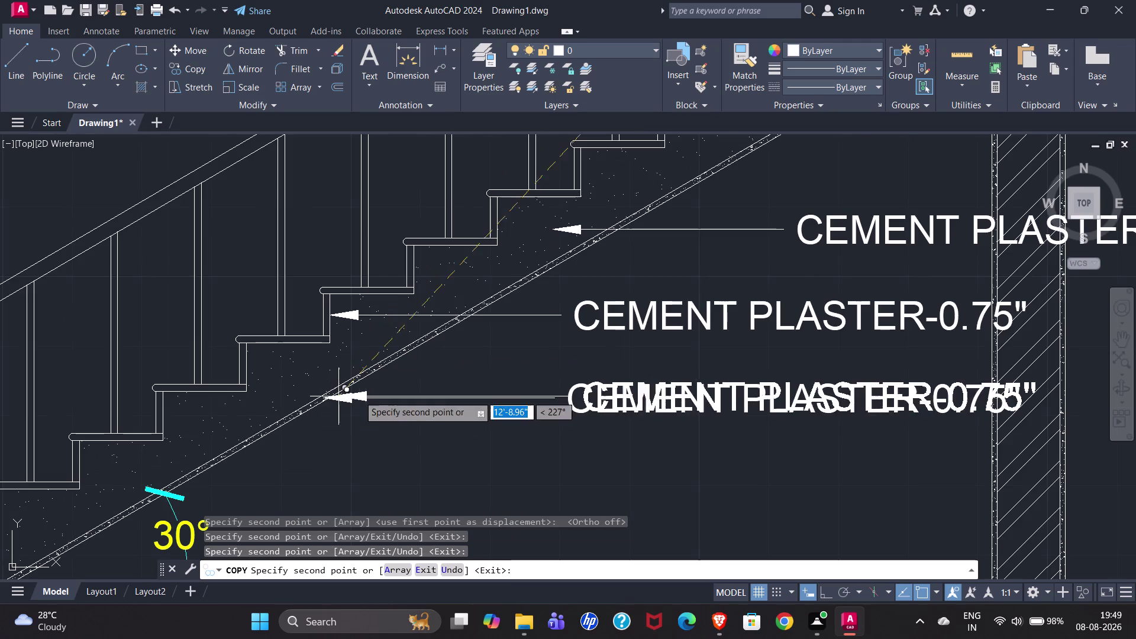
key(Escape)
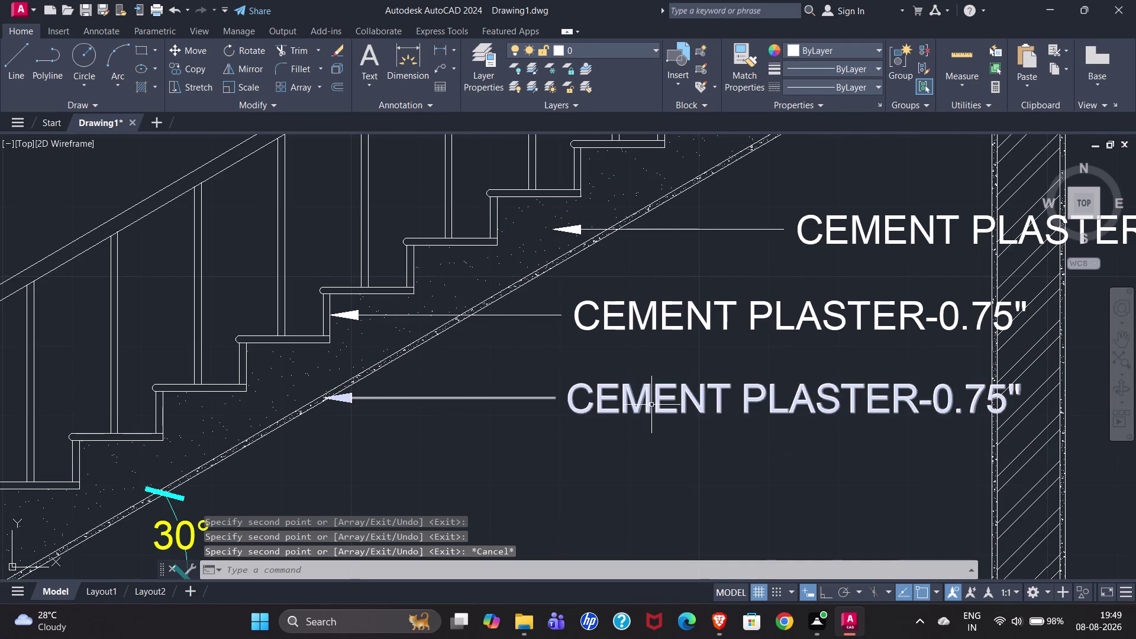
scroll(down, 3)
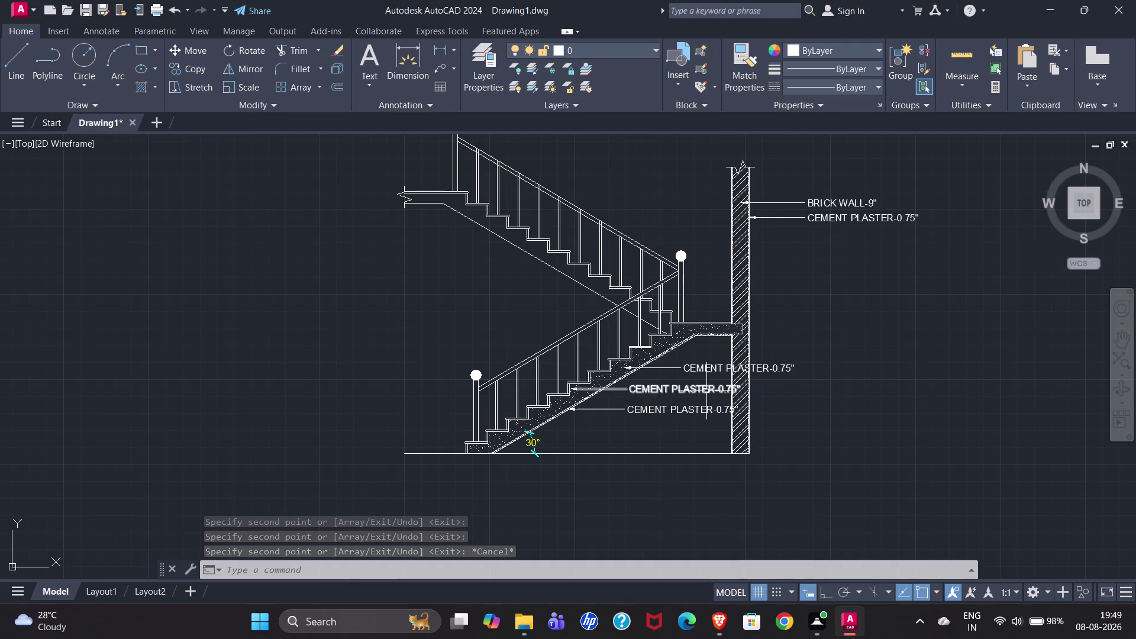
Replace the middle leader's text with STONE - 1" and exit the editor.
double_click(706, 391)
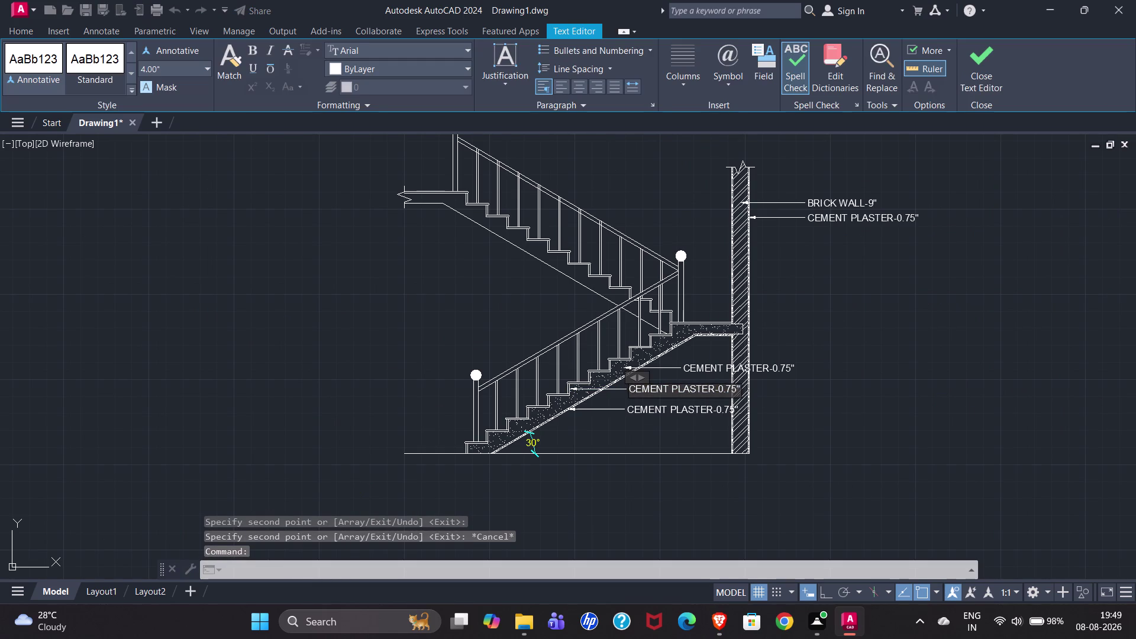
scroll(up, 3)
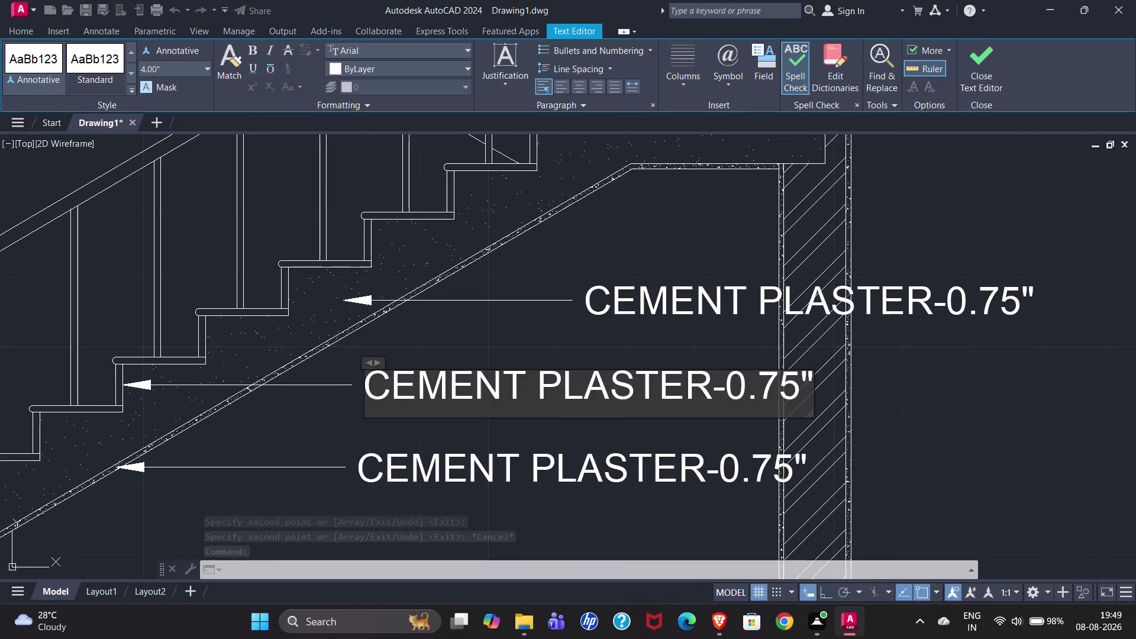
key(ctrl+a)
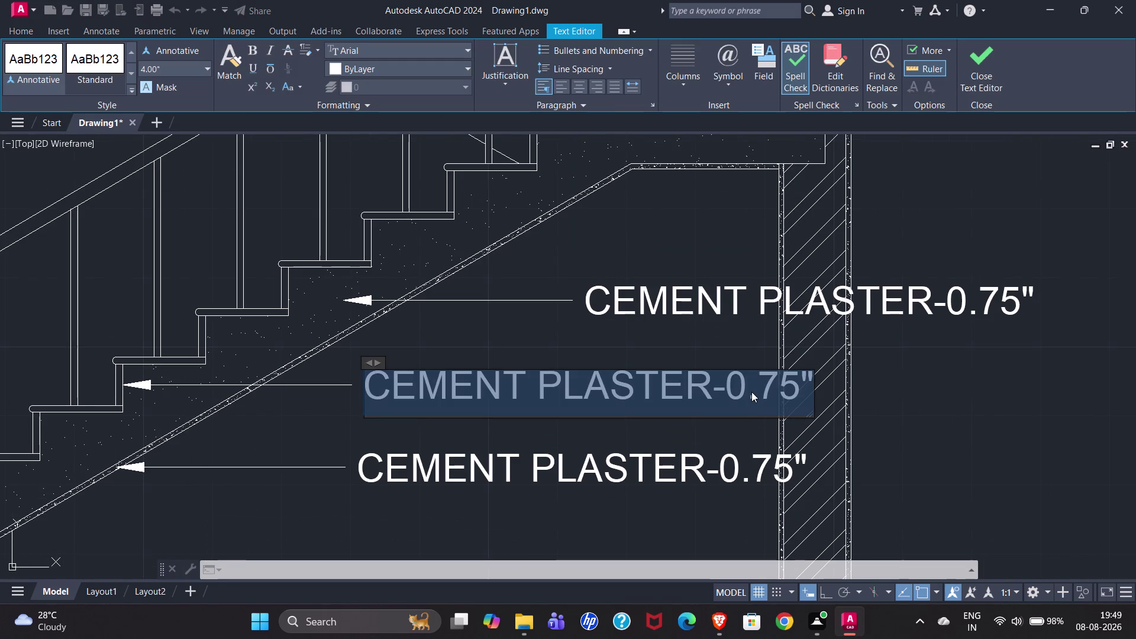
text(STO)
text(NE)
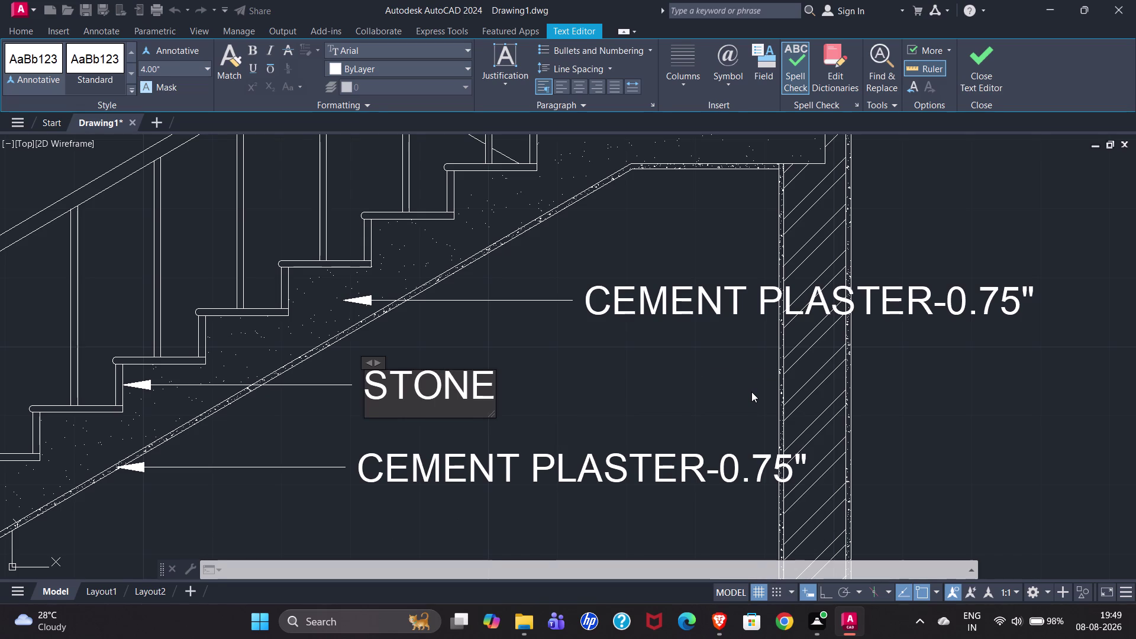
key(space)
text(- 1)
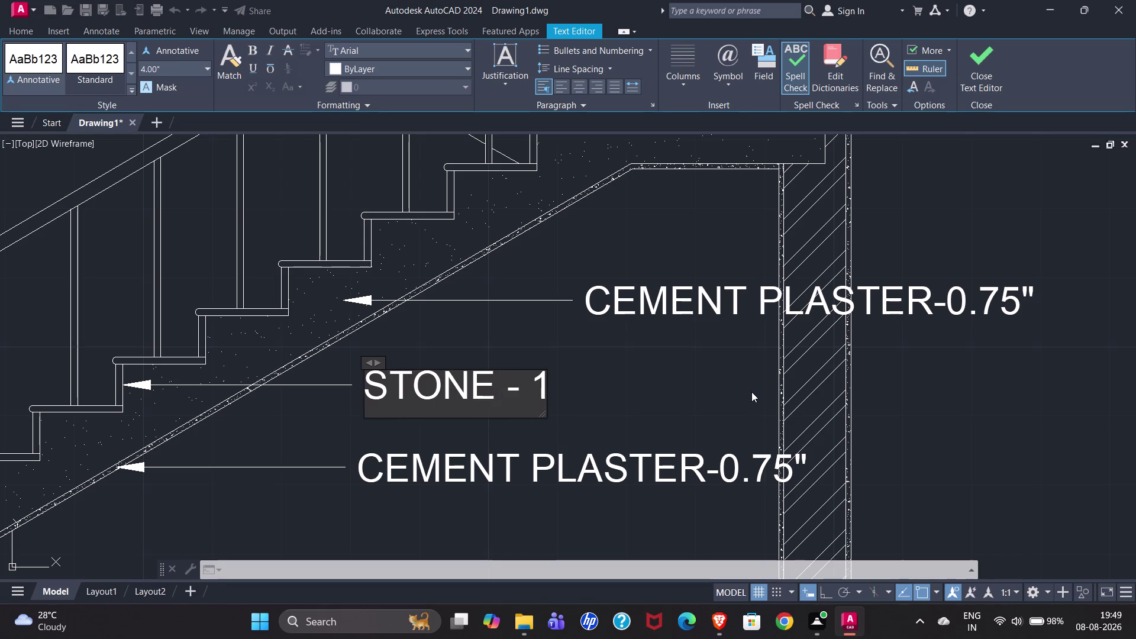
key(shift+quotedbl)
click(968, 90)
double_click(732, 300)
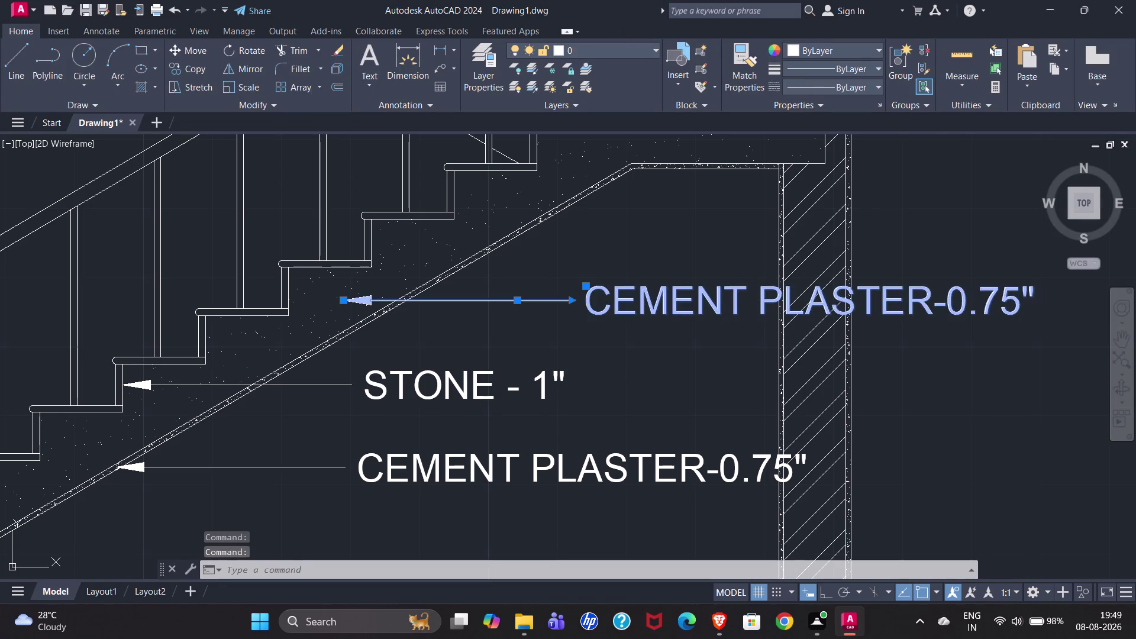
Replace the top leader's text with SLAB - 6" and zoom out.
key(ctrl+a)
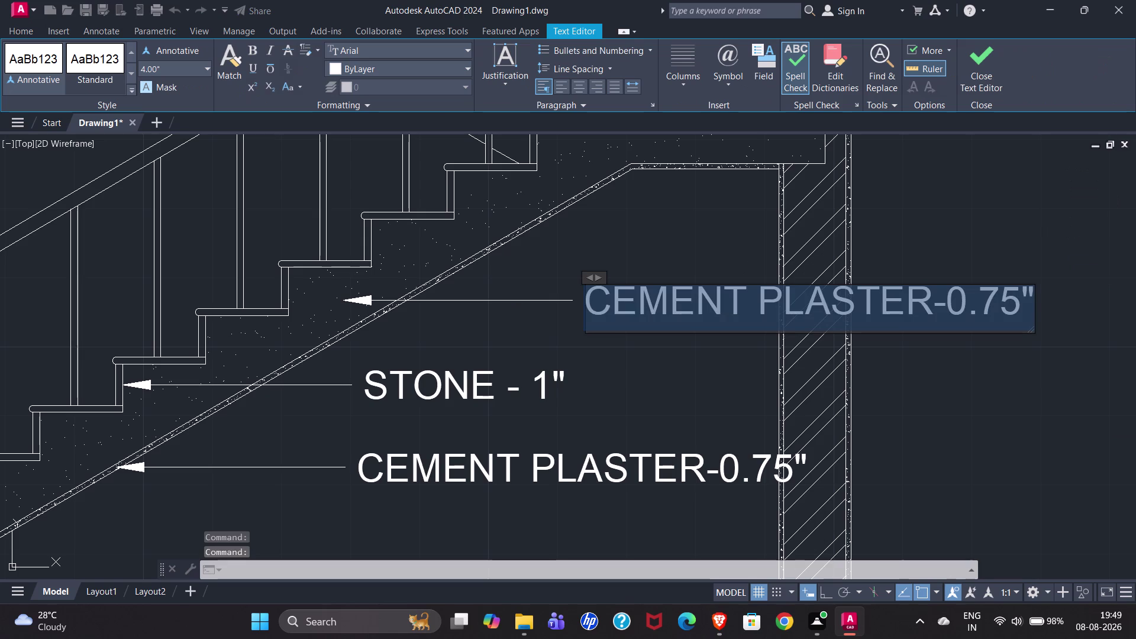
key(BackSpace)
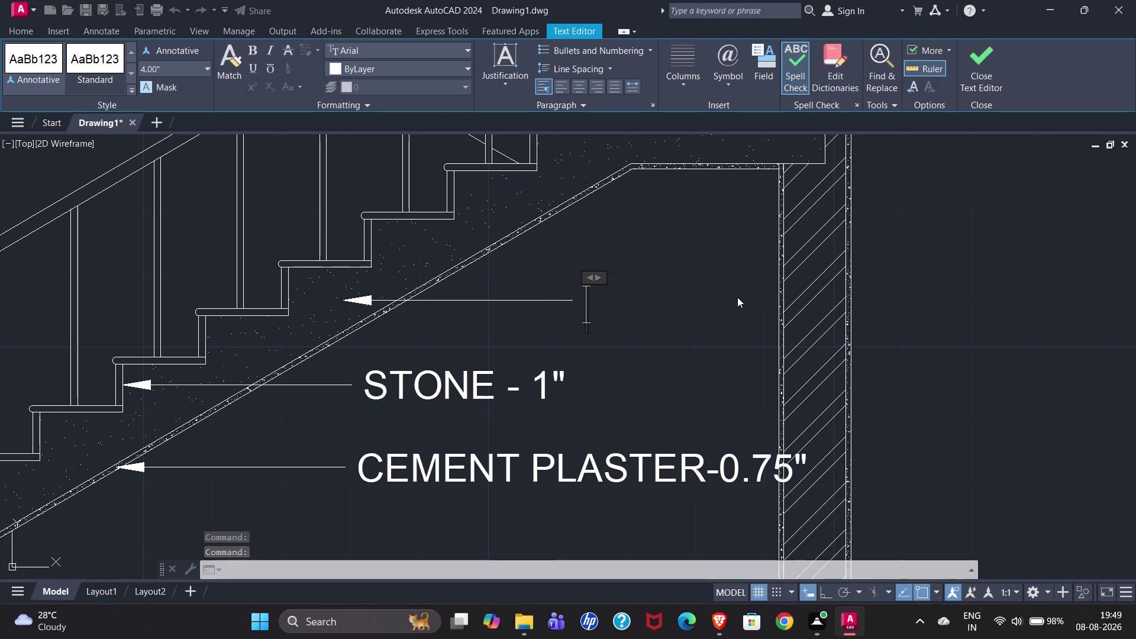
text(SLA)
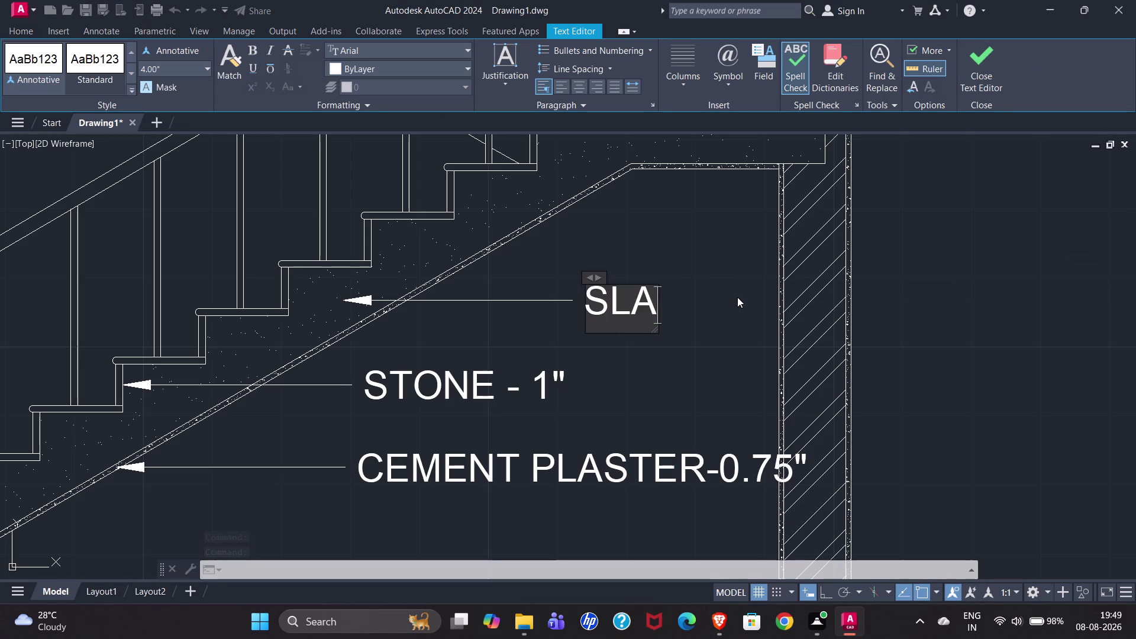
key(b)
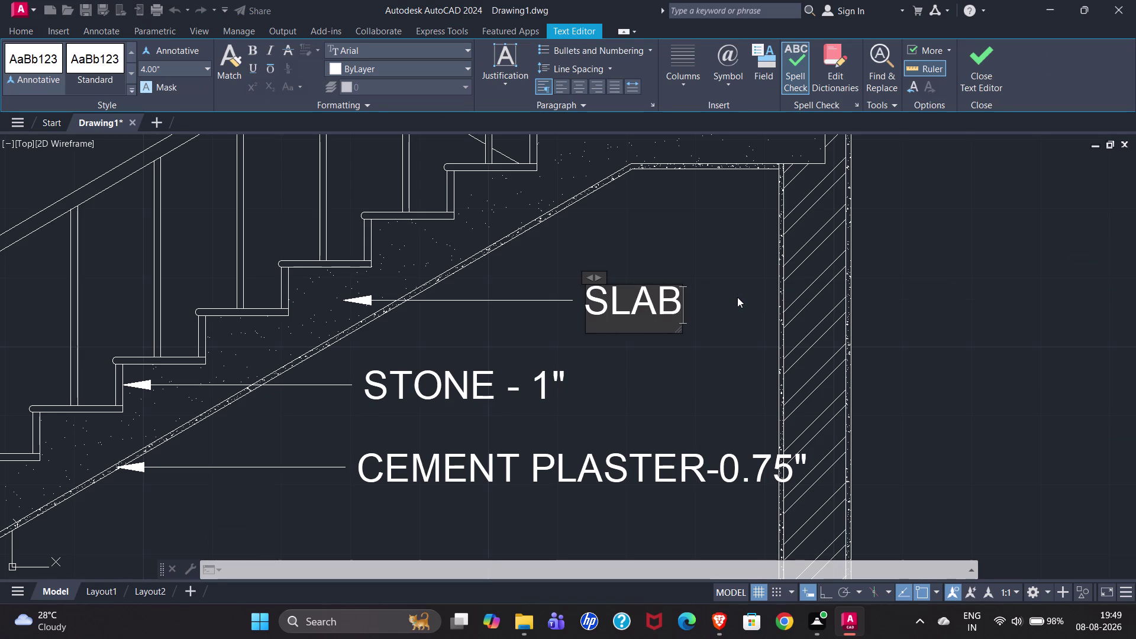
key(space)
text(-)
key(space)
text(6")
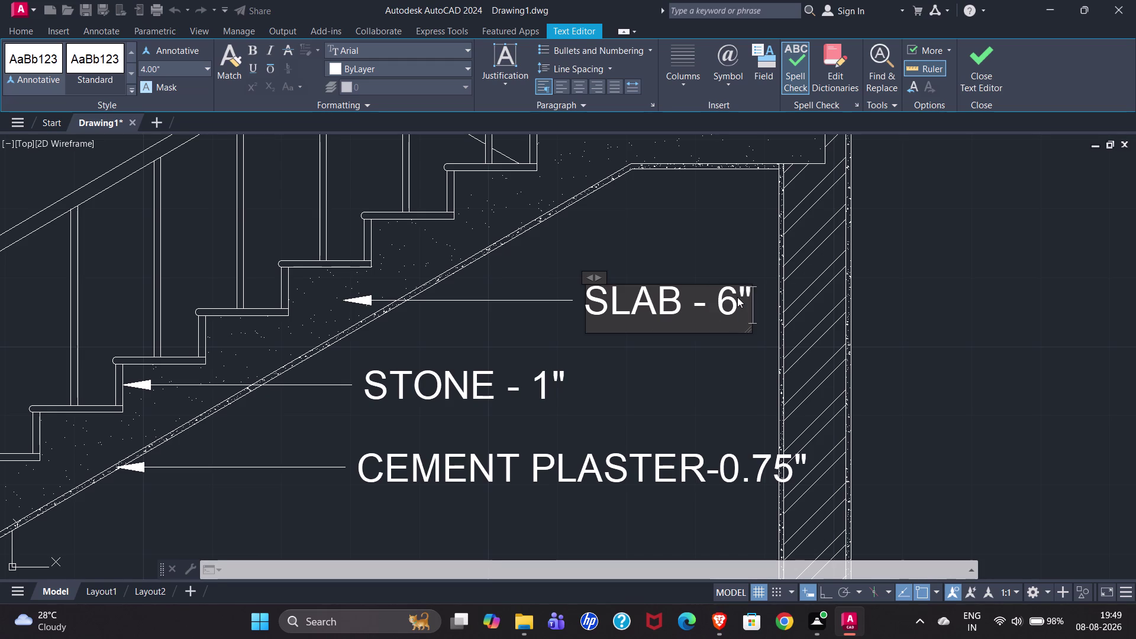
key(Return)
key(BackSpace)
click(989, 76)
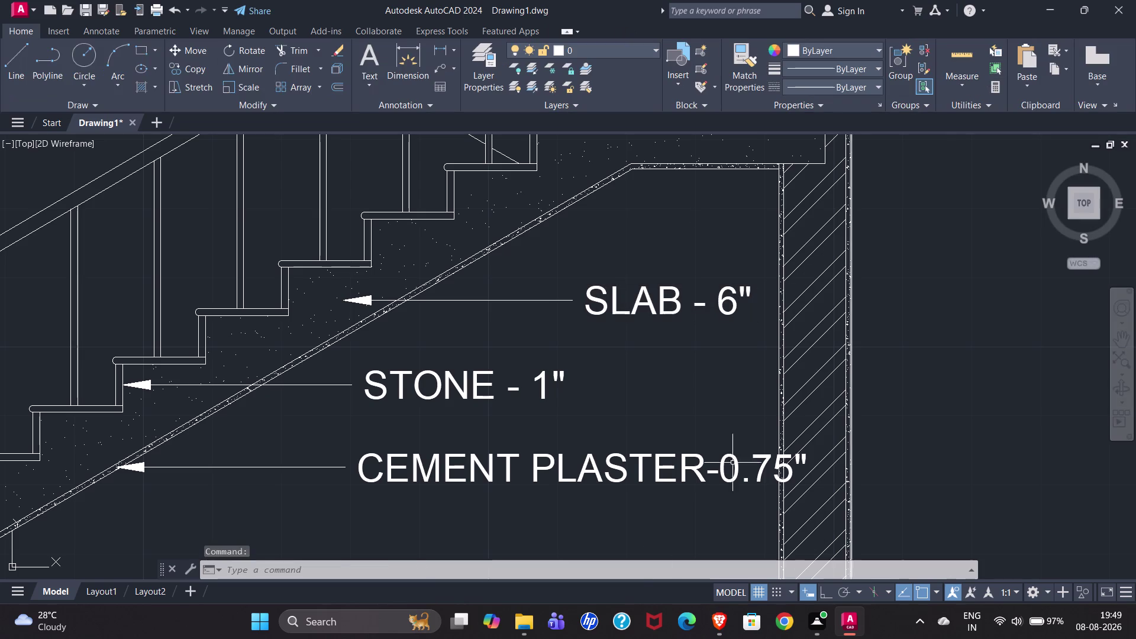
scroll(down, 3)
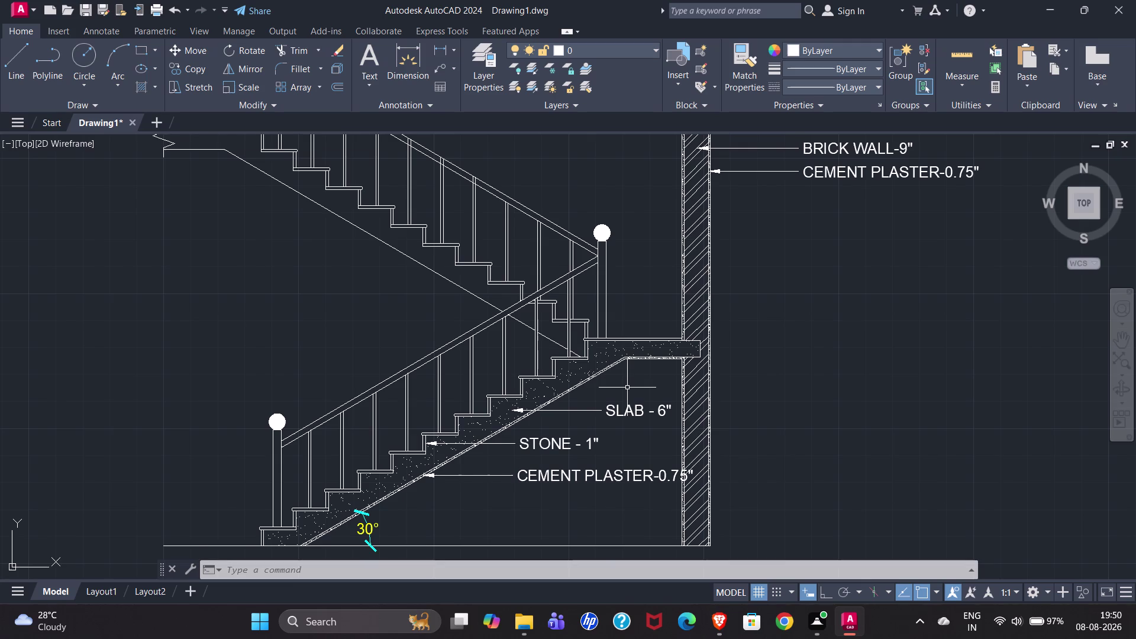
scroll(down, 3)
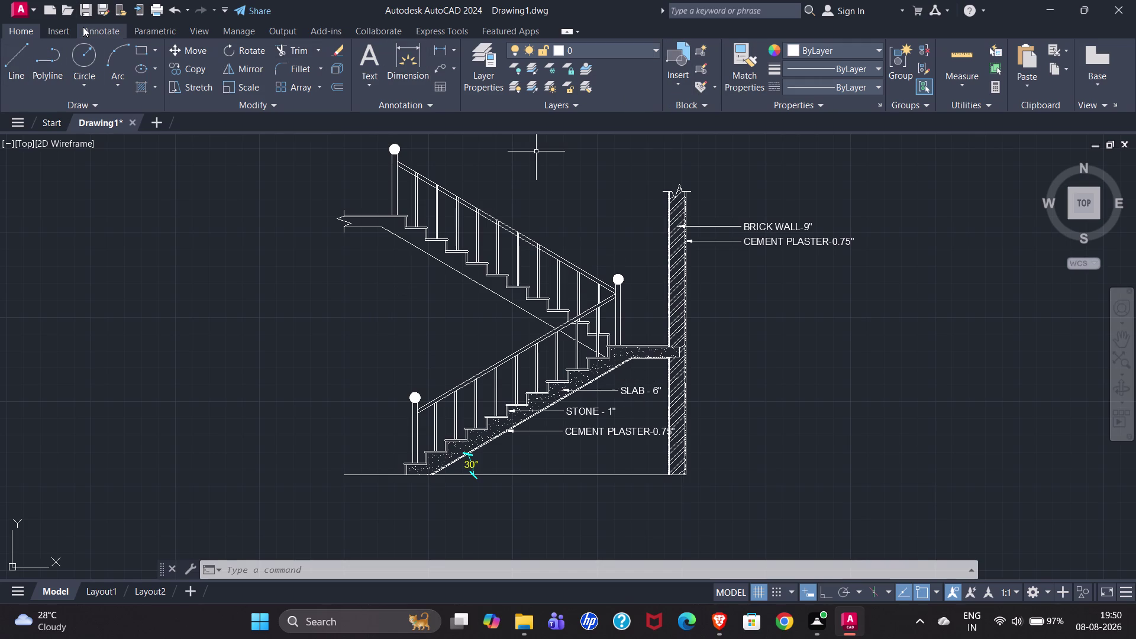
Draw a new multileader from a lower tread nosing to a text spot at left.
click(98, 36)
click(580, 71)
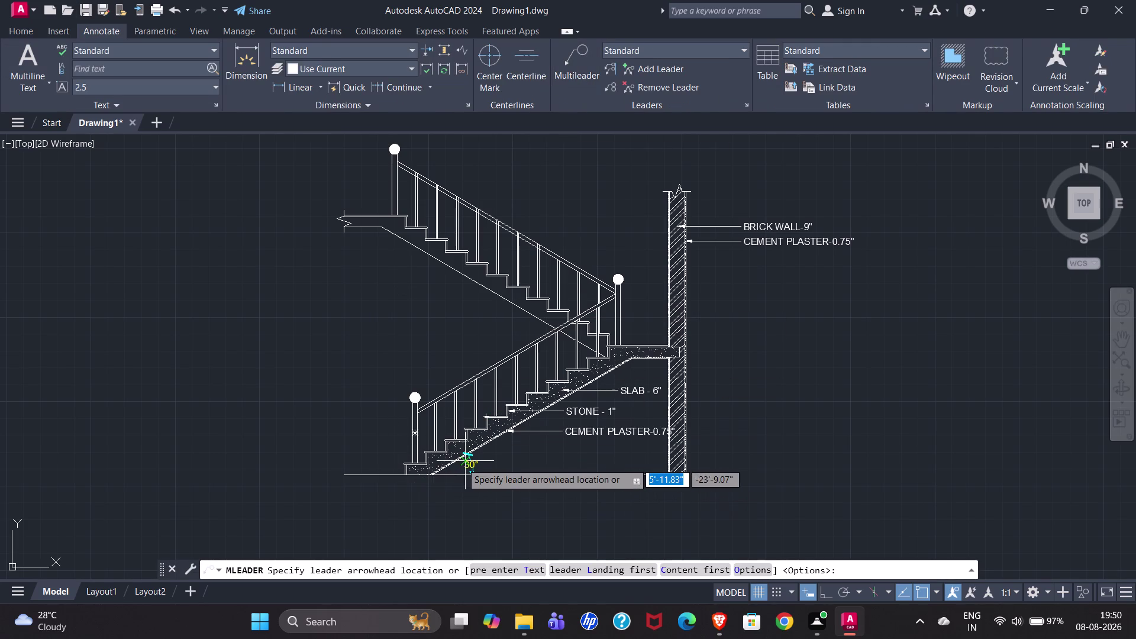
scroll(up, 3)
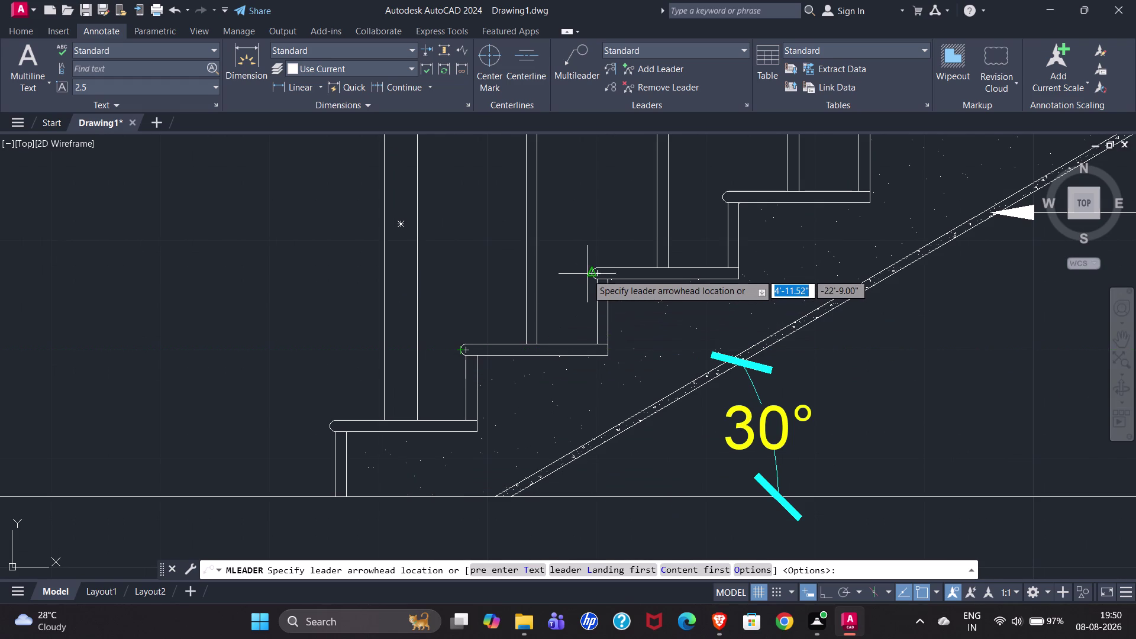
click(589, 274)
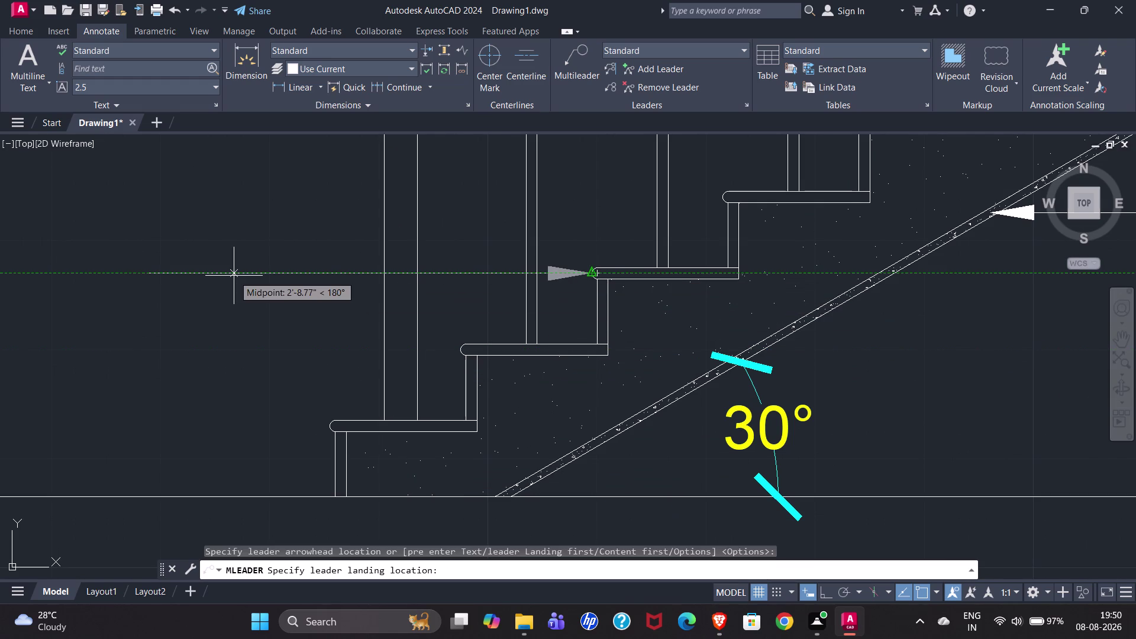
click(235, 276)
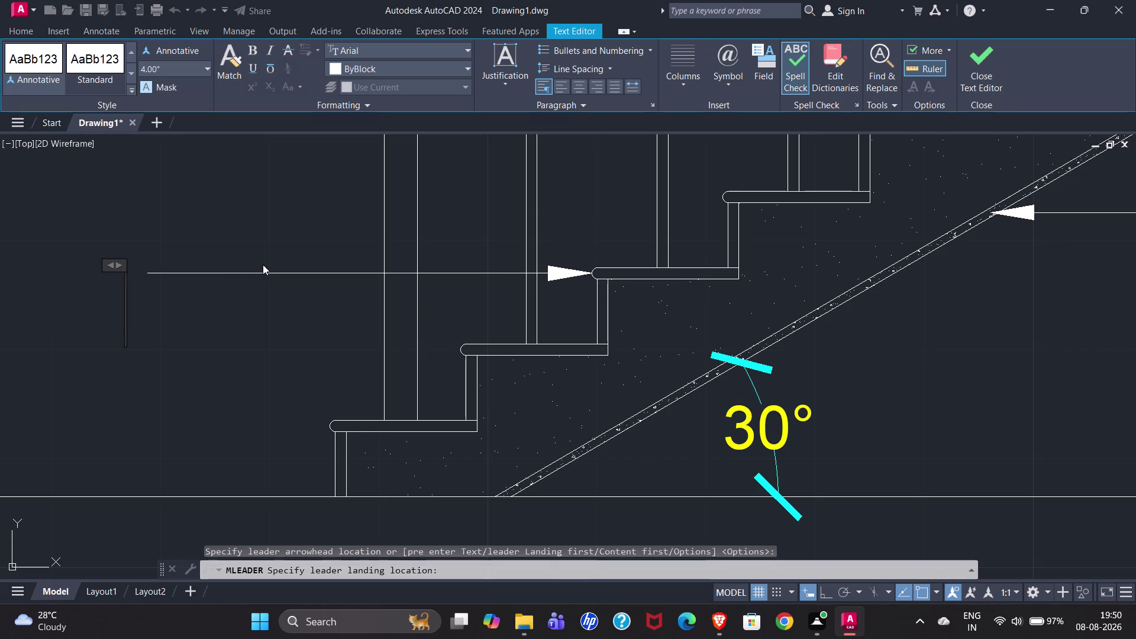
Enter NOSING - 1" as the leader text and close the editor.
text(NOSING)
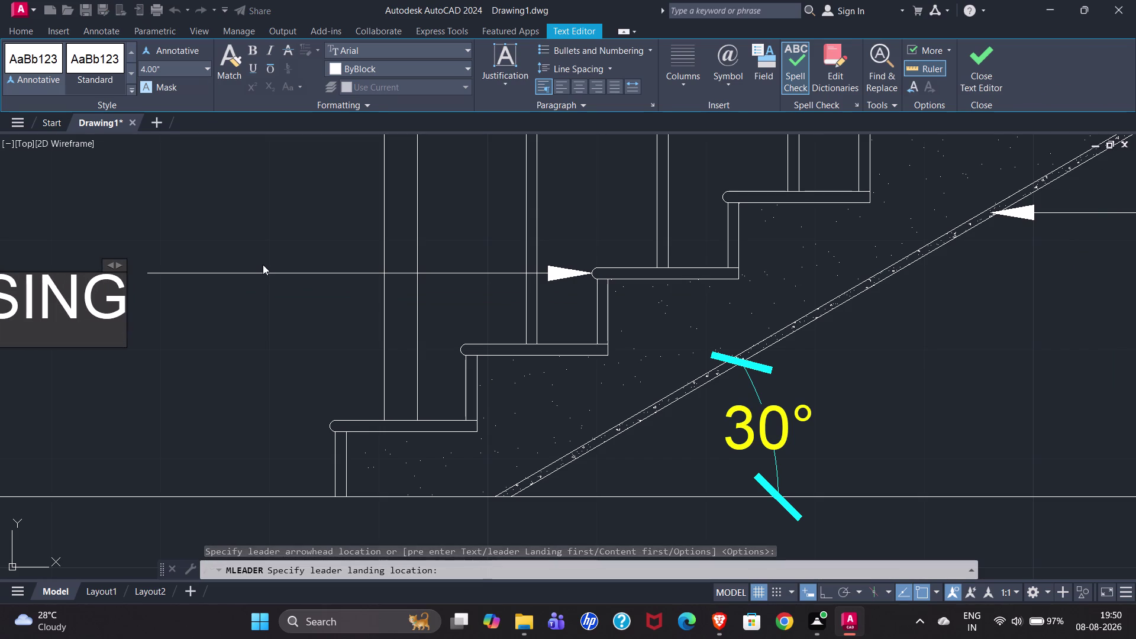
key(space)
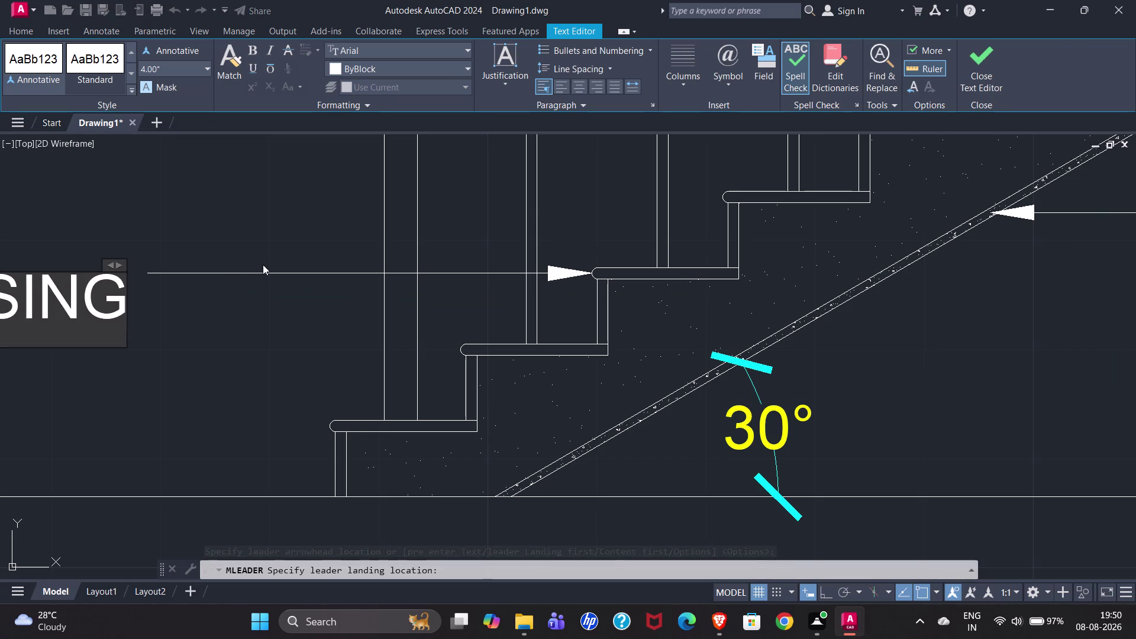
text(-)
key(space)
text(1")
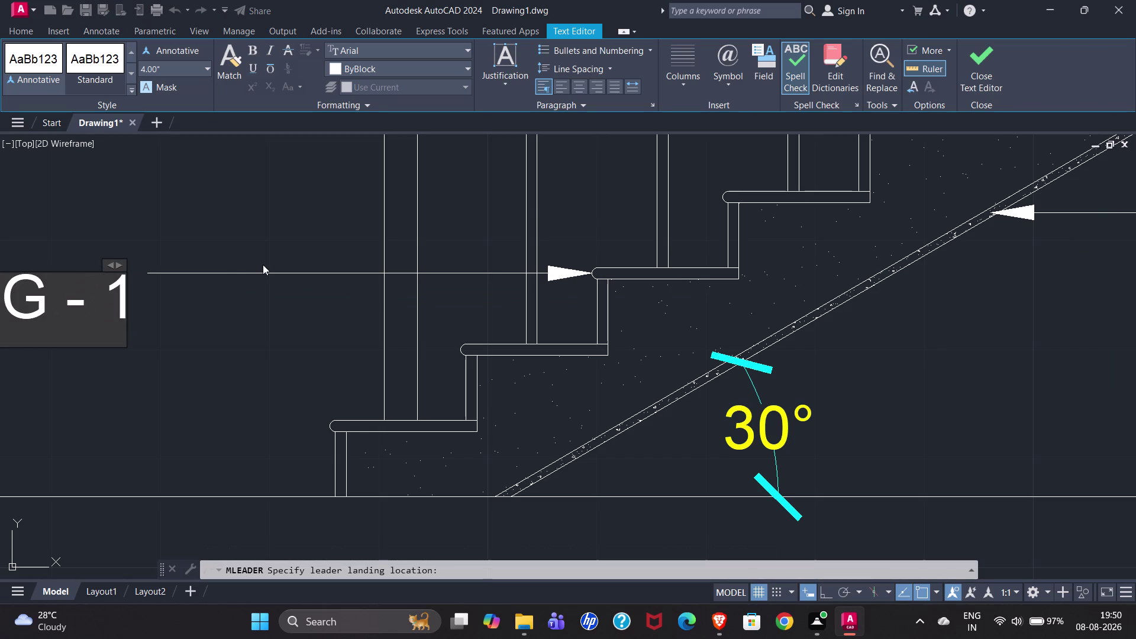
scroll(down, 3)
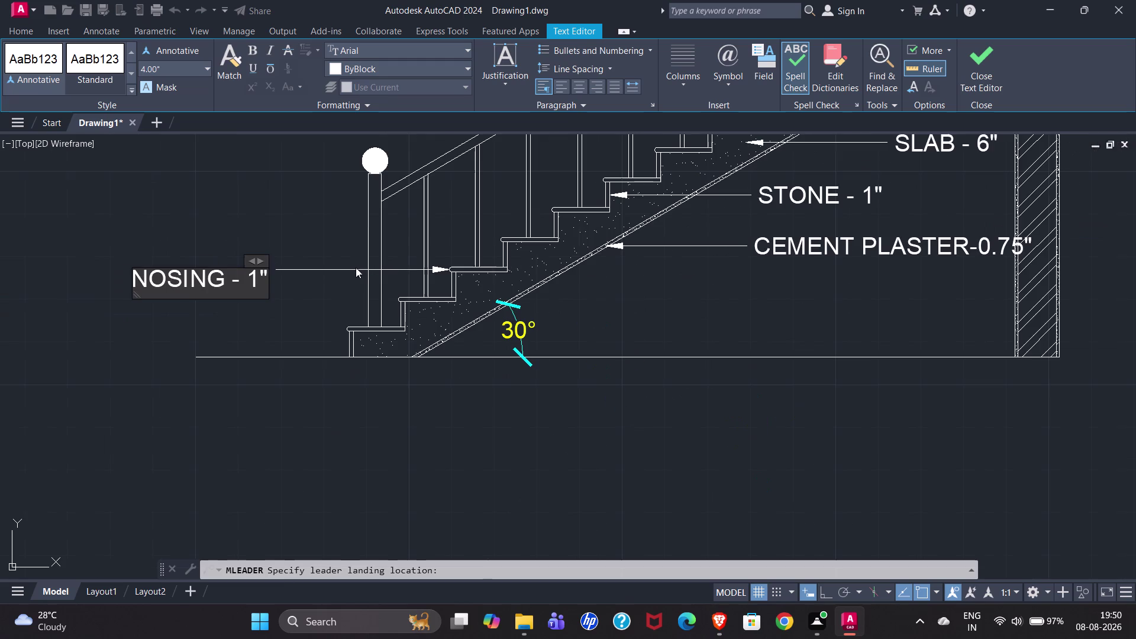
click(982, 61)
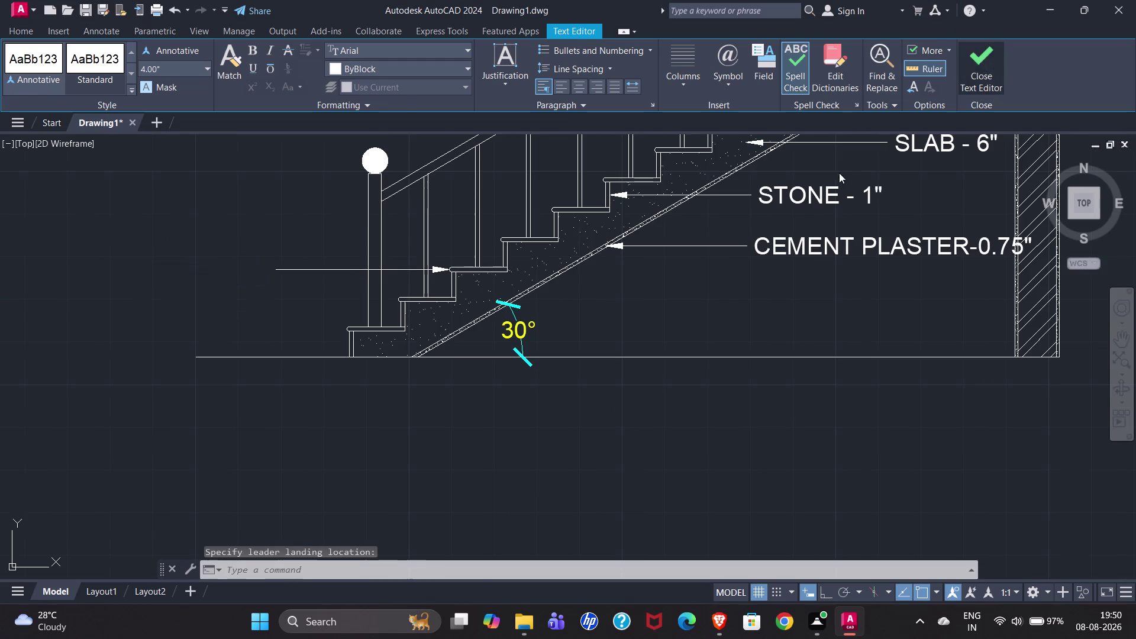
scroll(down, 3)
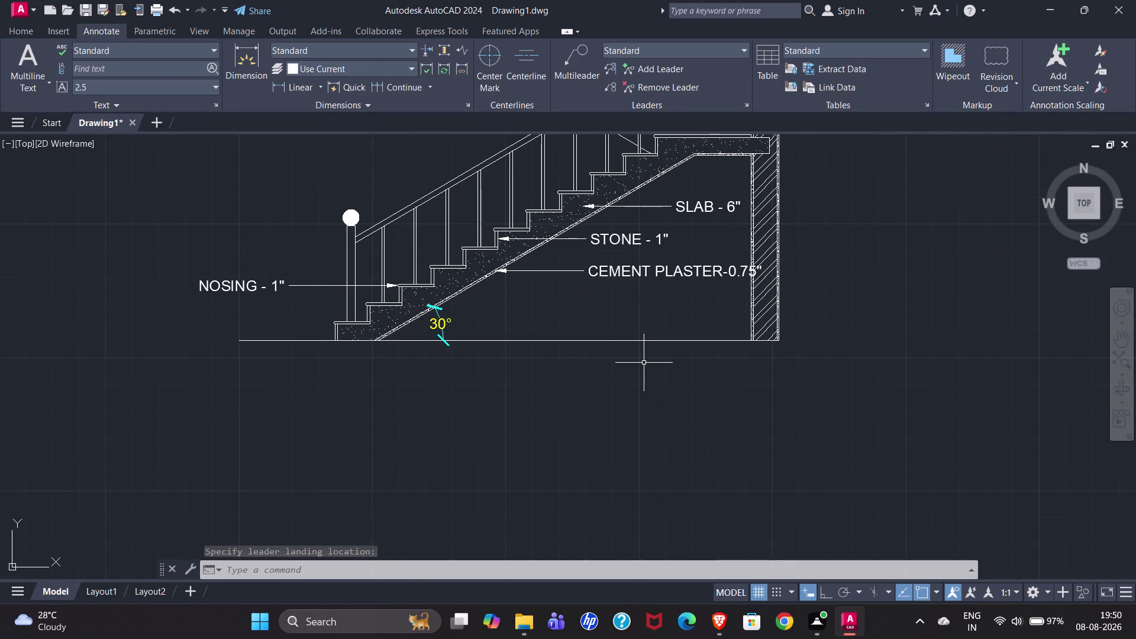
Break the CEMENT PLASTER-0.75" label onto two lines before PLASTER.
scroll(up, 3)
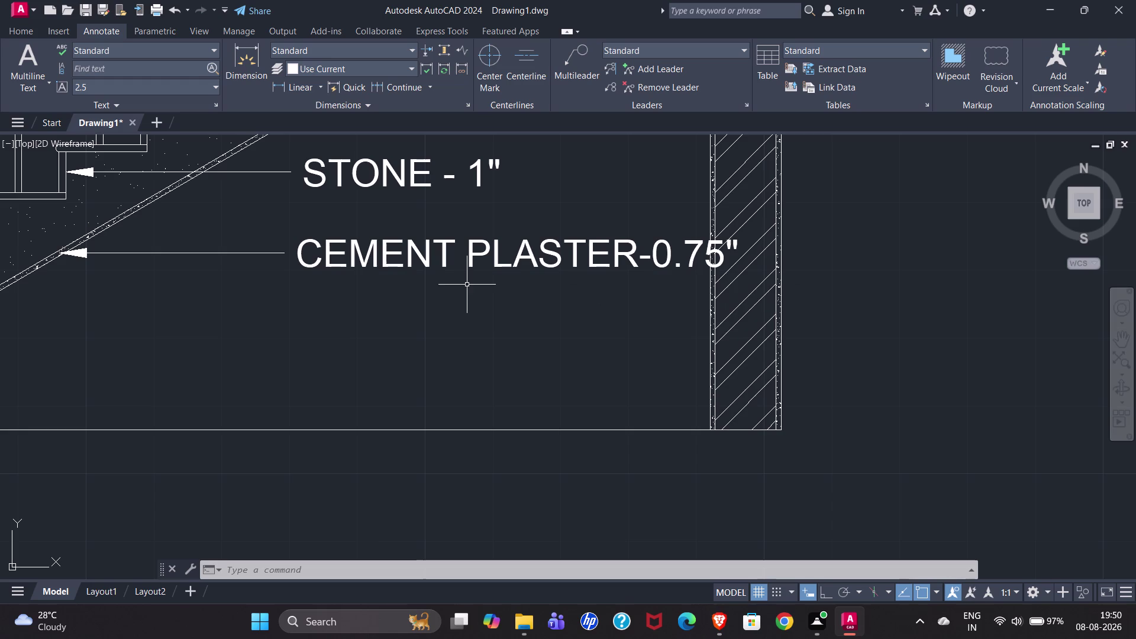
scroll(down, 3)
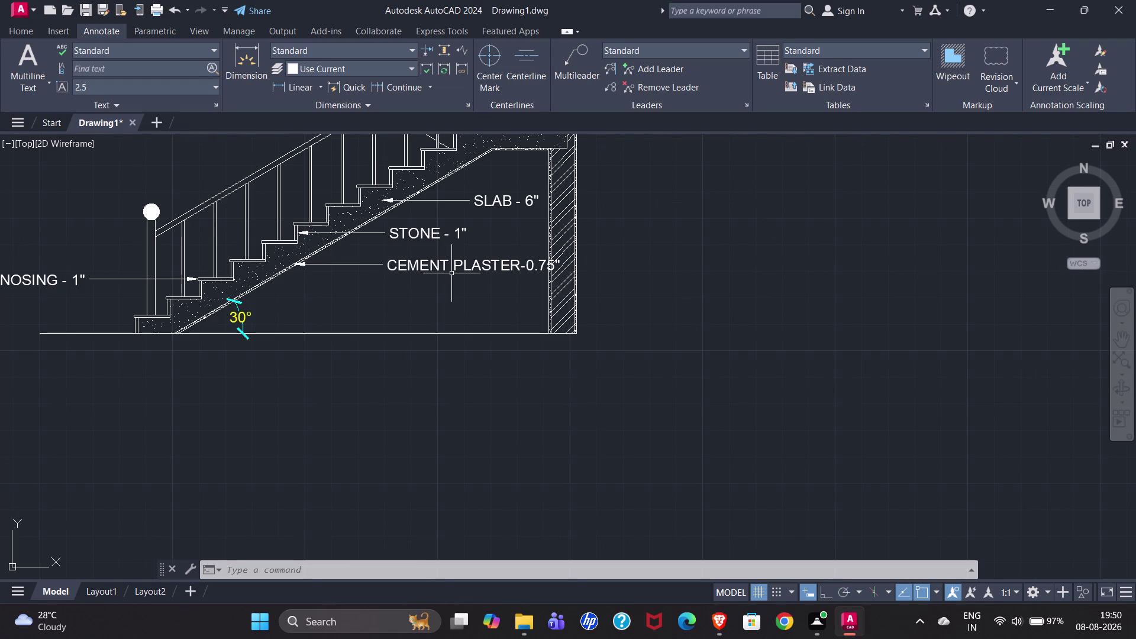
click(504, 268)
click(478, 269)
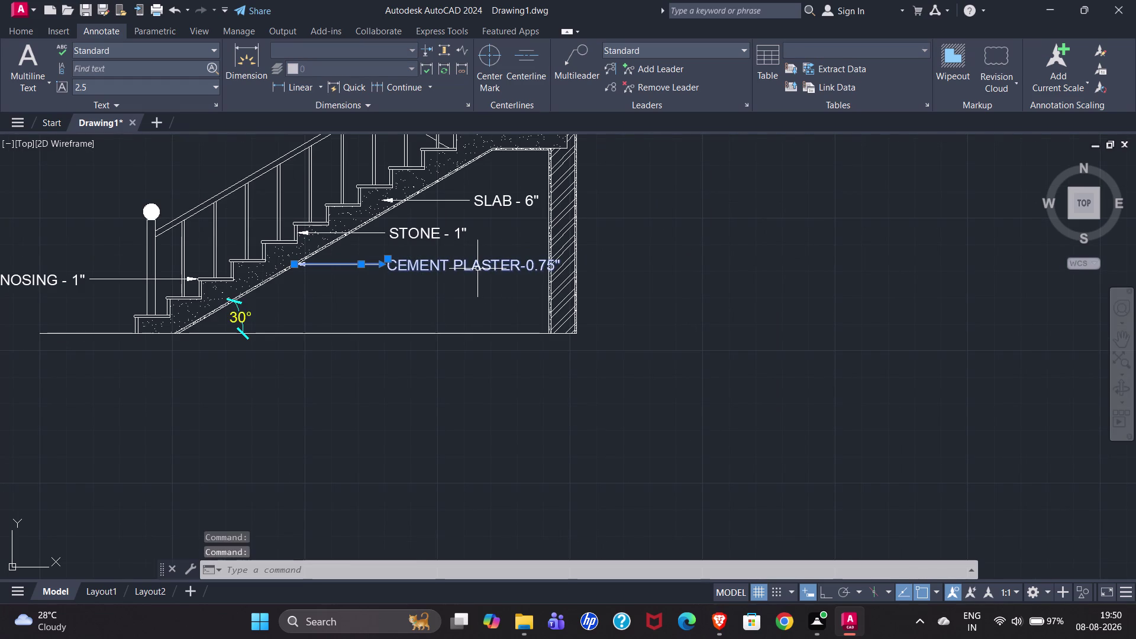
click(465, 265)
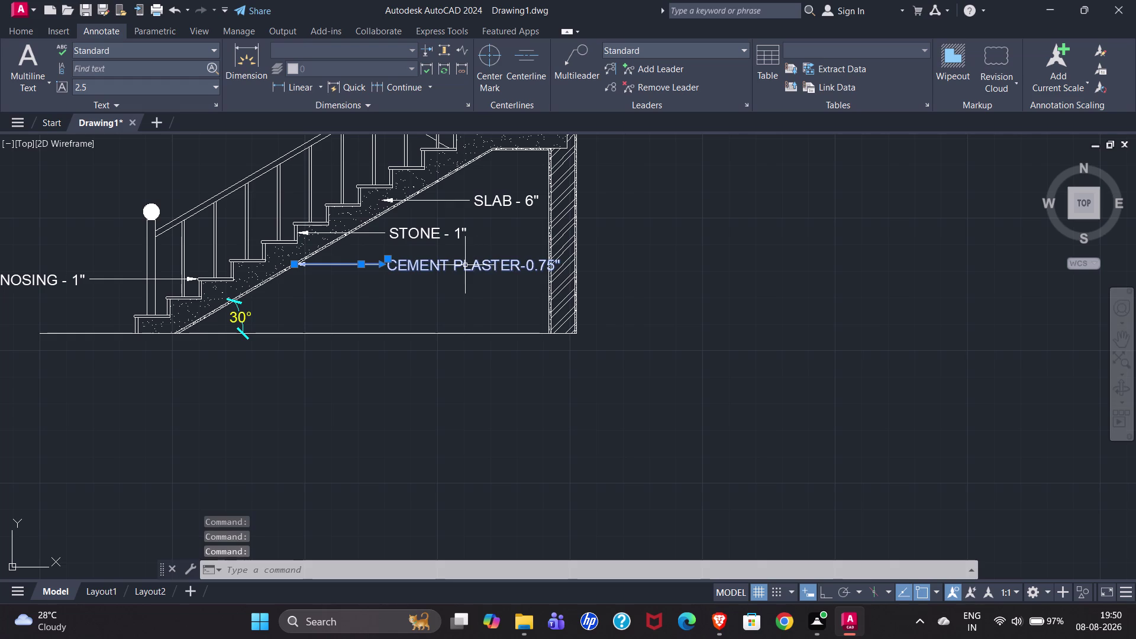
double_click(460, 267)
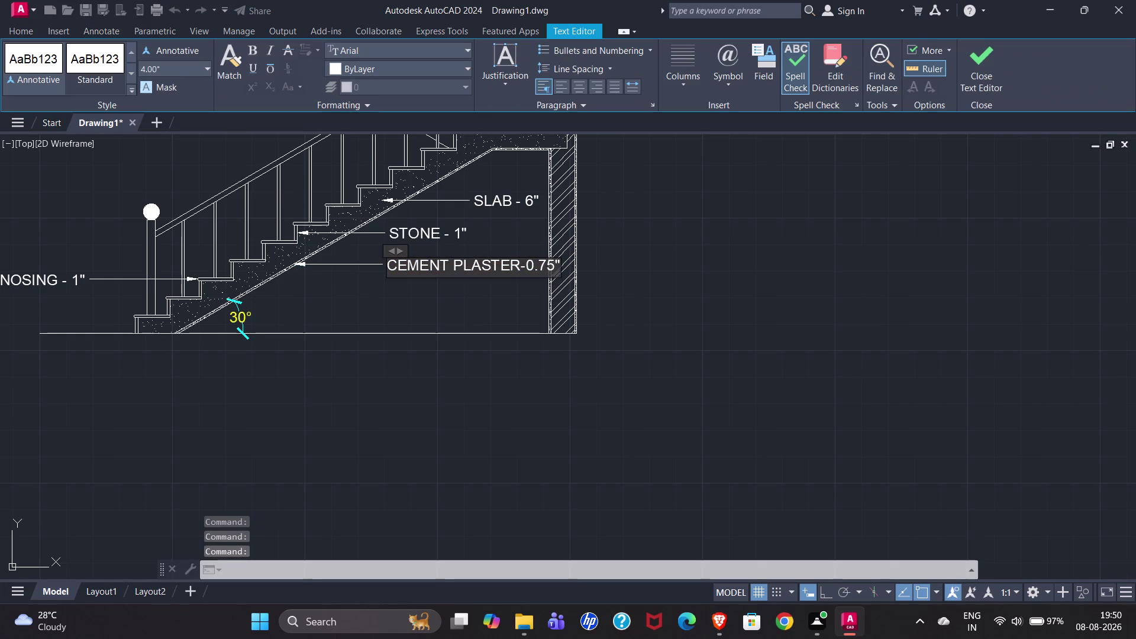
click(452, 263)
key(Return)
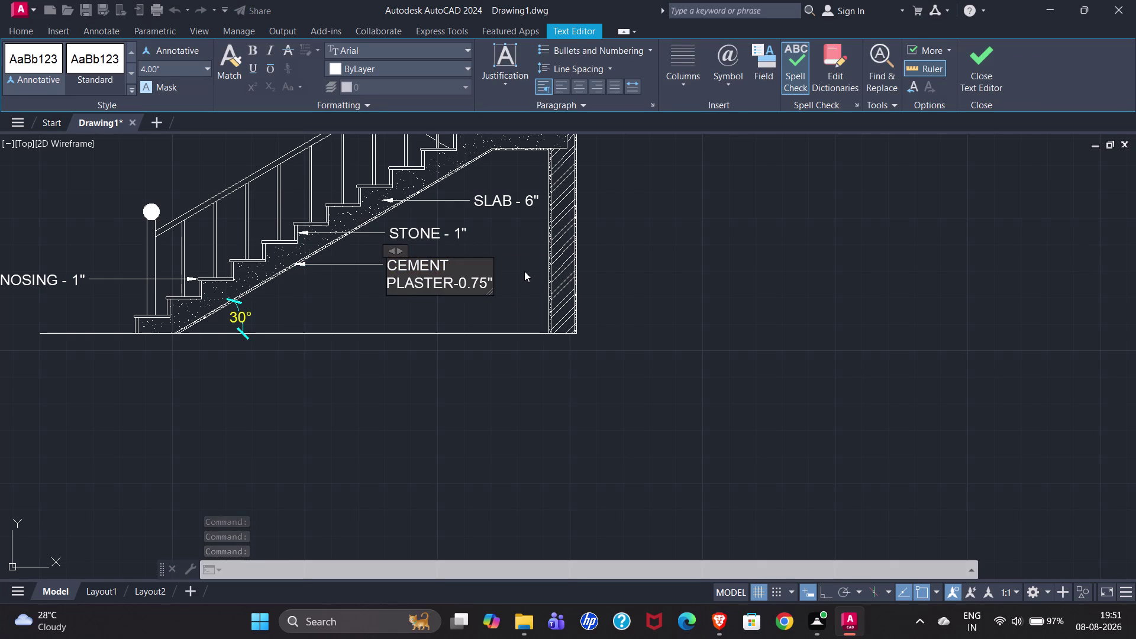
click(973, 64)
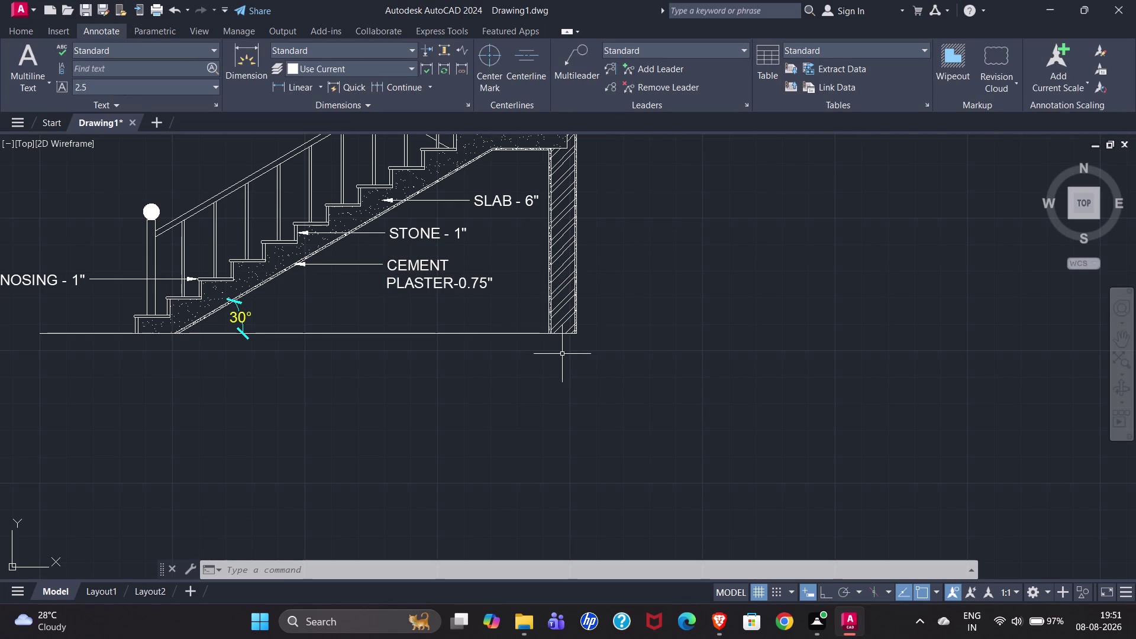
scroll(down, 3)
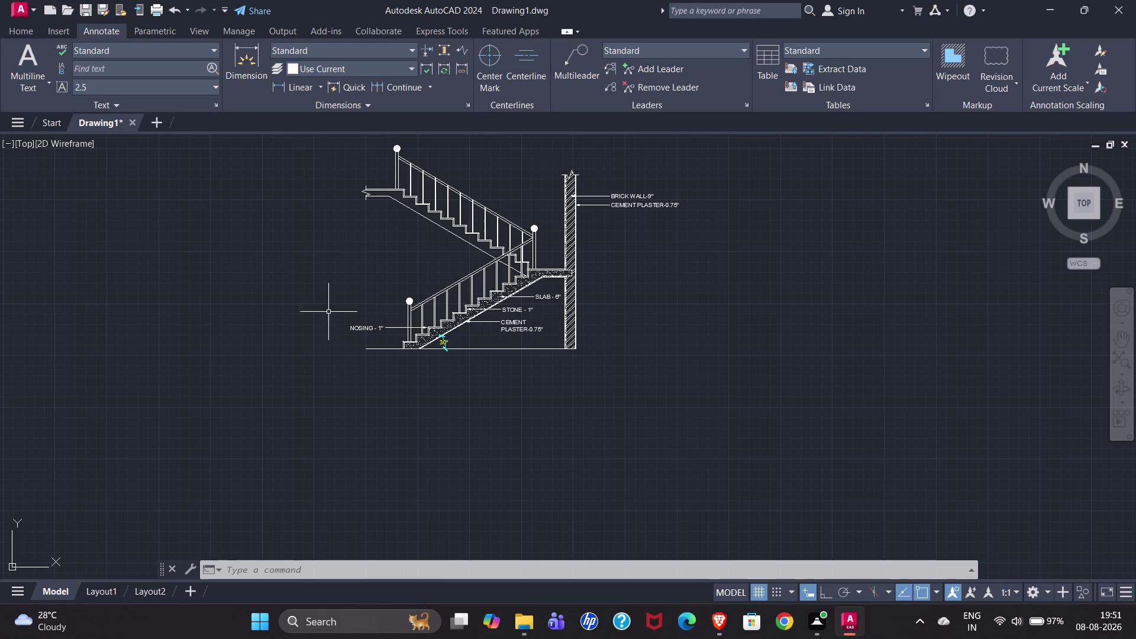
click(367, 331)
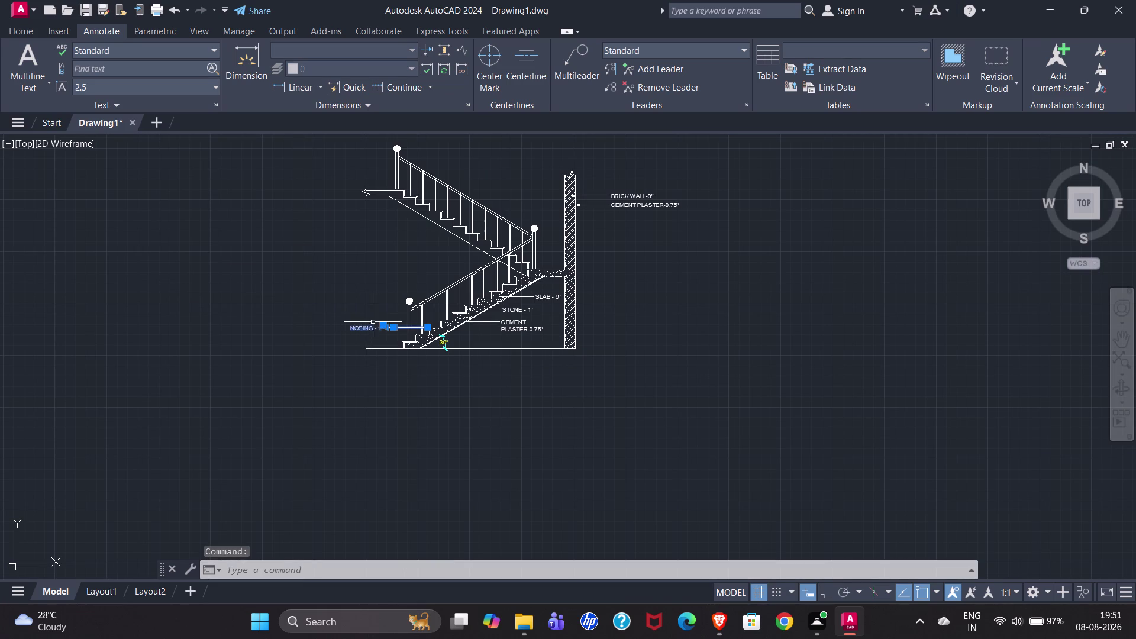
Copy the NOSING - 1" leader from its arrowhead to an upper-flight step nosing.
text(CO)
key(Return)
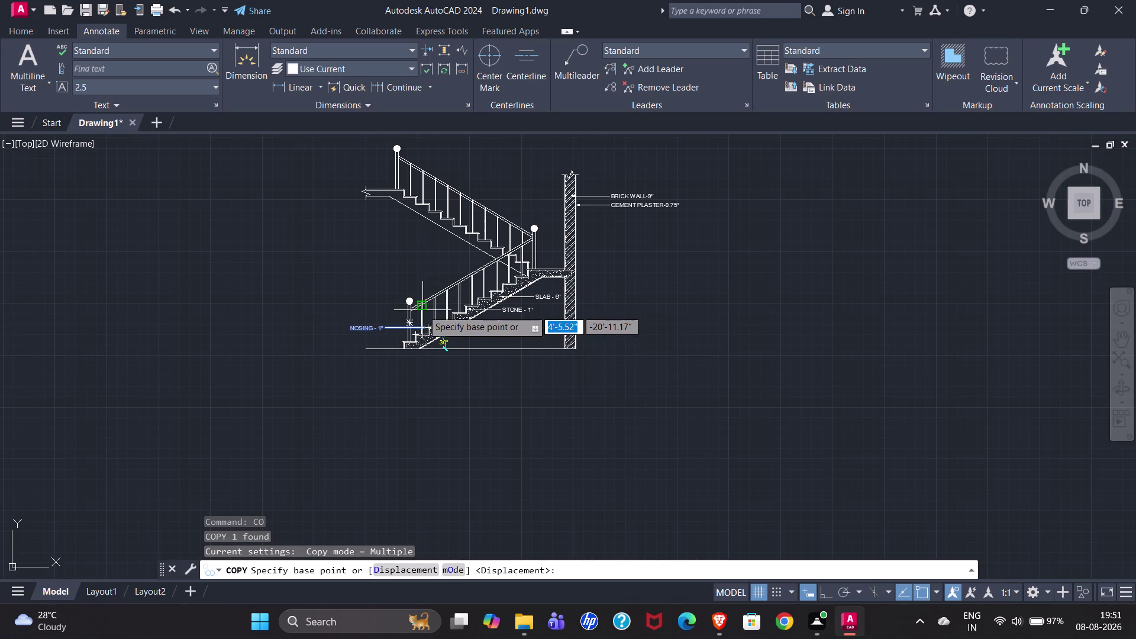
scroll(up, 3)
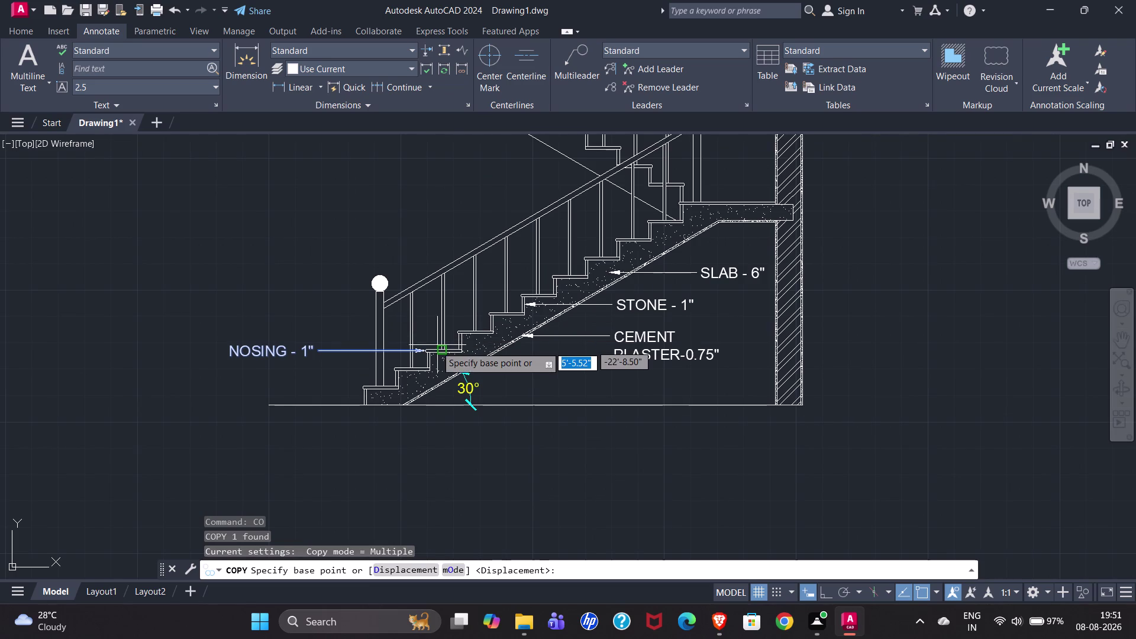
scroll(up, 3)
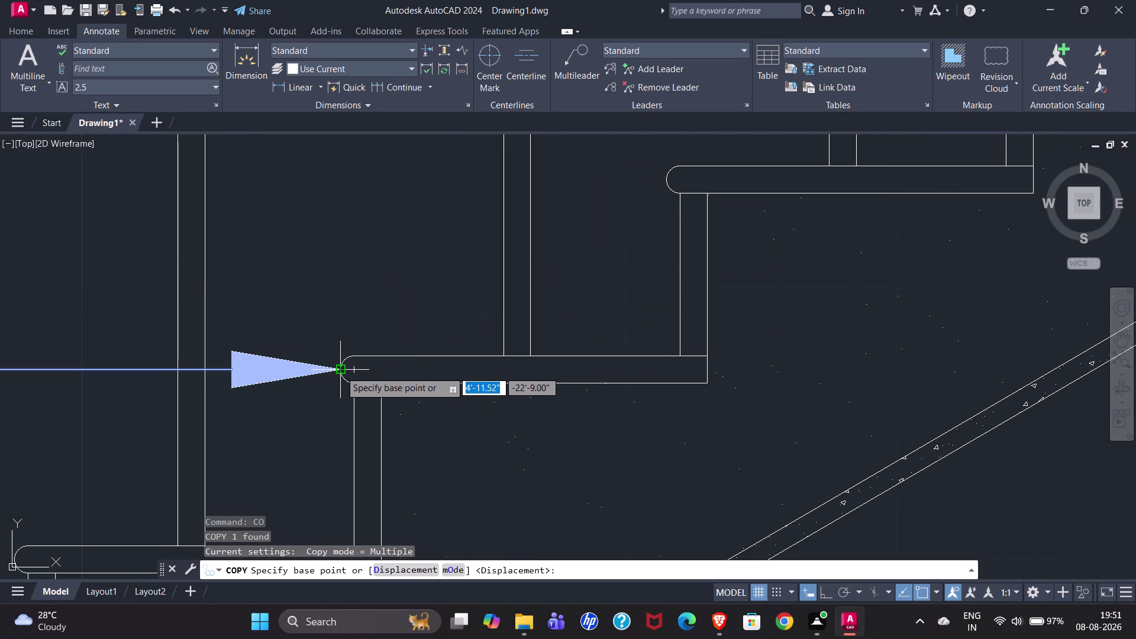
click(341, 371)
scroll(down, 3)
scroll(up, 3)
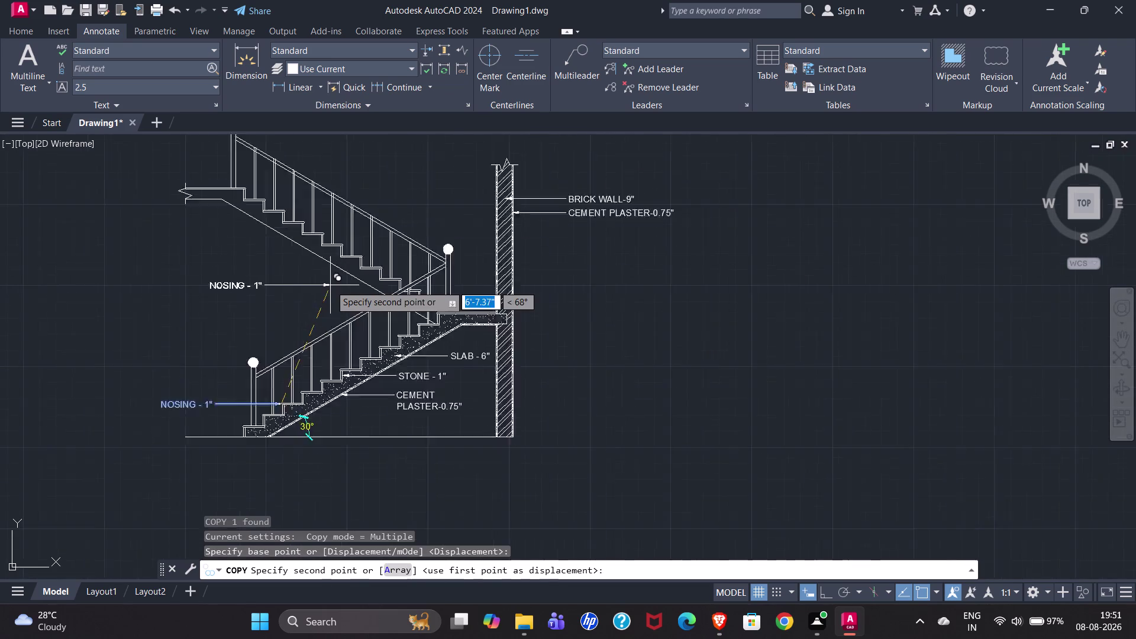
scroll(up, 3)
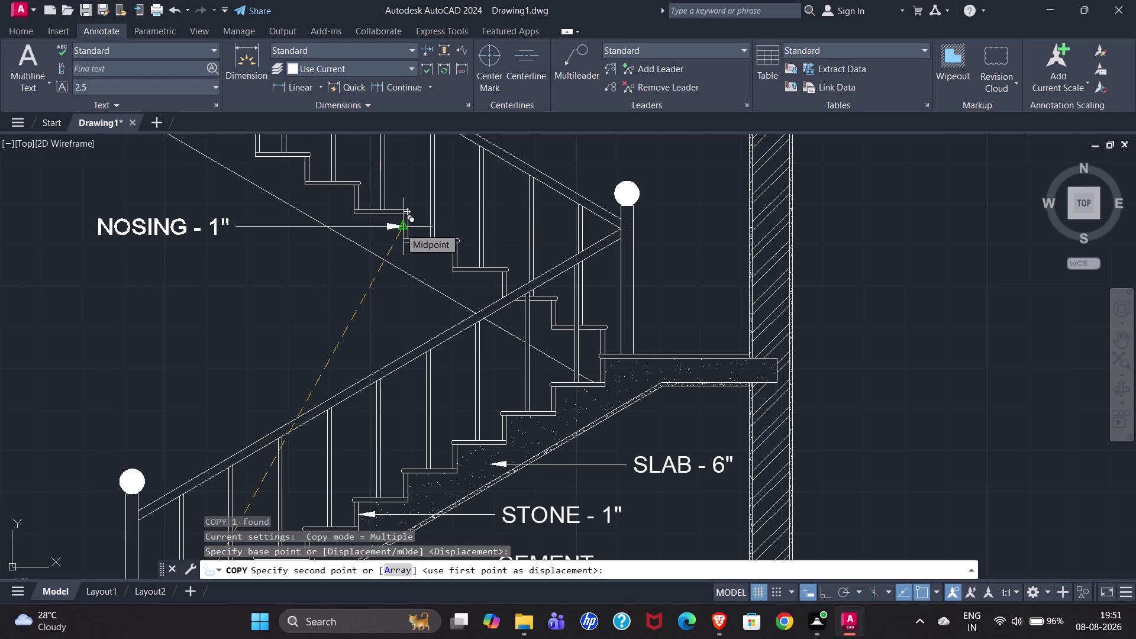
click(400, 227)
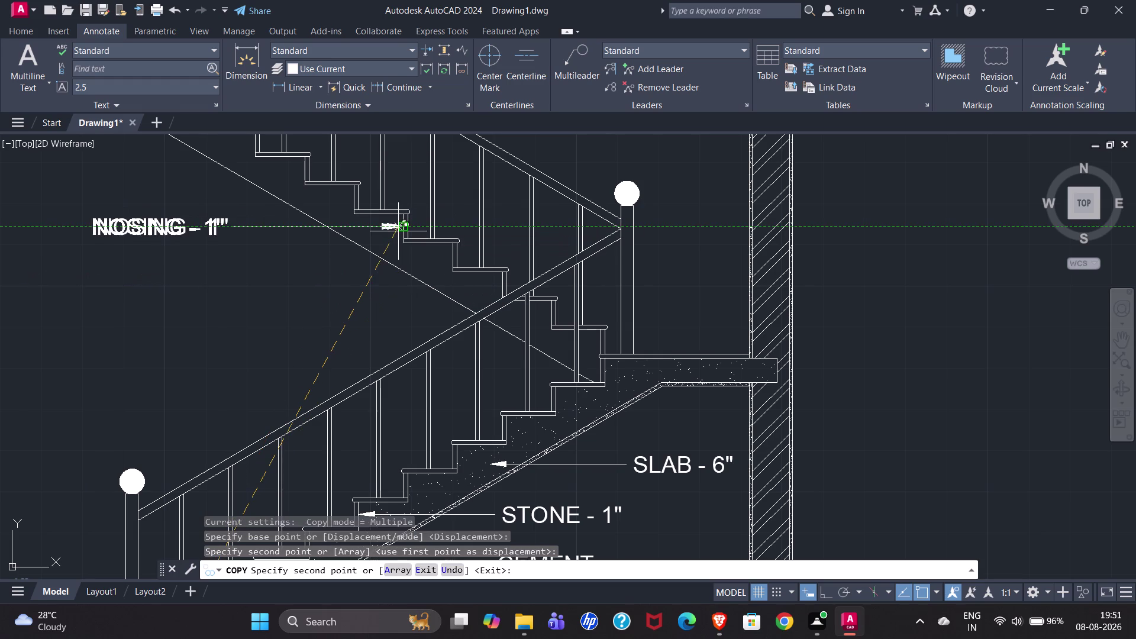
scroll(down, 3)
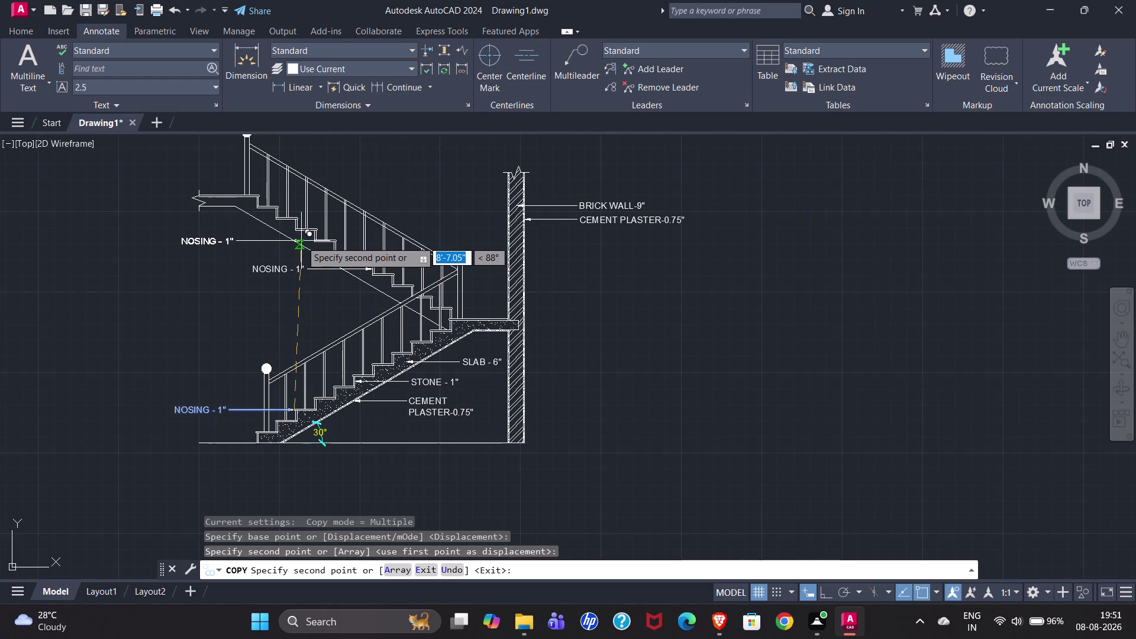
scroll(up, 3)
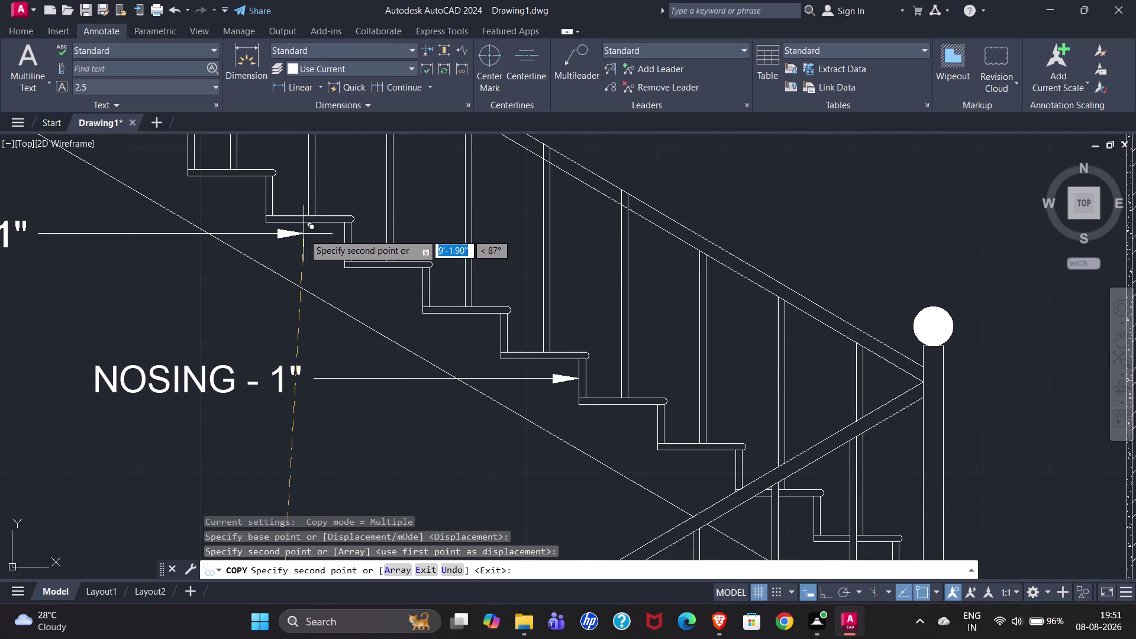
key(Escape)
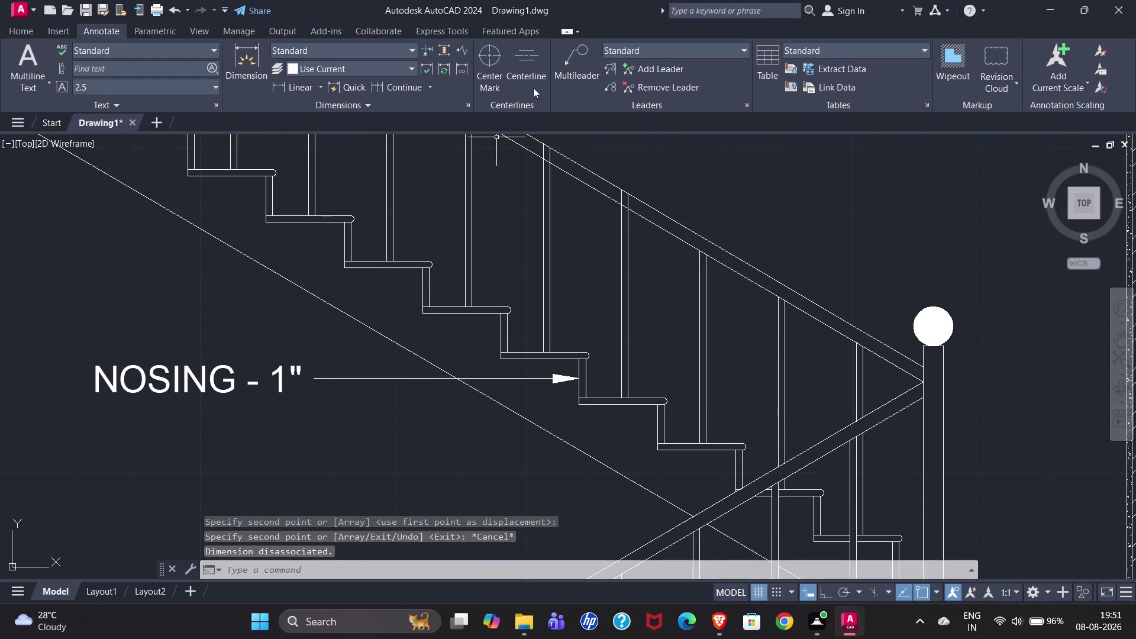
Draw a text-less leader under an upper step, then delete it.
click(557, 69)
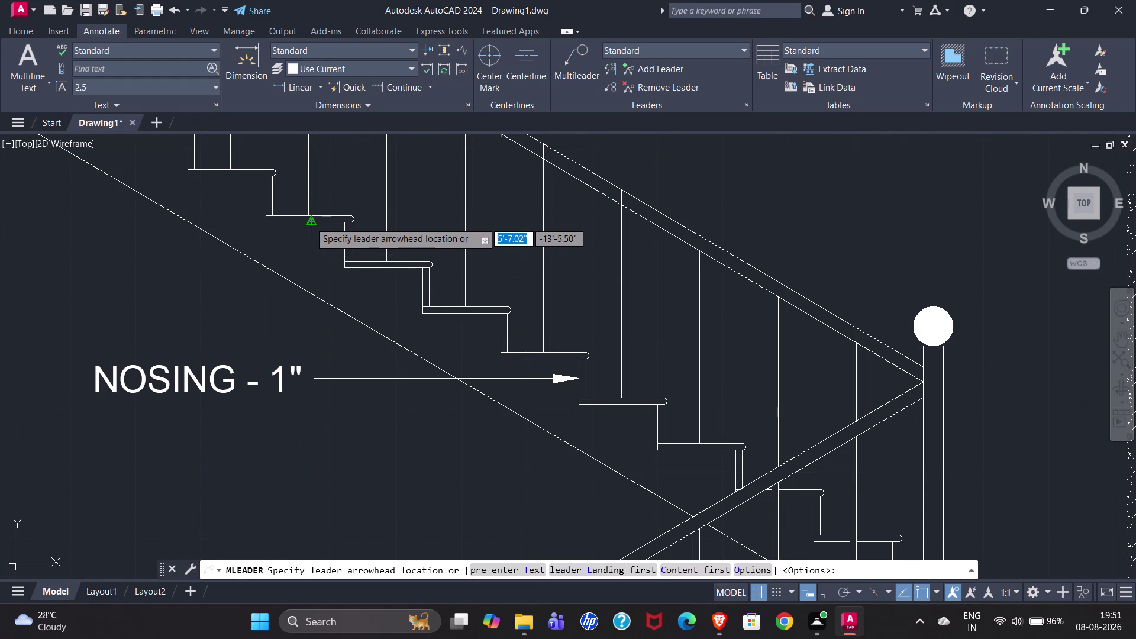
click(310, 226)
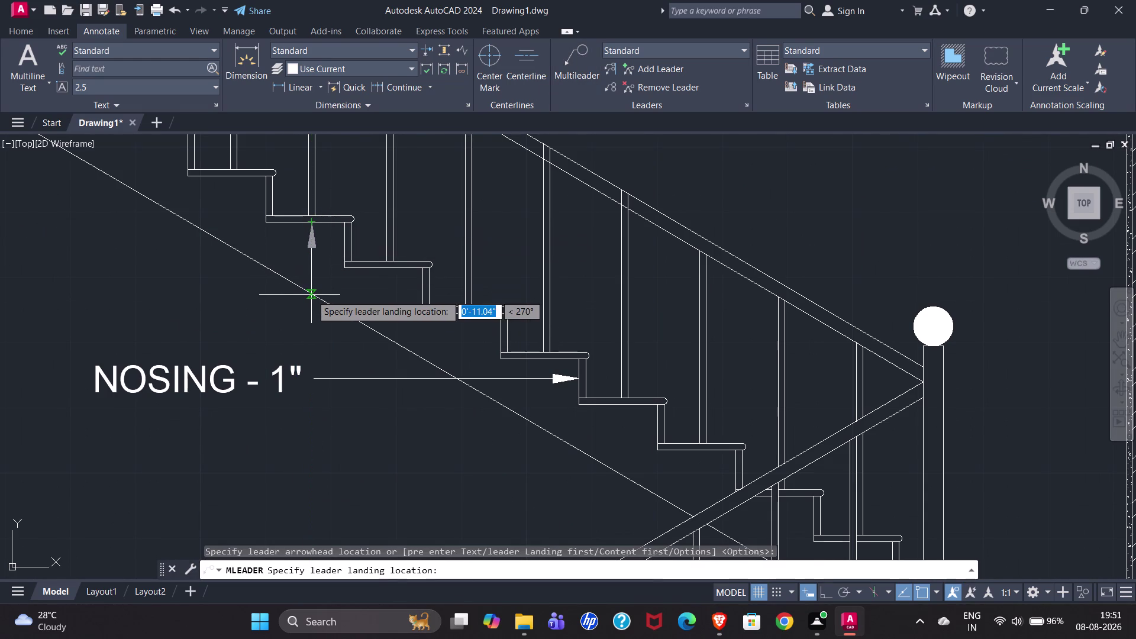
click(828, 593)
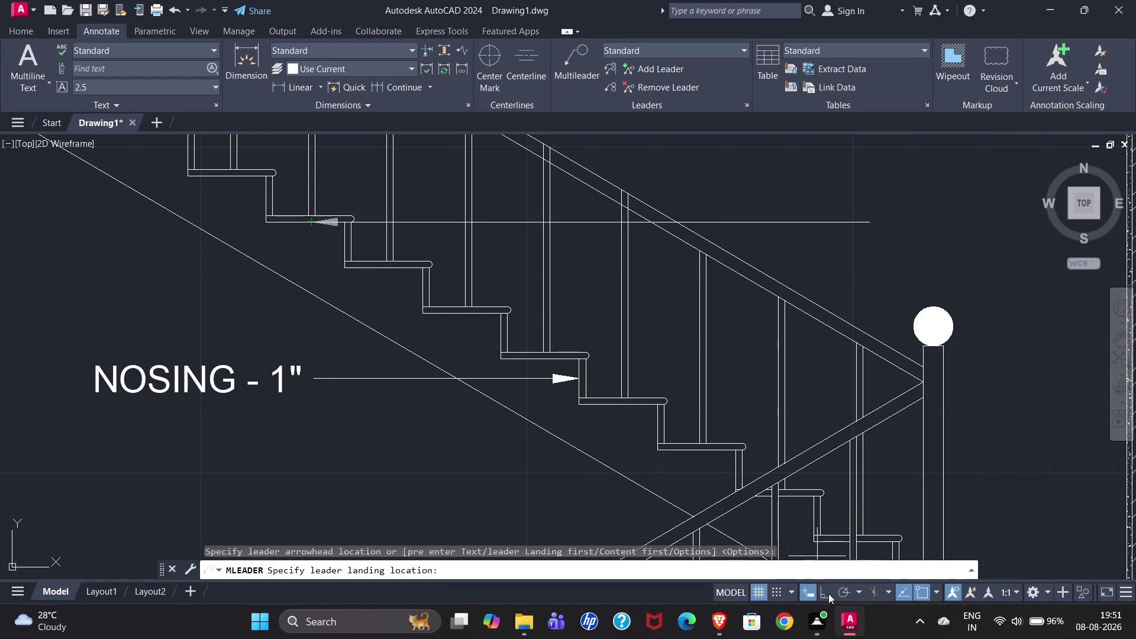
click(310, 299)
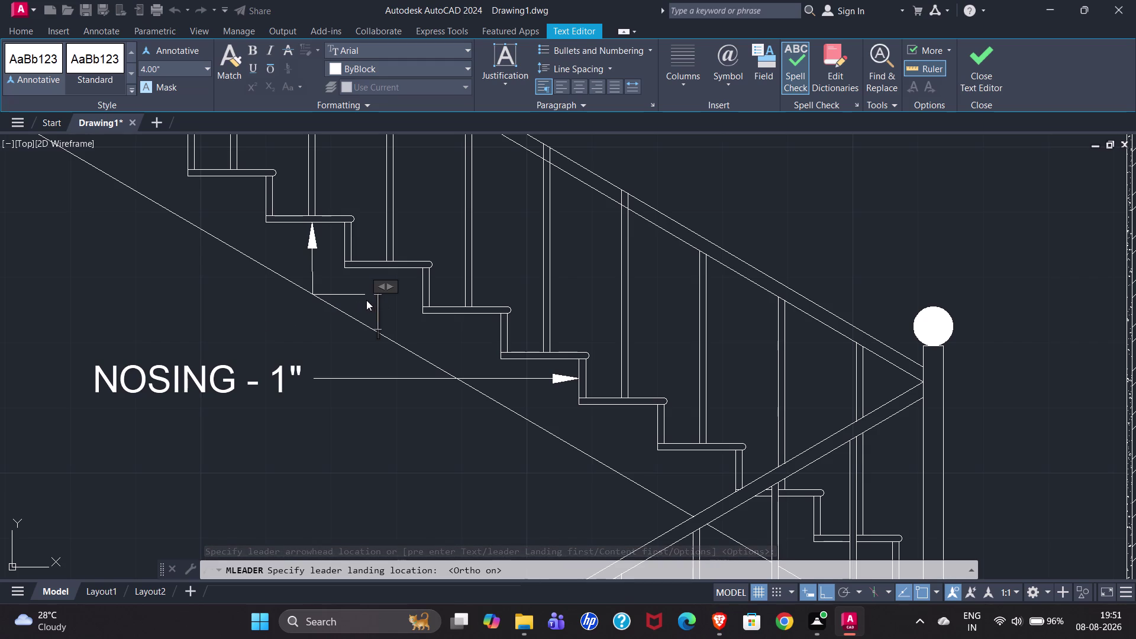
key(Escape)
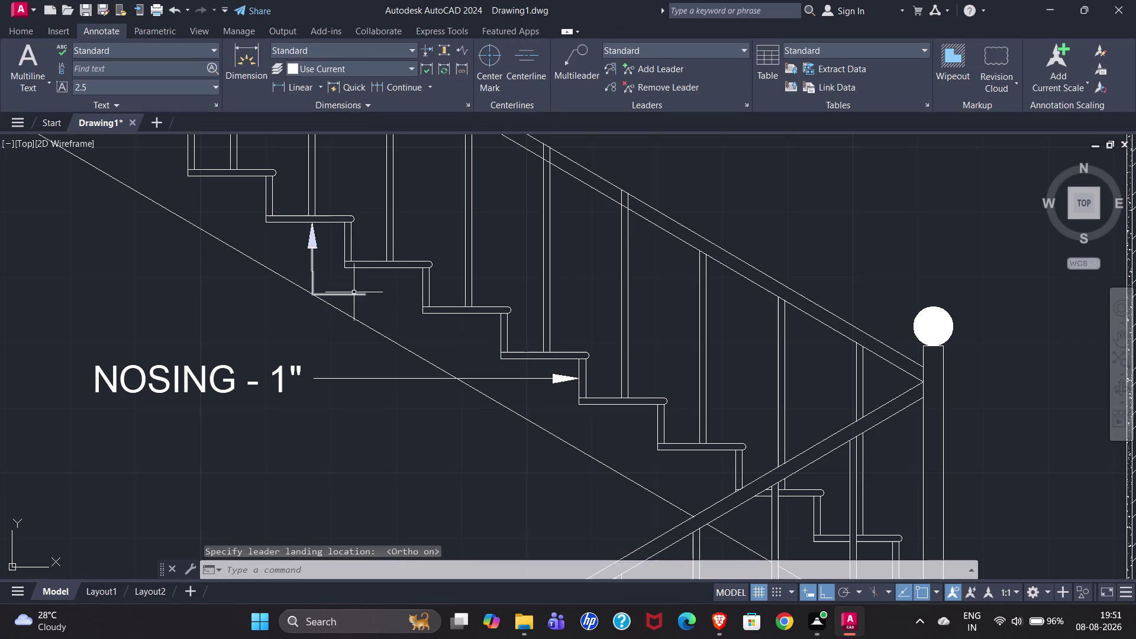
click(354, 292)
click(347, 296)
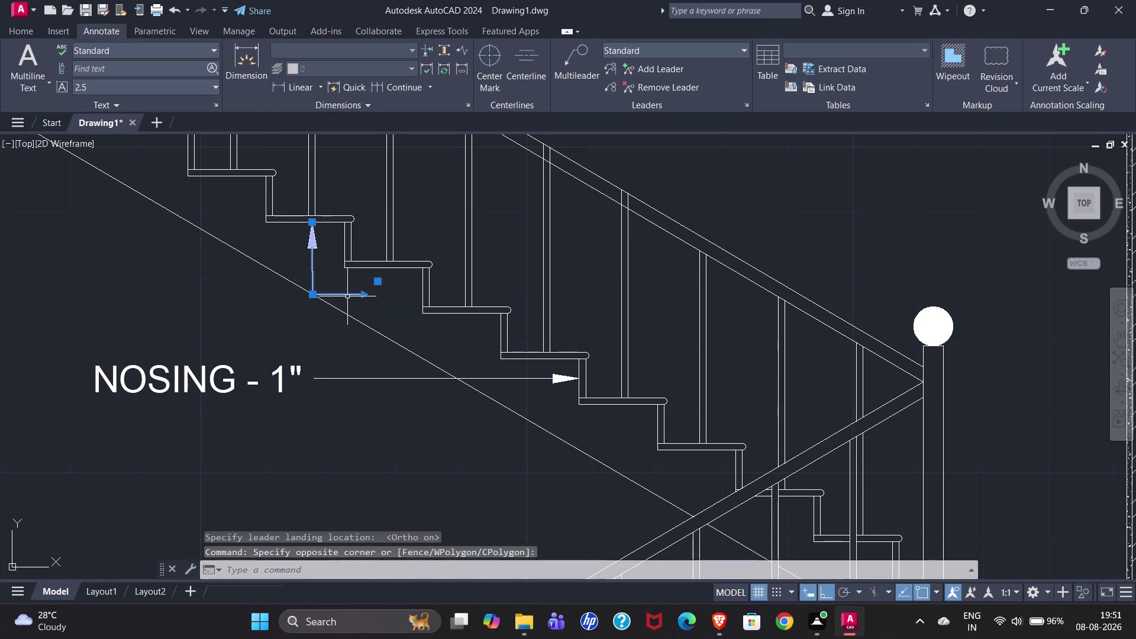
key(Delete)
Redraw and delete another empty leader, then start a fresh one at the upper tread.
click(593, 62)
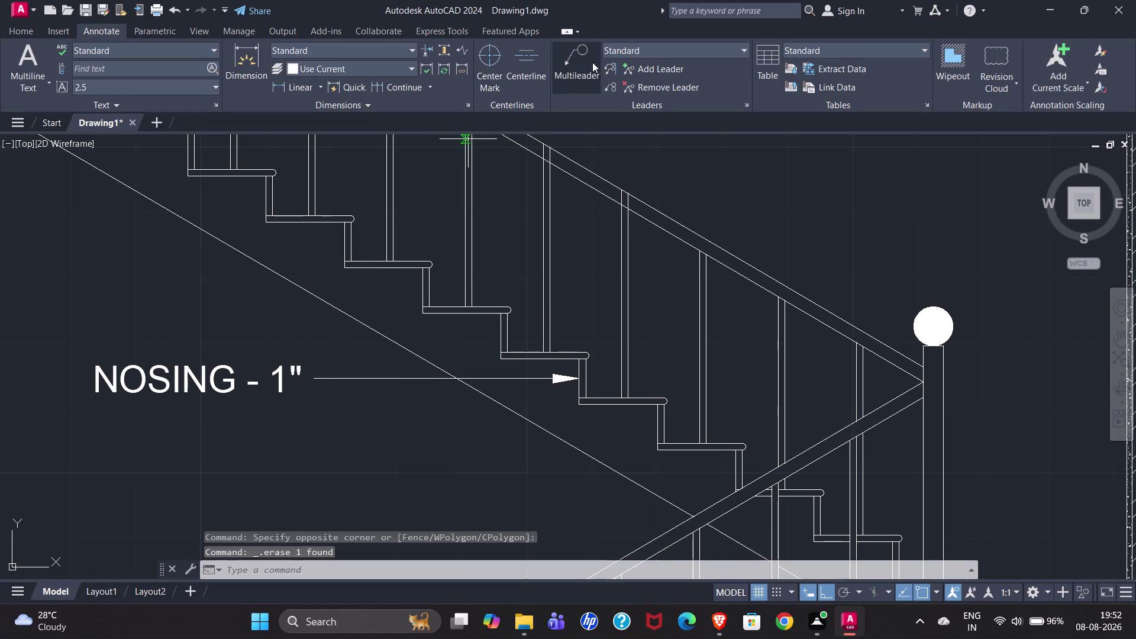
click(310, 223)
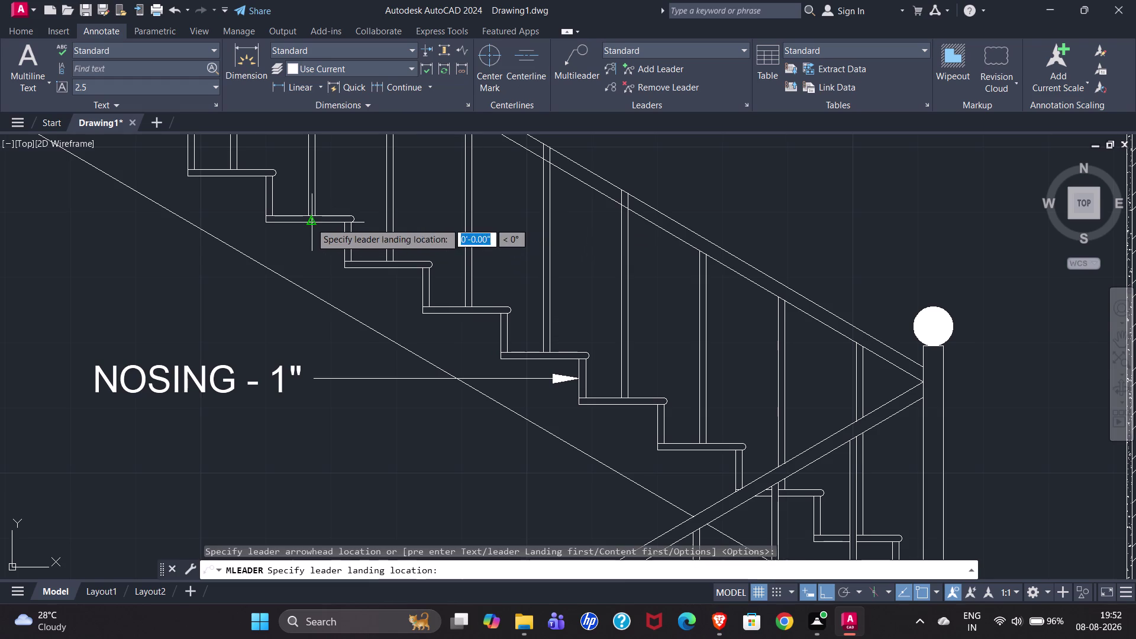
click(303, 297)
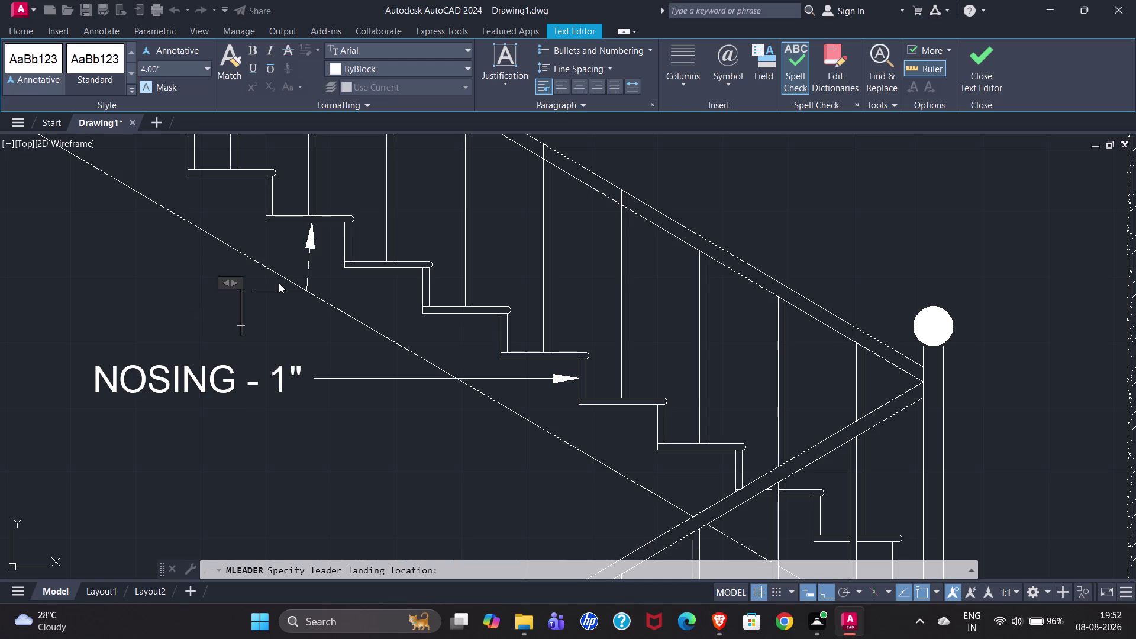
key(Escape)
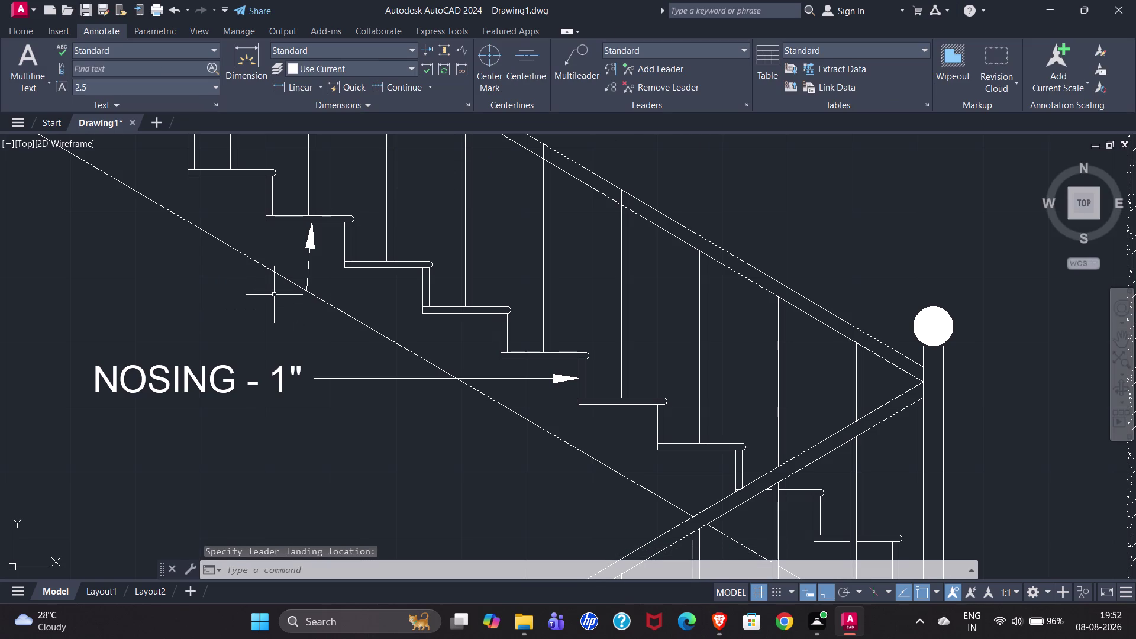
click(274, 291)
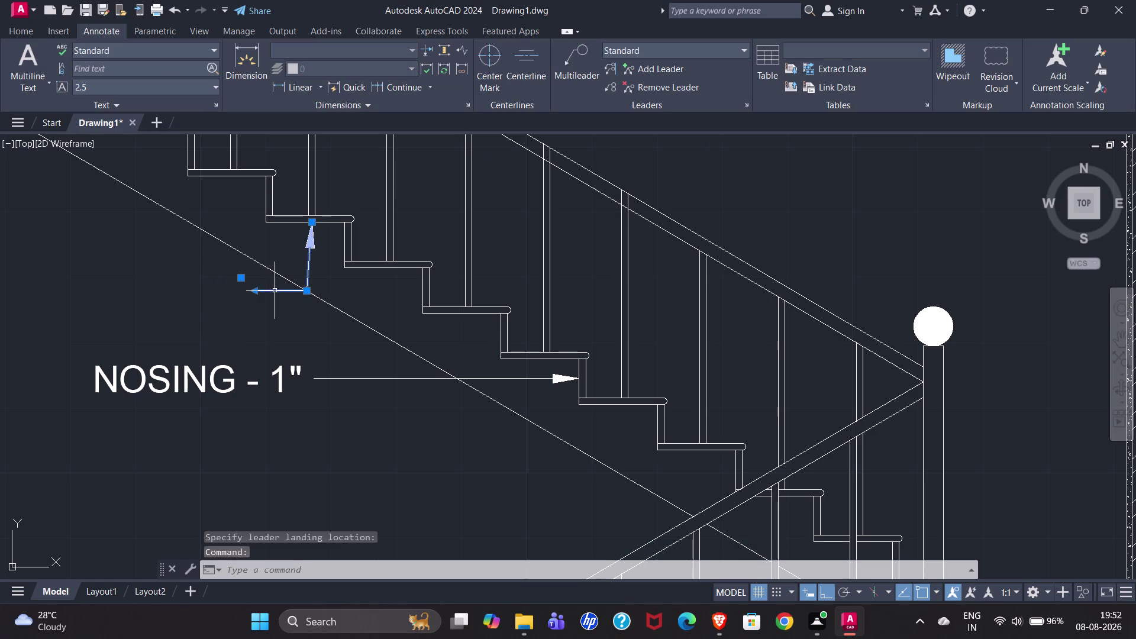
key(Delete)
click(580, 75)
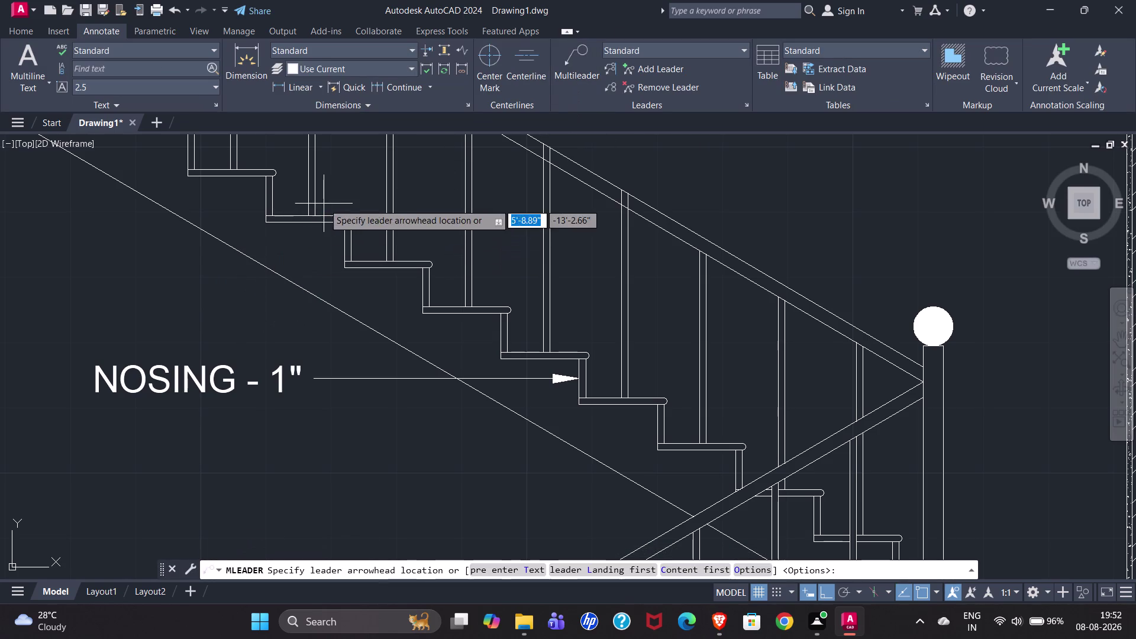
click(309, 223)
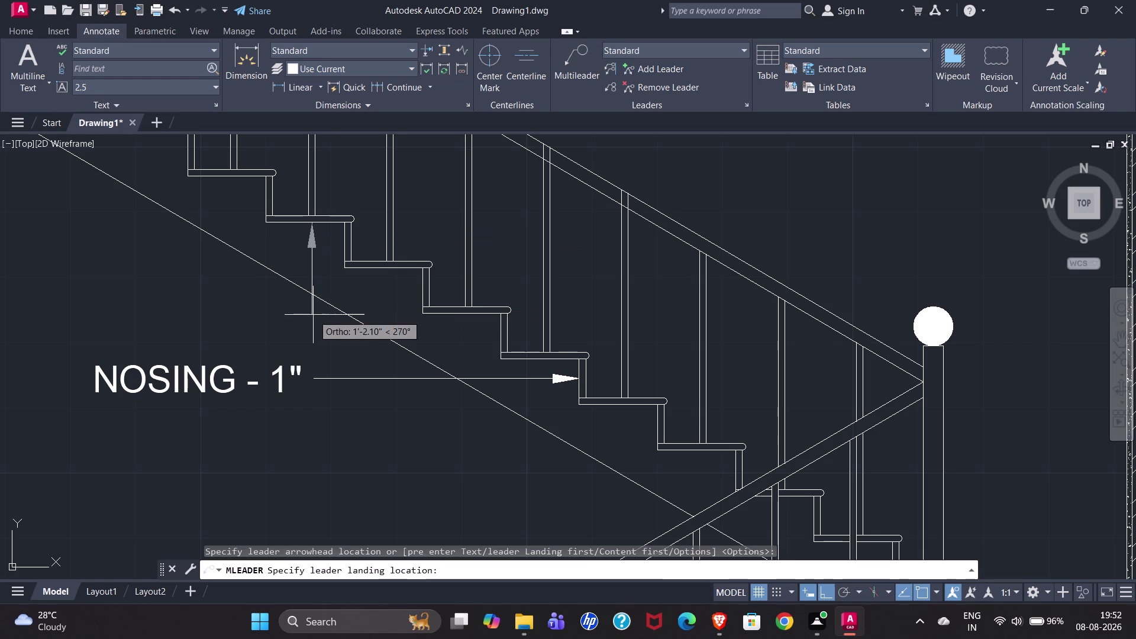
click(313, 326)
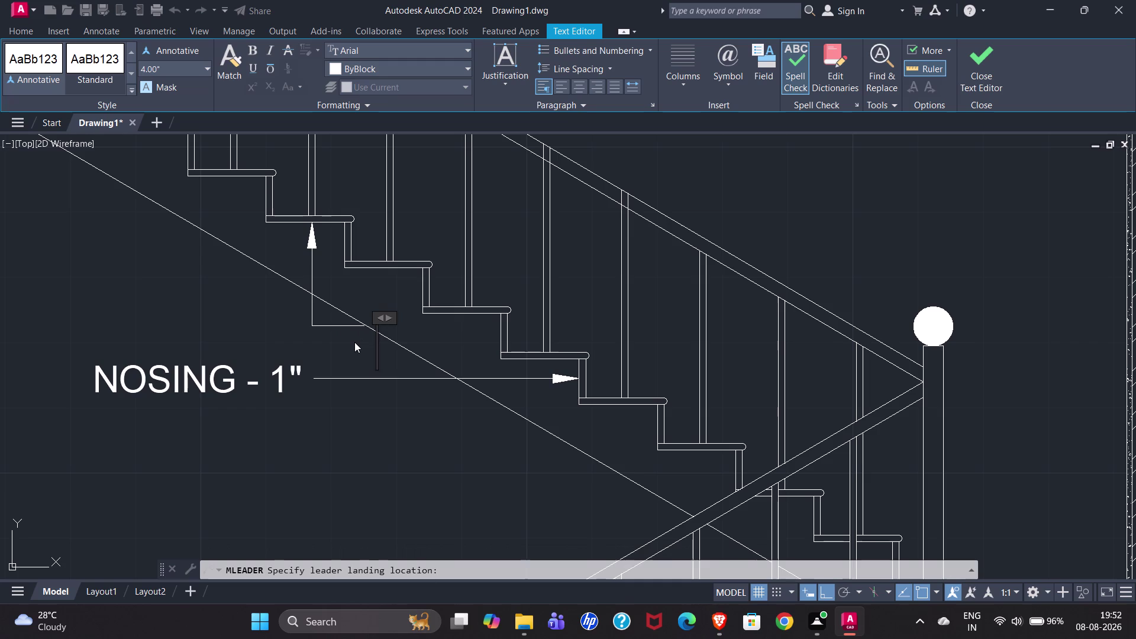
Type the label text TREAD - 1" into the upper tread leader and finish editing.
key(t)
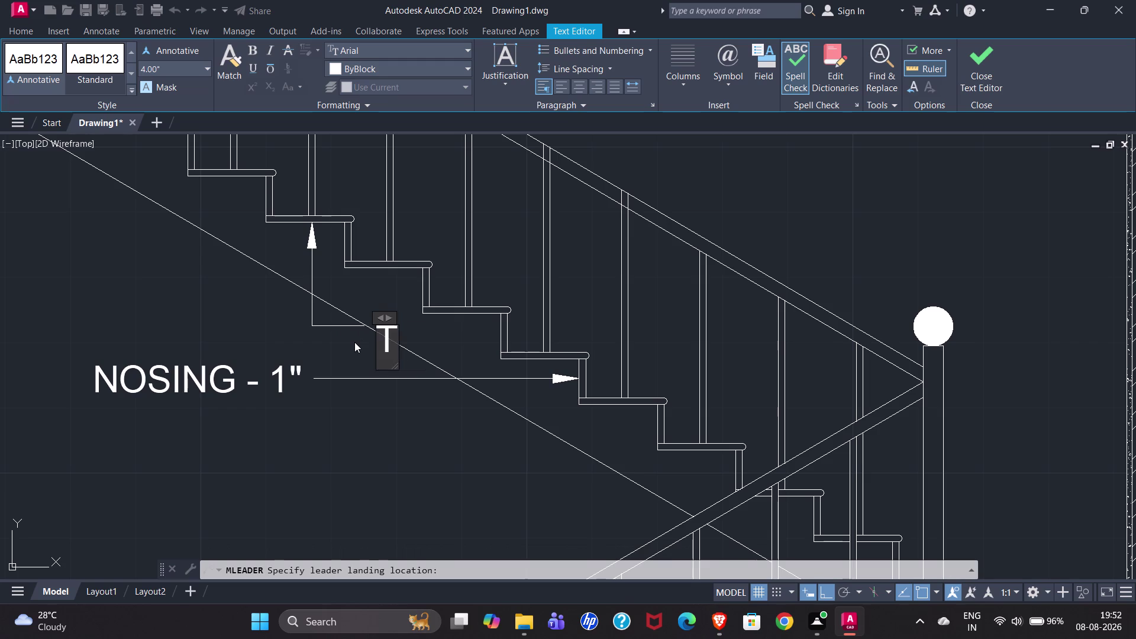
text(RE)
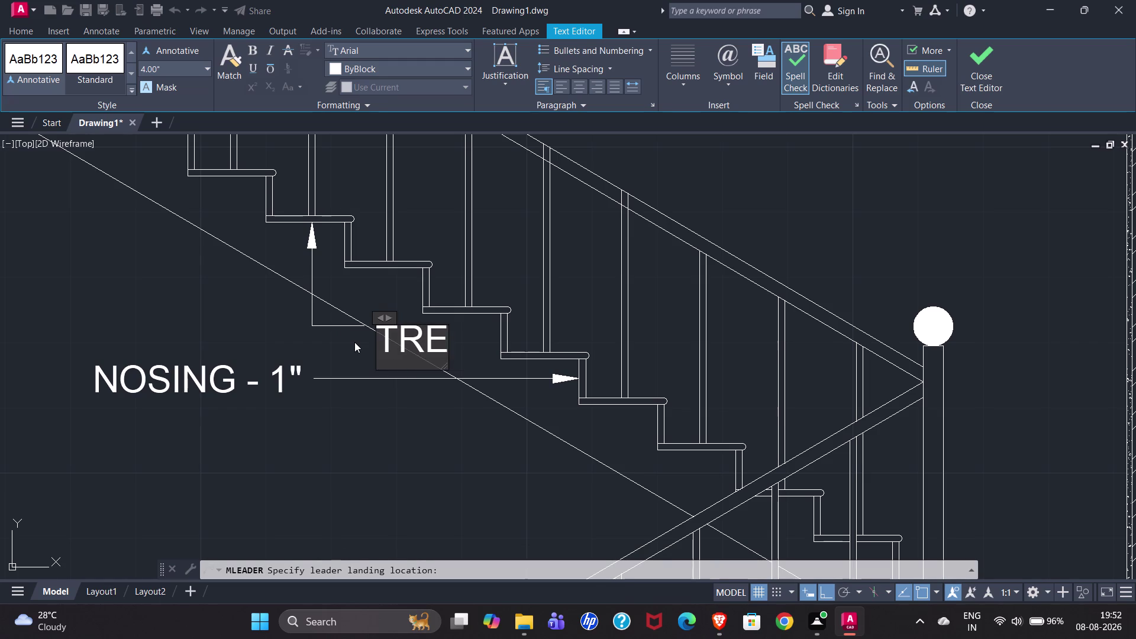
text(AD)
key(space)
key(space)
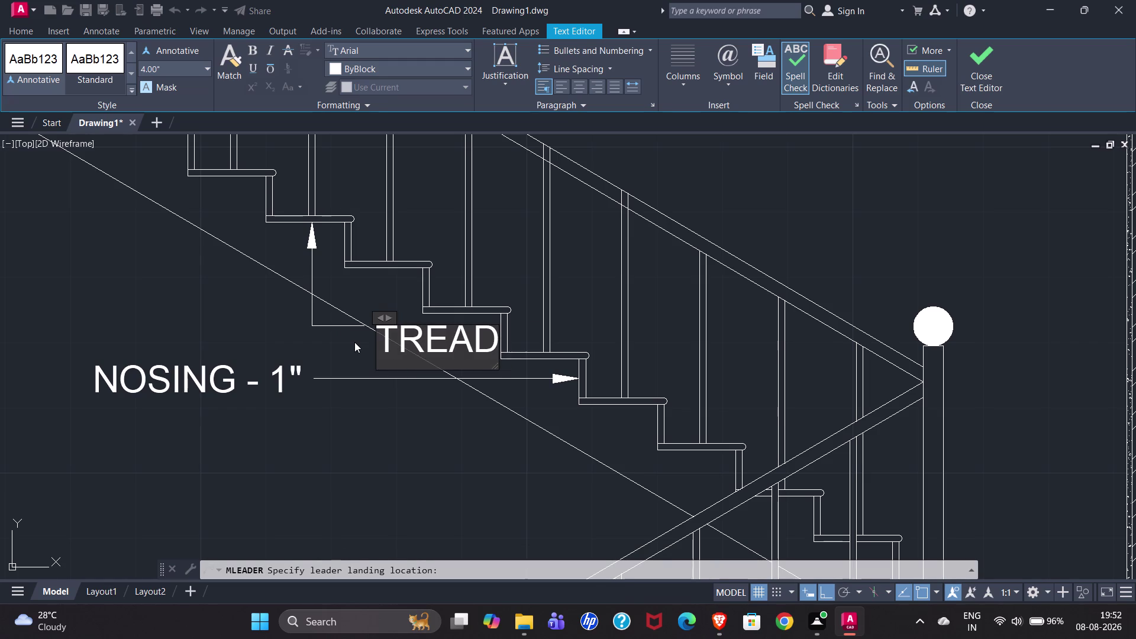
text(-)
key(space)
text(1")
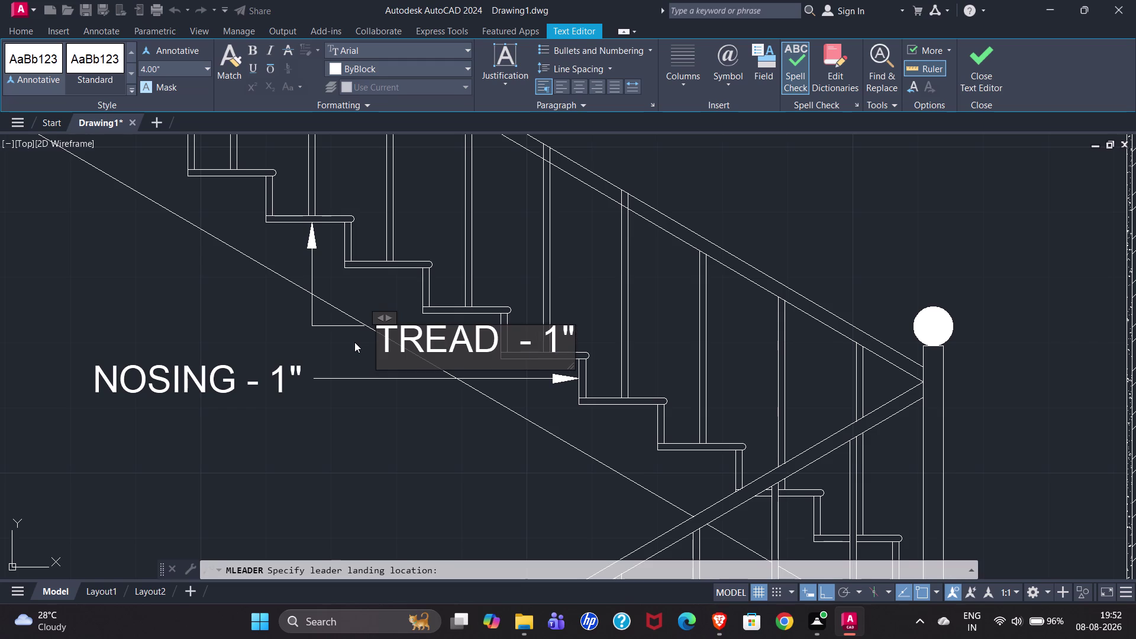
key(BackSpace)
key(apostrophe)
key(Return)
key(BackSpace)
click(962, 72)
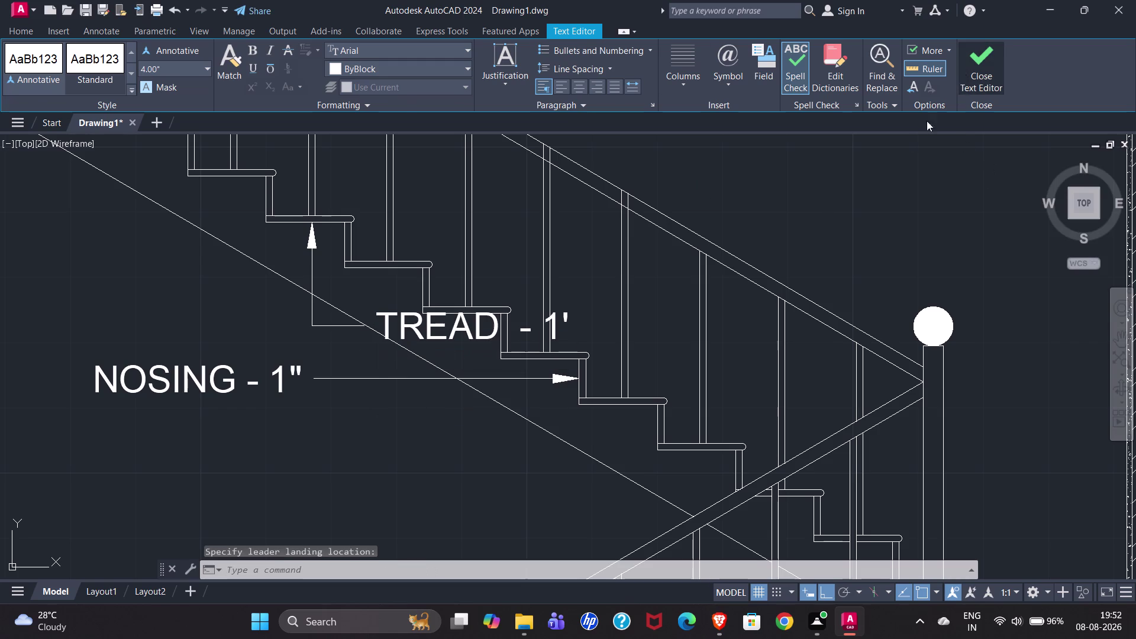
Zoom back to the lower flight and begin entering the MLA command.
scroll(down, 3)
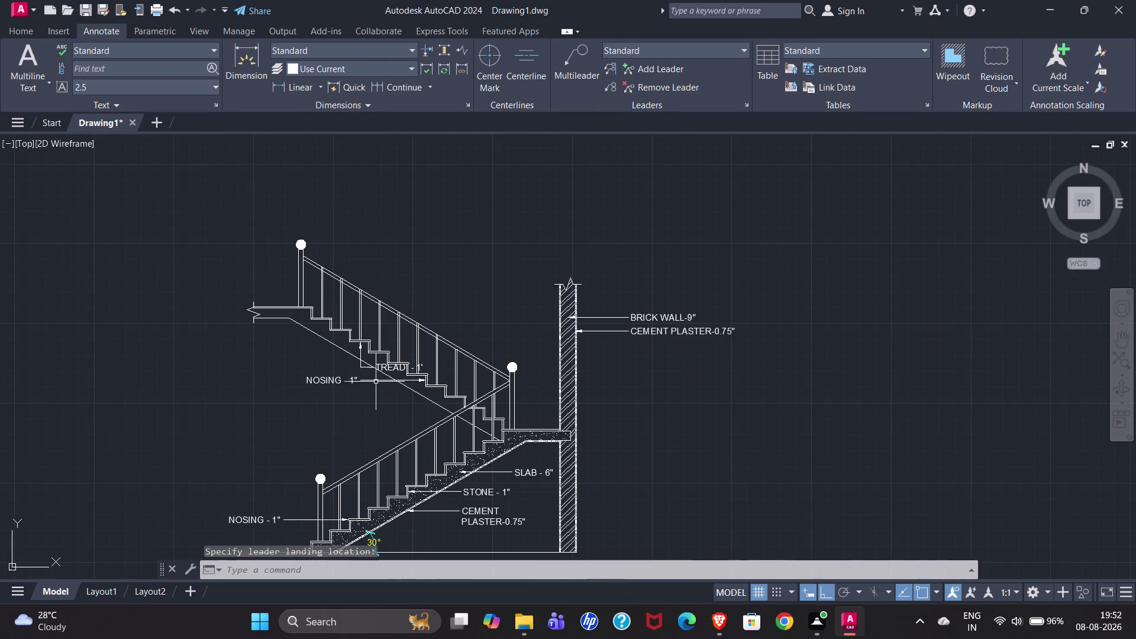
scroll(down, 3)
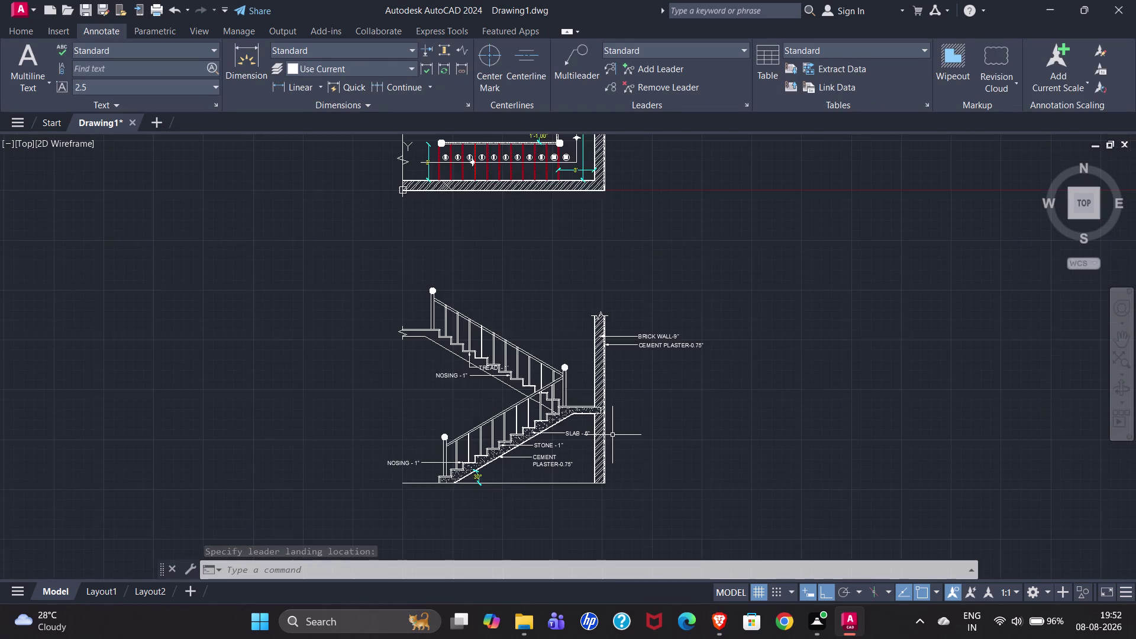
scroll(up, 3)
scroll(up, 3)
key(m)
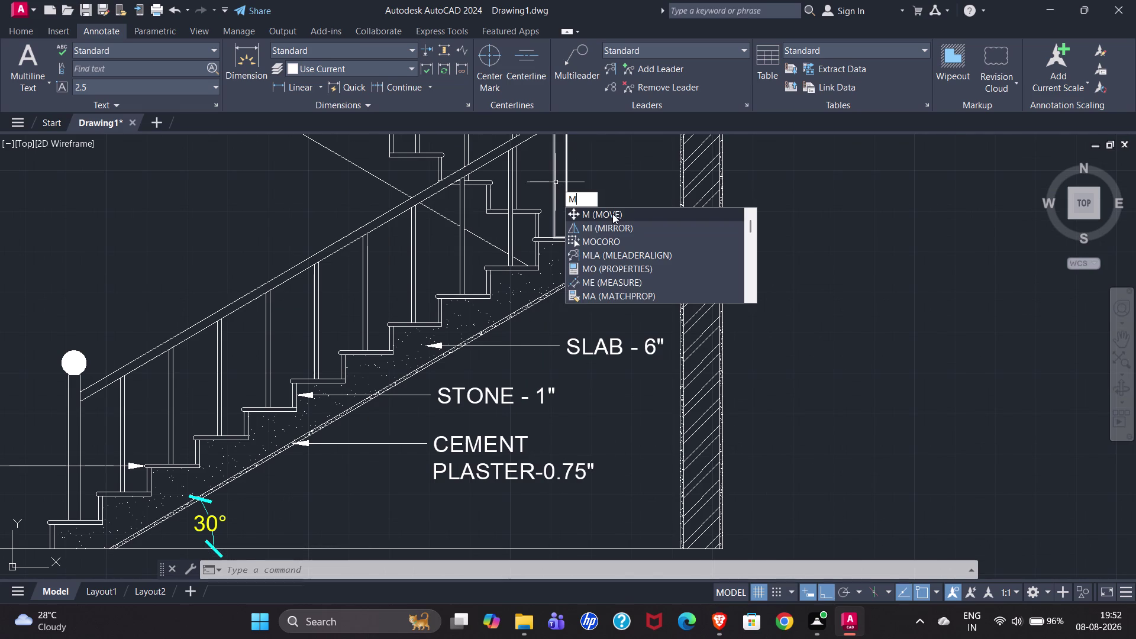
Align the SLAB, STONE and CEMENT PLASTER multileaders vertically, using SLAB as reference.
text(LA)
key(Return)
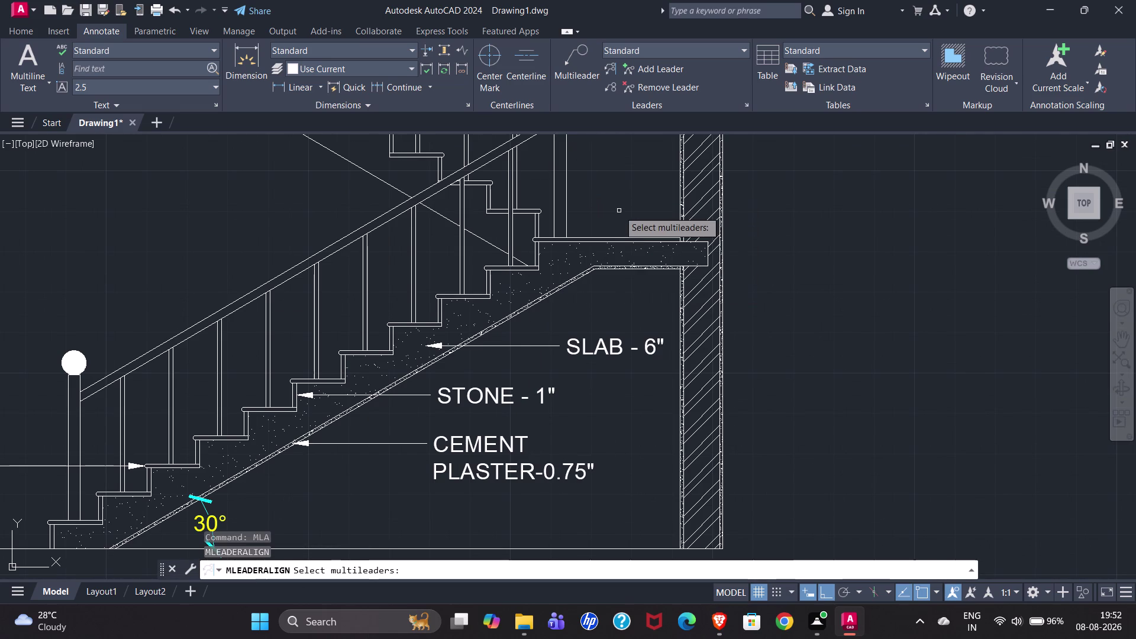
click(577, 344)
click(504, 396)
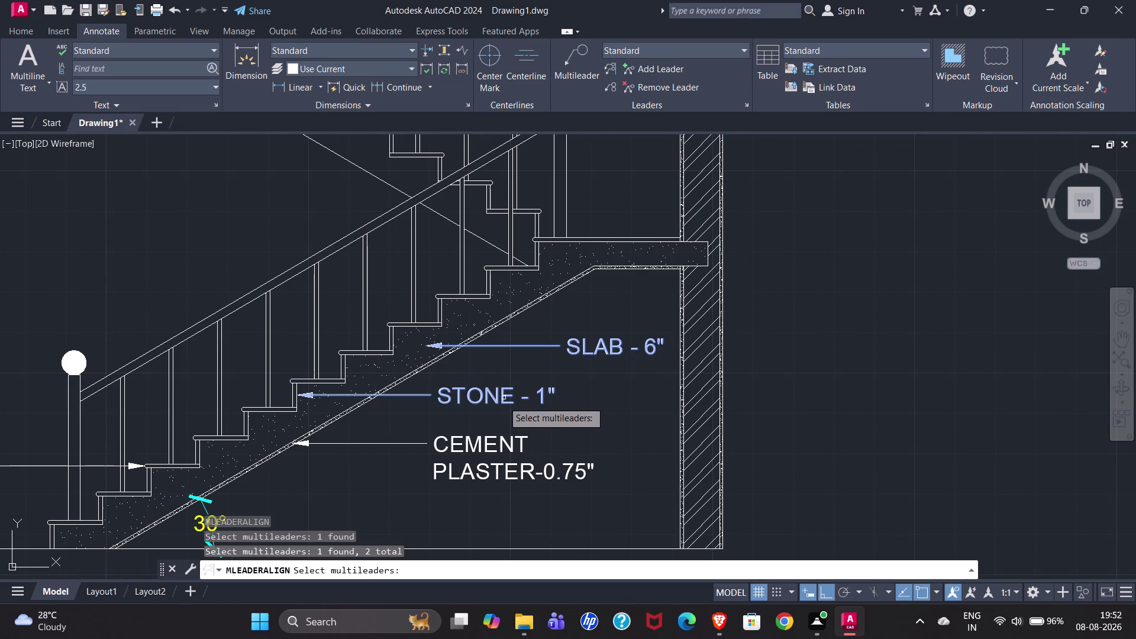
click(485, 451)
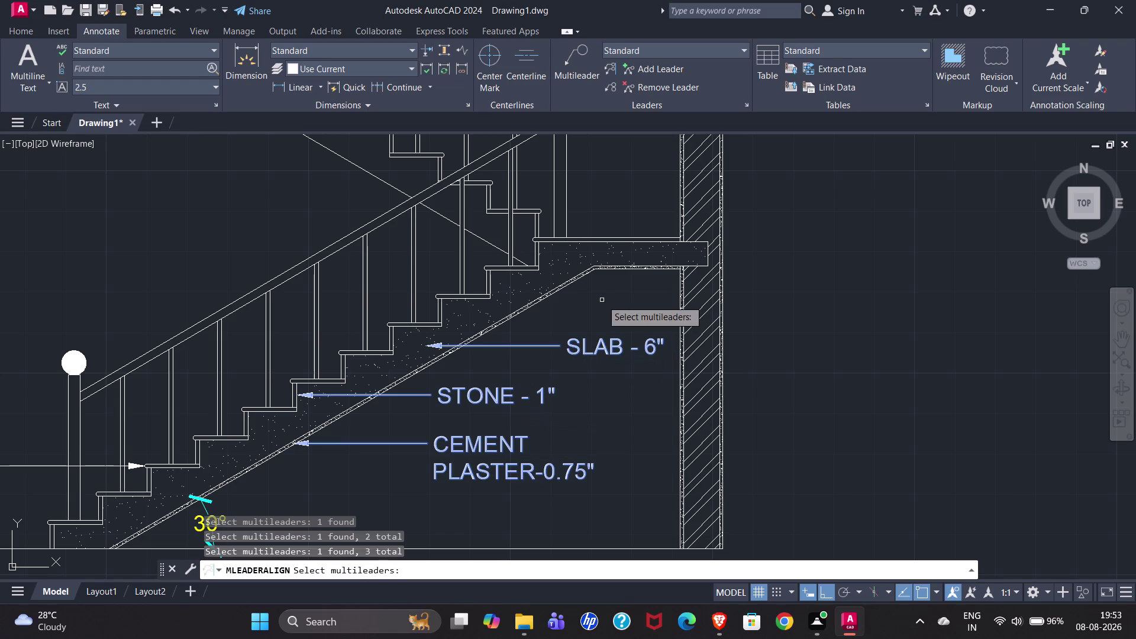
key(Return)
drag(572, 350, 560, 135)
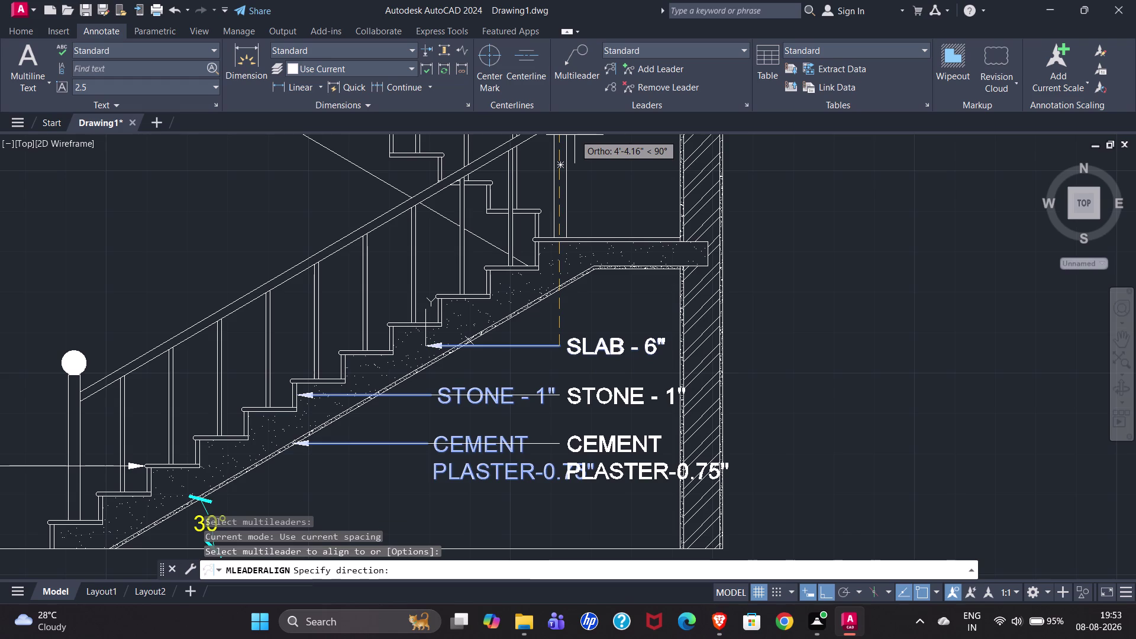
click(575, 134)
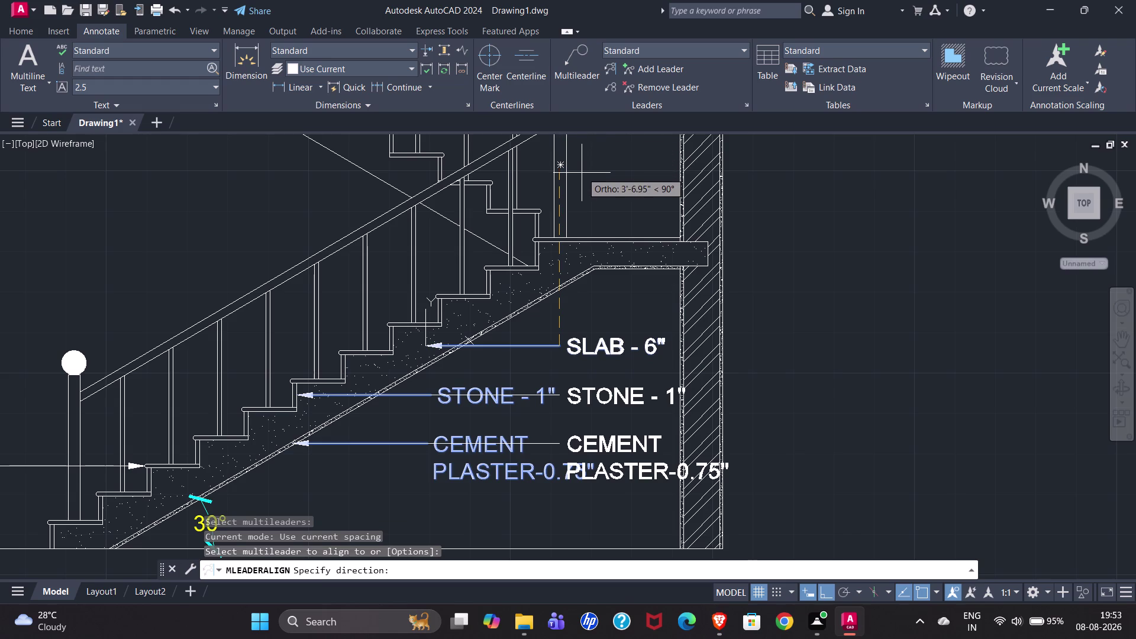
click(583, 182)
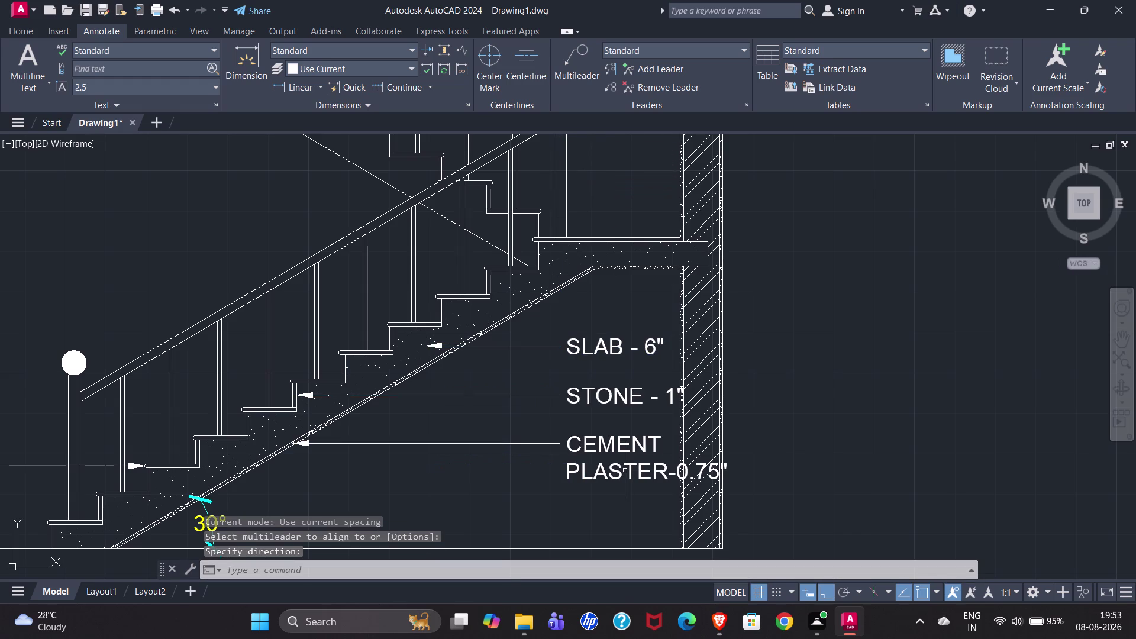
click(602, 350)
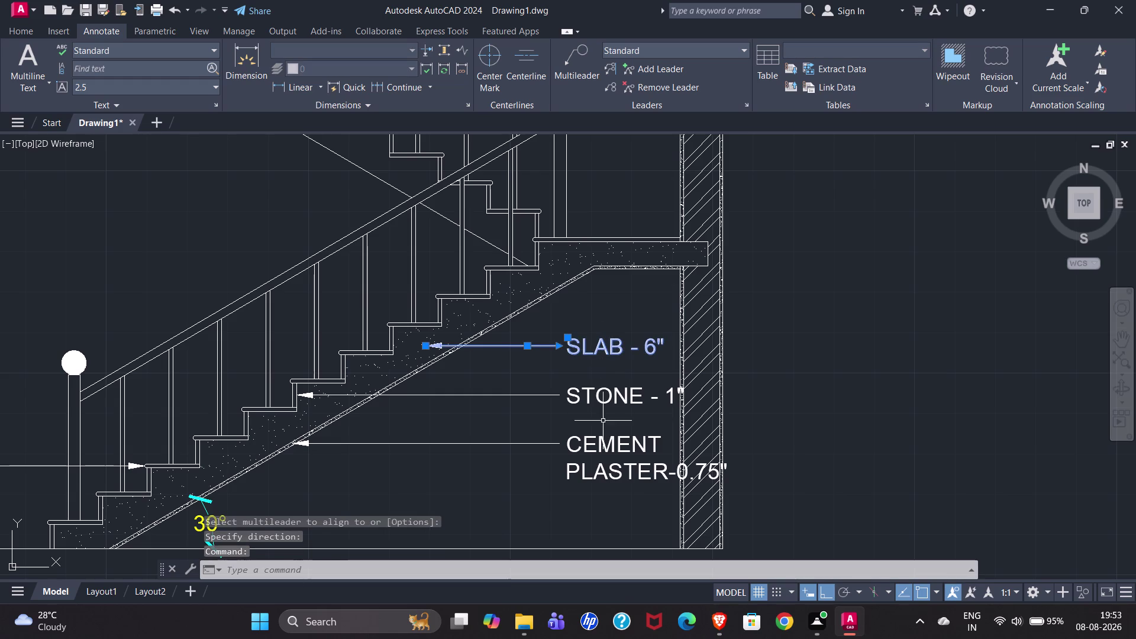
Select the STONE and CEMENT PLASTER leaders for a move, then cancel it.
click(604, 458)
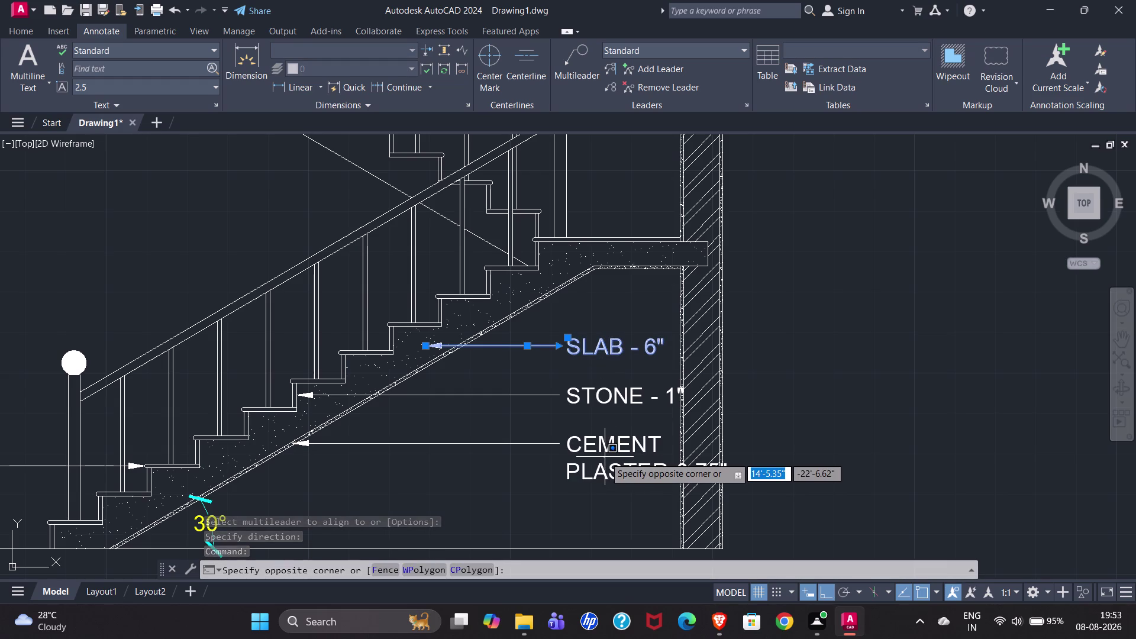
key(Escape)
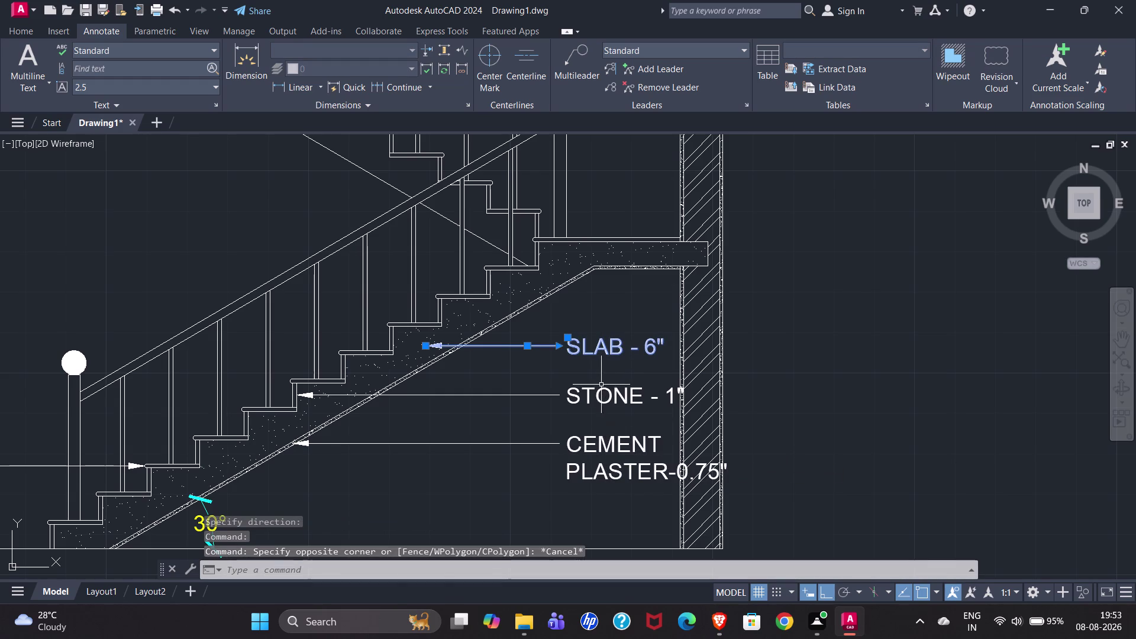
click(602, 396)
click(597, 452)
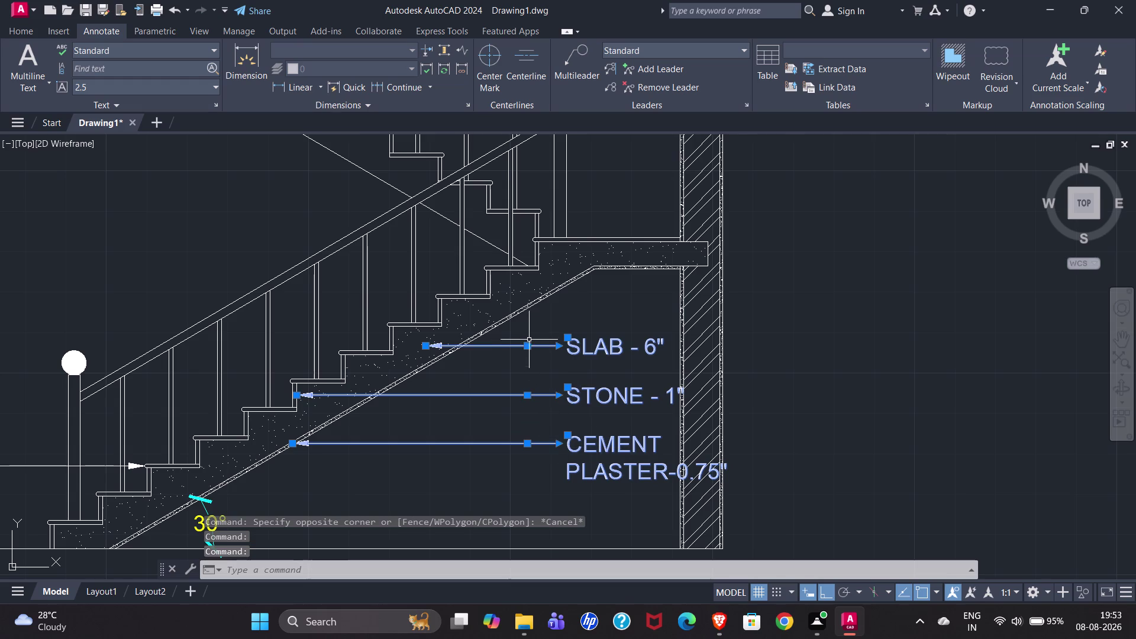
key(m)
key(Return)
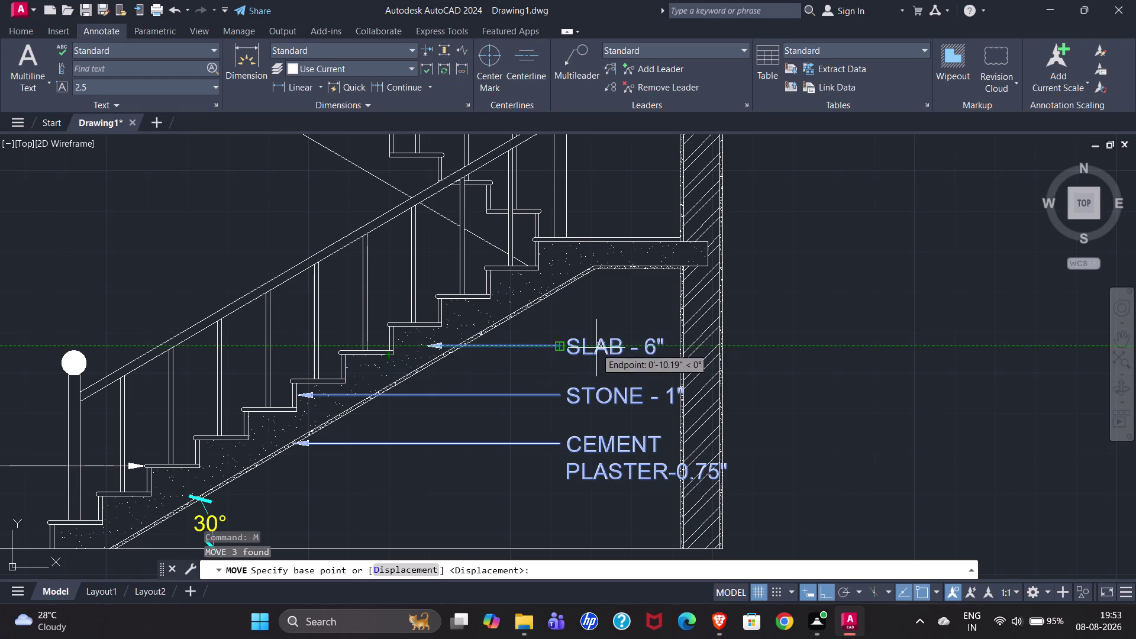
key(Escape)
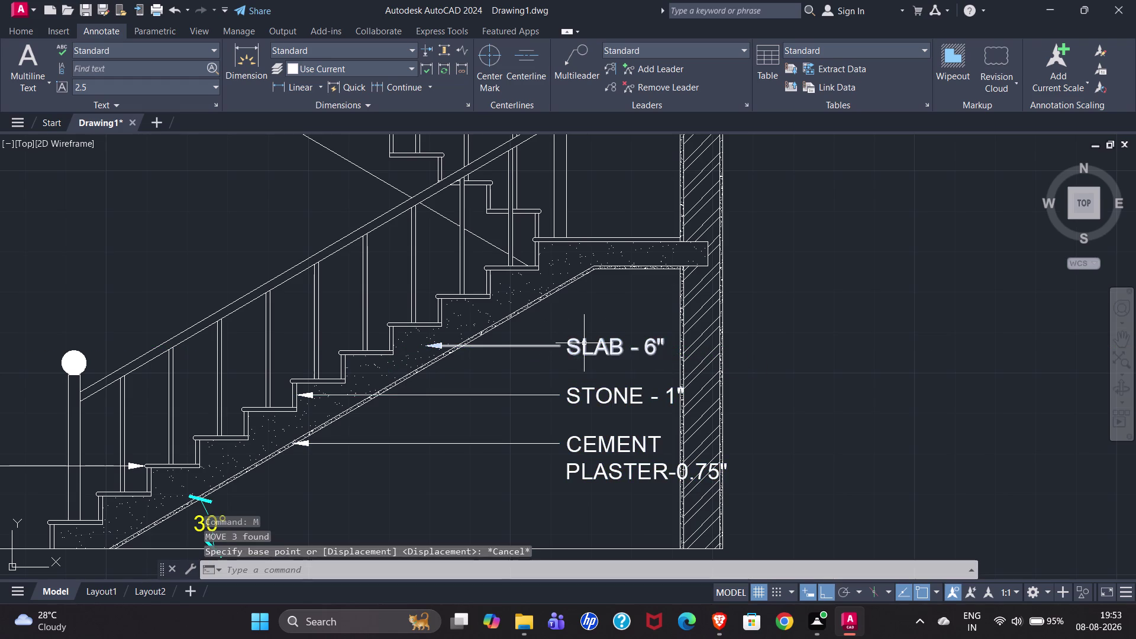
Grip-drag the SLAB - 6" label left onto a shorter leader, ahead of the others.
click(580, 343)
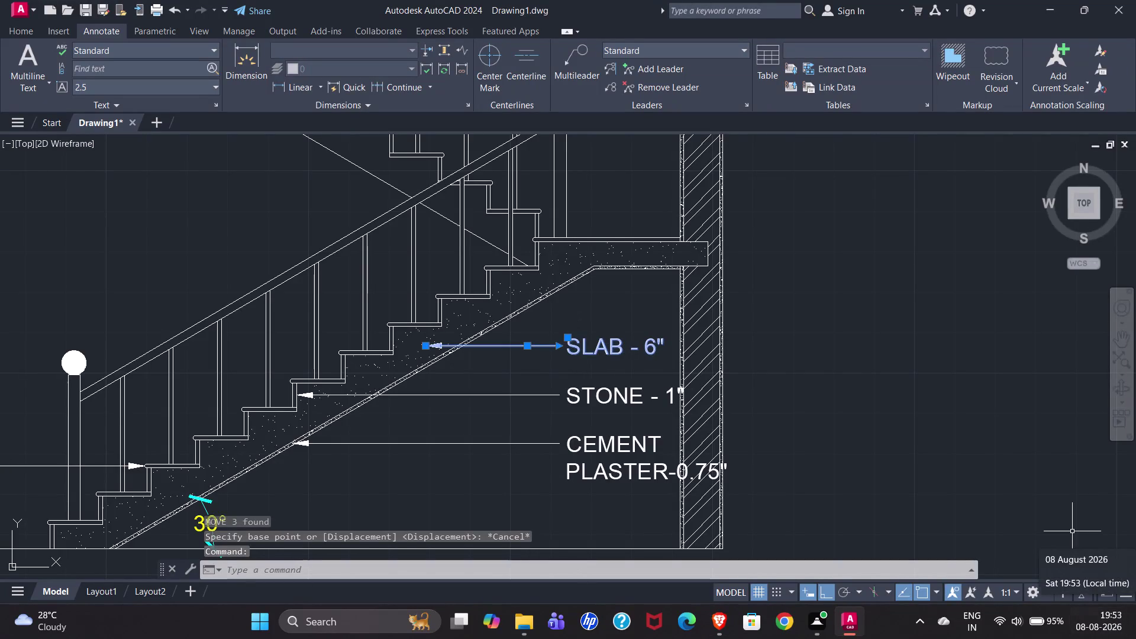
key(Escape)
click(597, 352)
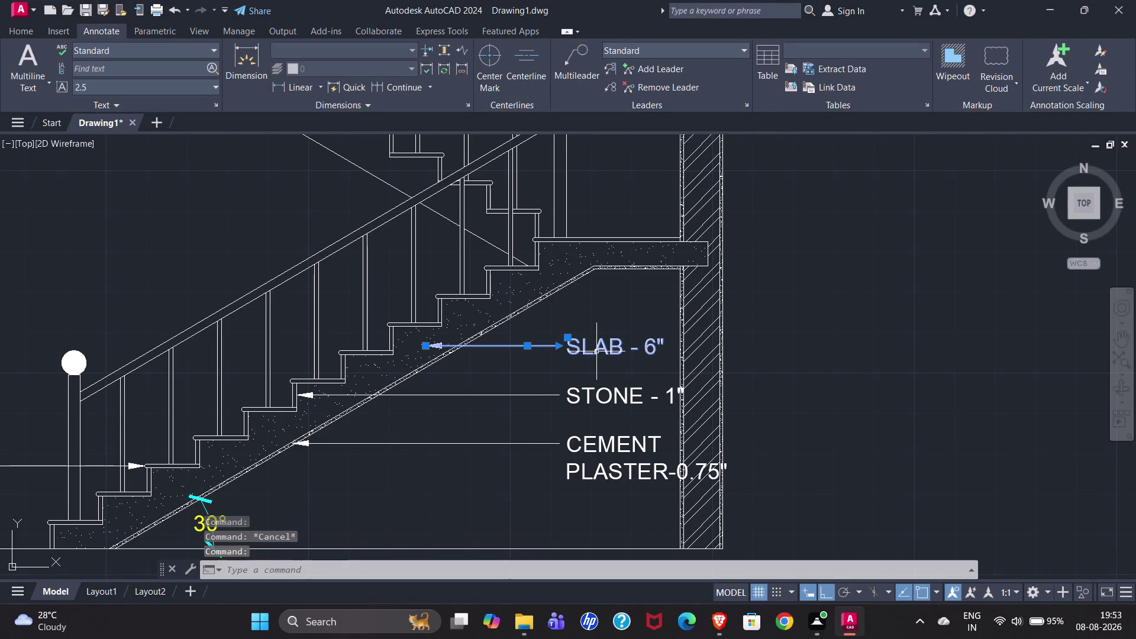
drag(559, 348, 534, 346)
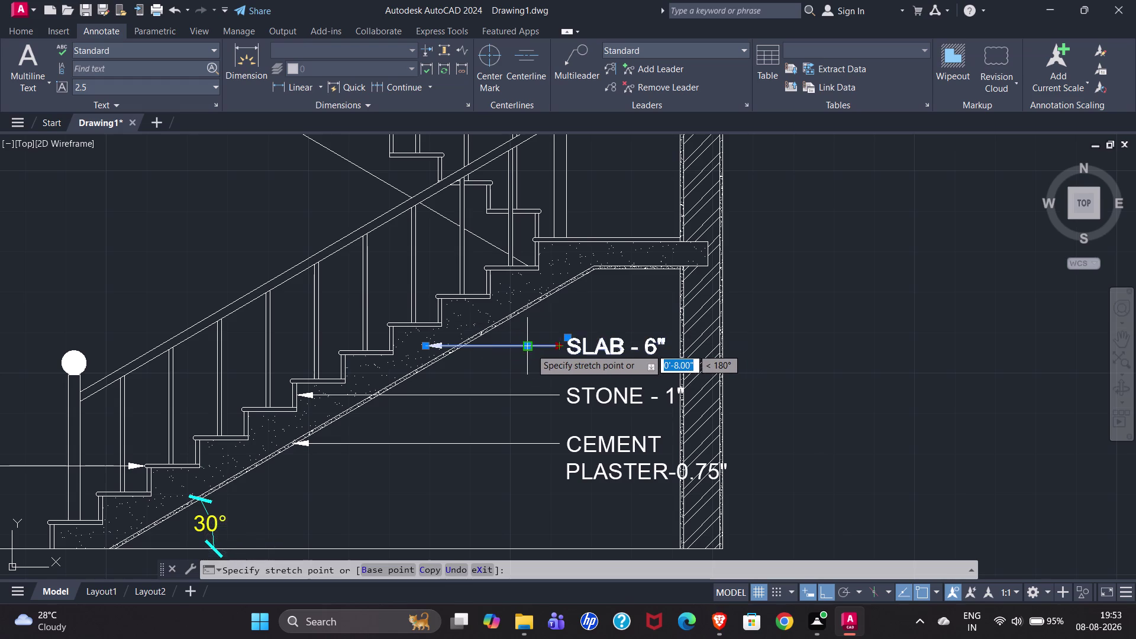
click(537, 347)
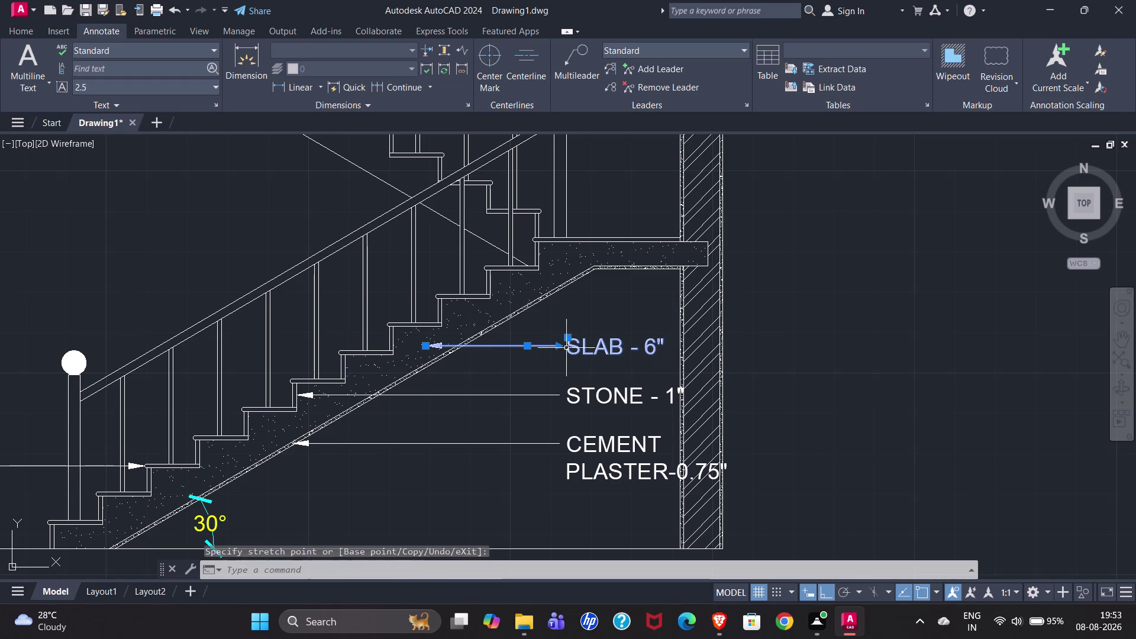
drag(561, 347, 544, 347)
click(543, 347)
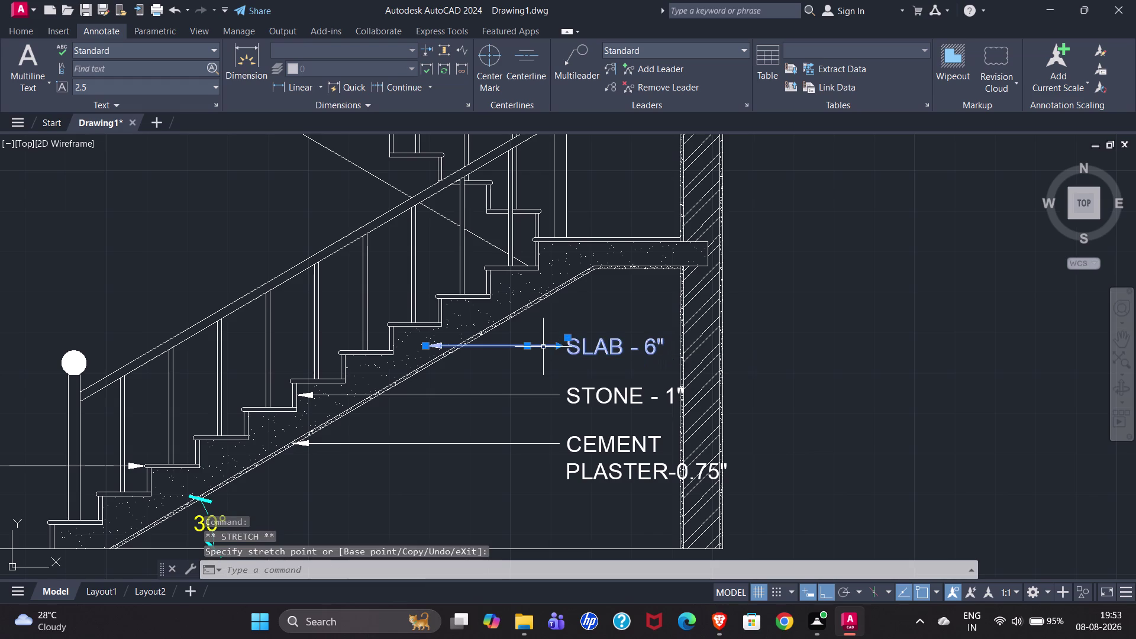
drag(570, 338, 545, 337)
click(544, 337)
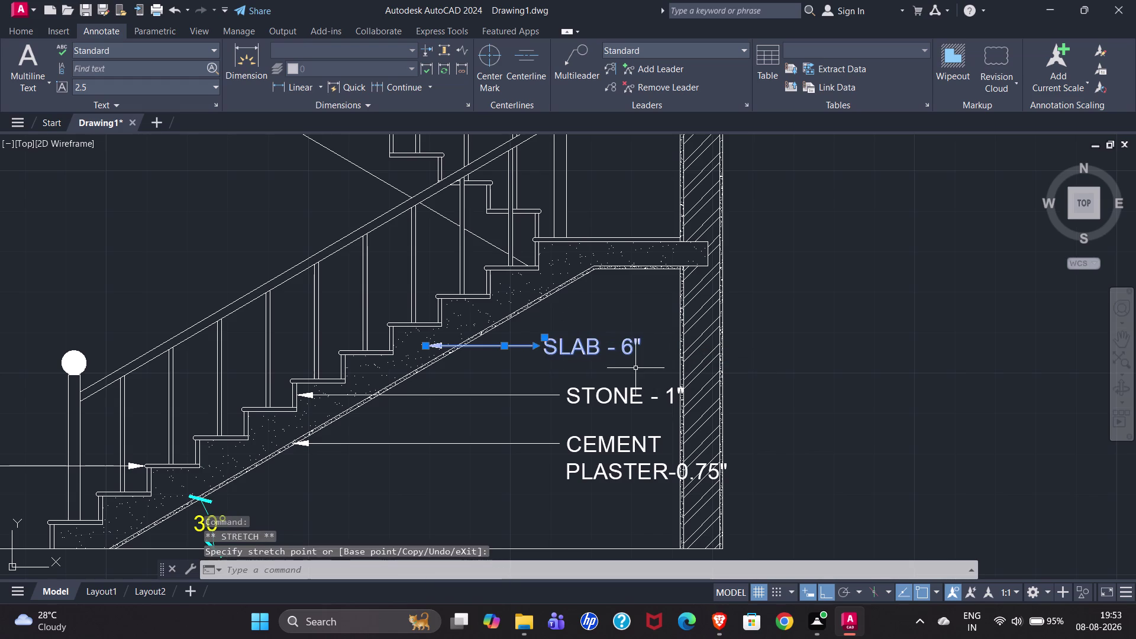
drag(544, 335, 542, 335)
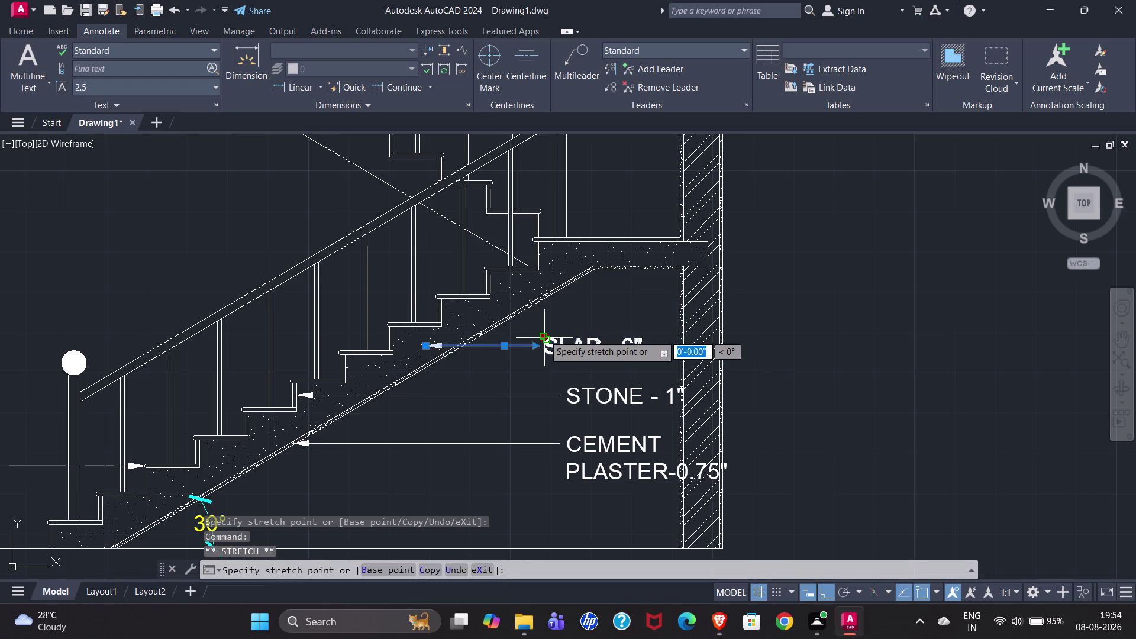
drag(542, 335, 518, 335)
click(518, 335)
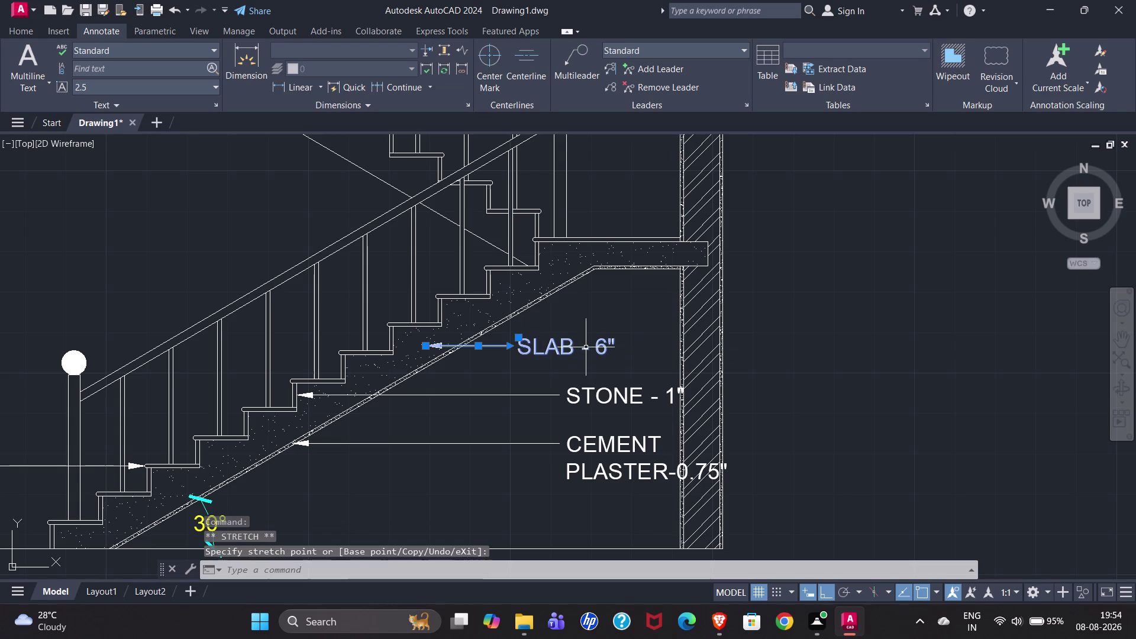
key(Escape)
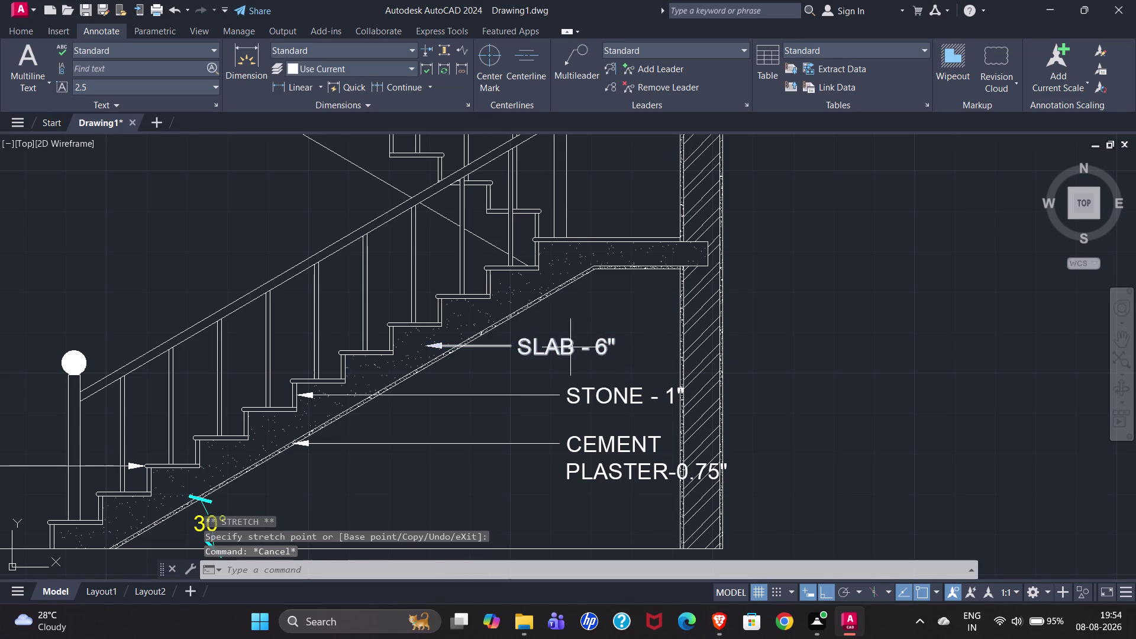
Align SLAB - 6", STONE - 1" and CEMENT PLASTER vertically with MLA, referencing SLAB.
click(569, 348)
key(Escape)
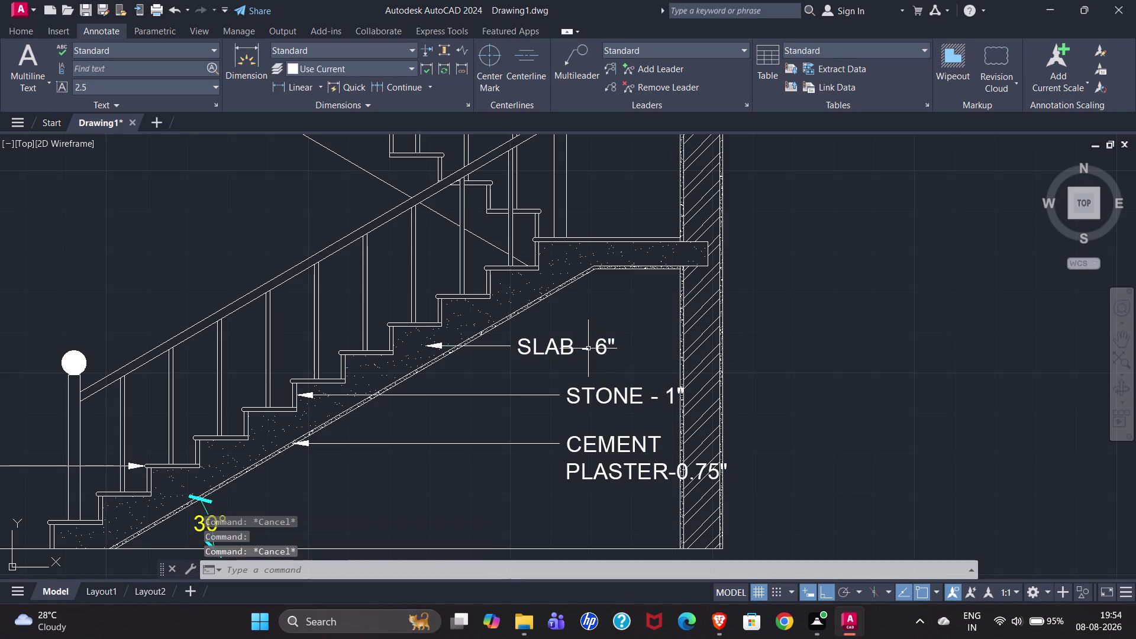
key(m)
key(l)
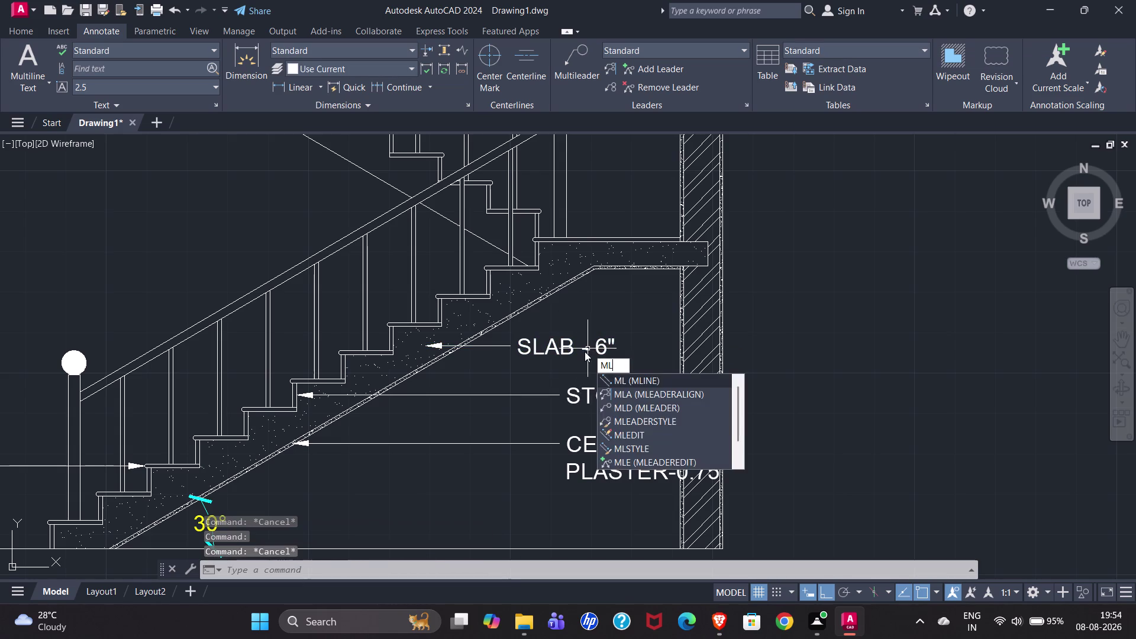
key(a)
key(Return)
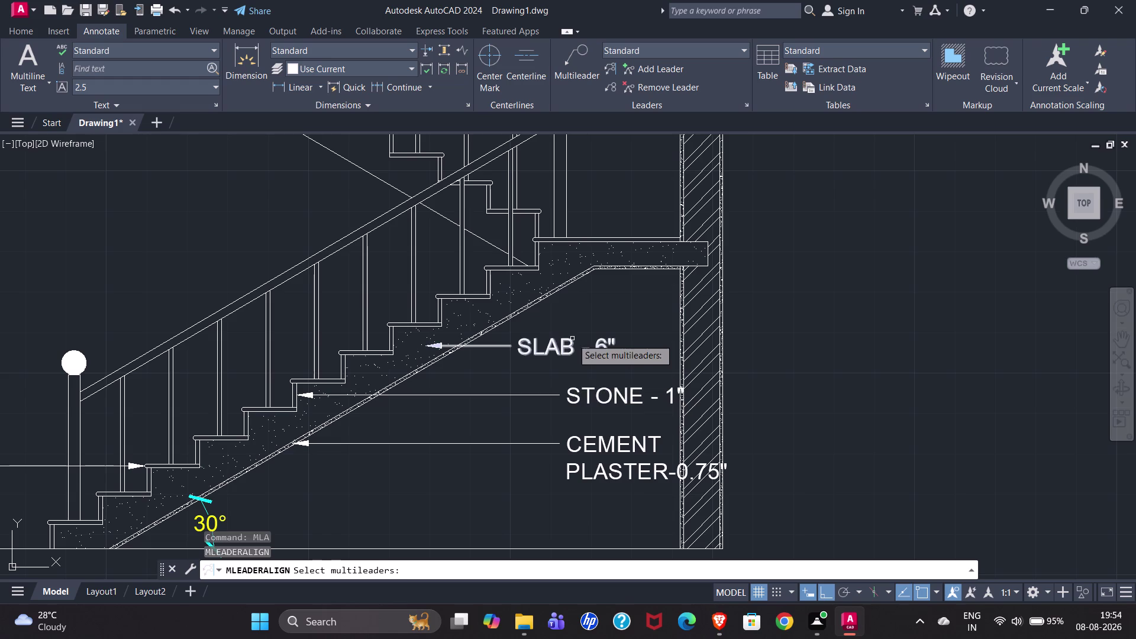
click(568, 346)
click(611, 400)
click(608, 451)
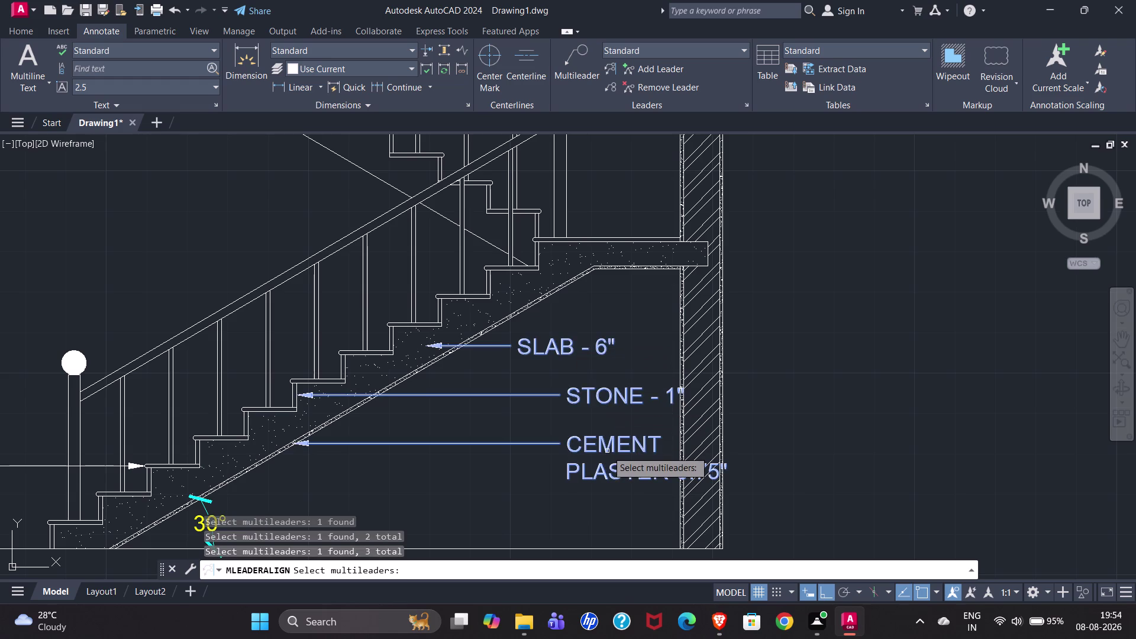
key(Return)
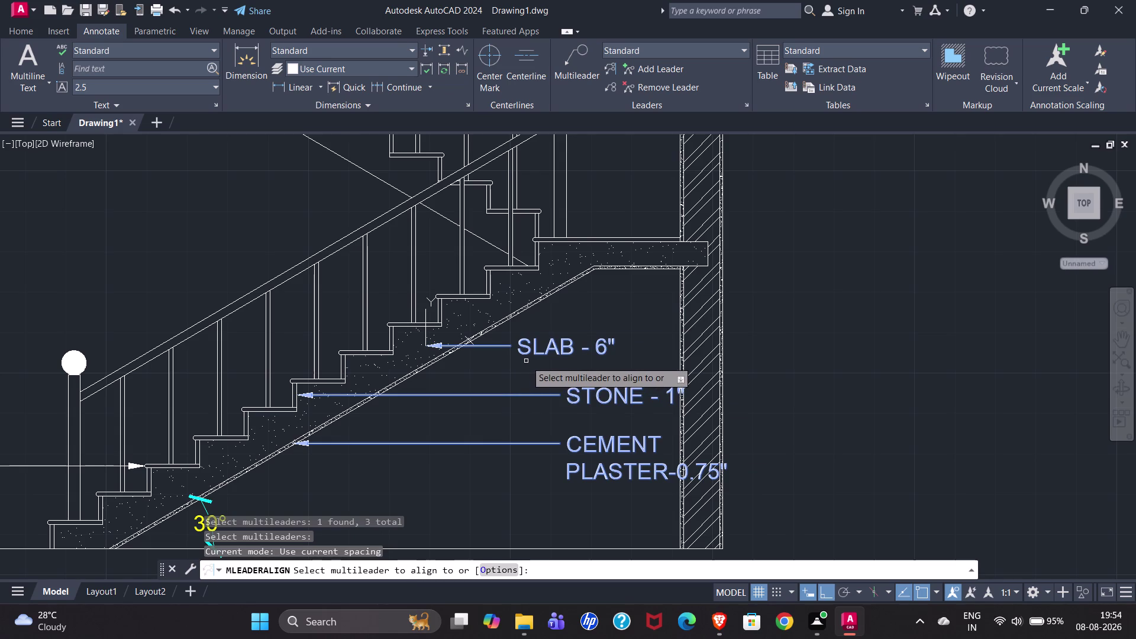
drag(548, 344, 511, 135)
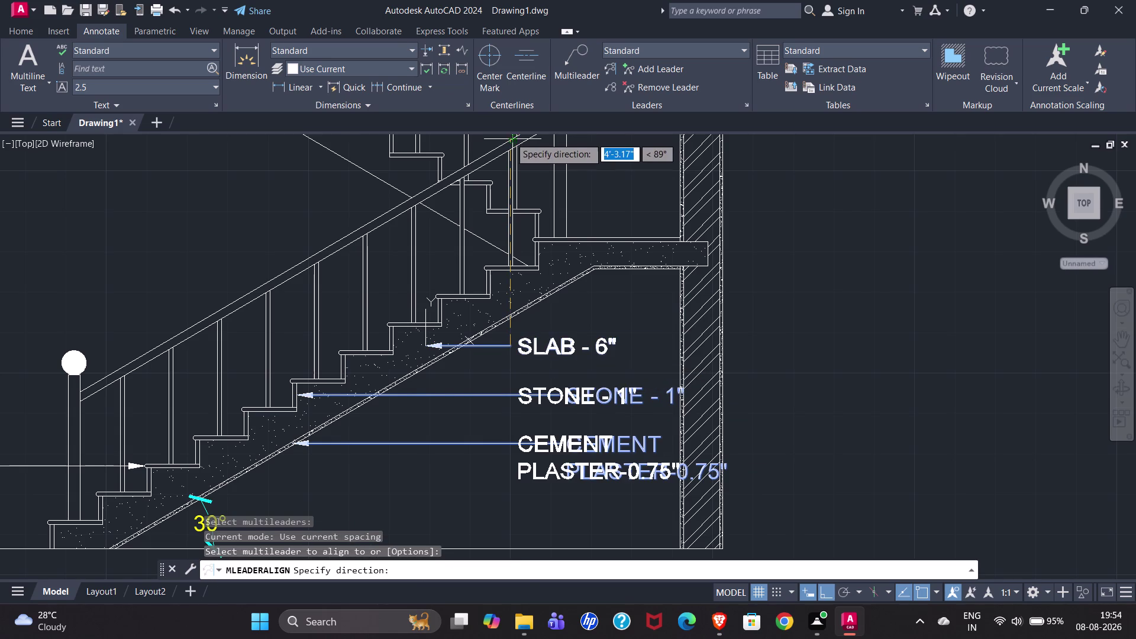
click(510, 119)
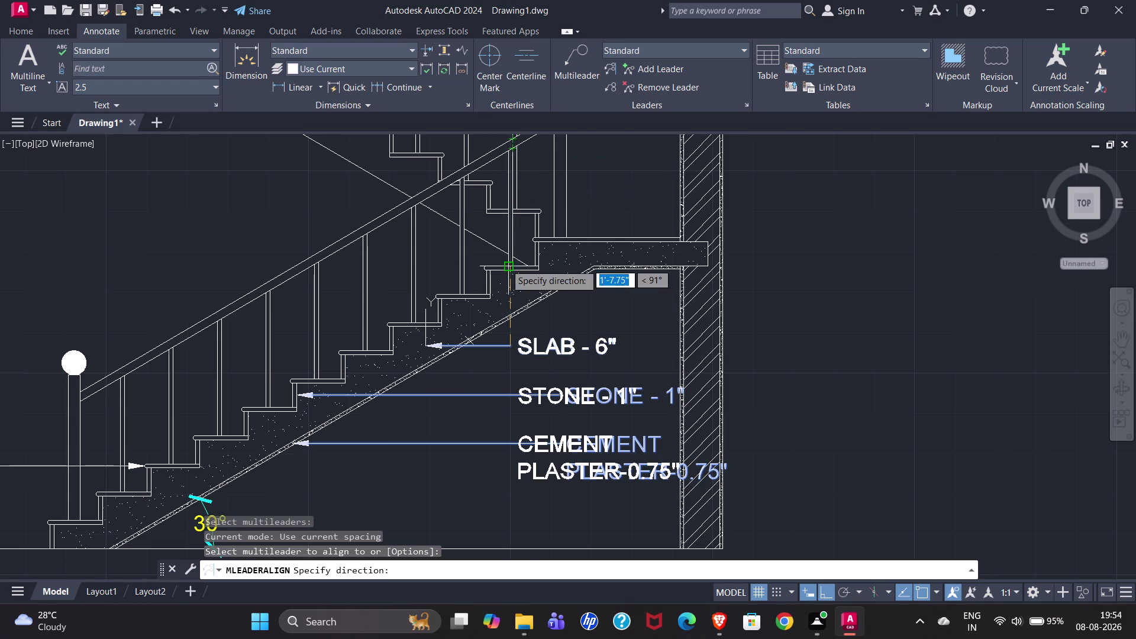
click(506, 284)
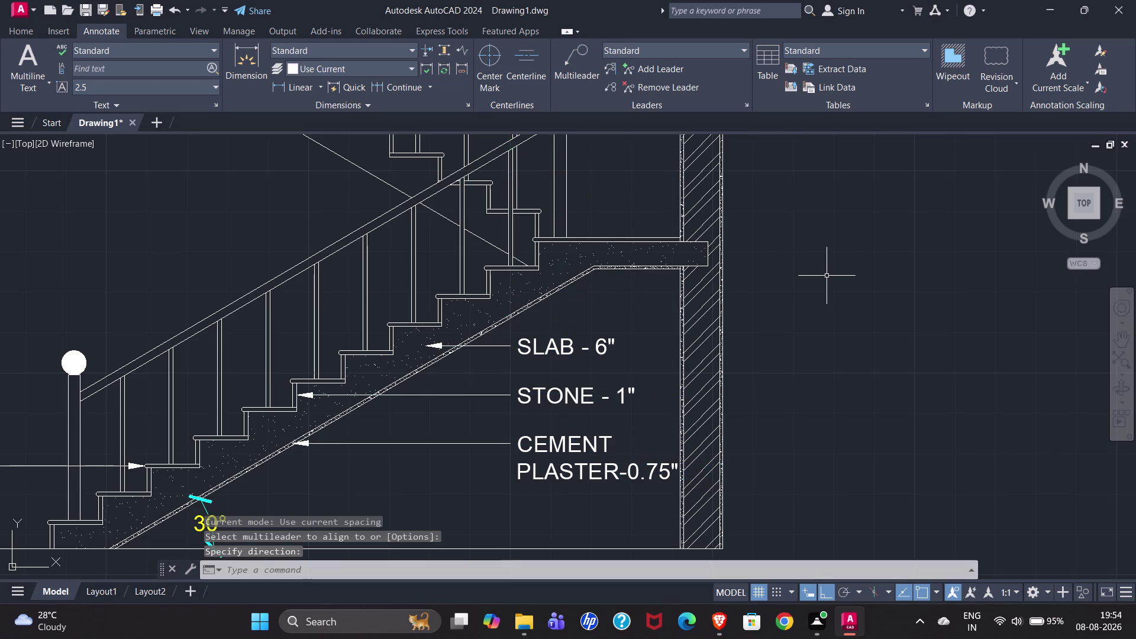
key(Escape)
Stack TREAD - 1' vertically above NOSING - 1" with MLA, using NOSING as reference.
scroll(down, 3)
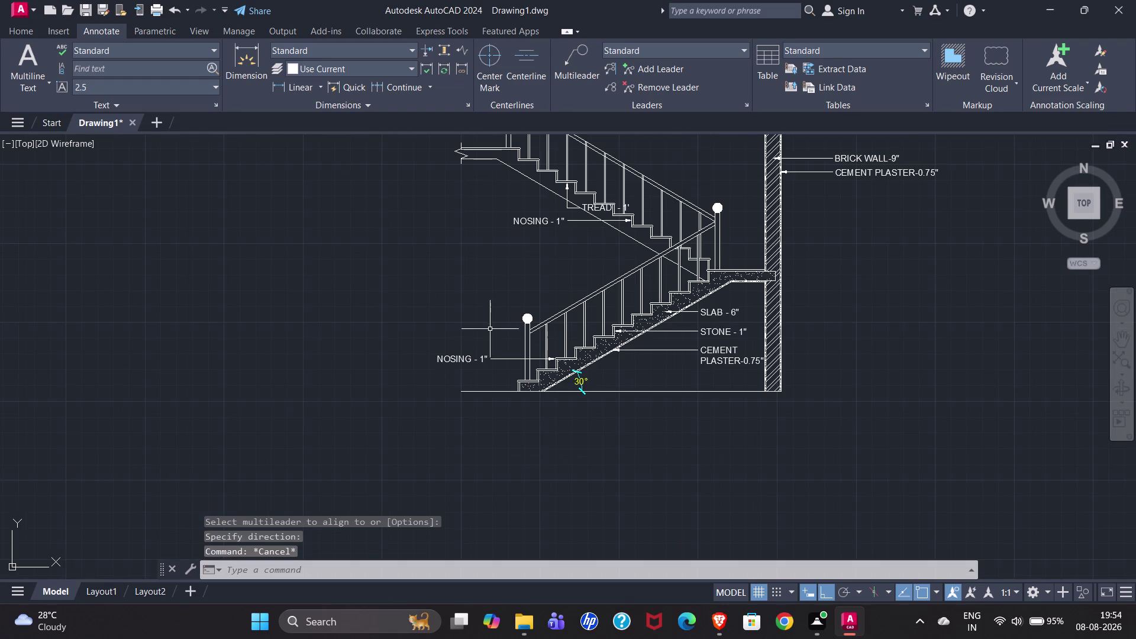
scroll(down, 3)
scroll(up, 3)
scroll(up, 3)
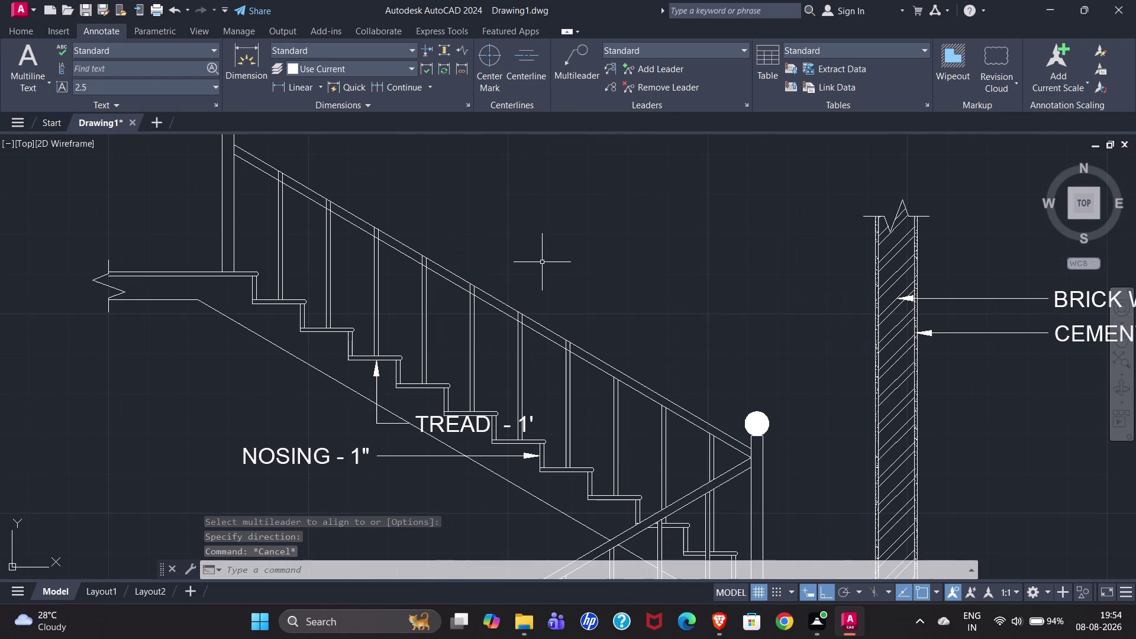
text(M)
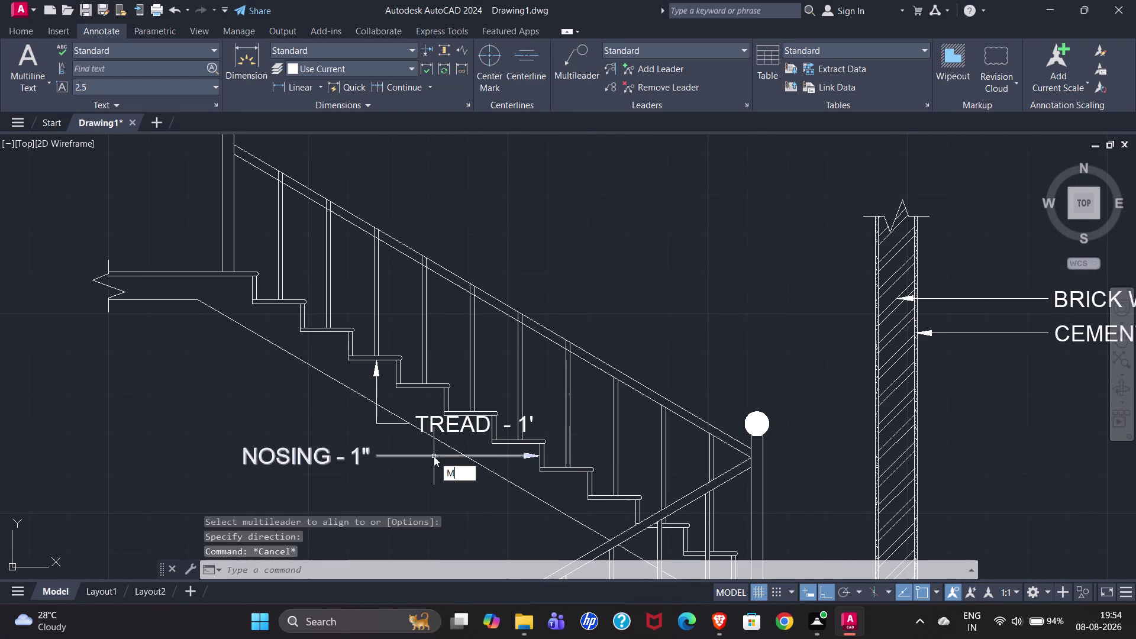
text(L)
key(a)
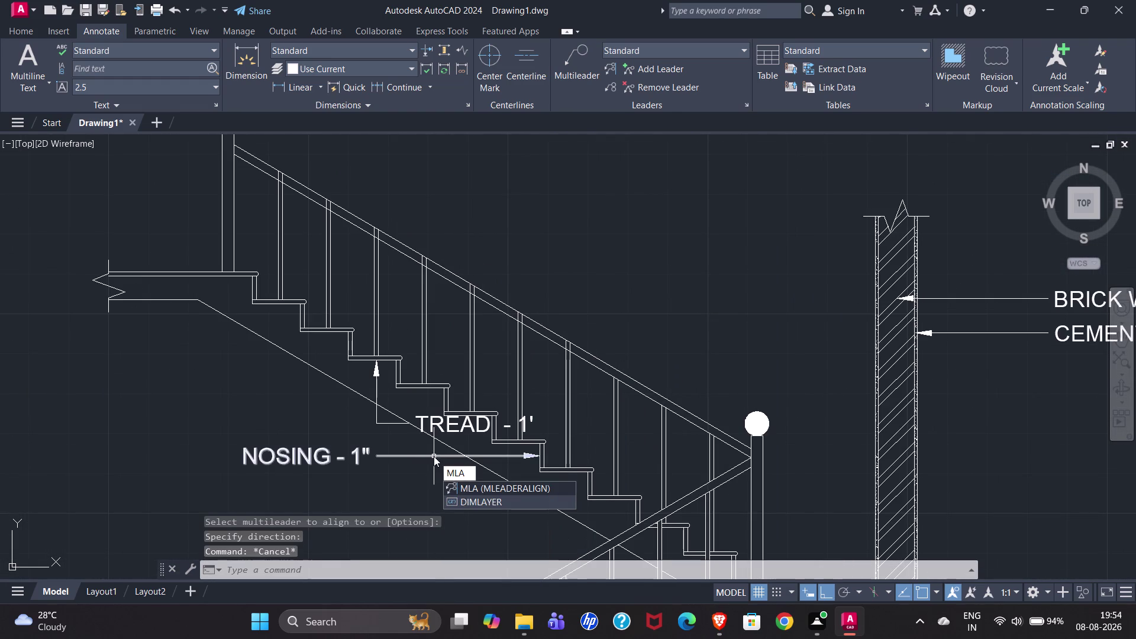
key(Return)
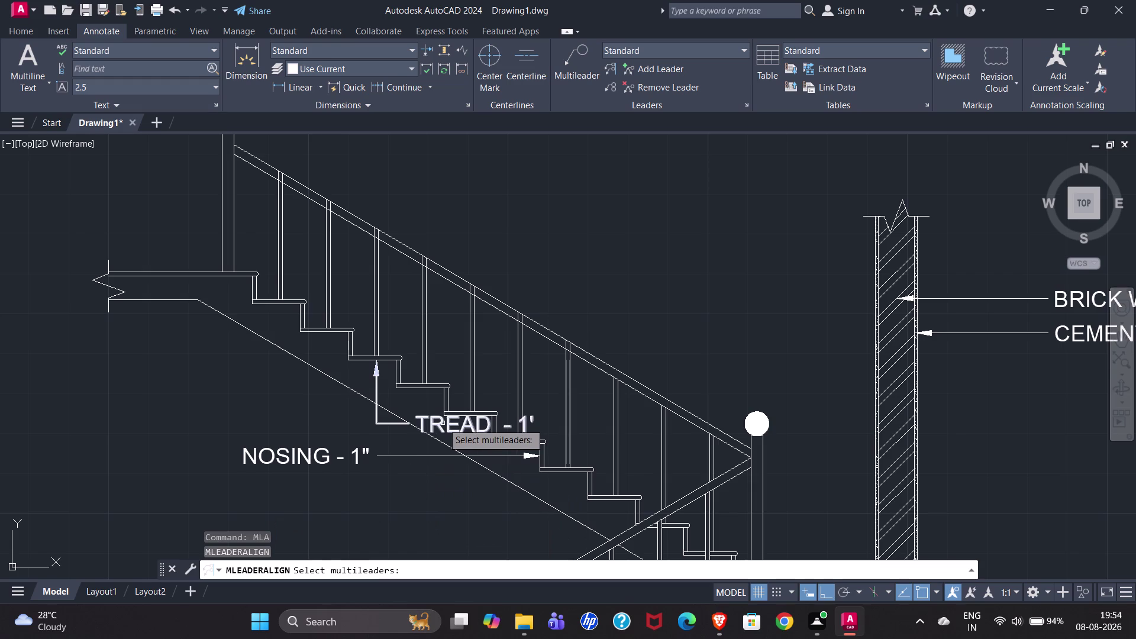
click(443, 423)
click(316, 454)
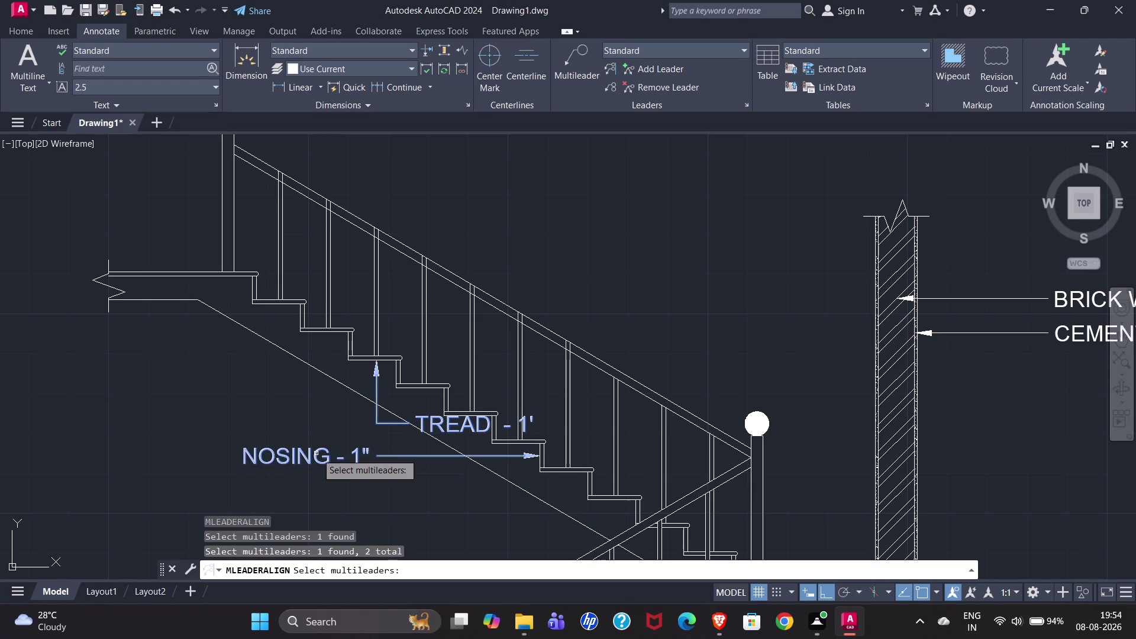
key(Return)
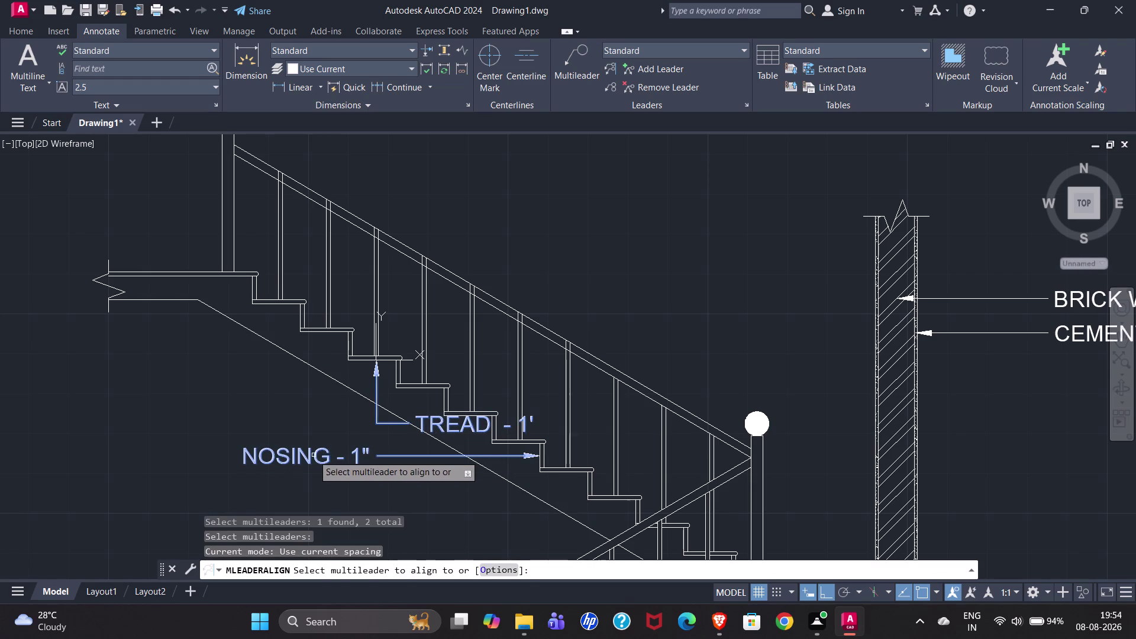
drag(313, 456, 237, 135)
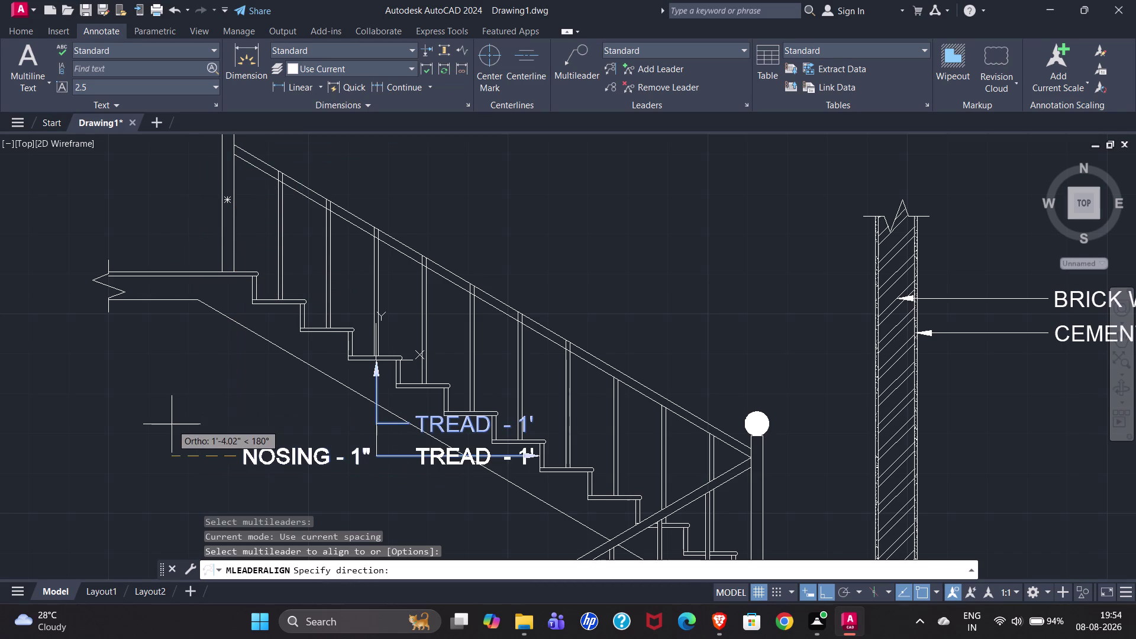
click(252, 218)
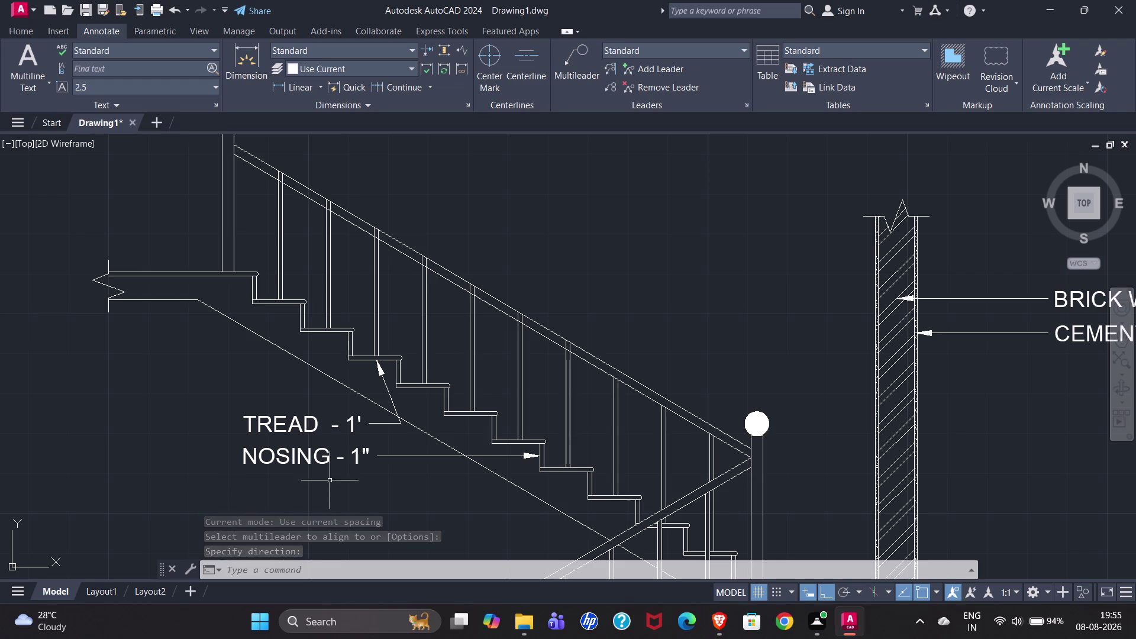
click(319, 458)
Replace the word NOSING with RISER in the upper flight label.
double_click(308, 458)
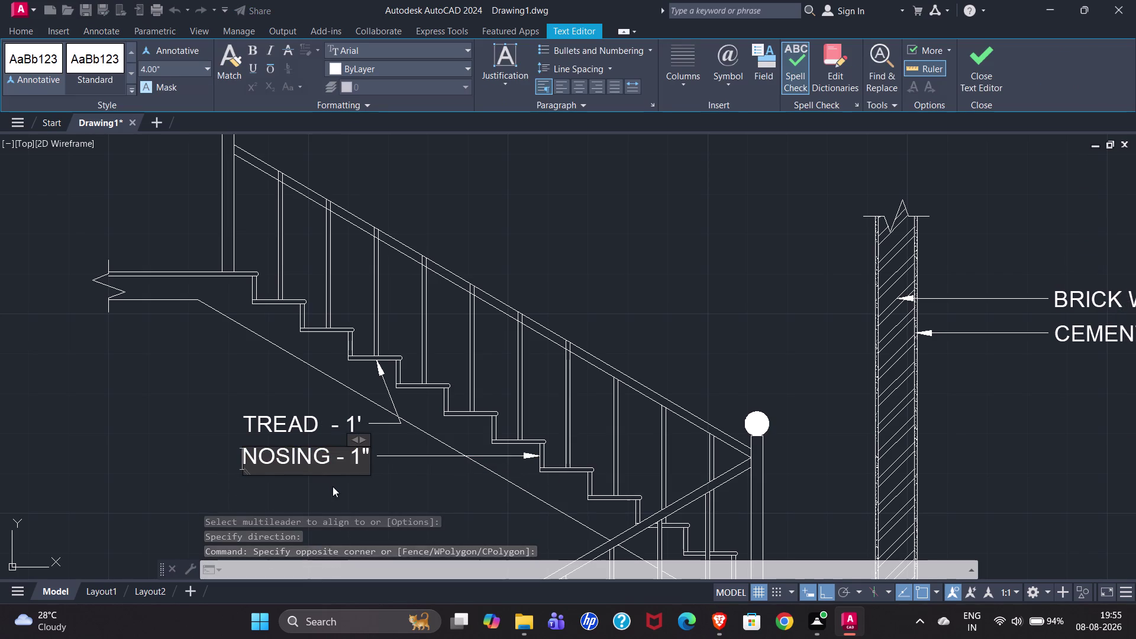
drag(335, 454, 252, 461)
click(225, 460)
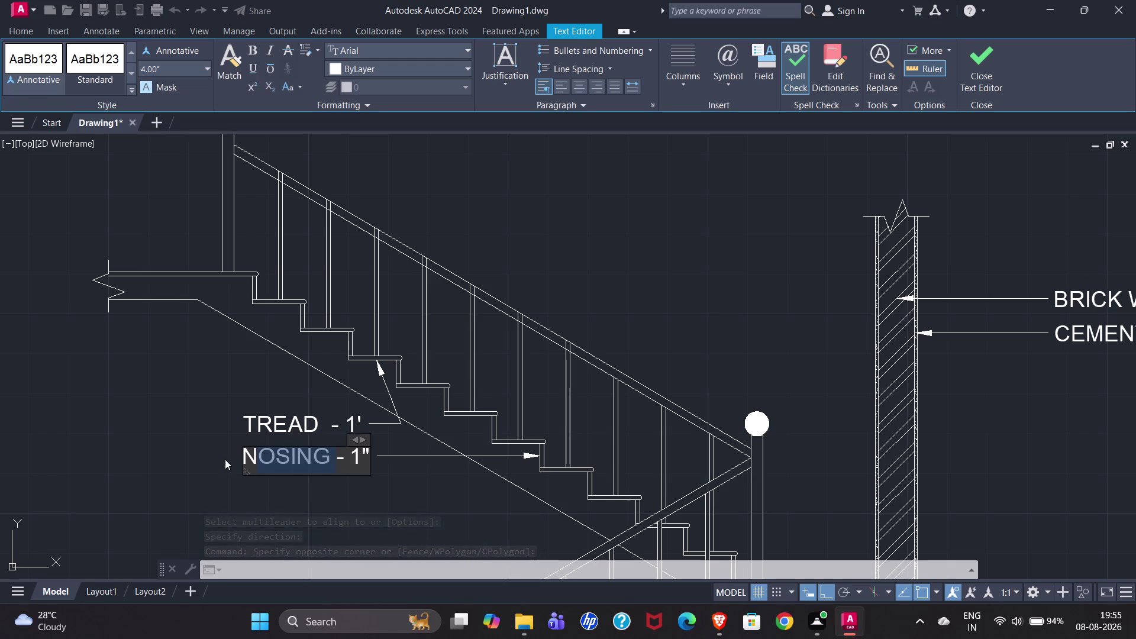
double_click(297, 458)
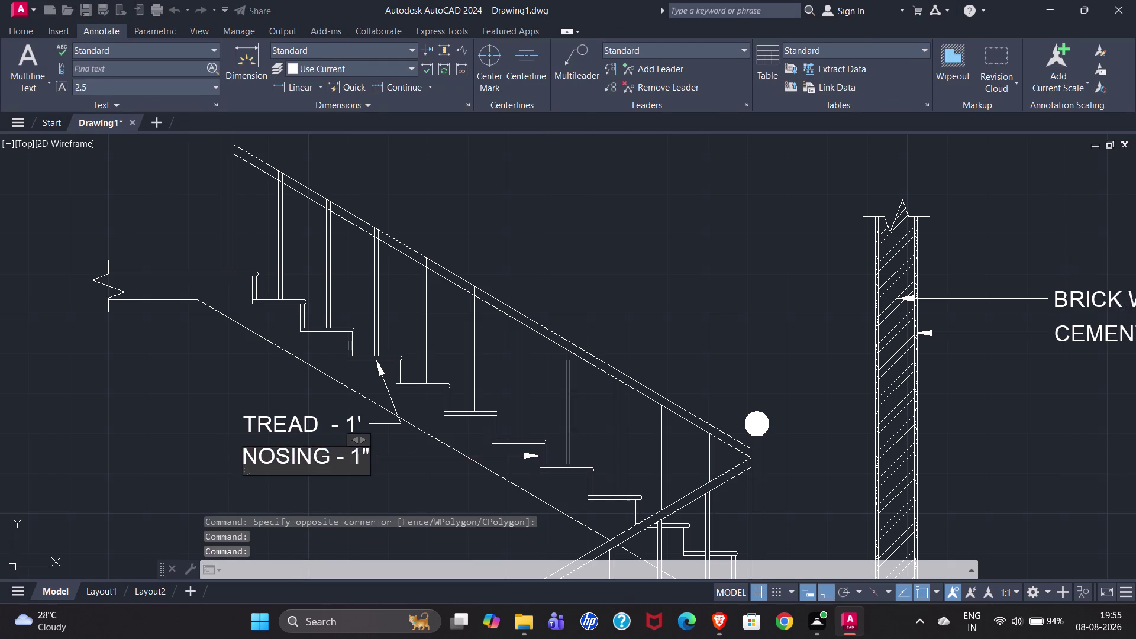
drag(327, 455, 215, 463)
key(BackSpace)
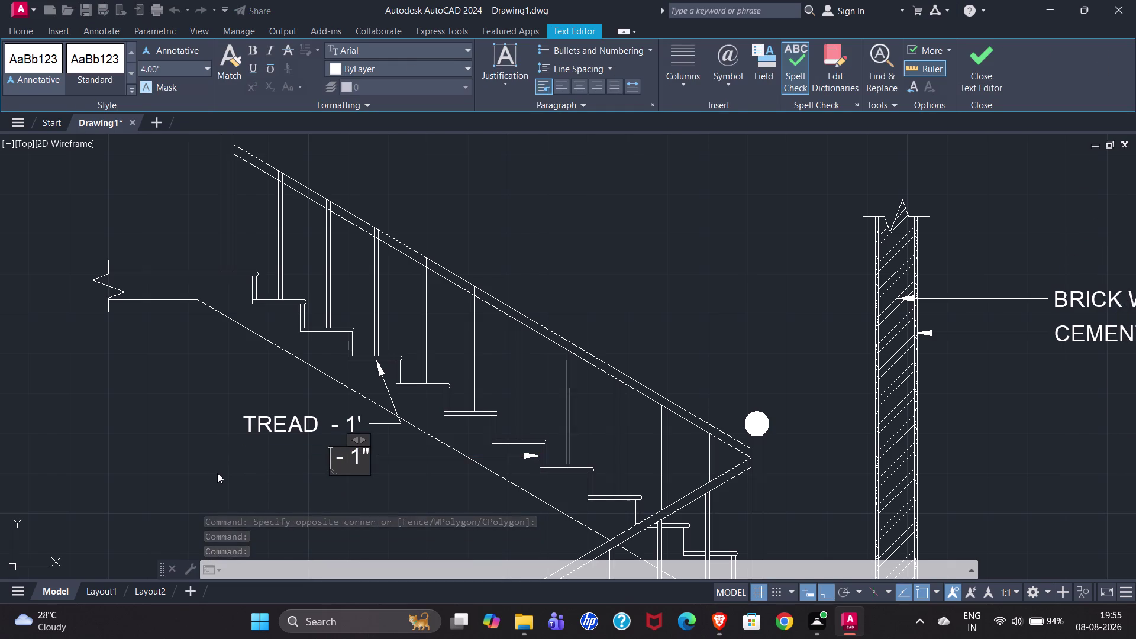
text(RISER)
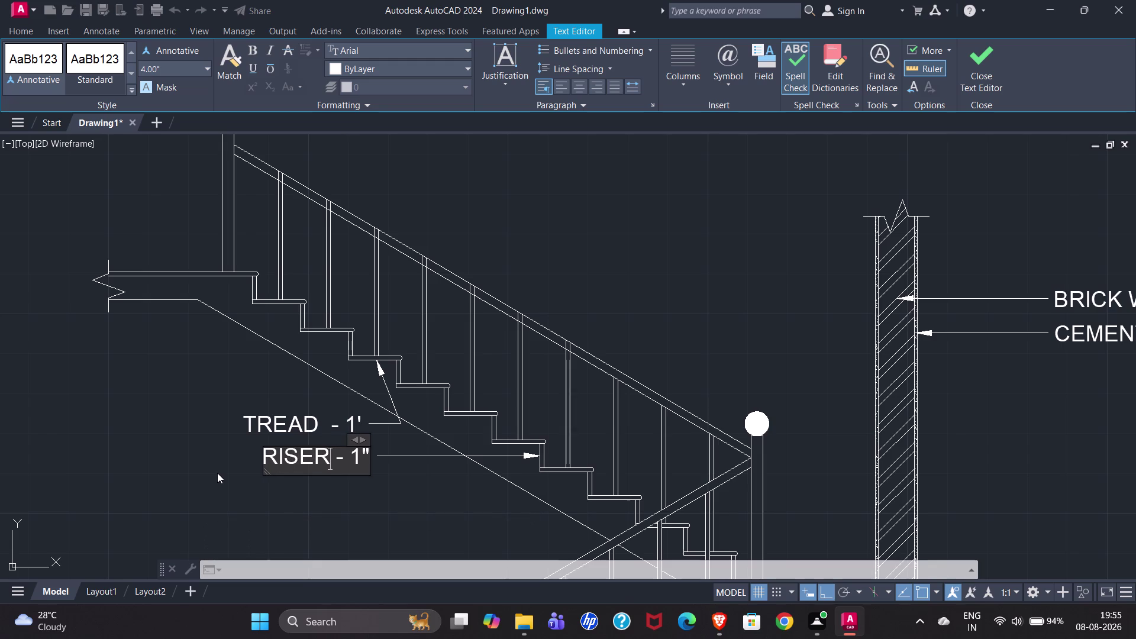
Change the label's inch value from 1 to 7 and close the text editor.
key(Right)
key(Right)
key(Right)
key(Right)
key(BackSpace)
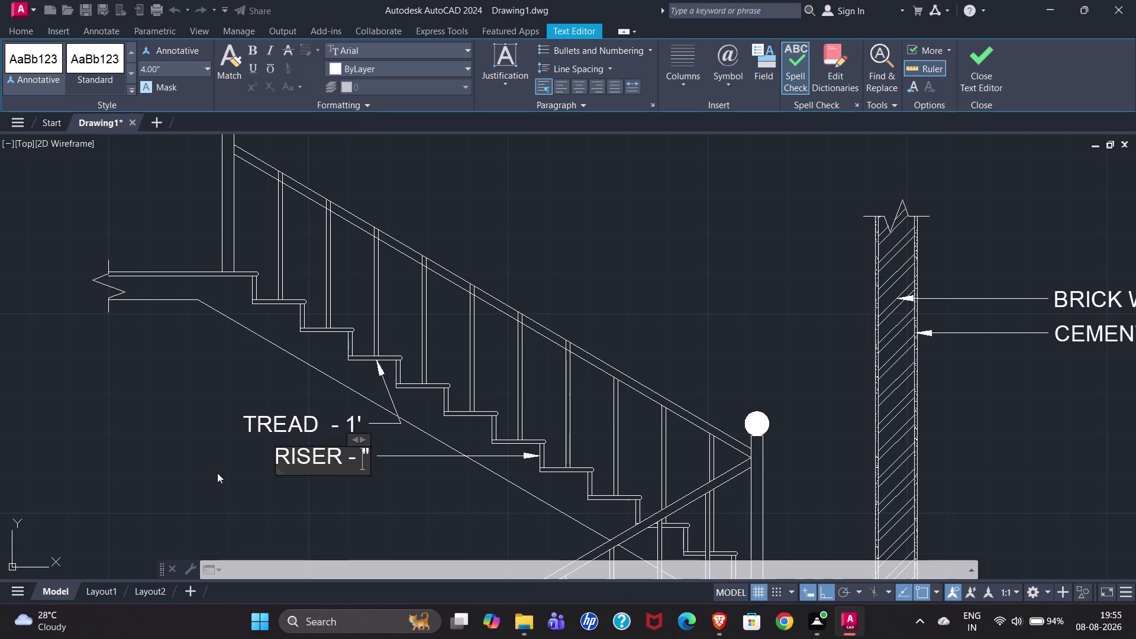
key(7)
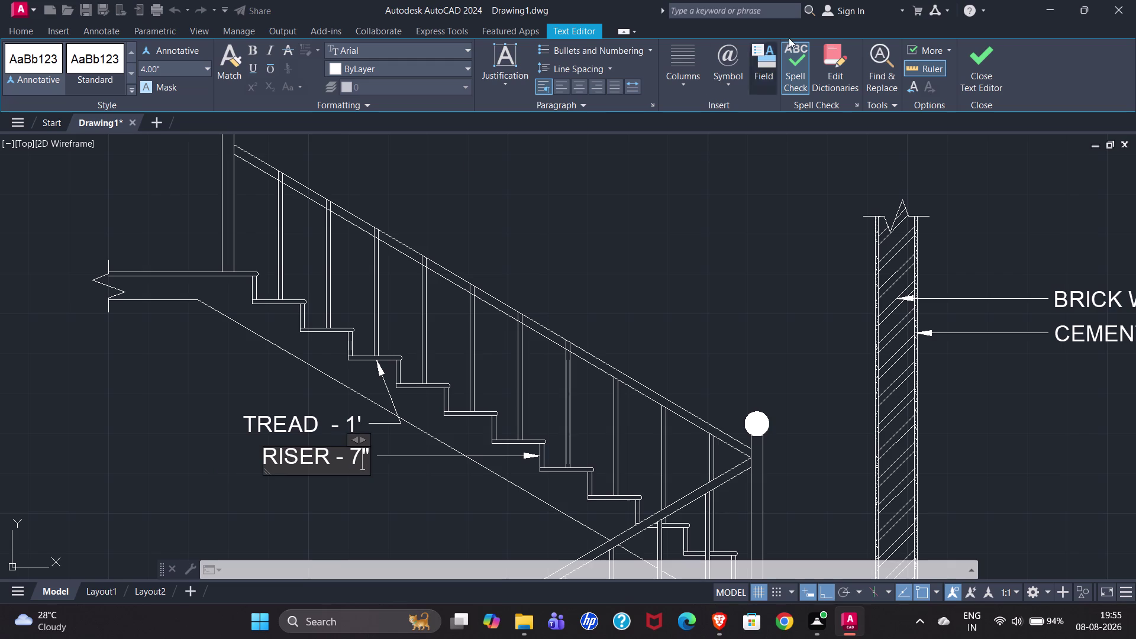
click(966, 61)
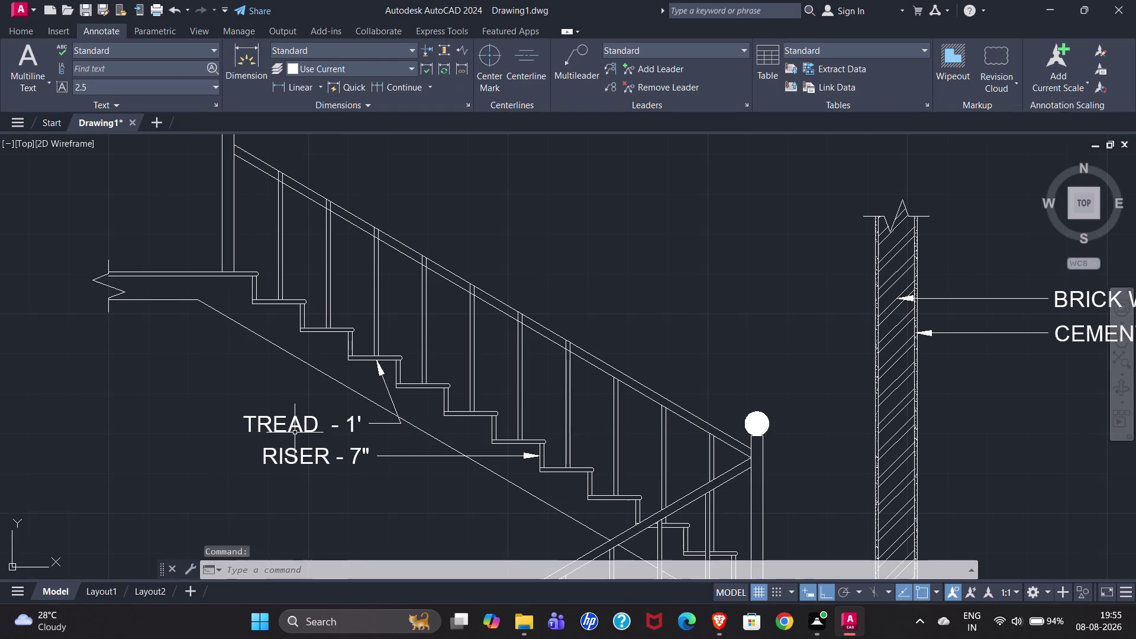
click(296, 452)
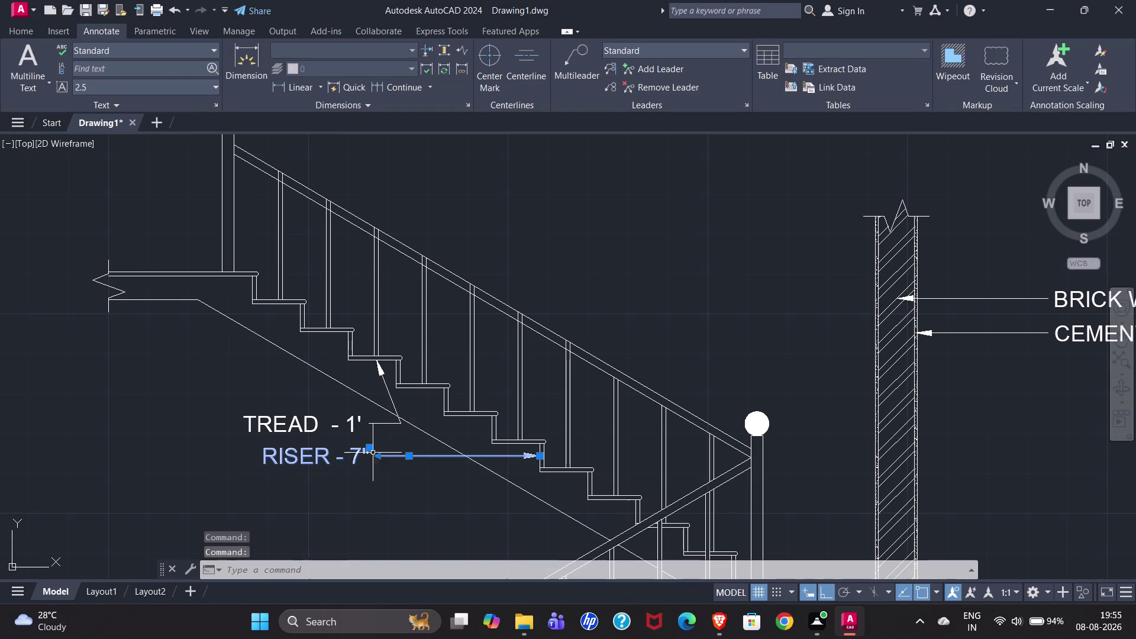
Grip-stretch the RISER - 7" leader text further to the left.
click(368, 443)
drag(369, 446, 314, 449)
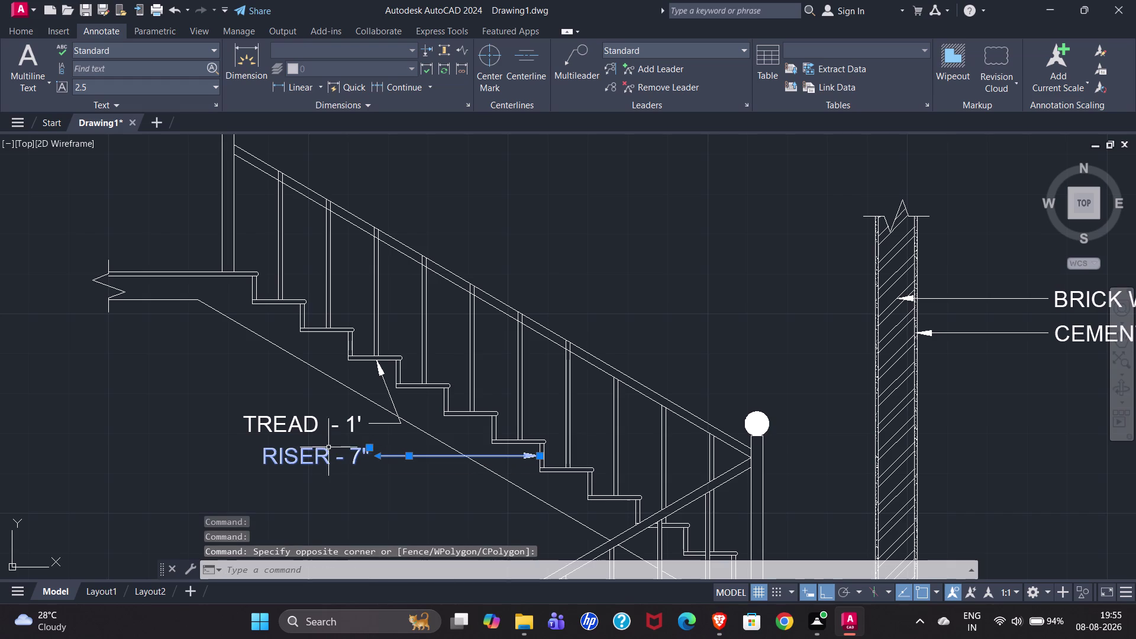
drag(368, 449, 301, 444)
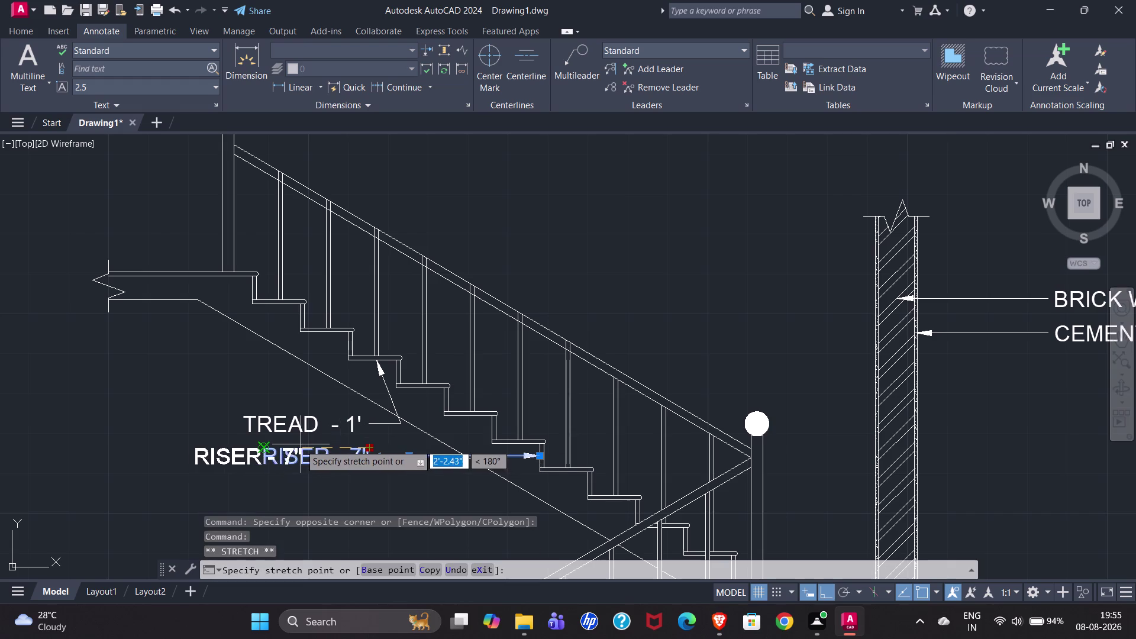
drag(300, 444, 294, 444)
click(294, 445)
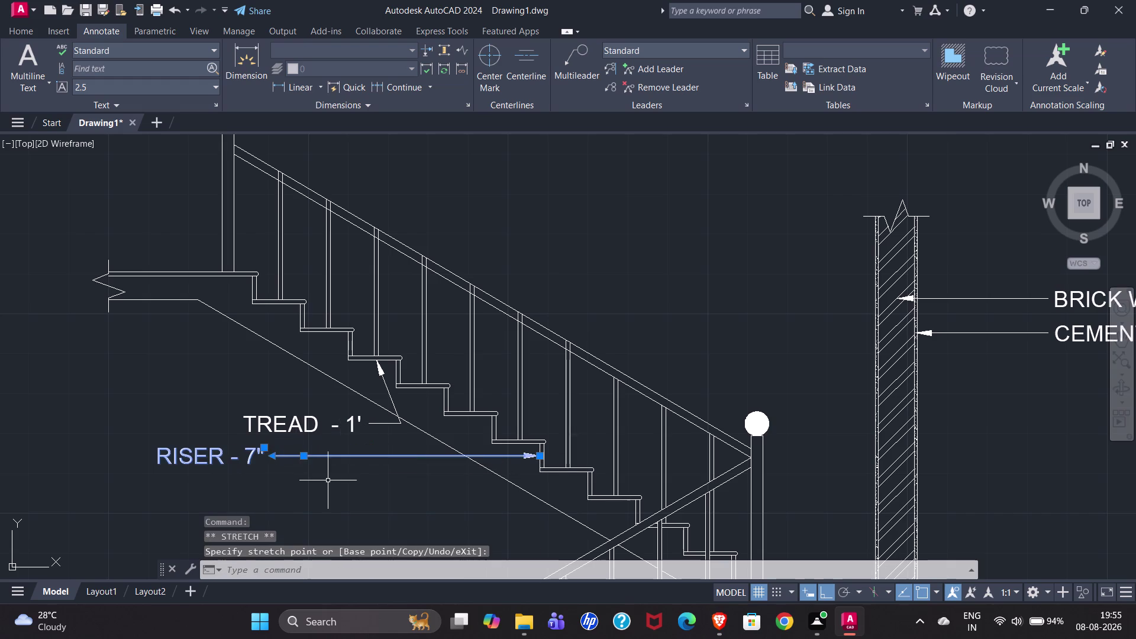
key(Escape)
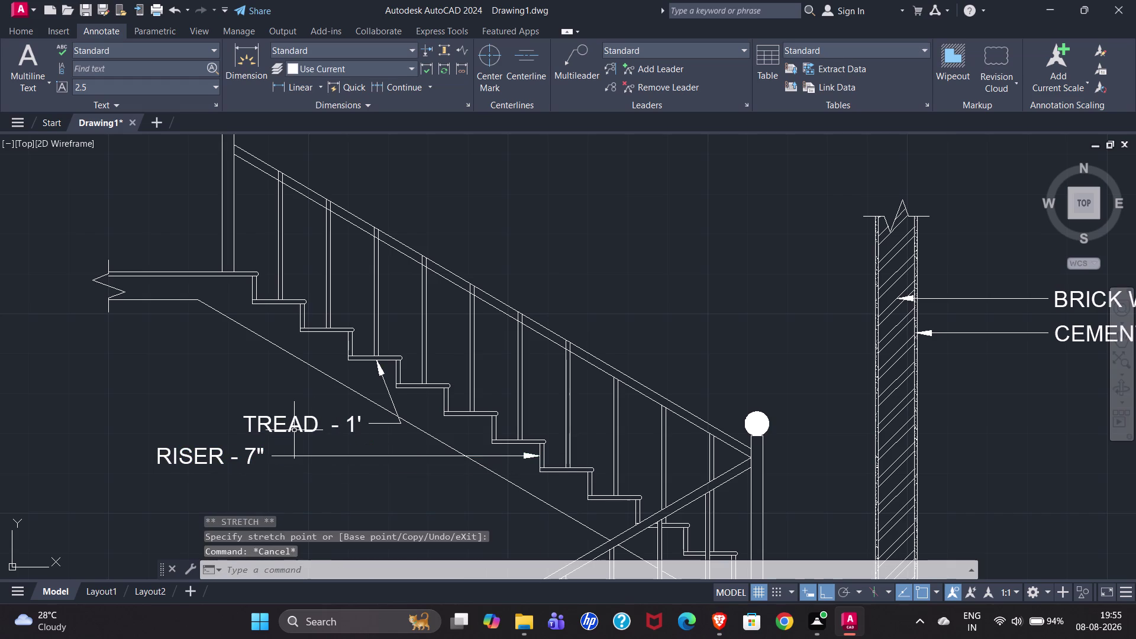
Try aligning the TREAD and RISER leaders with MLA, then cancel the attempt.
text(MLA)
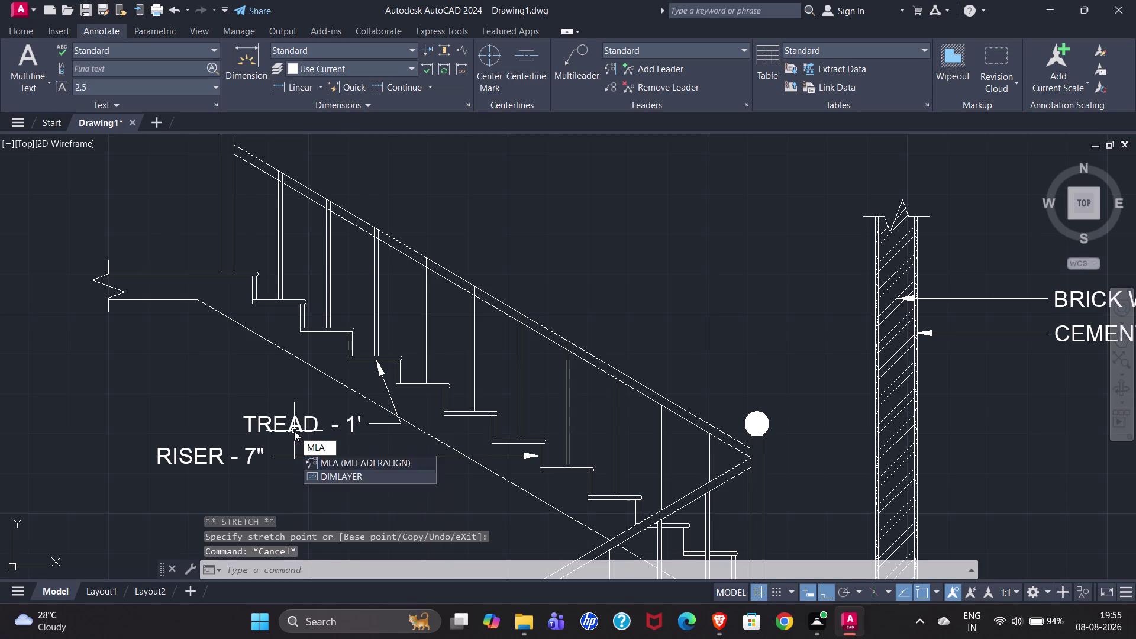
key(Return)
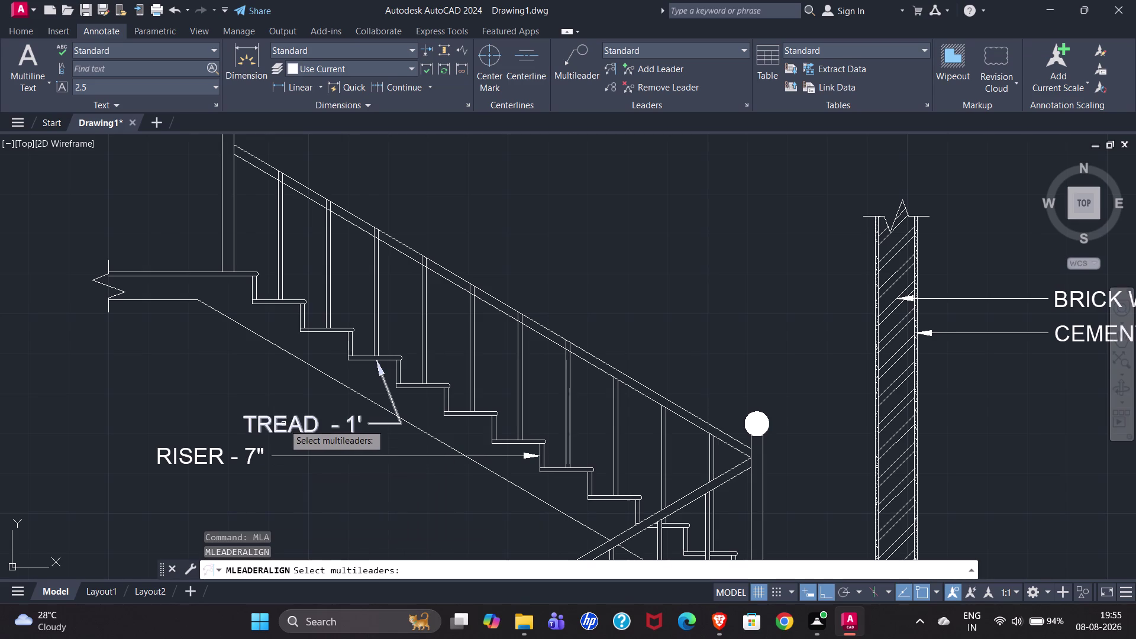
click(283, 423)
click(195, 460)
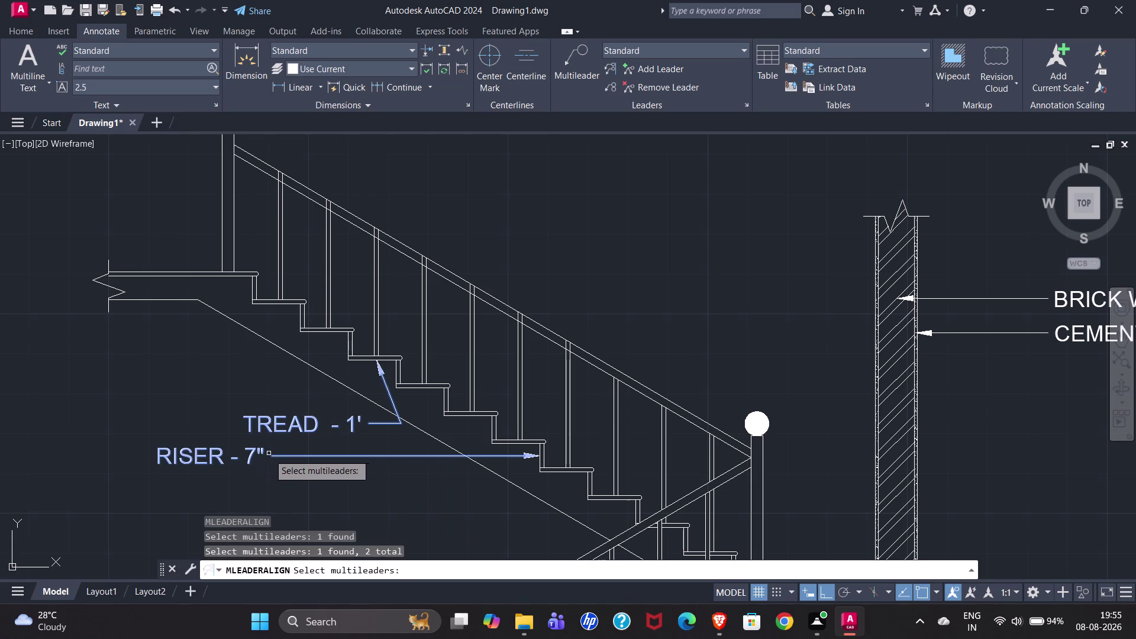
key(Return)
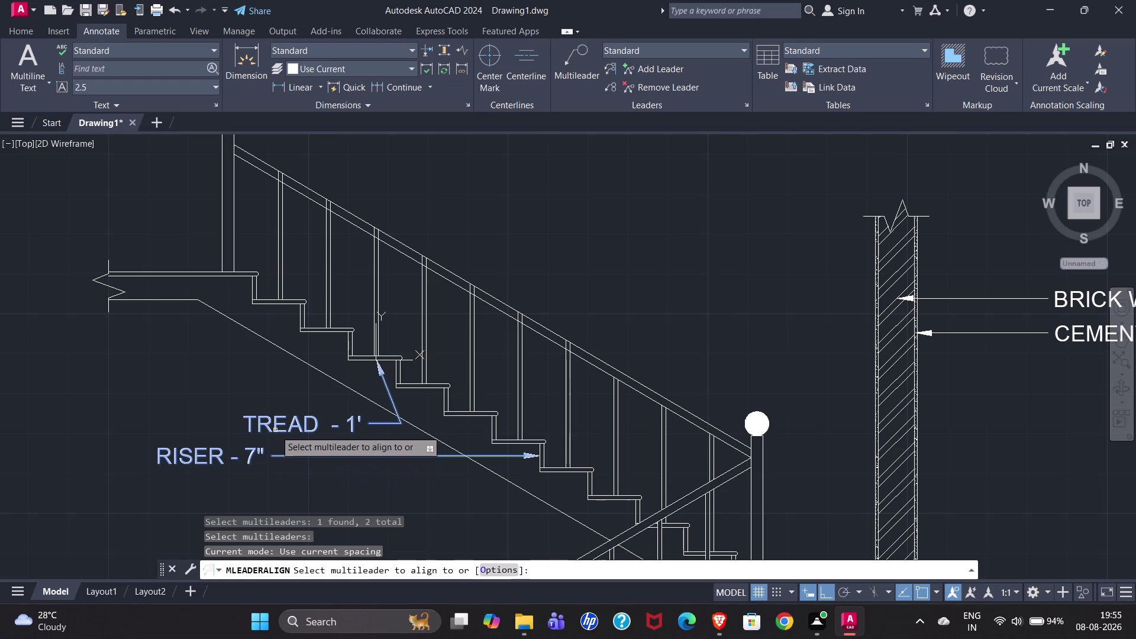
drag(275, 430, 236, 135)
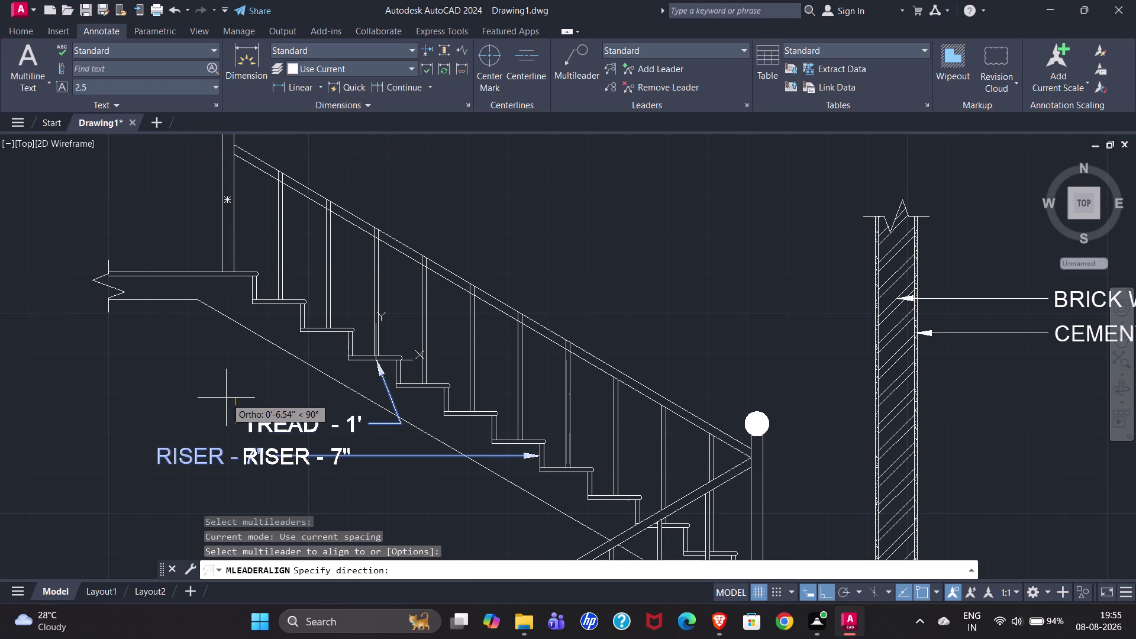
key(Escape)
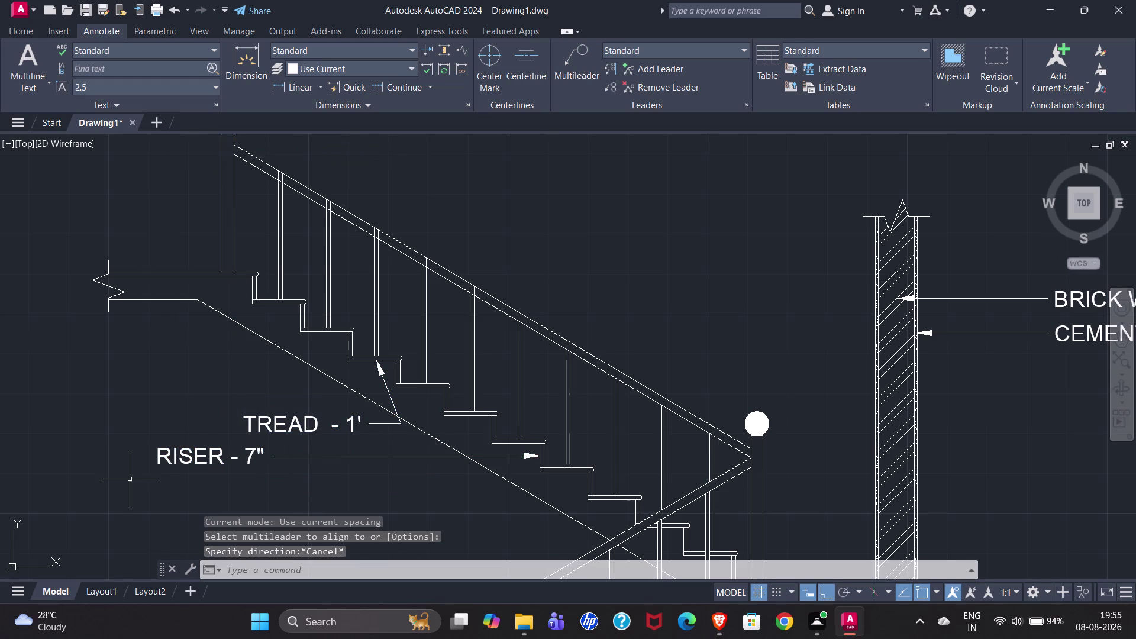
Align TREAD - 1' vertically above RISER - 7", using RISER as reference.
text(M)
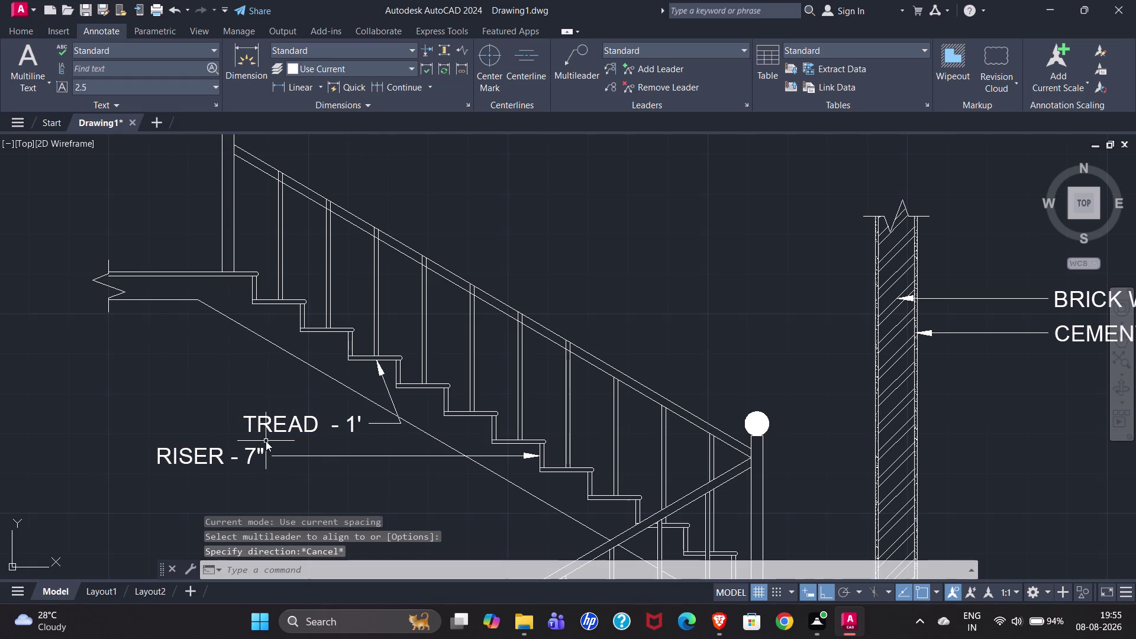
text(LA)
key(Return)
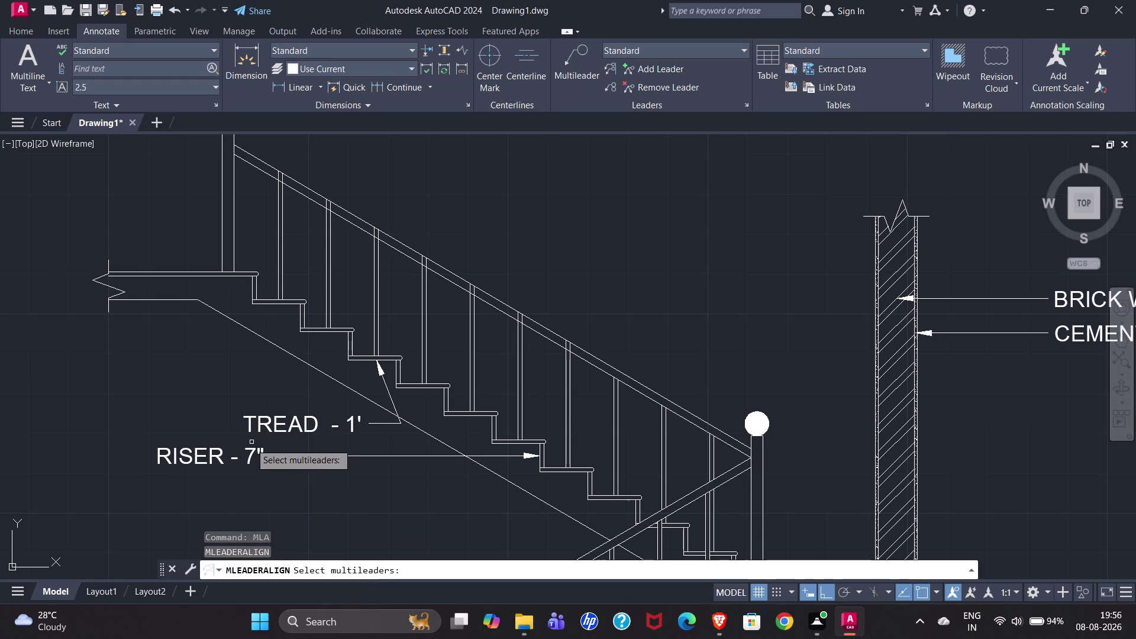
click(190, 457)
click(272, 431)
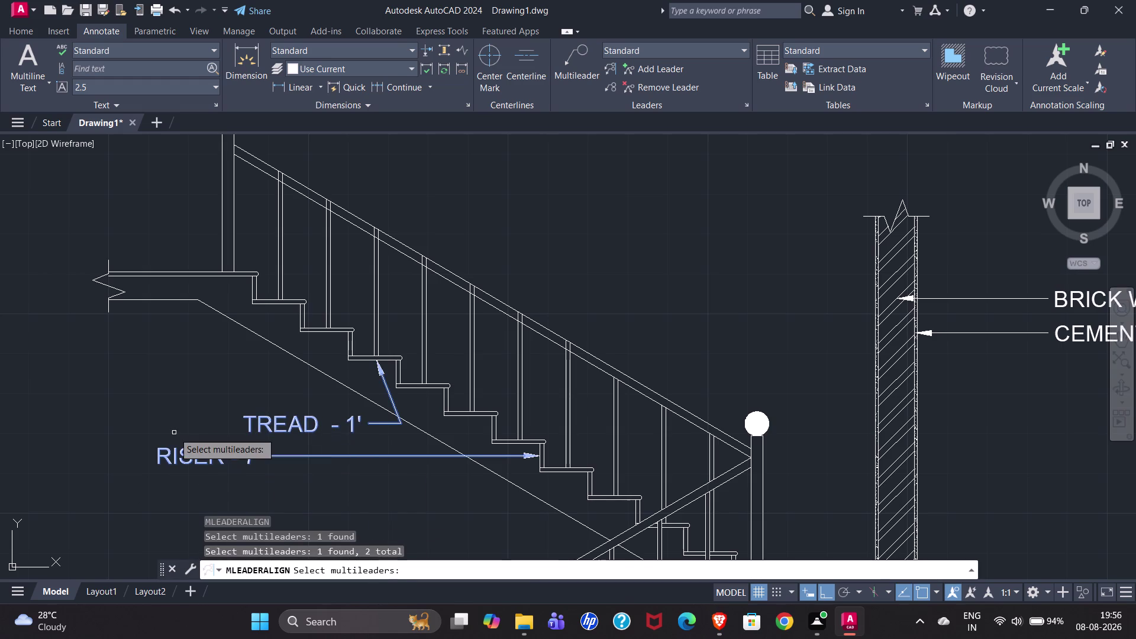
key(Return)
drag(190, 459, 151, 134)
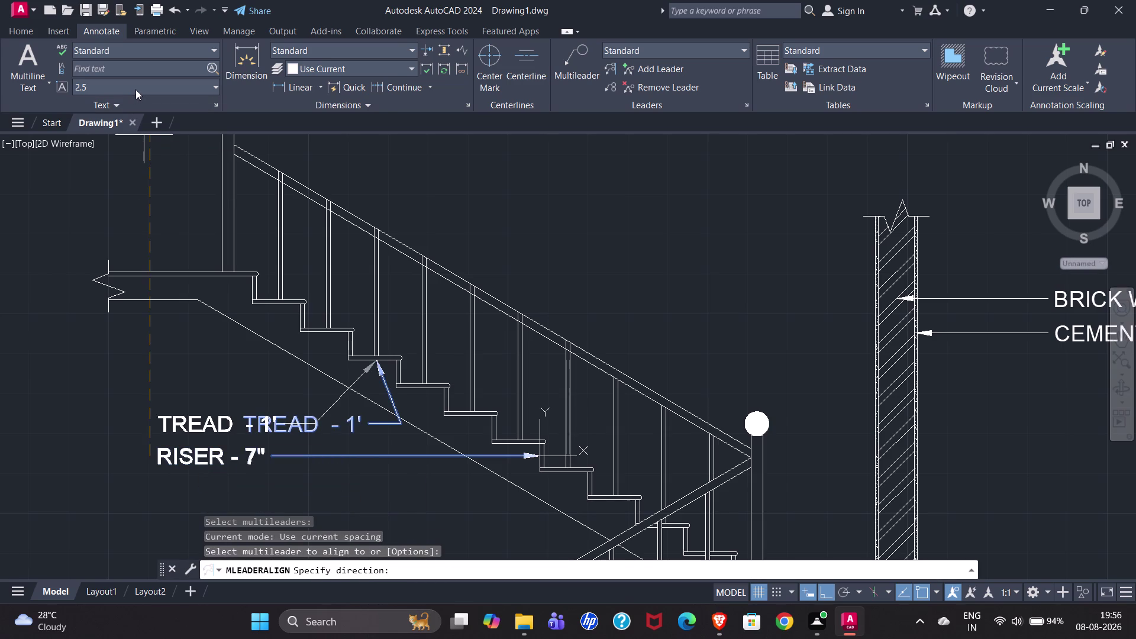
click(140, 158)
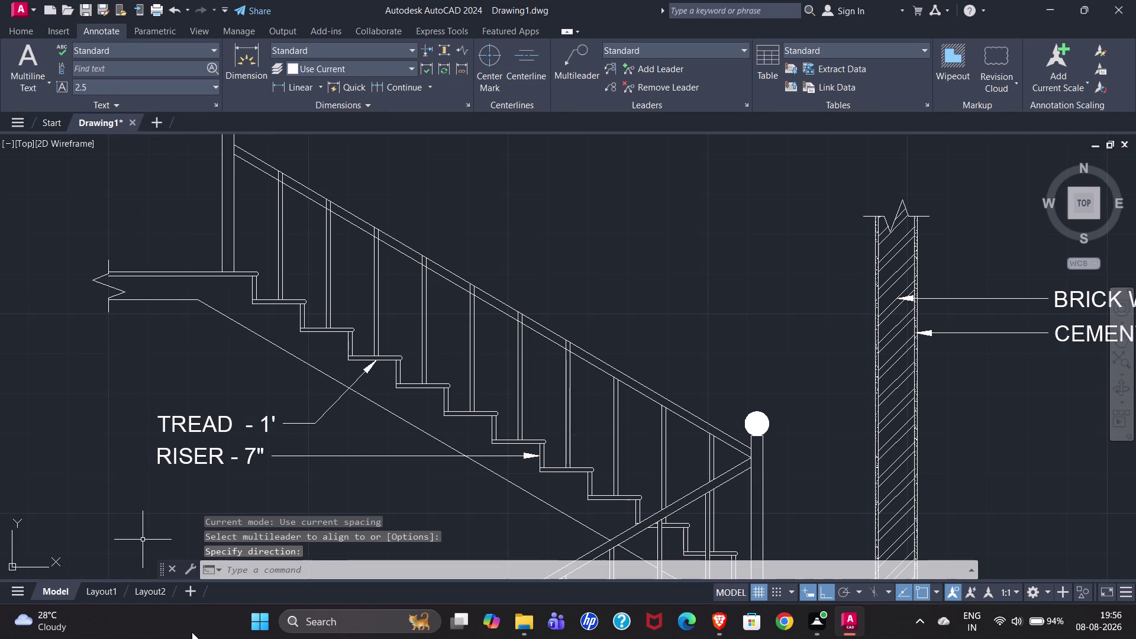
scroll(down, 3)
scroll(down, 3)
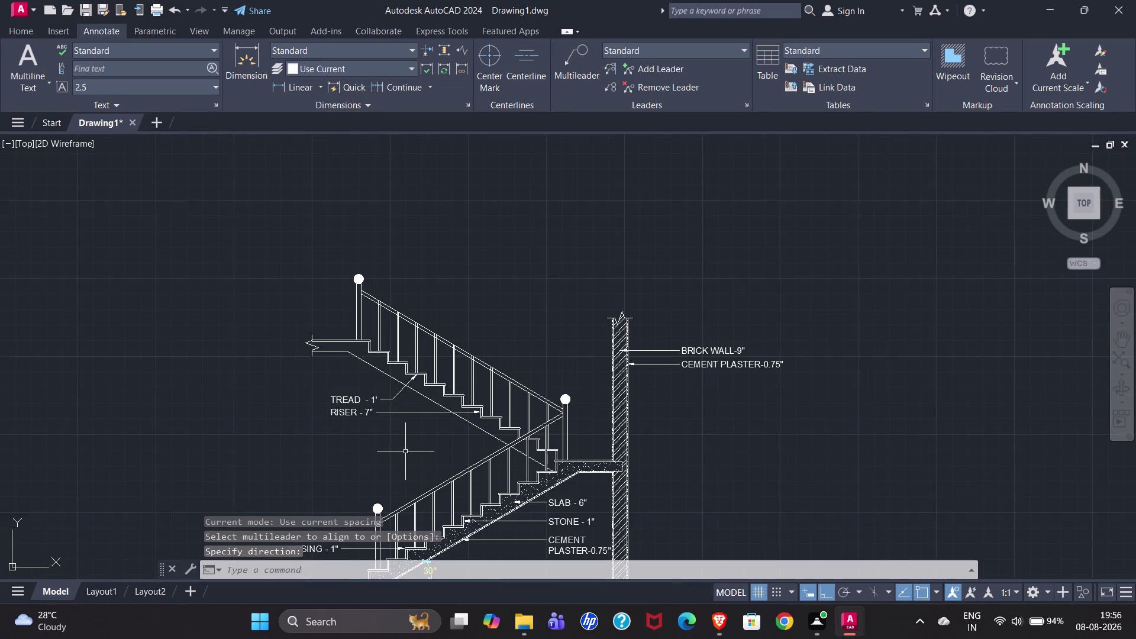
scroll(down, 3)
scroll(up, 3)
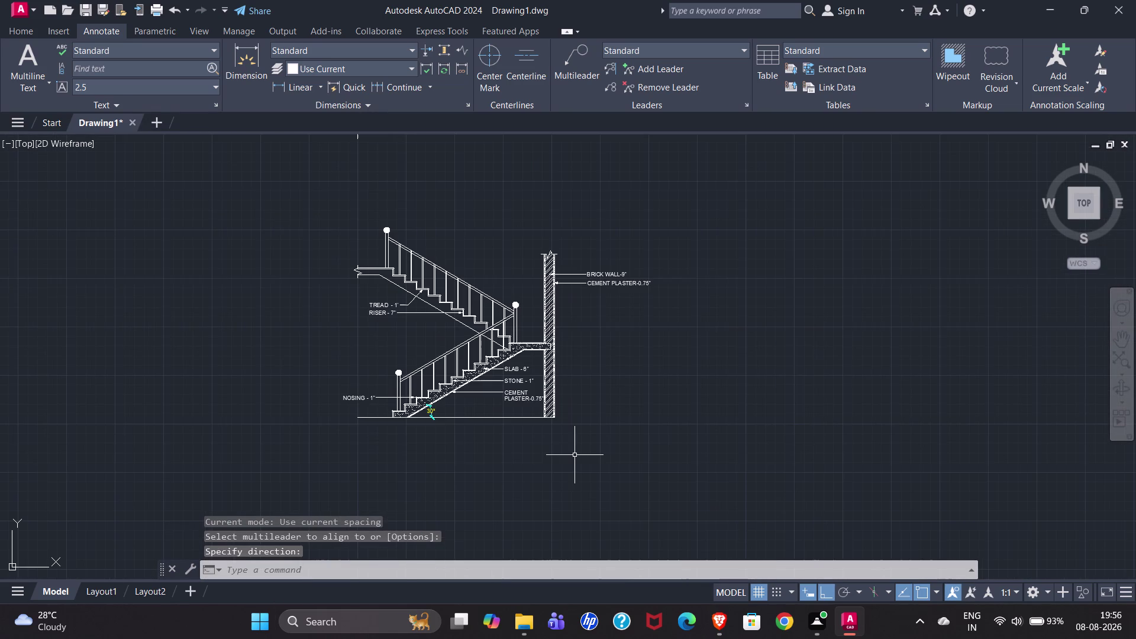
scroll(up, 3)
scroll(down, 3)
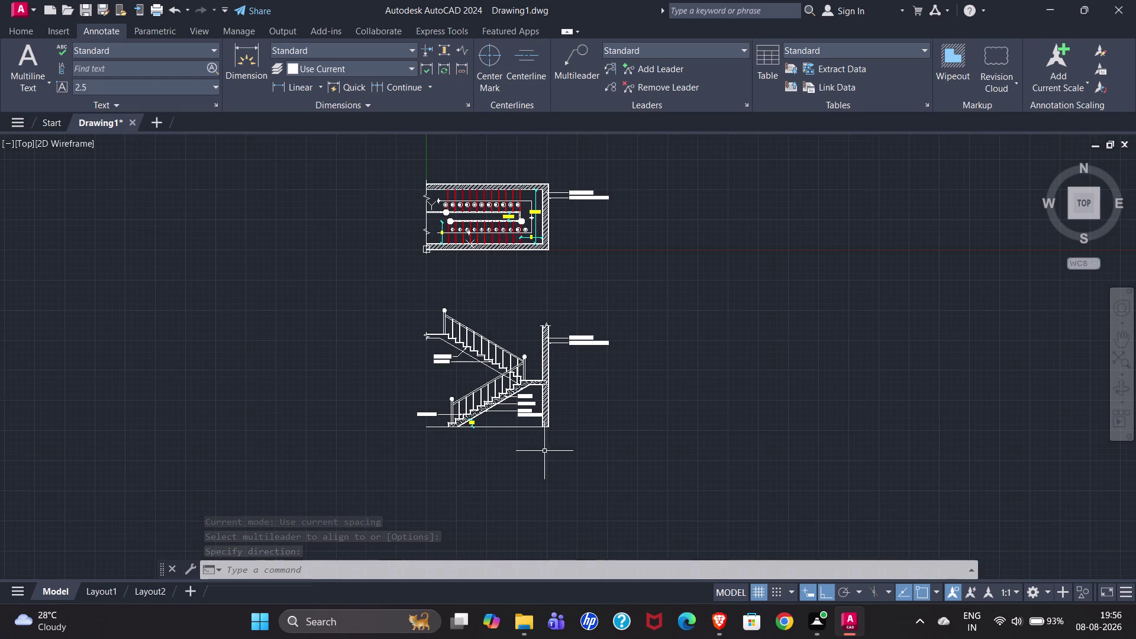
scroll(up, 3)
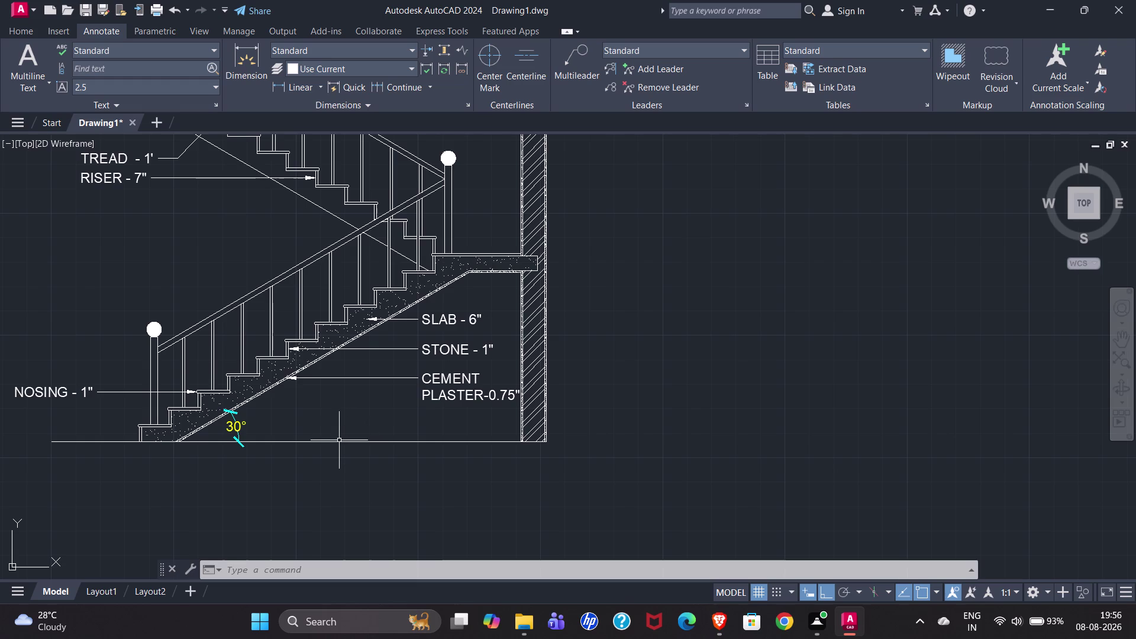
scroll(down, 3)
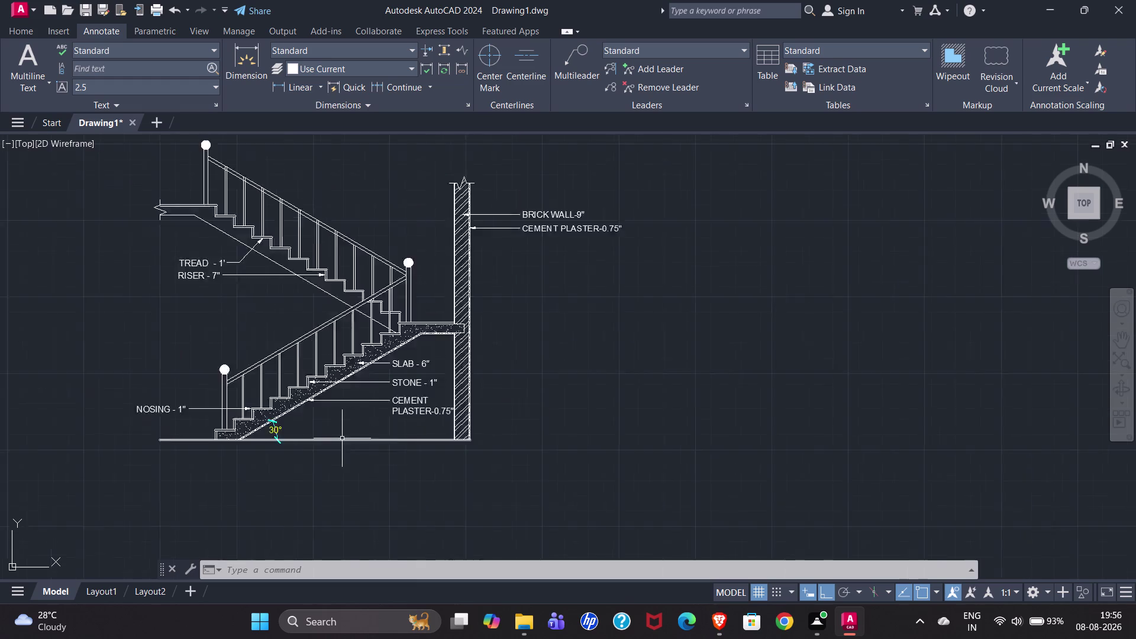
scroll(down, 3)
Start copying the NOSING - 1" leader, using its arrowhead as base point.
scroll(up, 3)
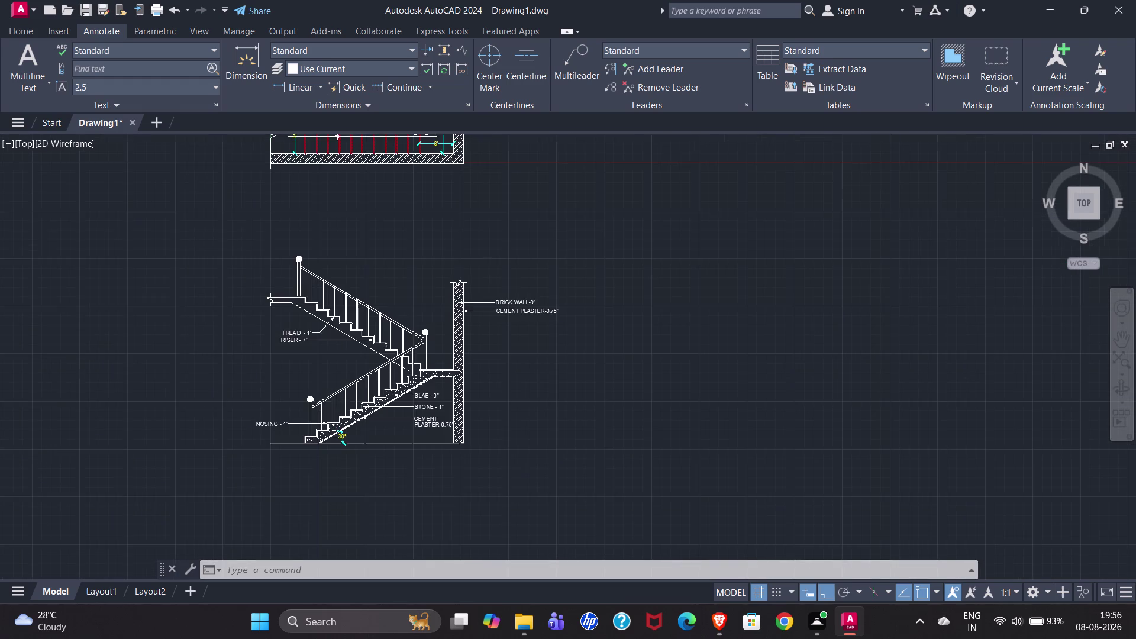
click(265, 421)
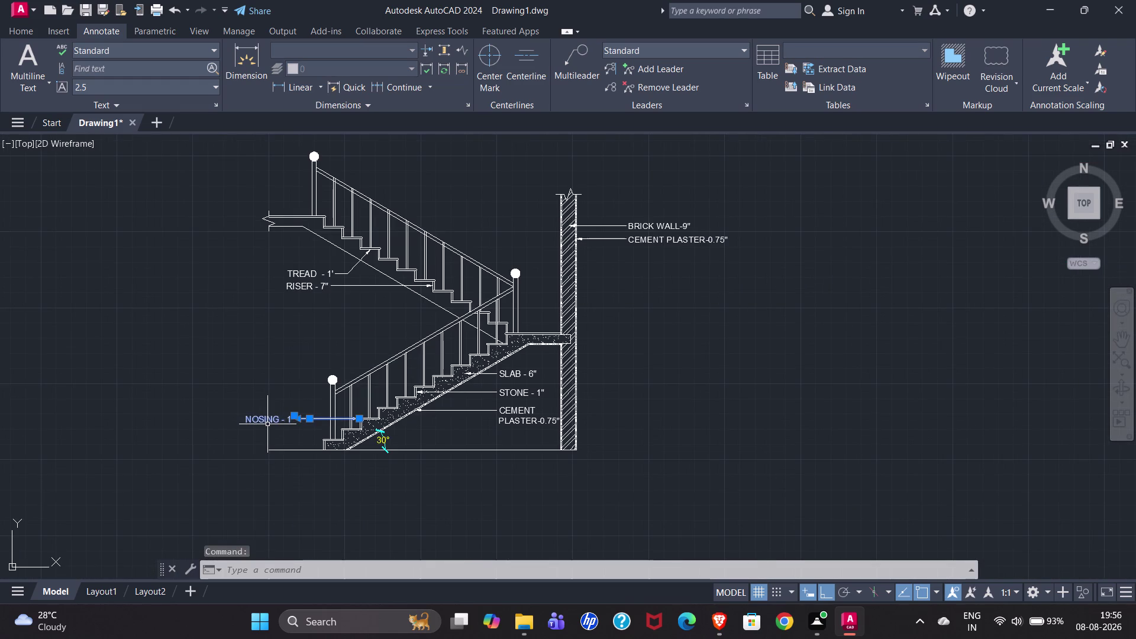
text(CP)
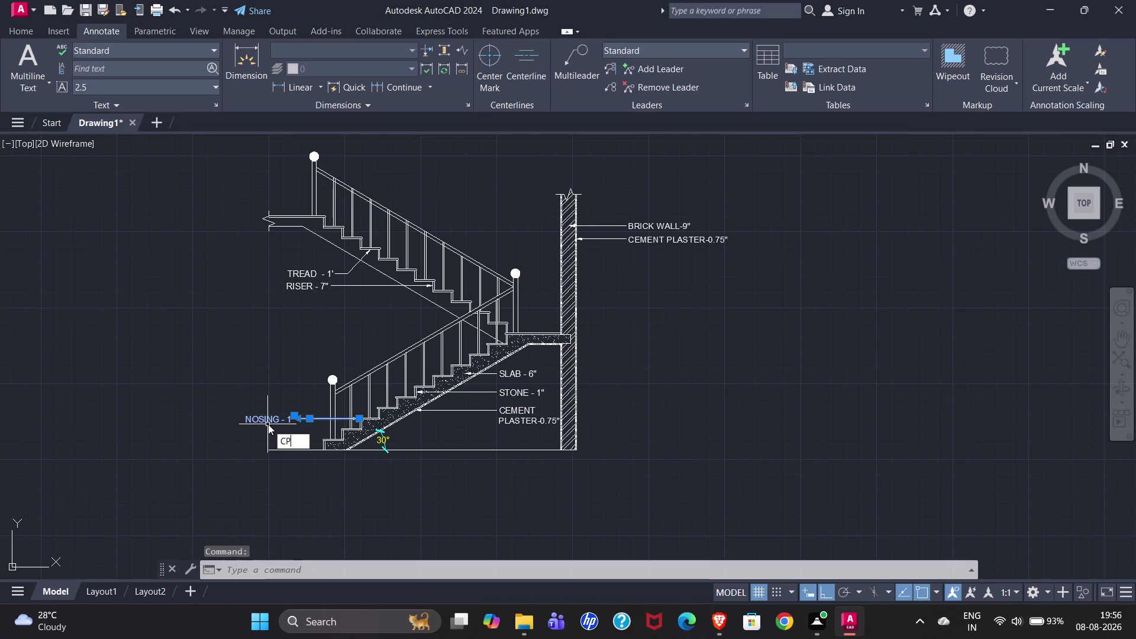
key(BackSpace)
key(o)
key(Return)
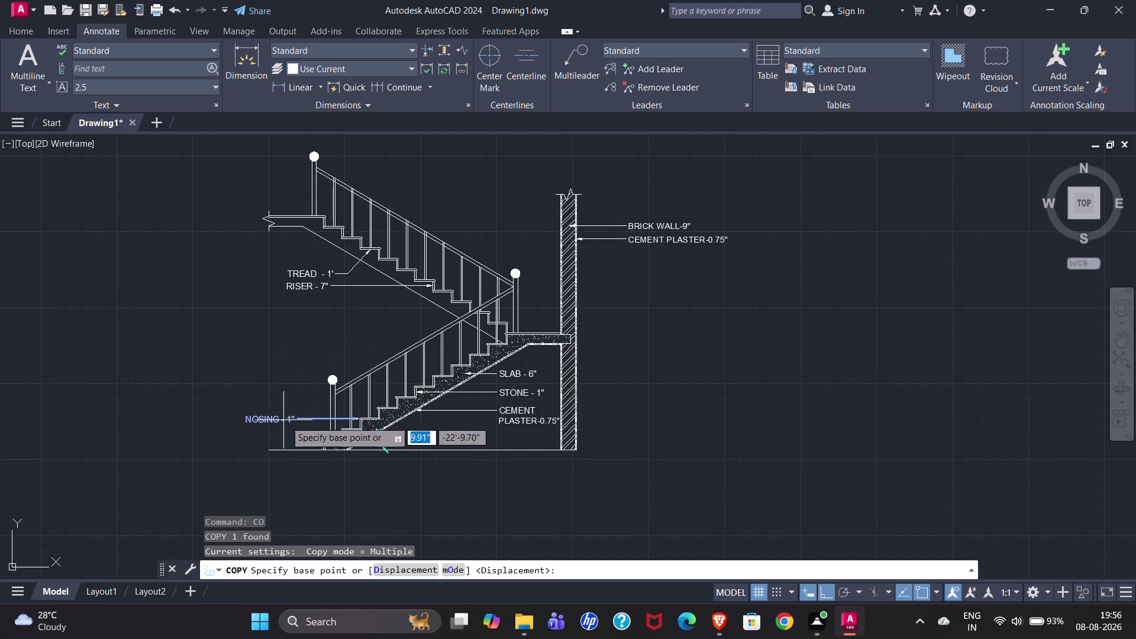
scroll(up, 3)
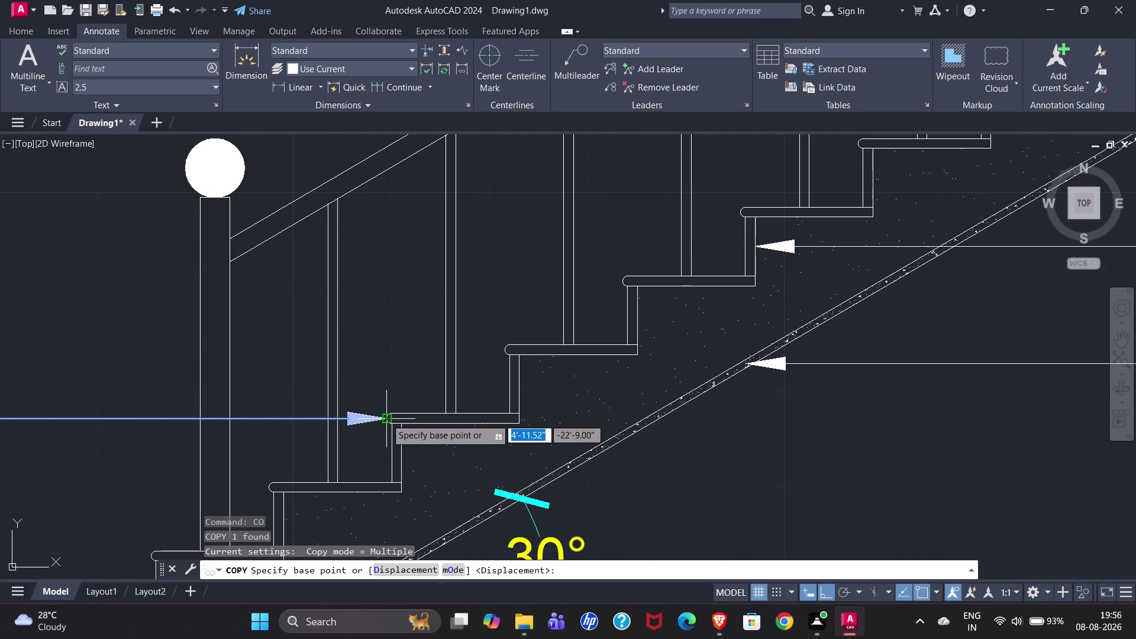
click(386, 418)
Place NOSING - 1" label copies at the top balusters and end copying.
scroll(down, 3)
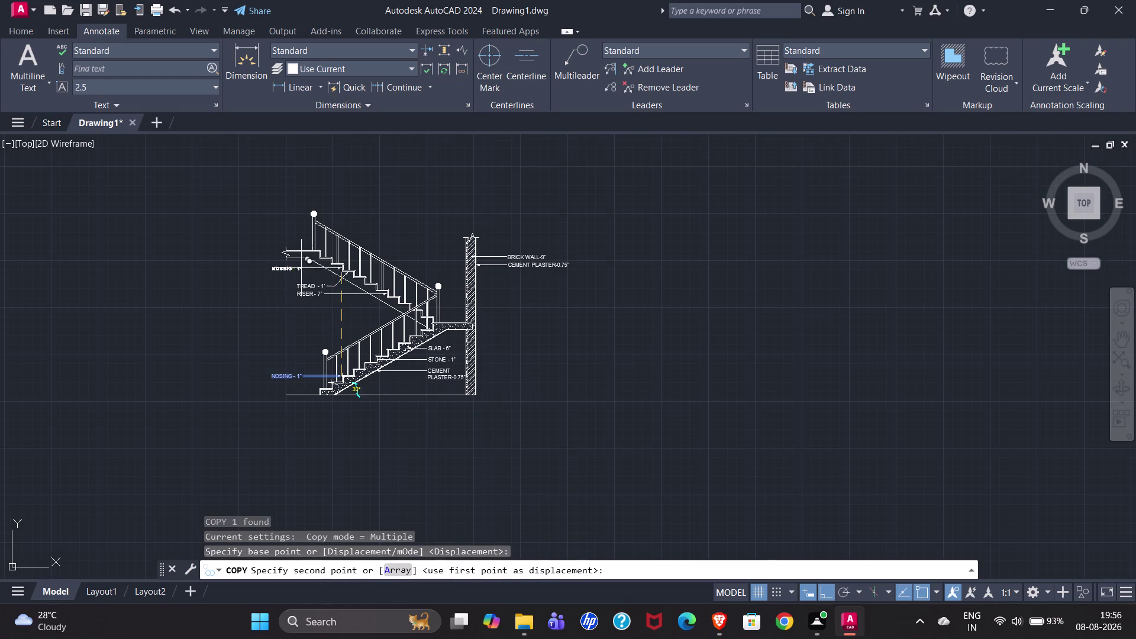
scroll(up, 3)
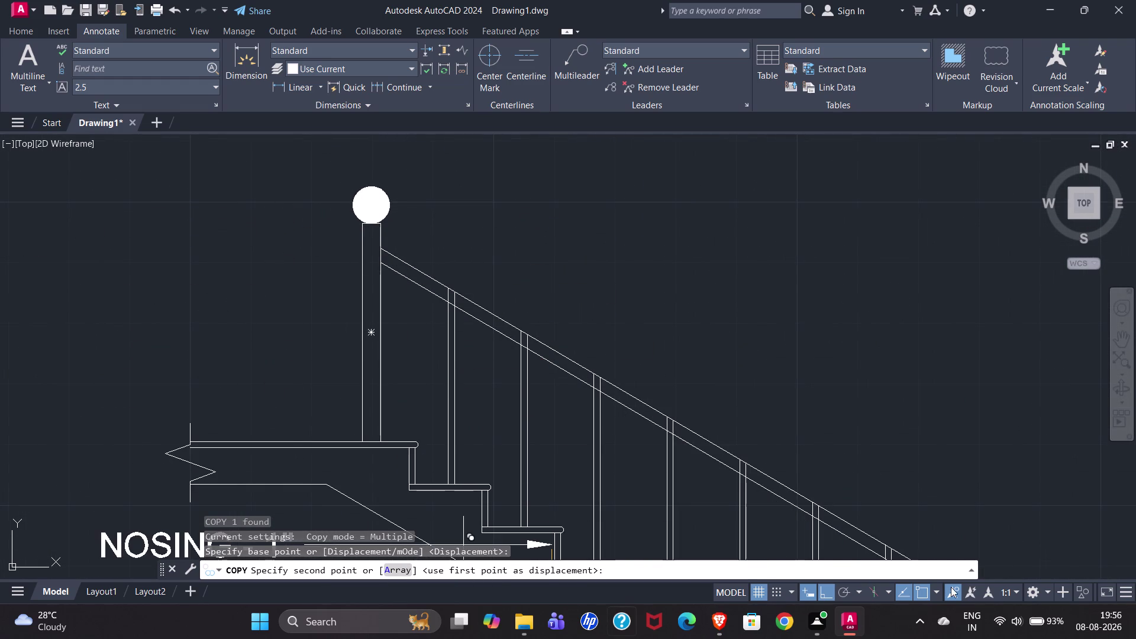
click(826, 591)
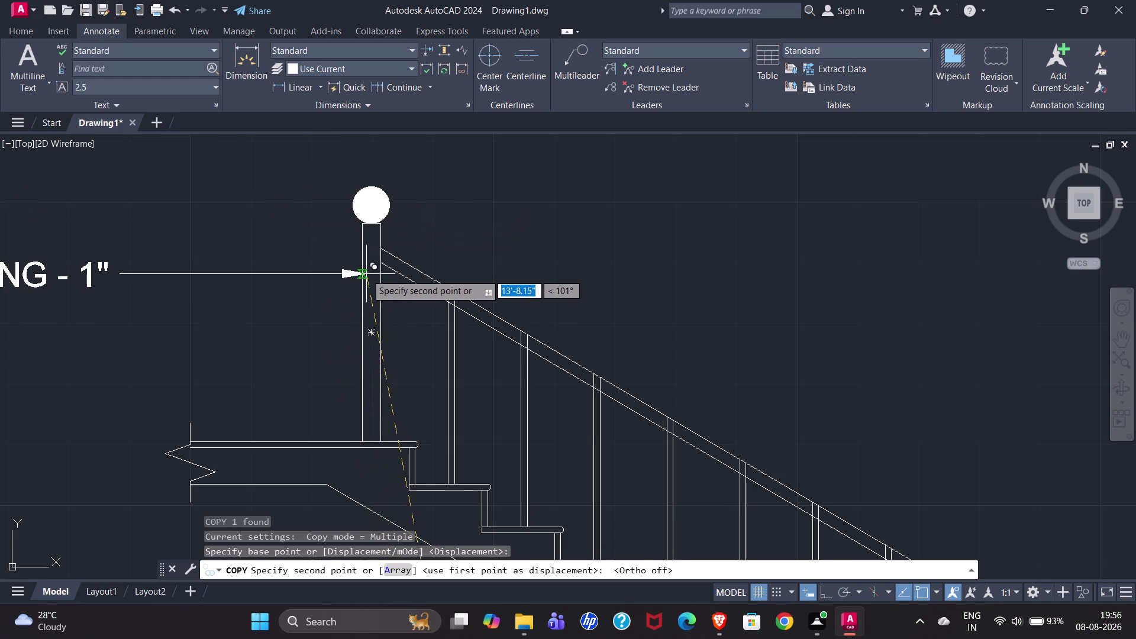
click(361, 275)
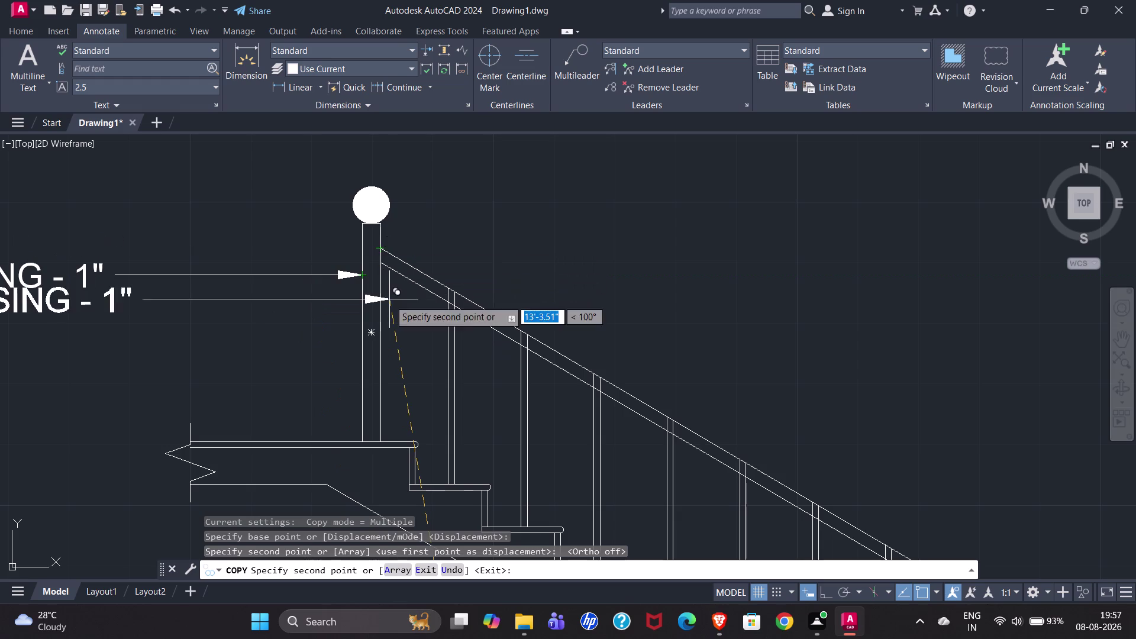
scroll(down, 3)
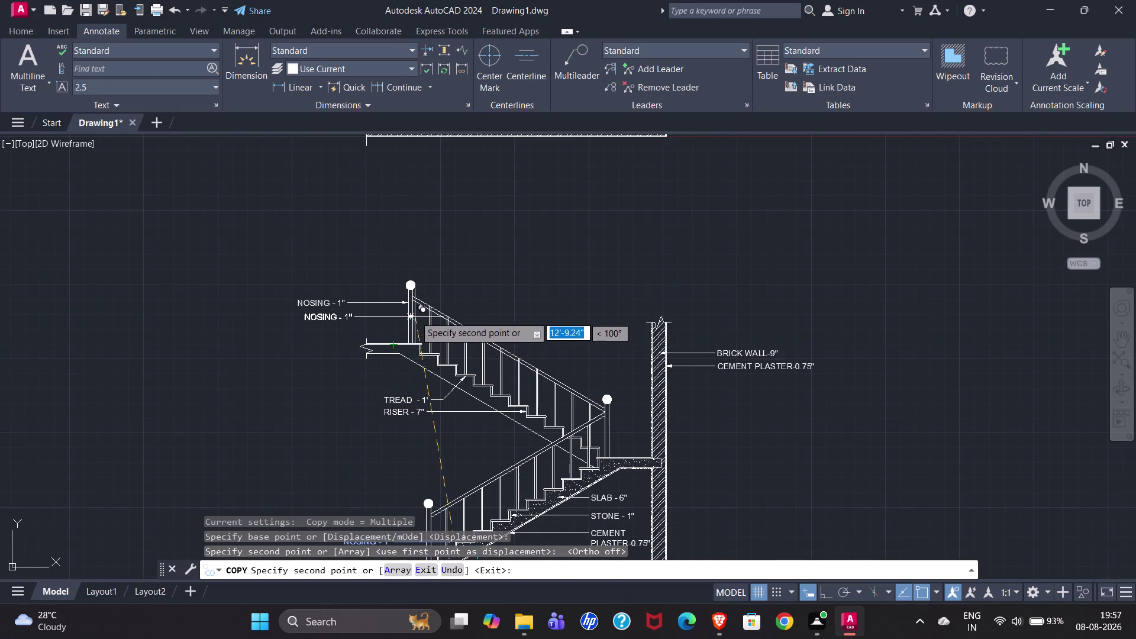
scroll(up, 3)
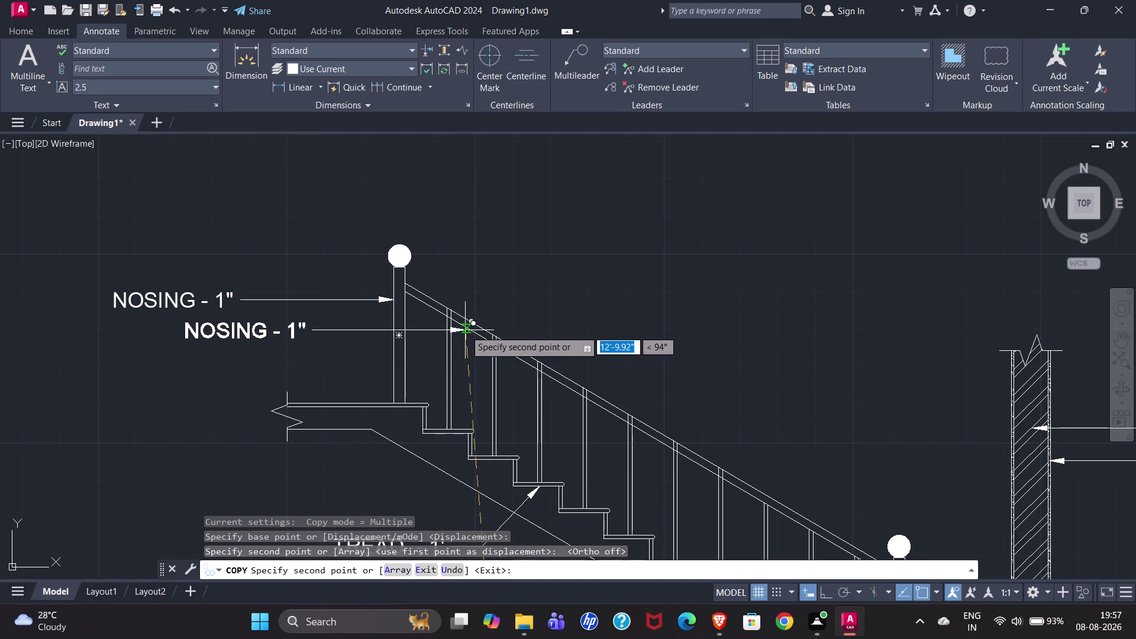
click(465, 331)
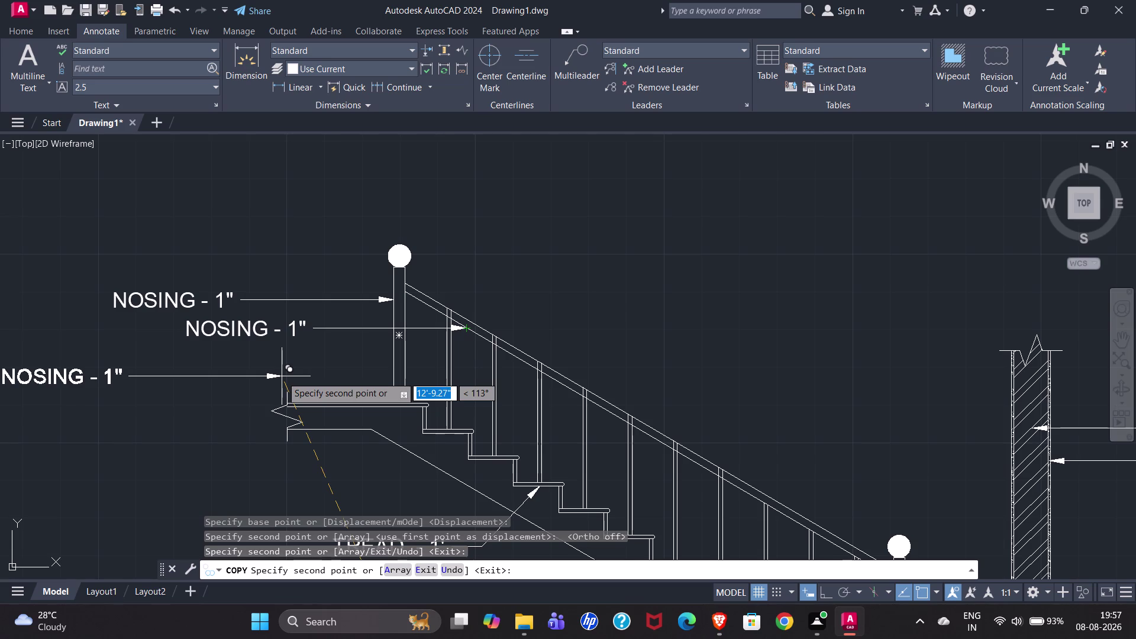
click(445, 367)
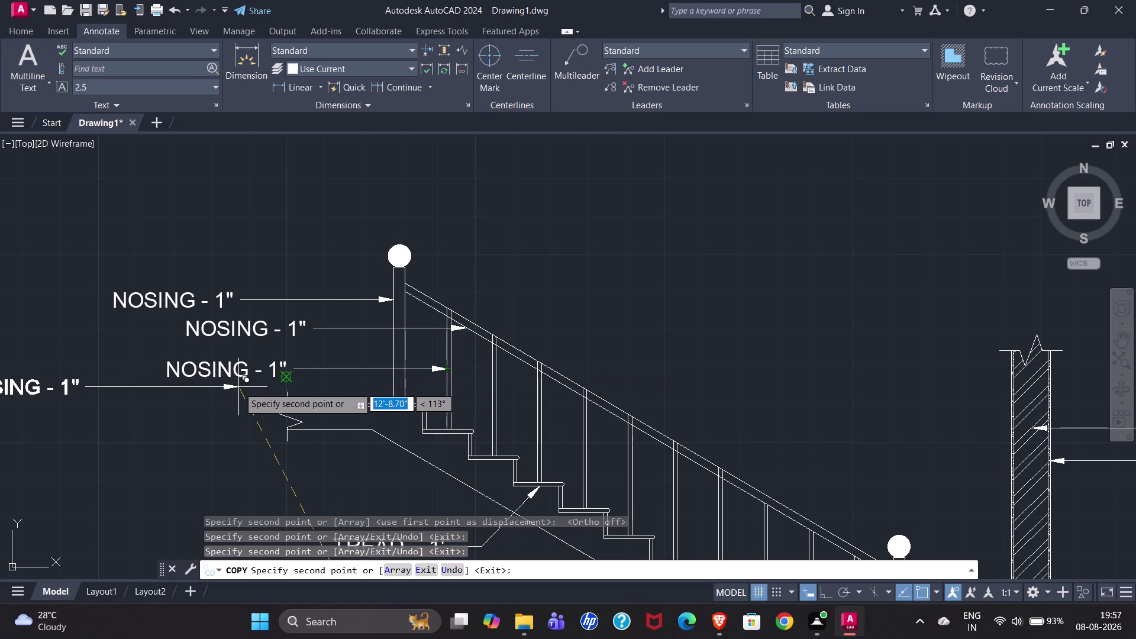
key(Escape)
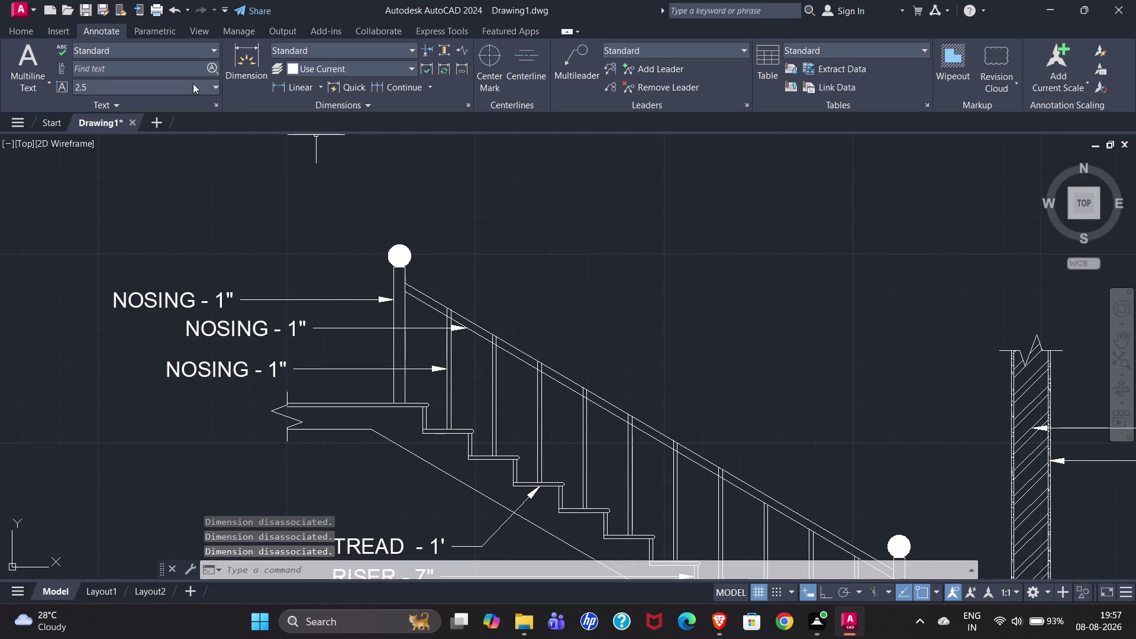
click(29, 28)
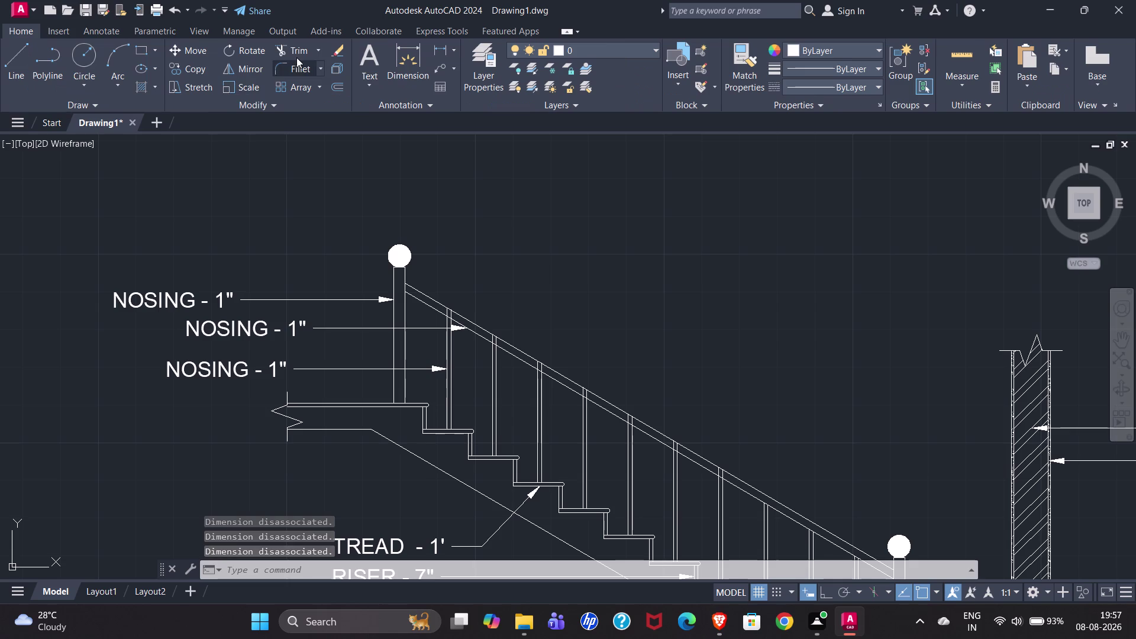
Trim an inner rail segment near the post, then undo the wrong trim.
click(294, 55)
scroll(down, 3)
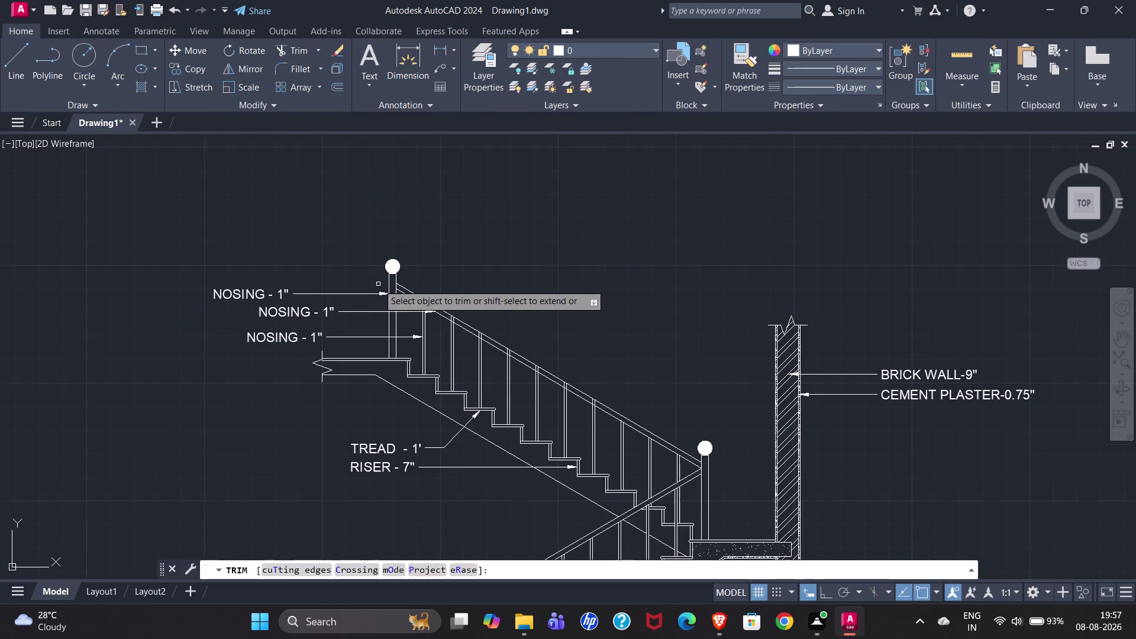
scroll(up, 3)
drag(415, 299, 481, 330)
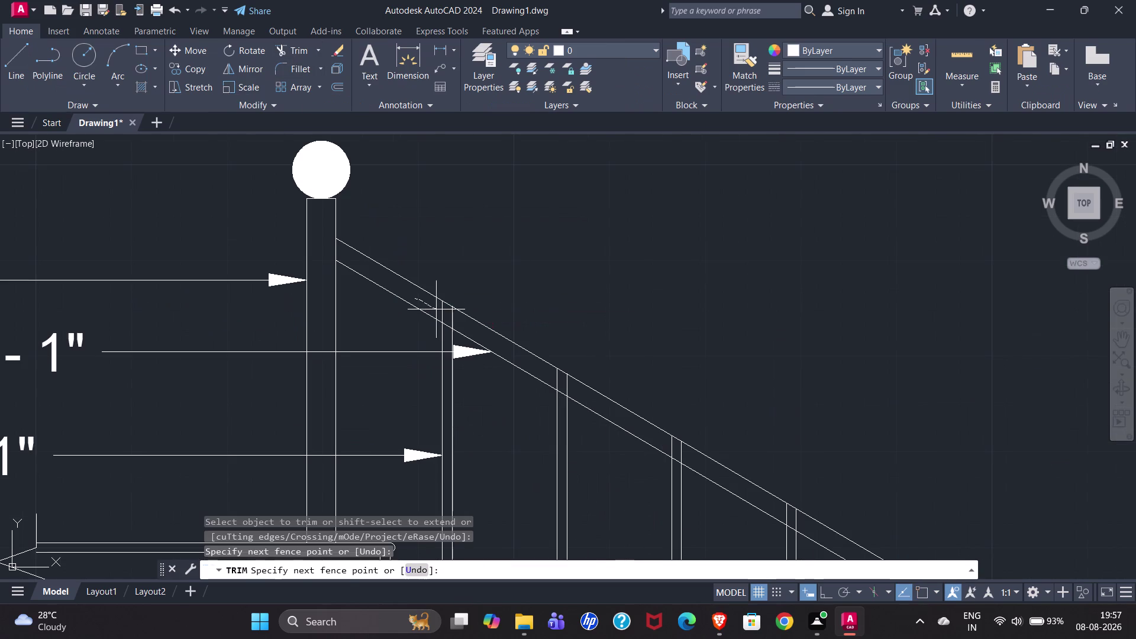
drag(481, 329, 560, 364)
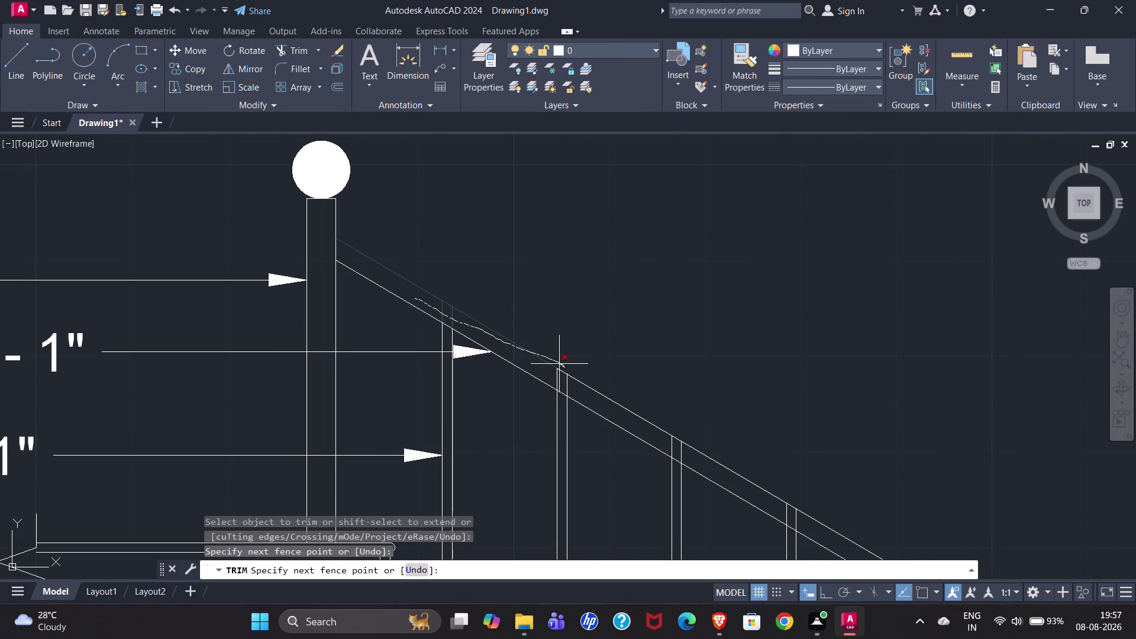
drag(559, 364, 557, 366)
key(Escape)
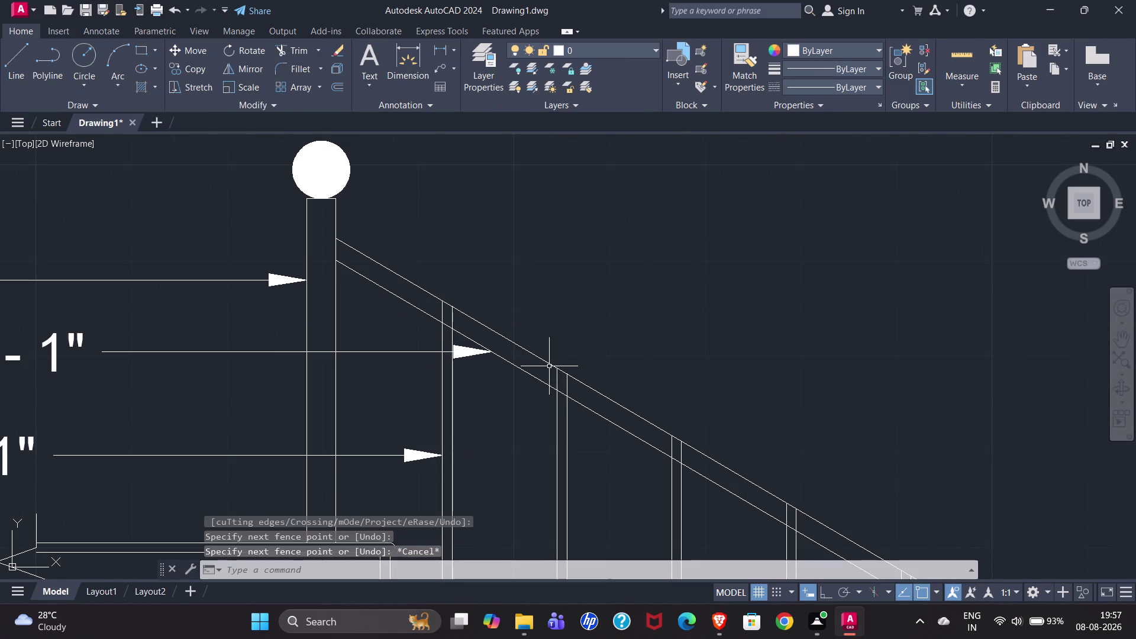
click(277, 47)
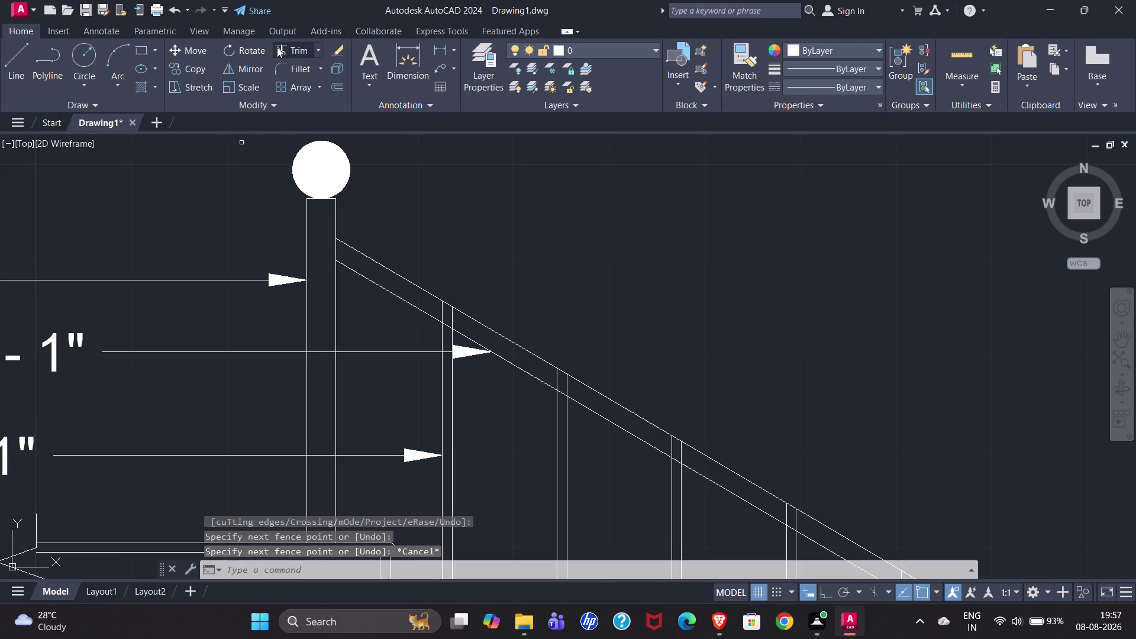
click(428, 313)
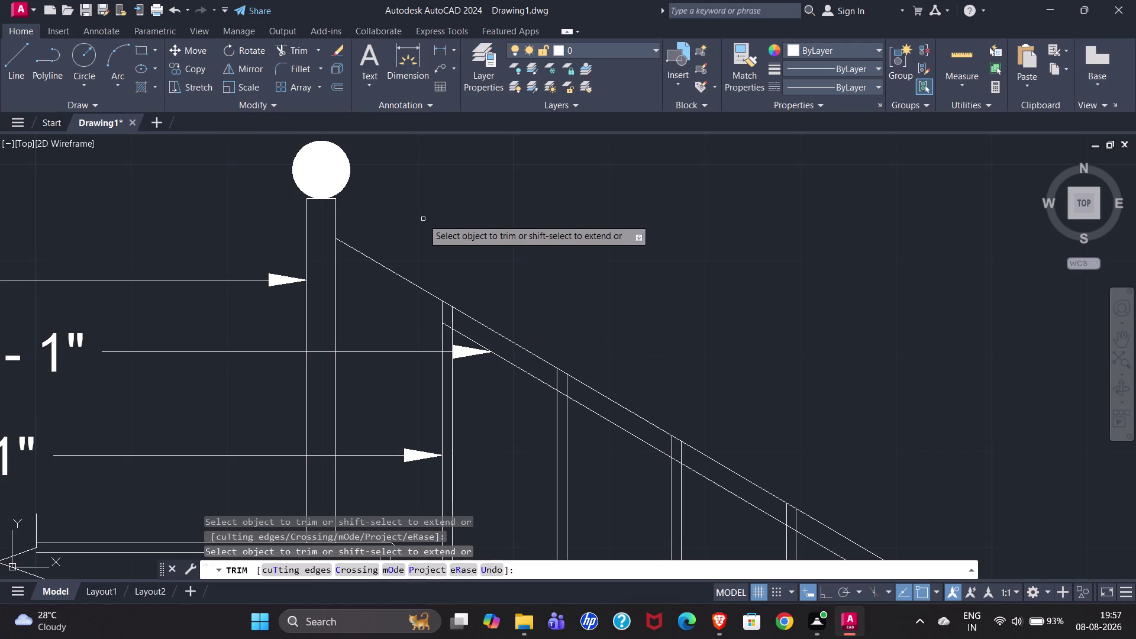
key(Escape)
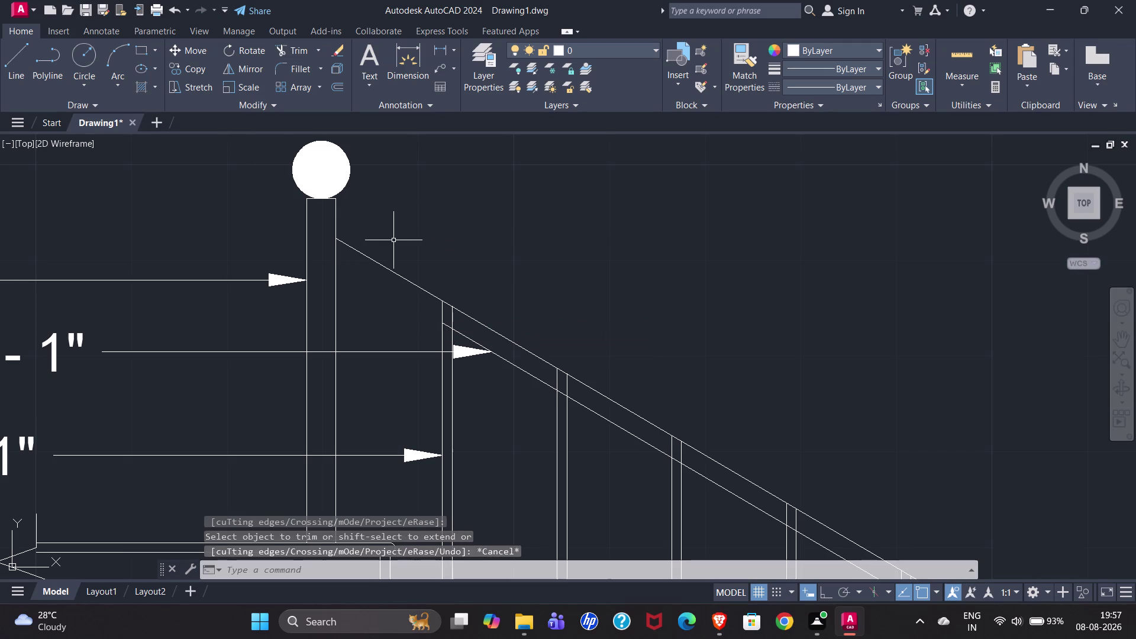
key(ctrl+z)
Fence-trim the inner rail line along the upper flight's handrail.
click(298, 52)
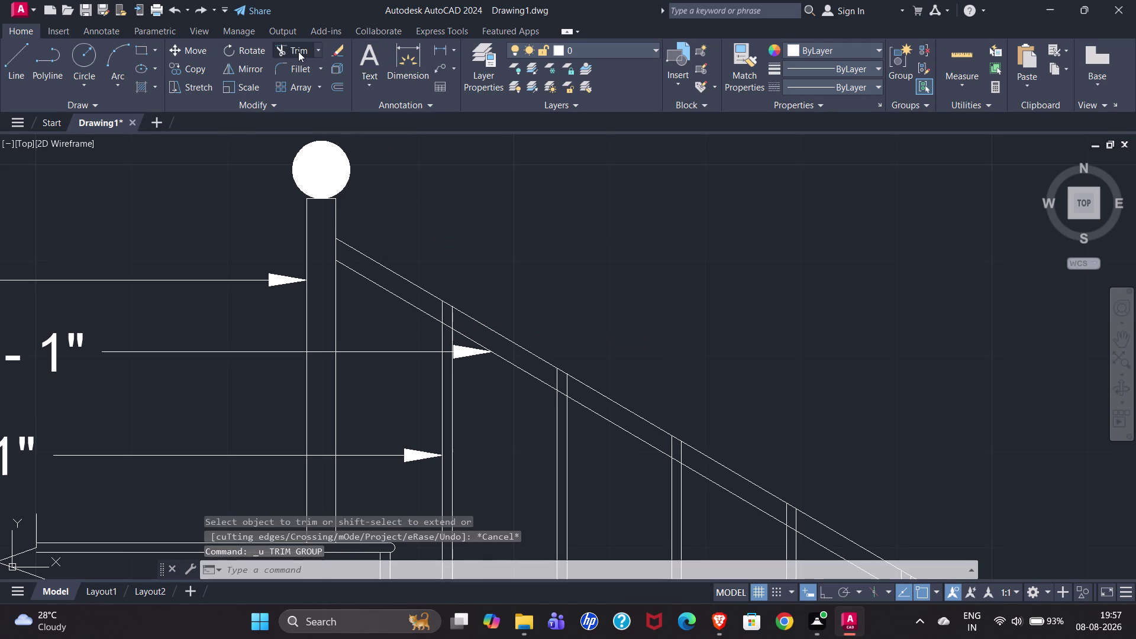
drag(436, 308, 443, 313)
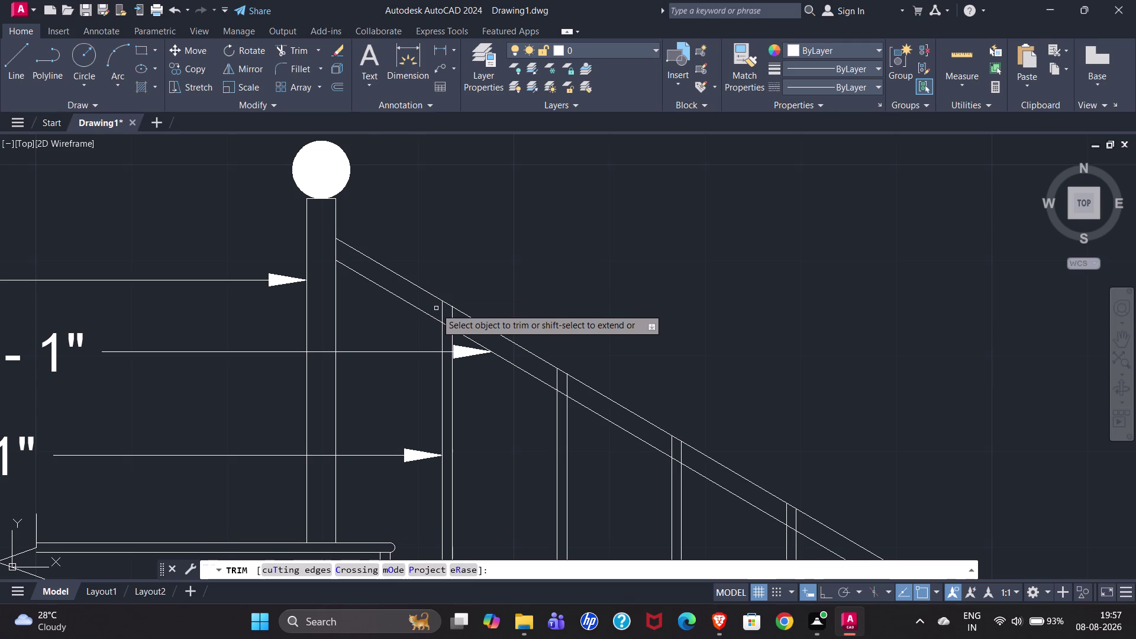
drag(443, 313, 452, 320)
drag(555, 380, 574, 389)
drag(571, 389, 565, 385)
scroll(down, 3)
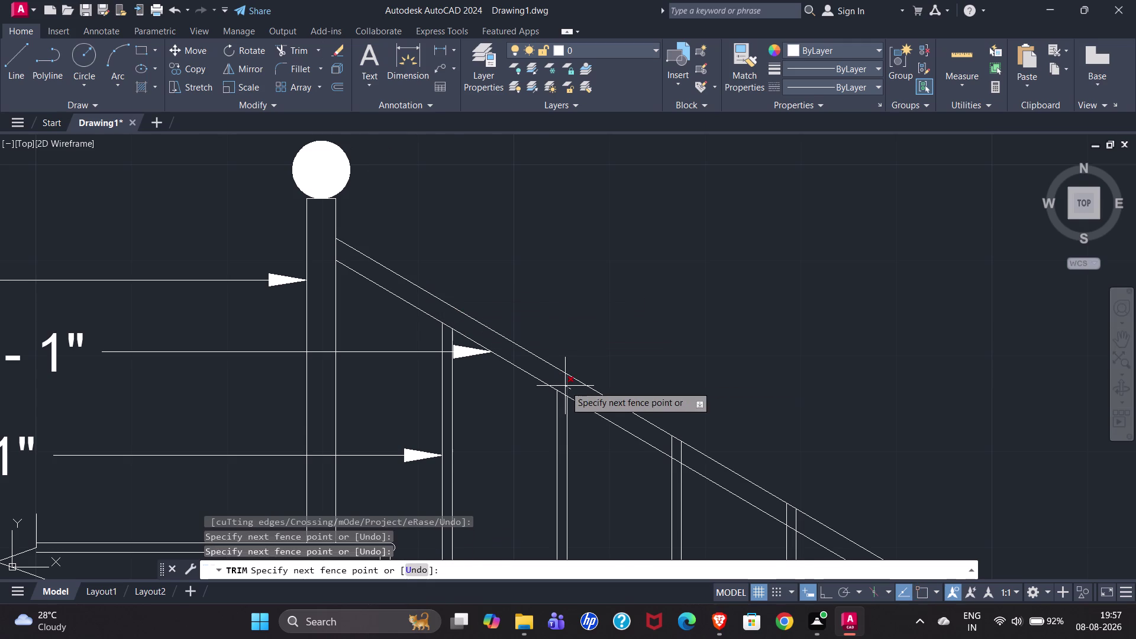
scroll(up, 3)
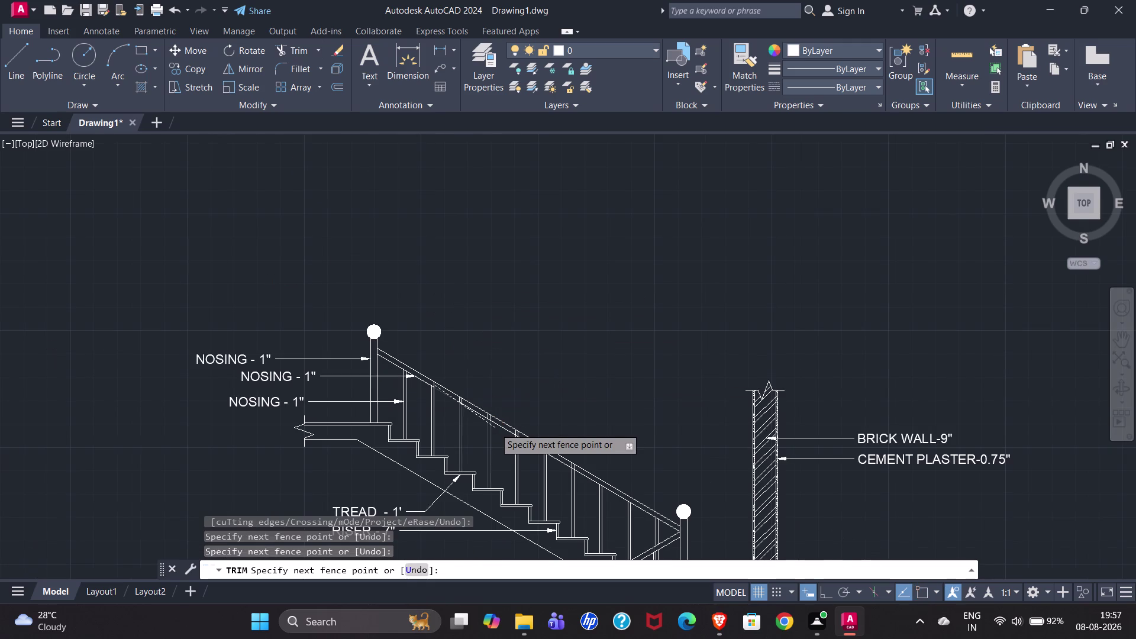
scroll(up, 3)
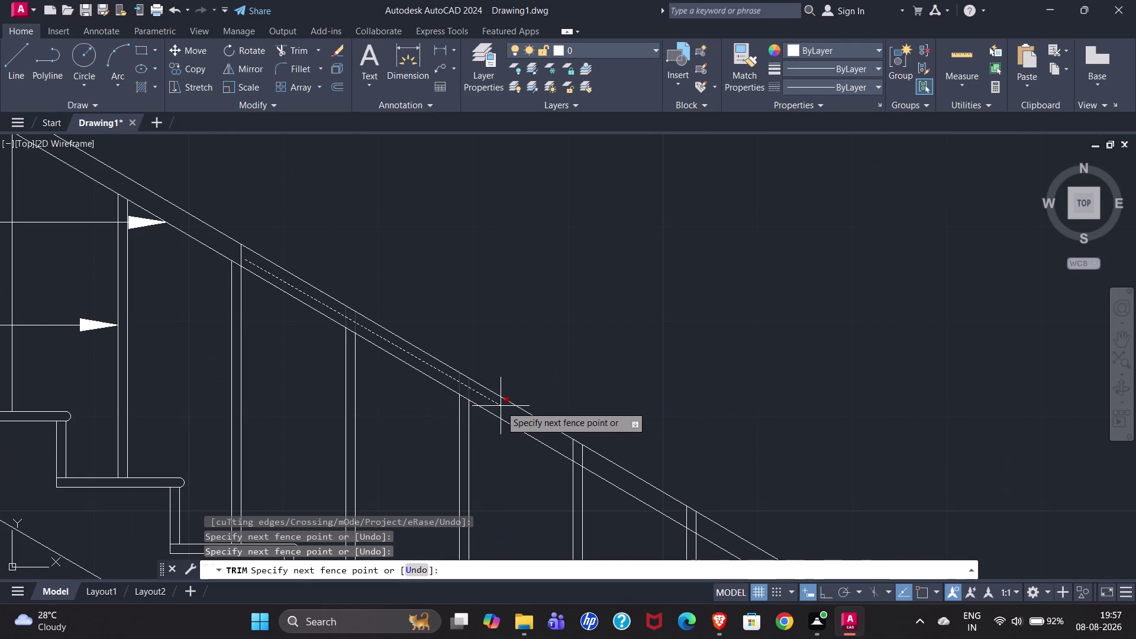
click(593, 462)
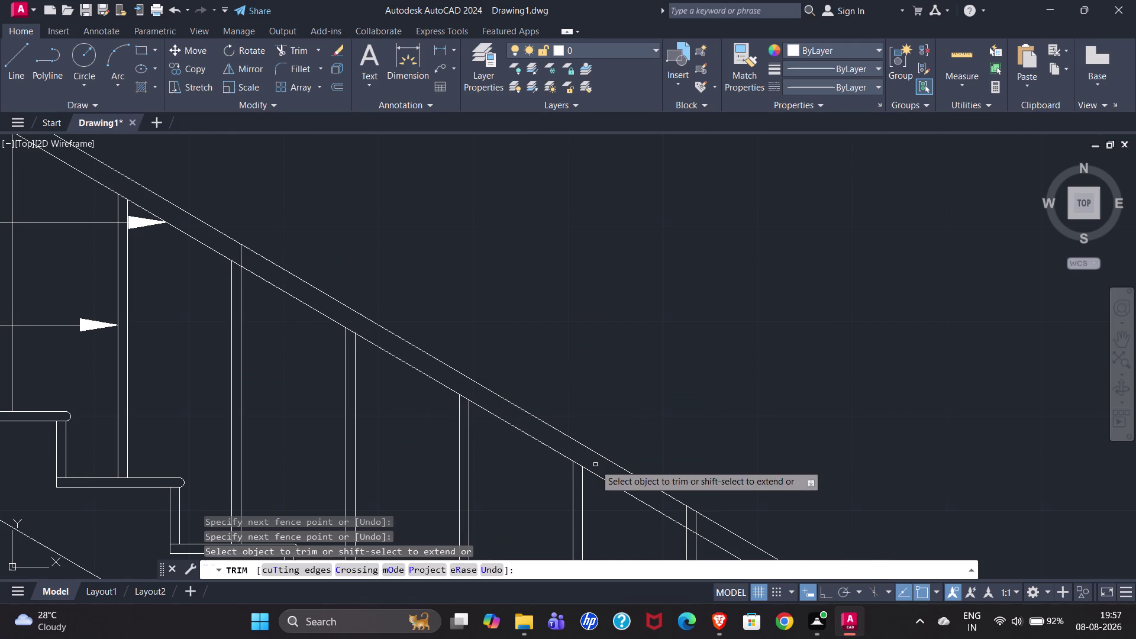
Fence-trim the remaining inner rail pieces further down and end trimming.
click(243, 257)
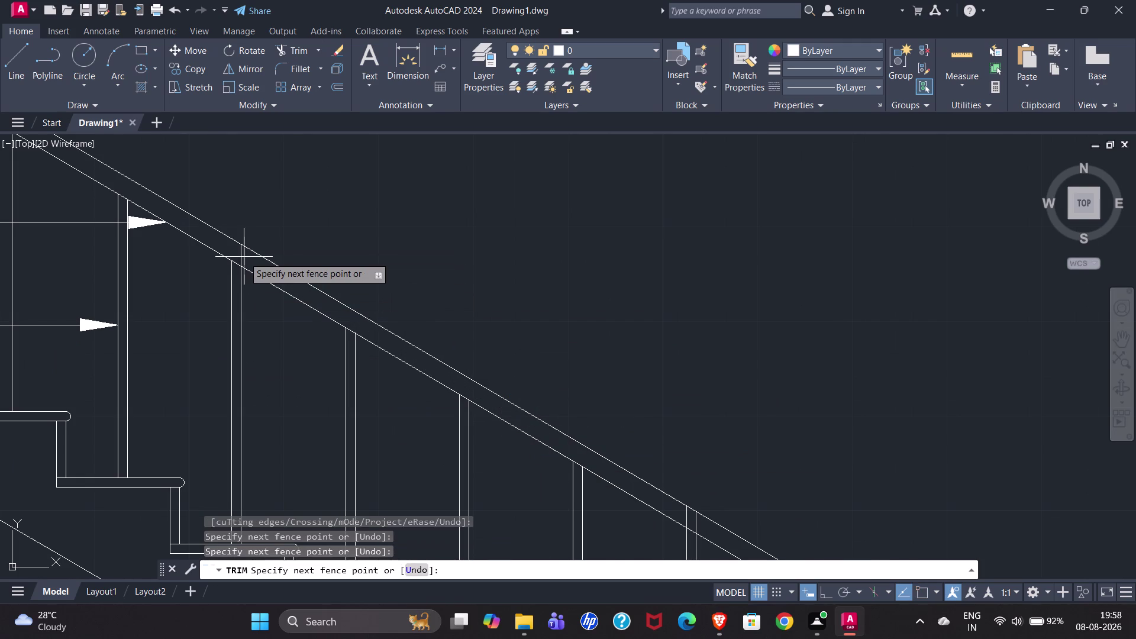
click(235, 252)
scroll(down, 3)
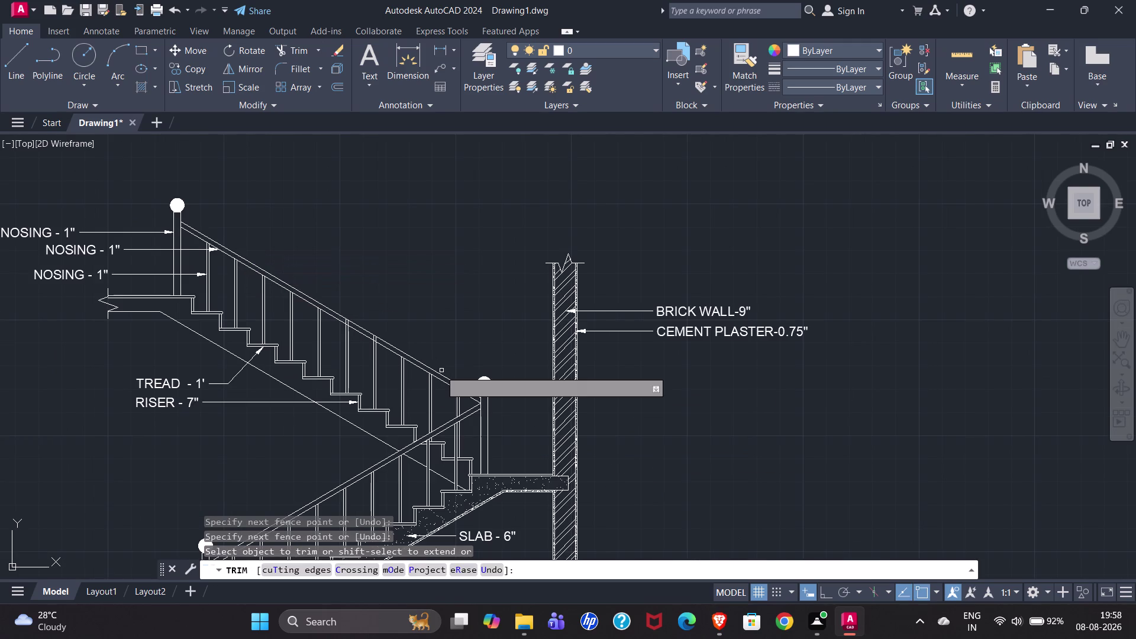
scroll(up, 3)
scroll(up, 3)
drag(402, 339, 378, 327)
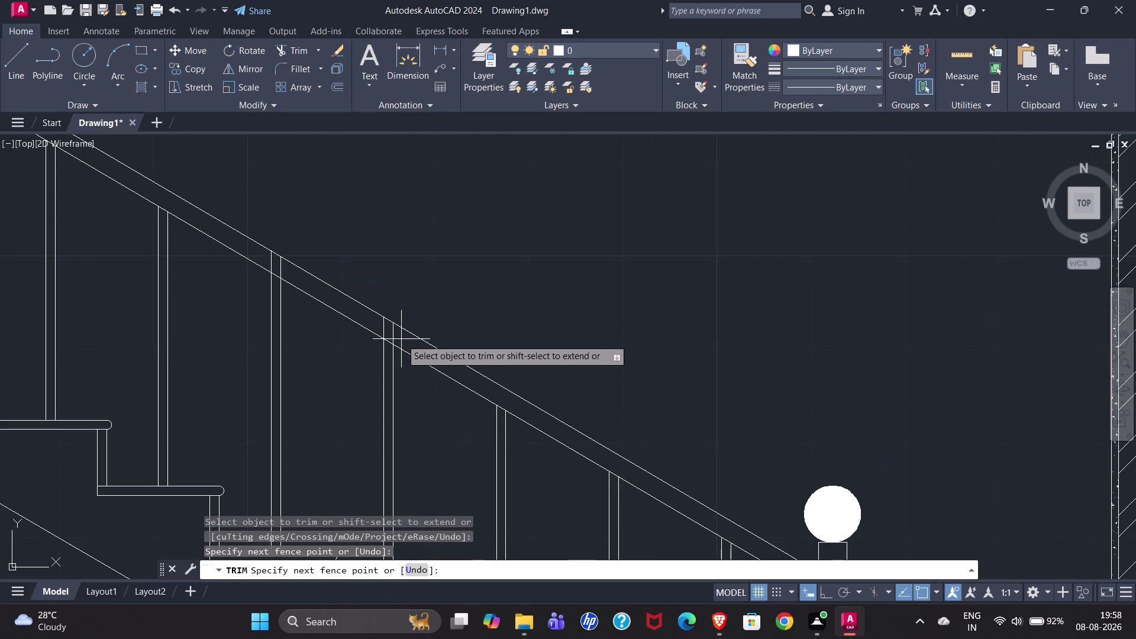
drag(379, 327, 264, 263)
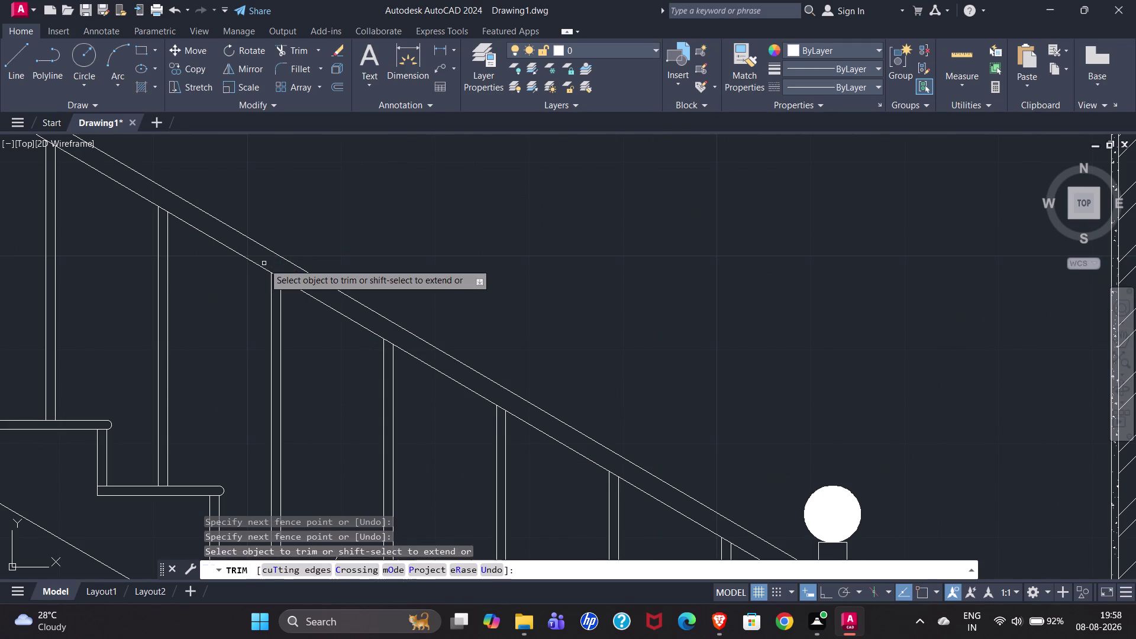
scroll(down, 3)
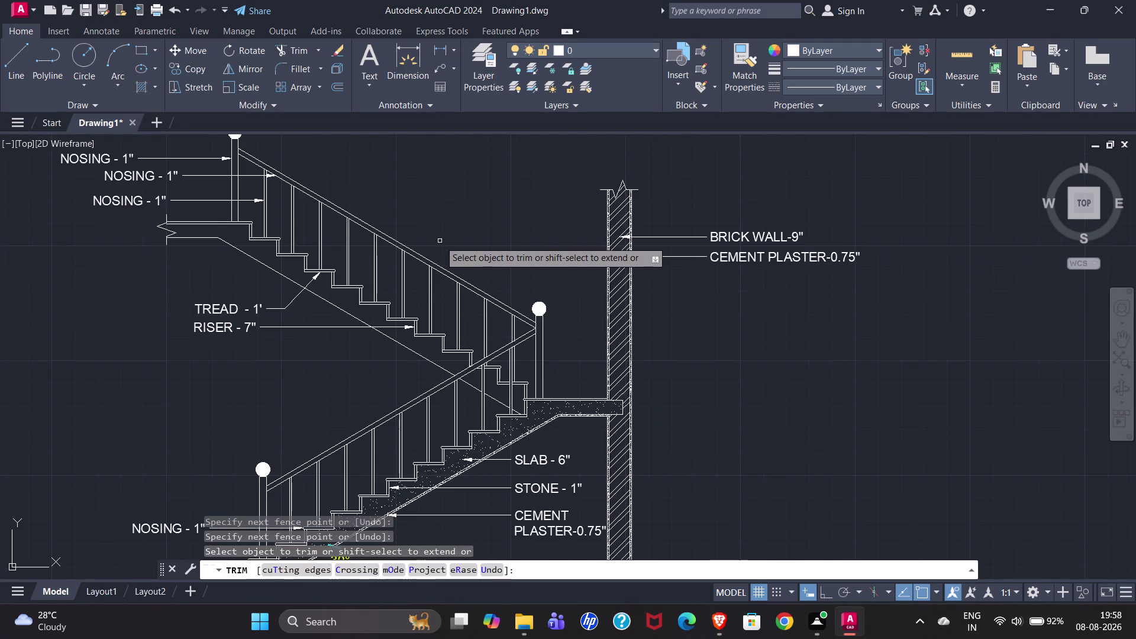
scroll(down, 3)
scroll(up, 3)
key(Escape)
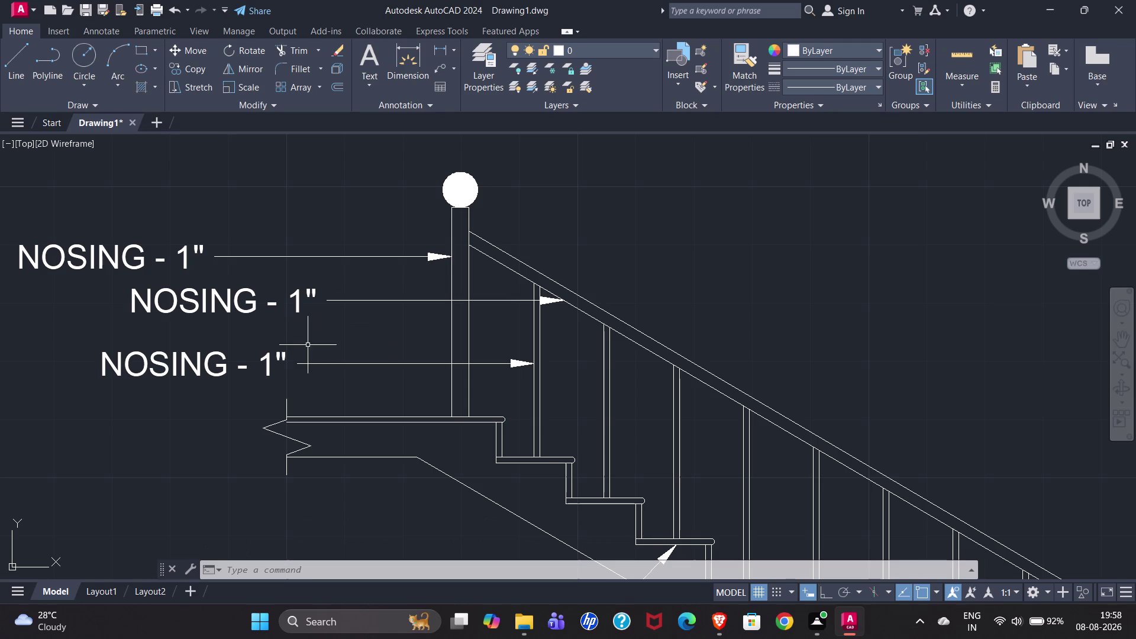
Change the top leader label to HANDRAIL - 2".
double_click(78, 255)
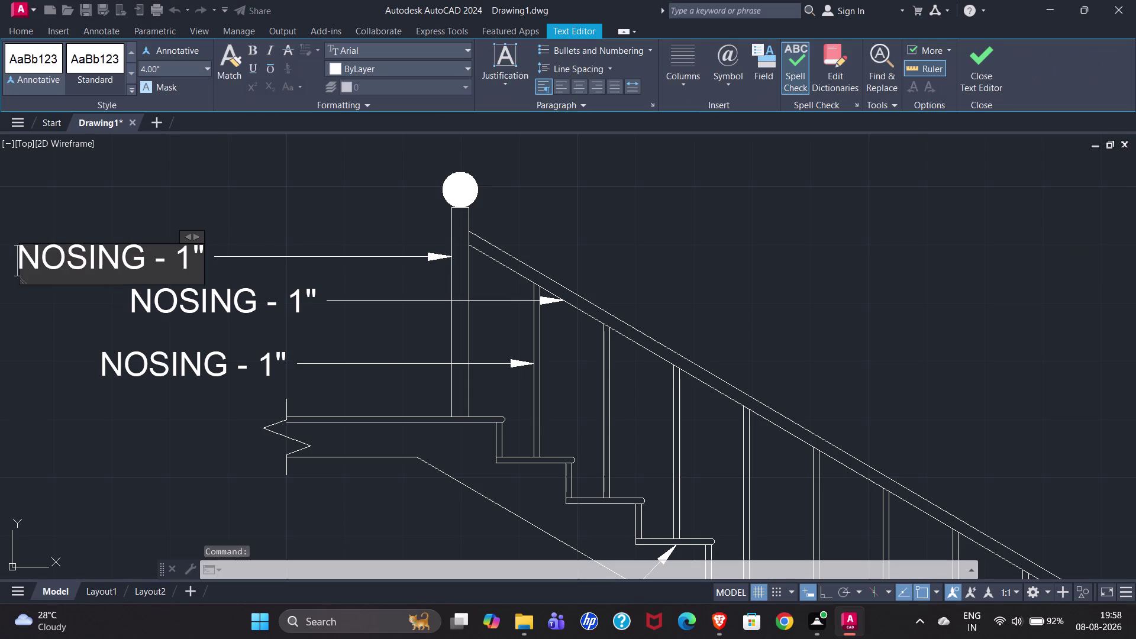
key(ctrl+a)
text(HA)
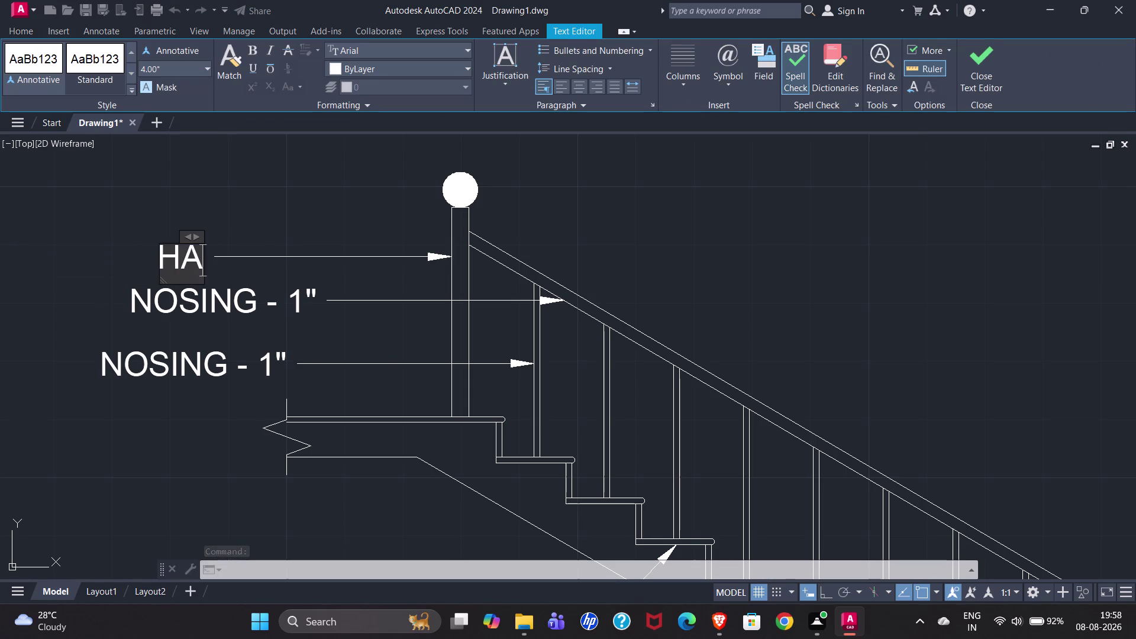
text(ND)
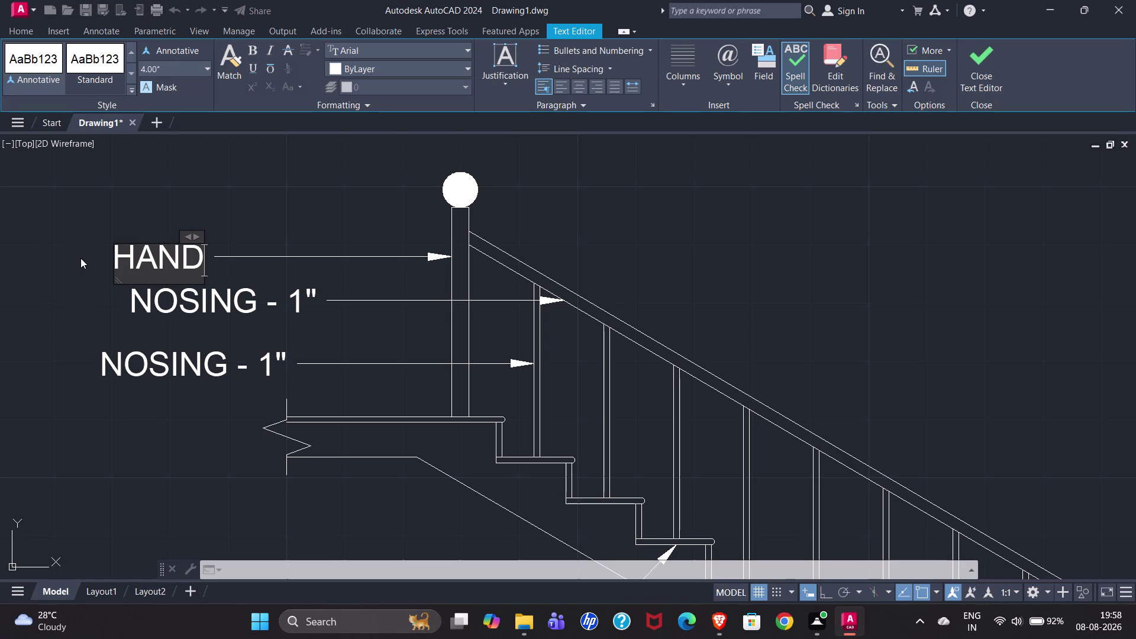
text(RAIL)
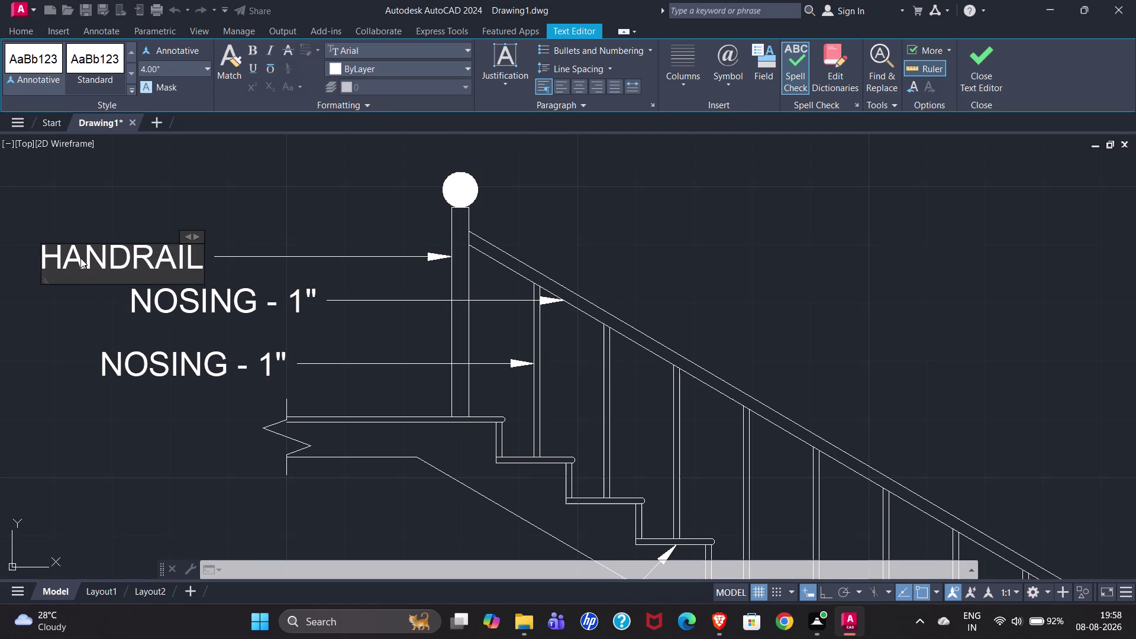
key(space)
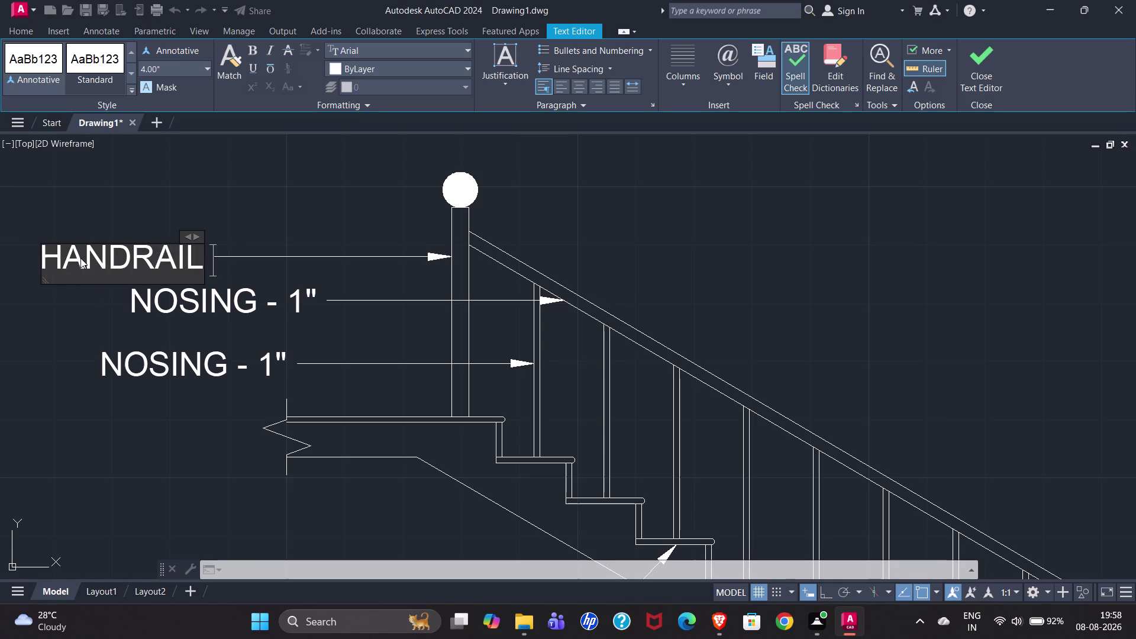
text(-)
key(space)
text(2)
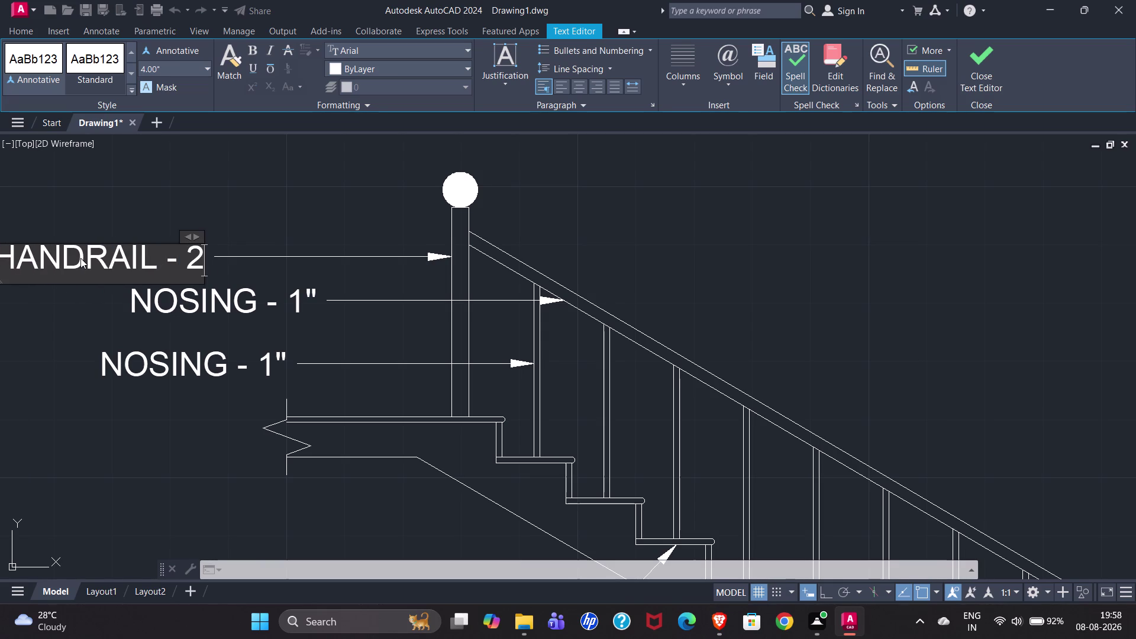
text(")
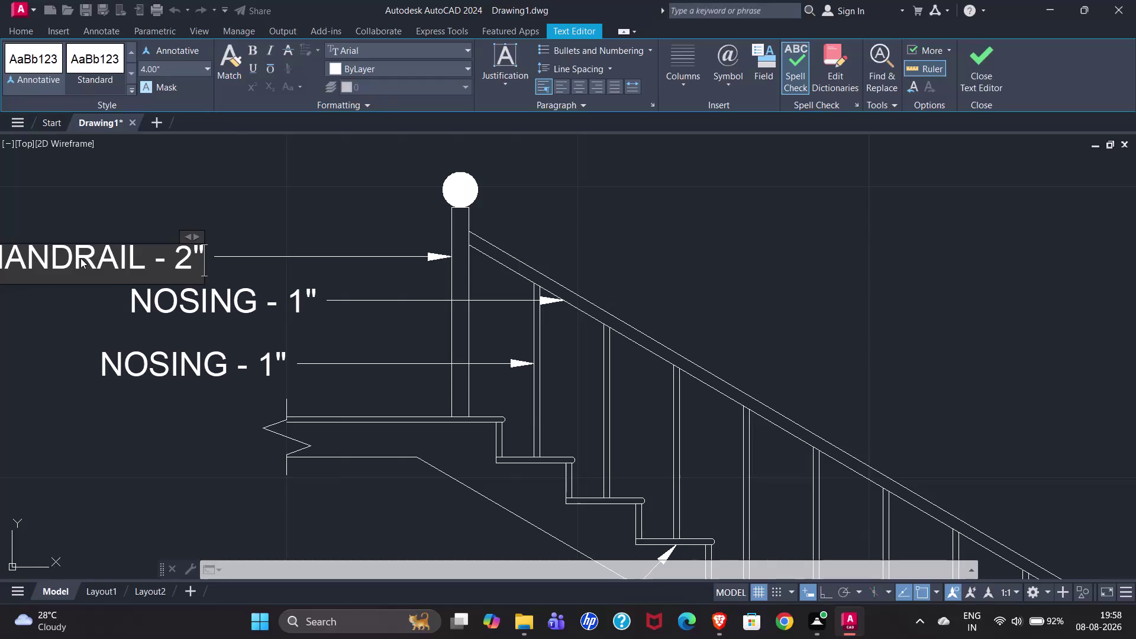
click(979, 86)
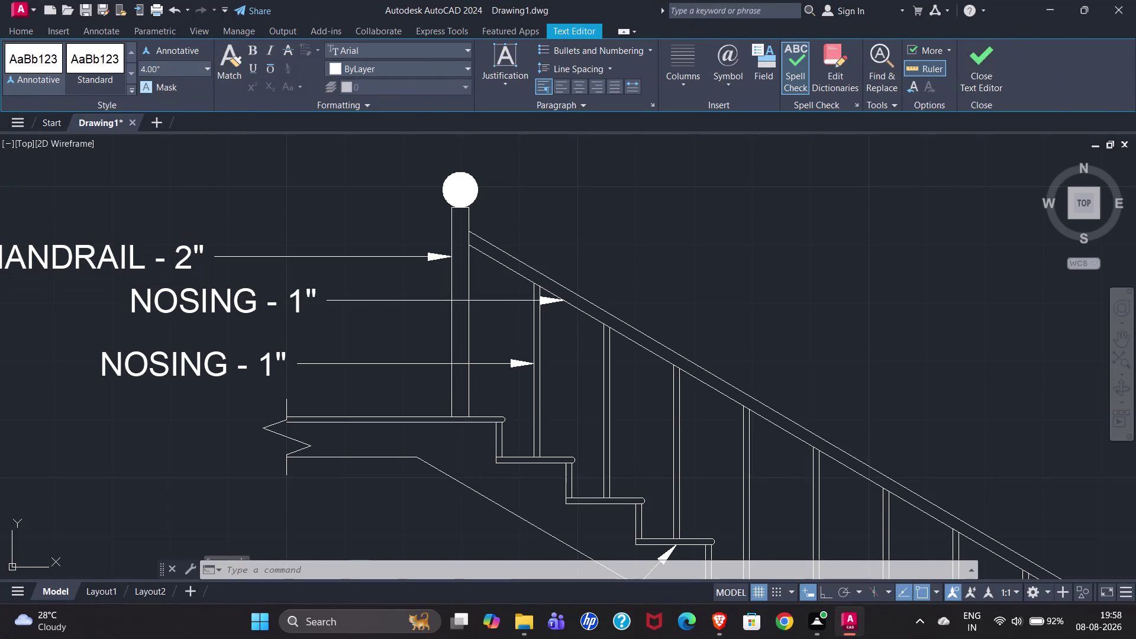
Retype the upper nosing label as NEWEL POST - 3'X3".
double_click(236, 309)
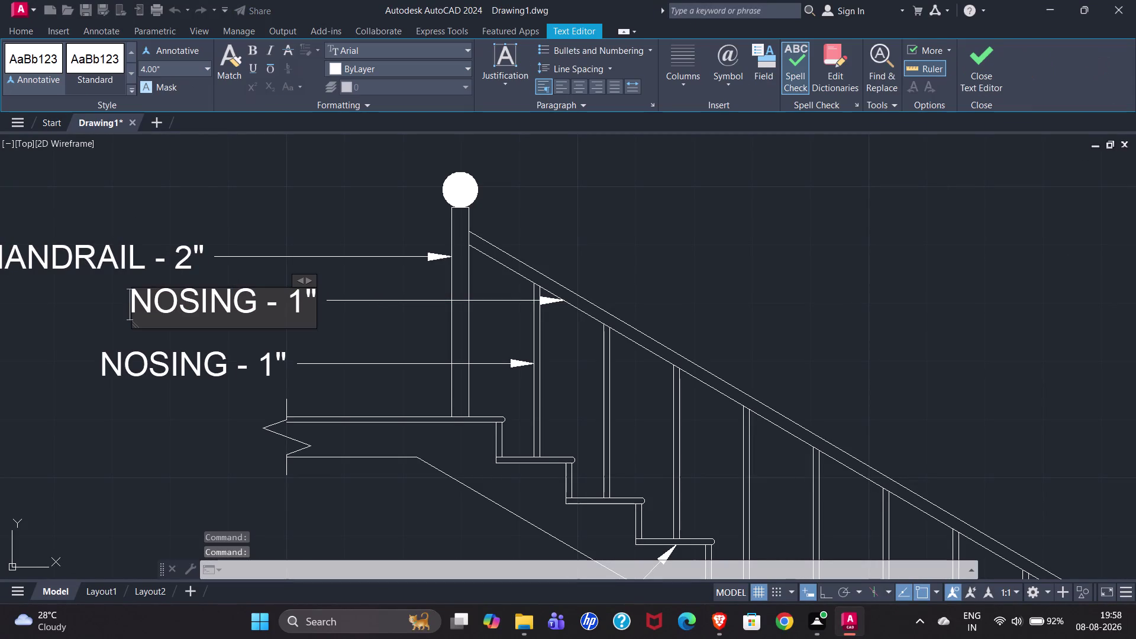
key(ctrl+a)
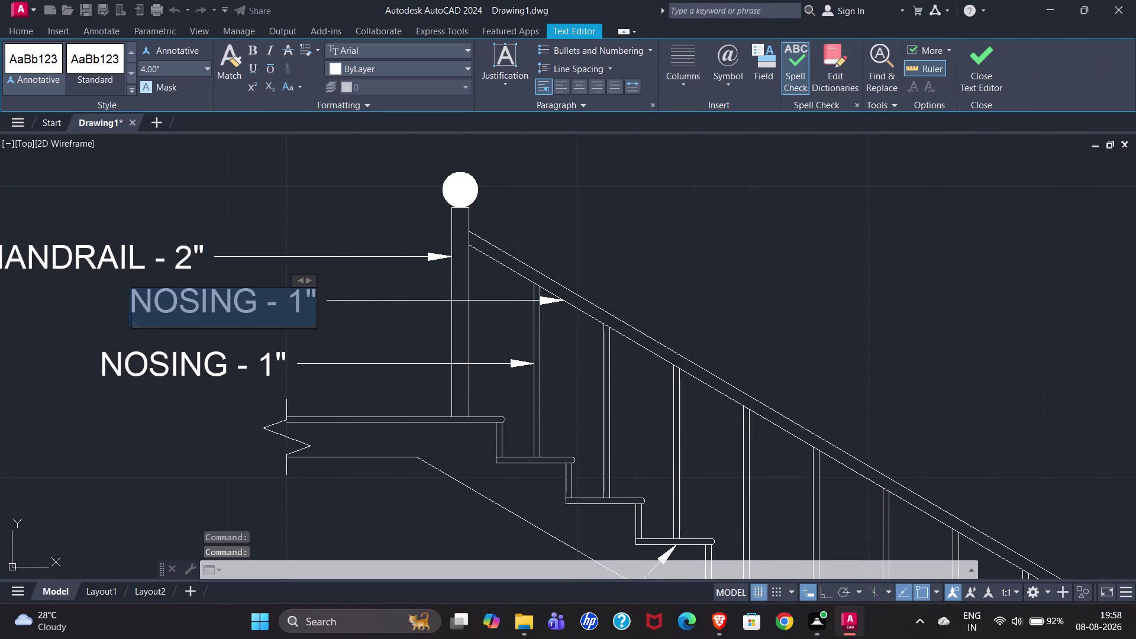
text(NE)
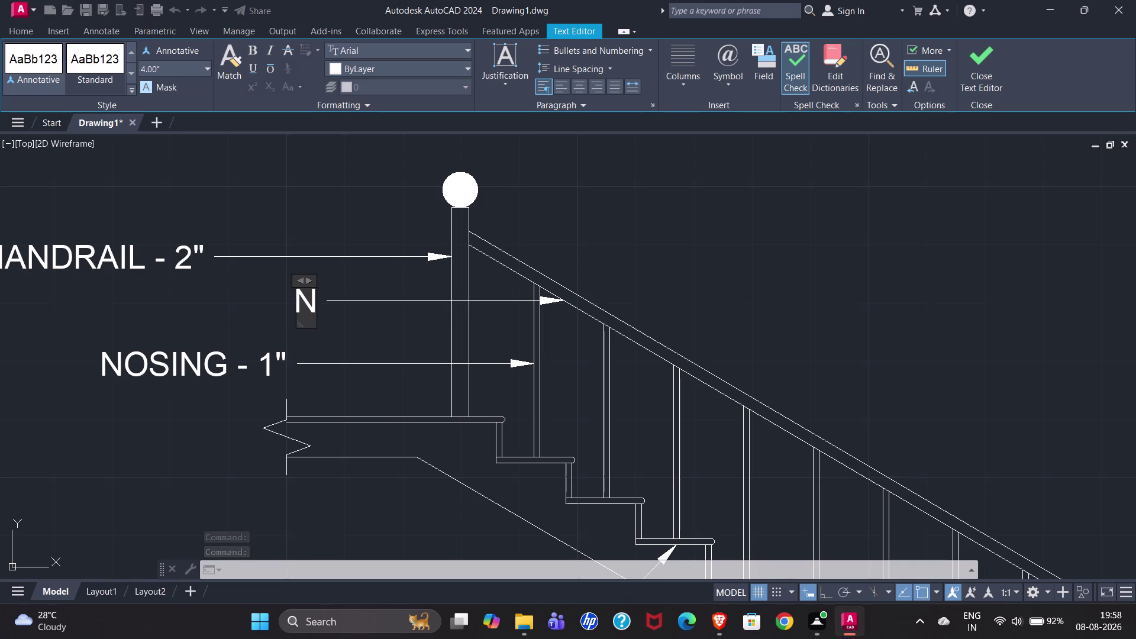
text(WEL)
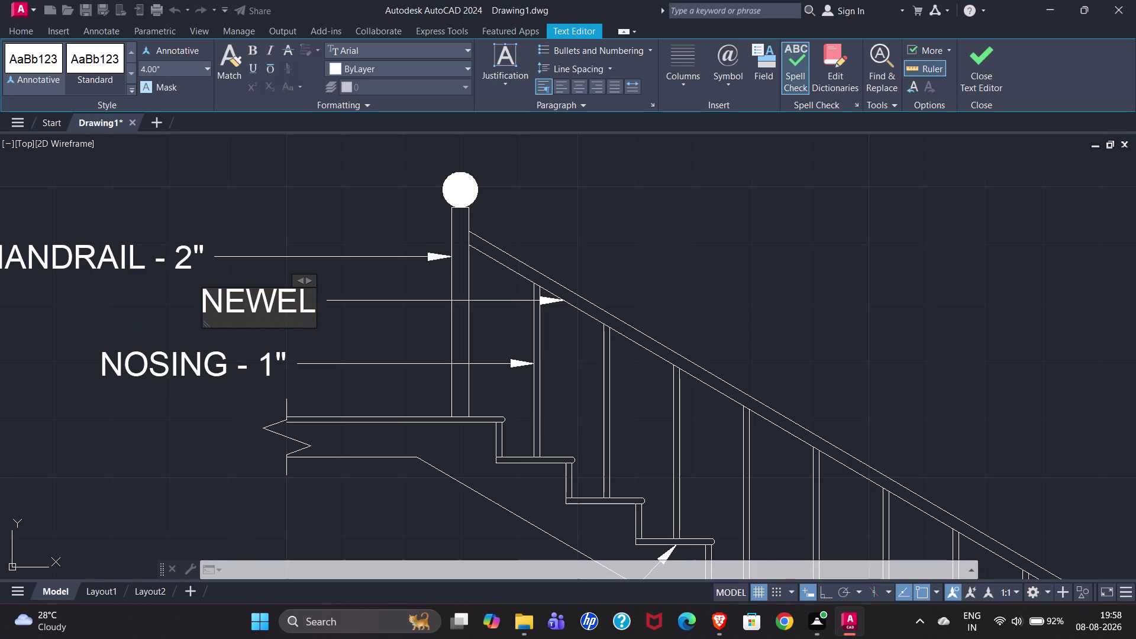
key(space)
text(POST)
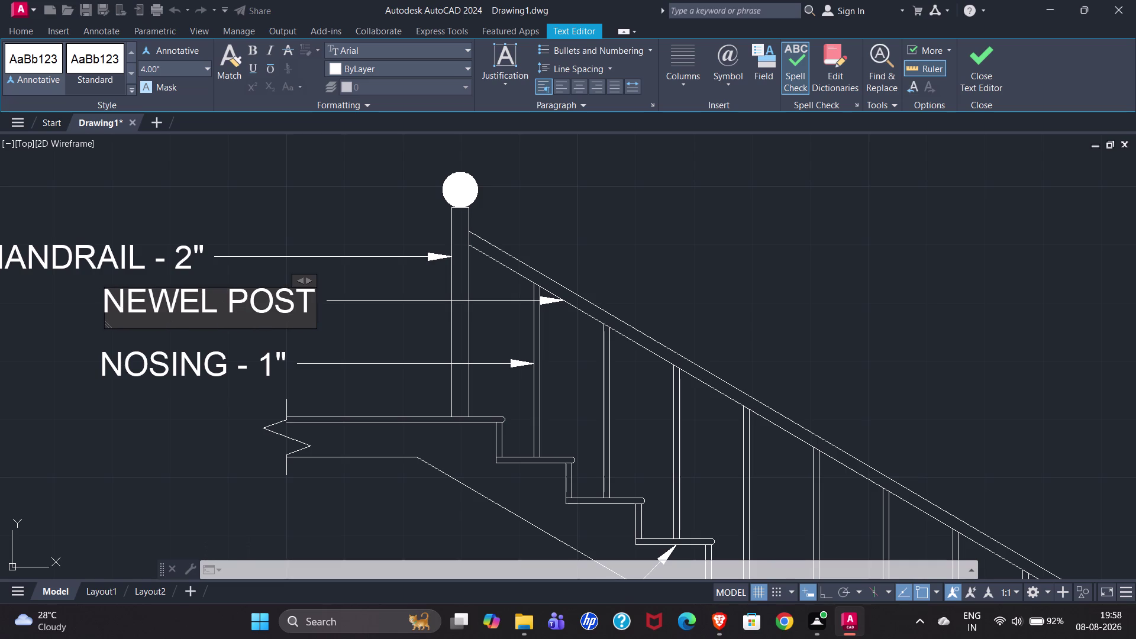
key(space)
text(-)
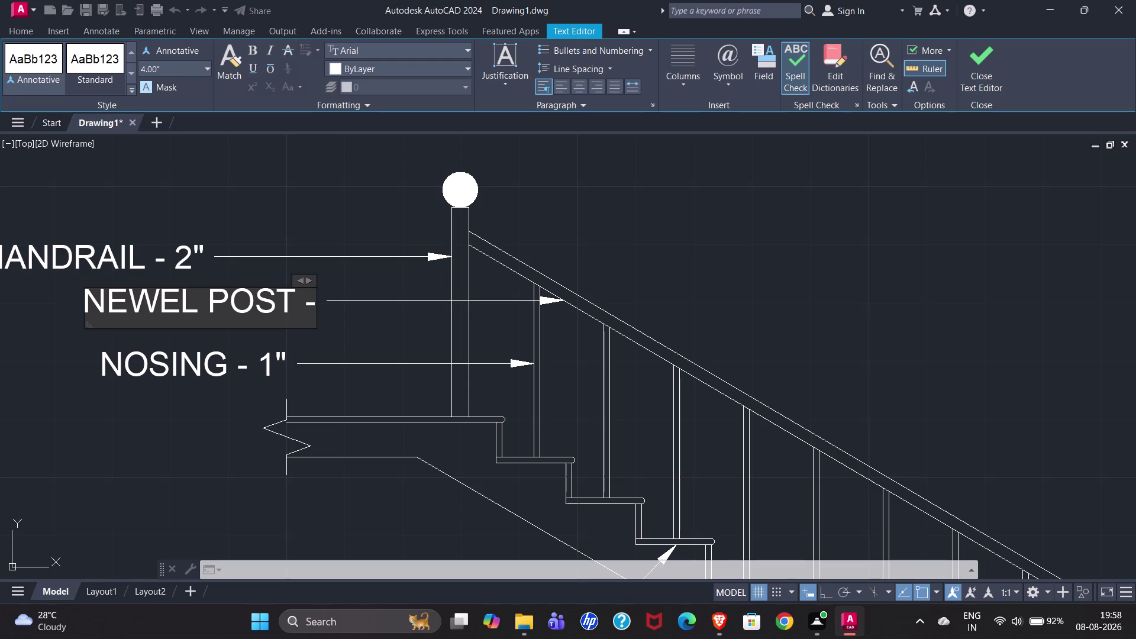
key(space)
text(3')
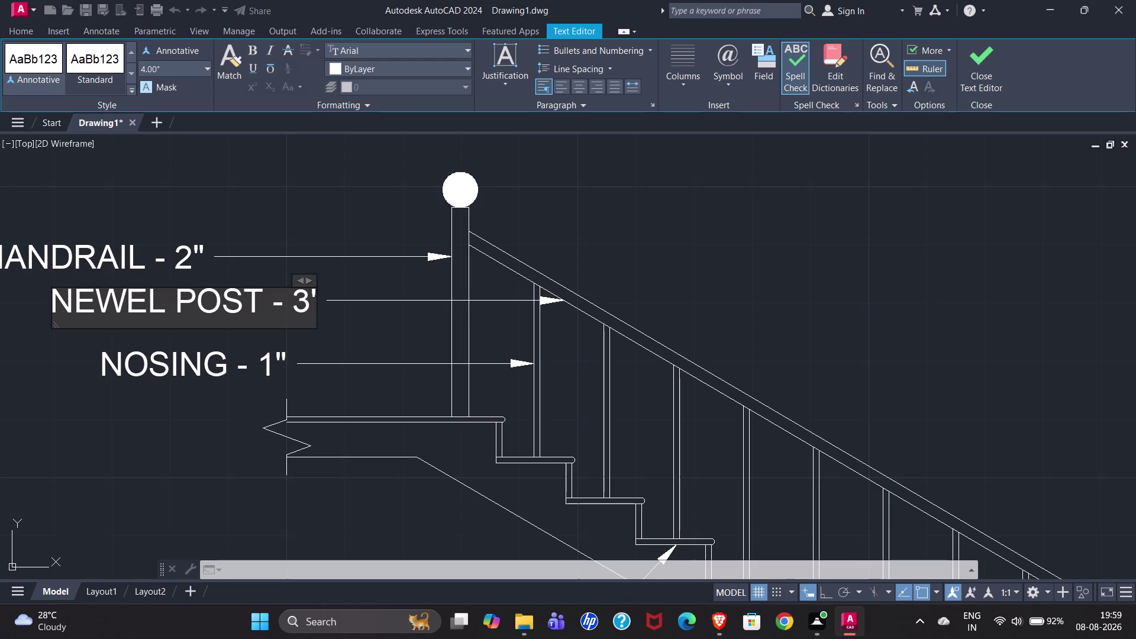
key(x)
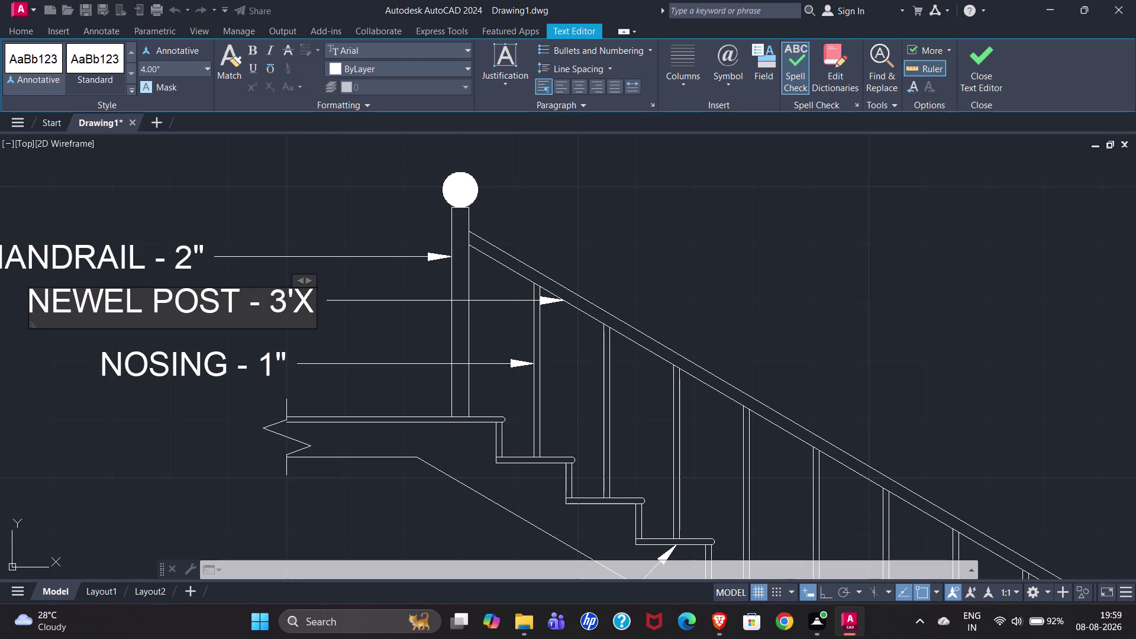
key(3)
key(shift+quotedbl)
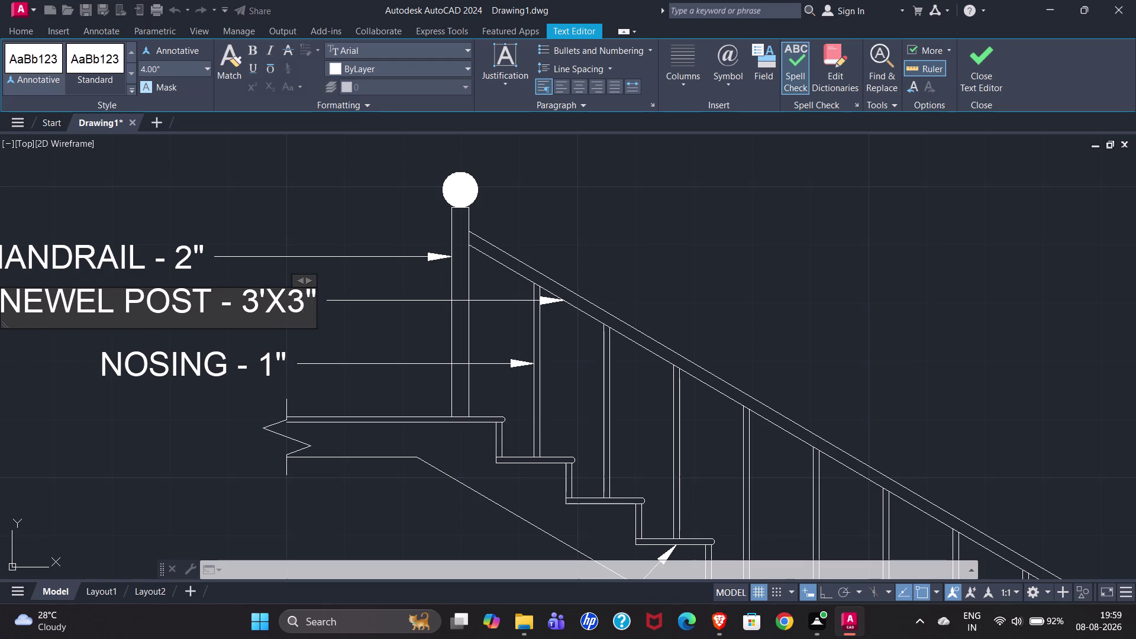
click(989, 75)
Retype the lower nosing label as BALLUSTER - 3'X1" and close the editor.
double_click(175, 369)
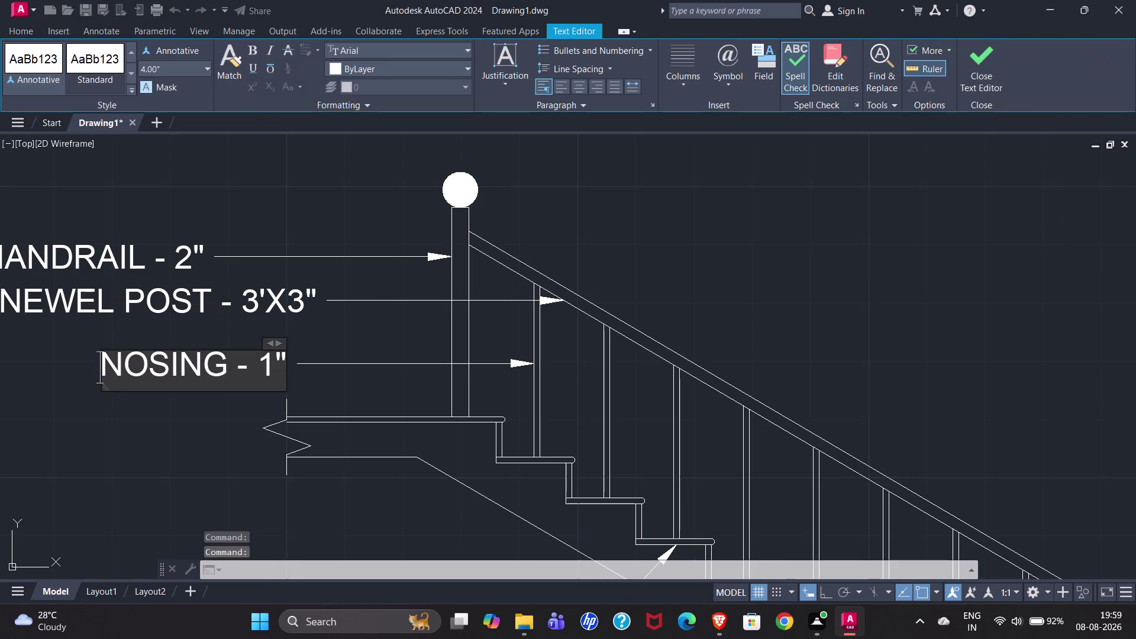
key(ctrl+a)
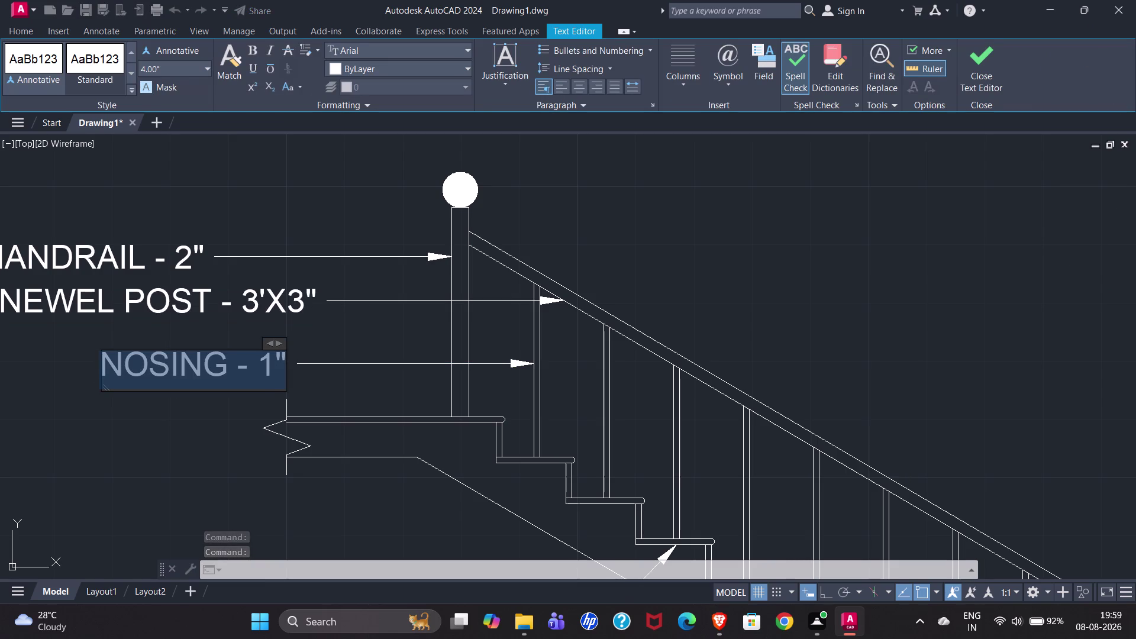
key(b)
text(AL)
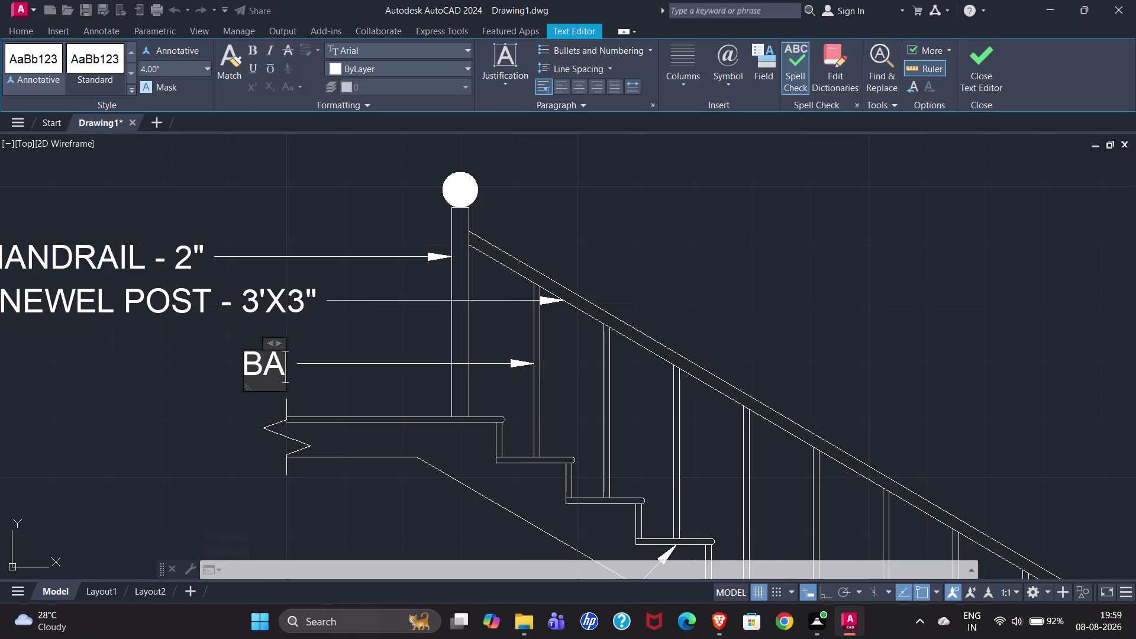
text(LU)
text(S)
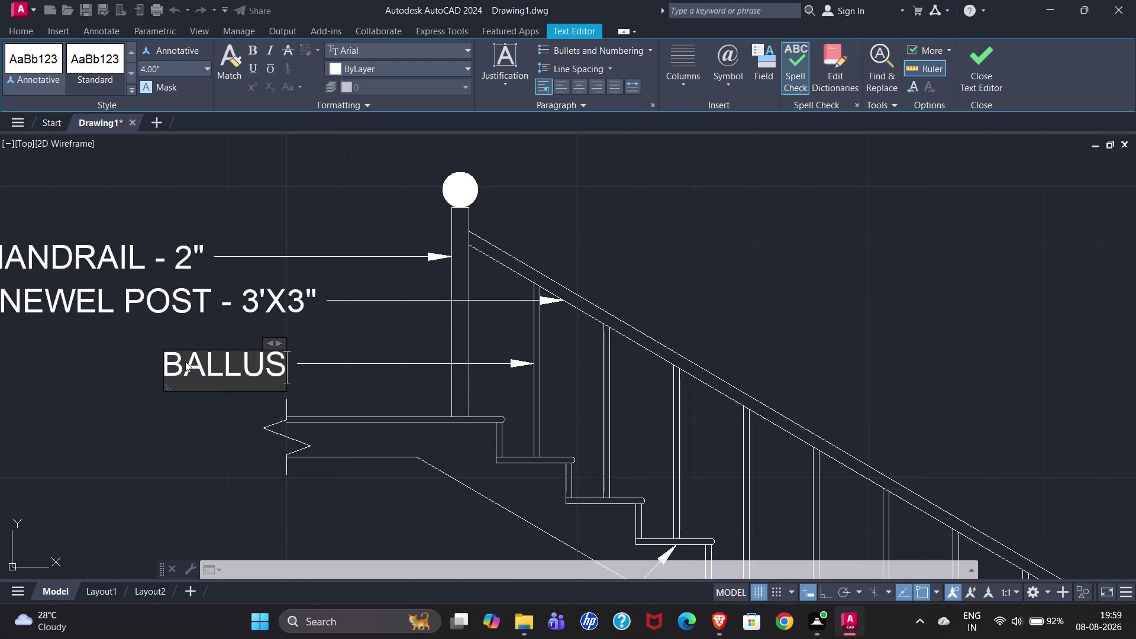
text(R)
key(BackSpace)
text(TER)
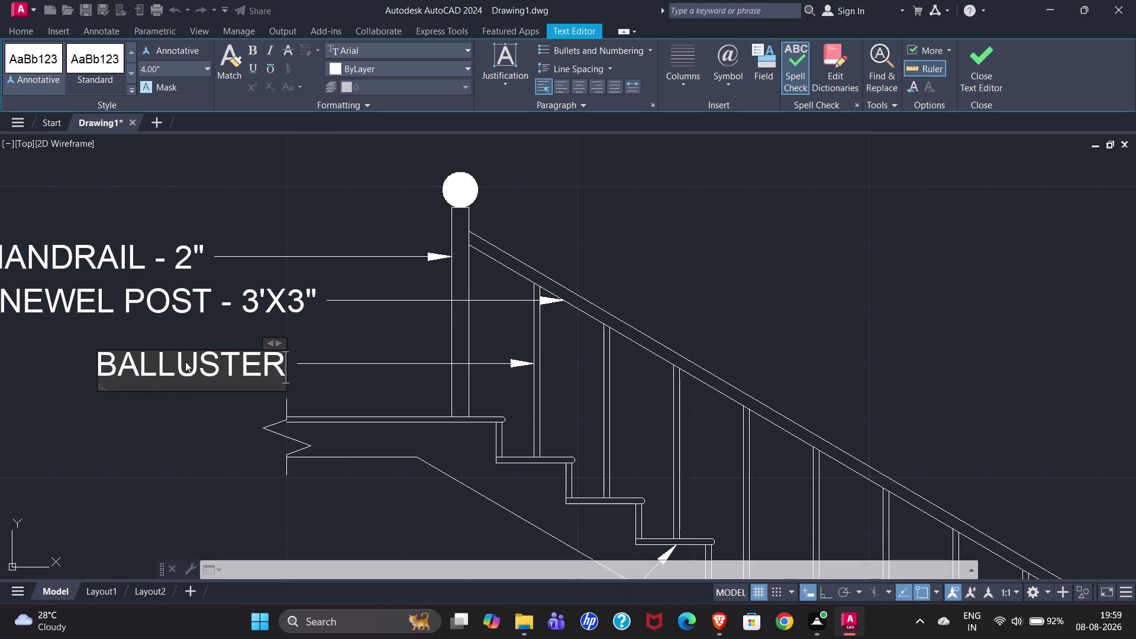
key(space)
text(-)
key(space)
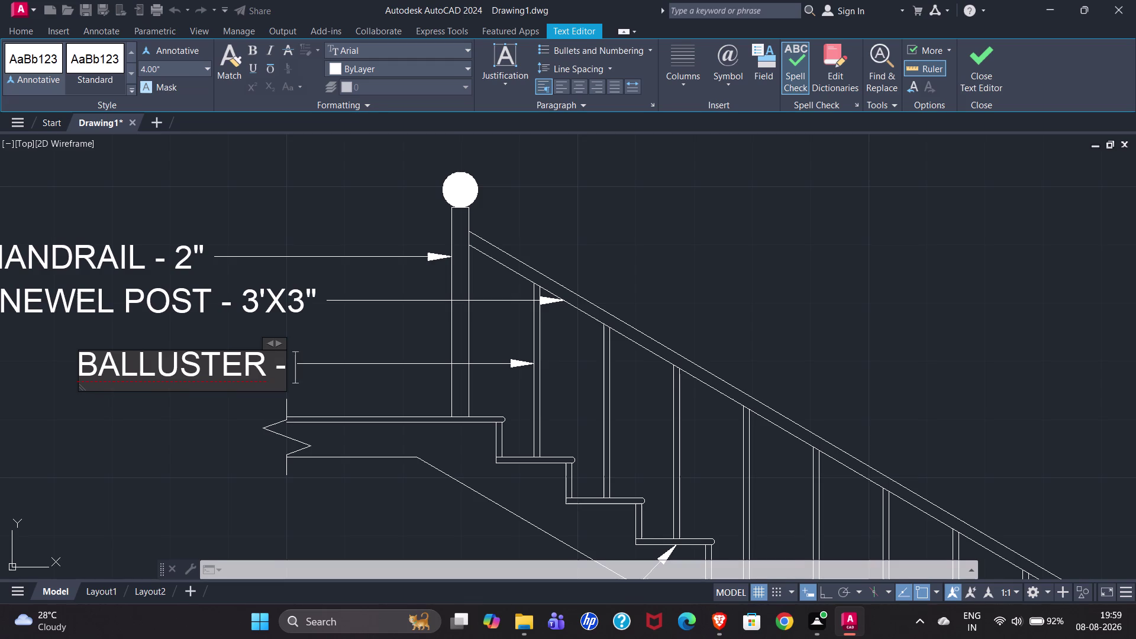
key(3)
key(apostrophe)
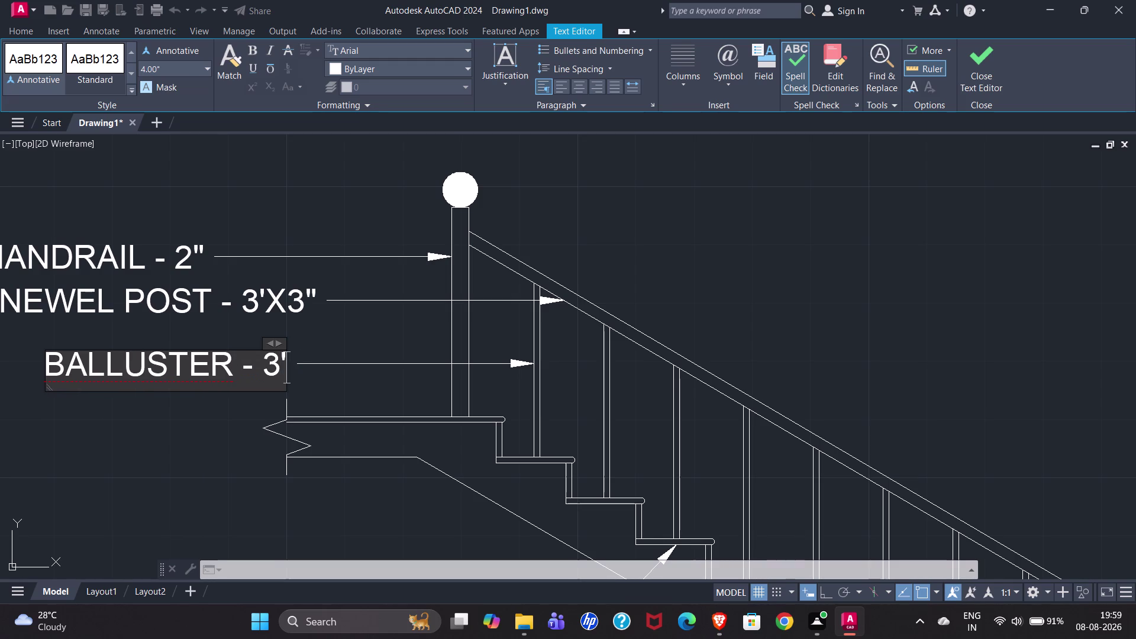
key(x)
text(1")
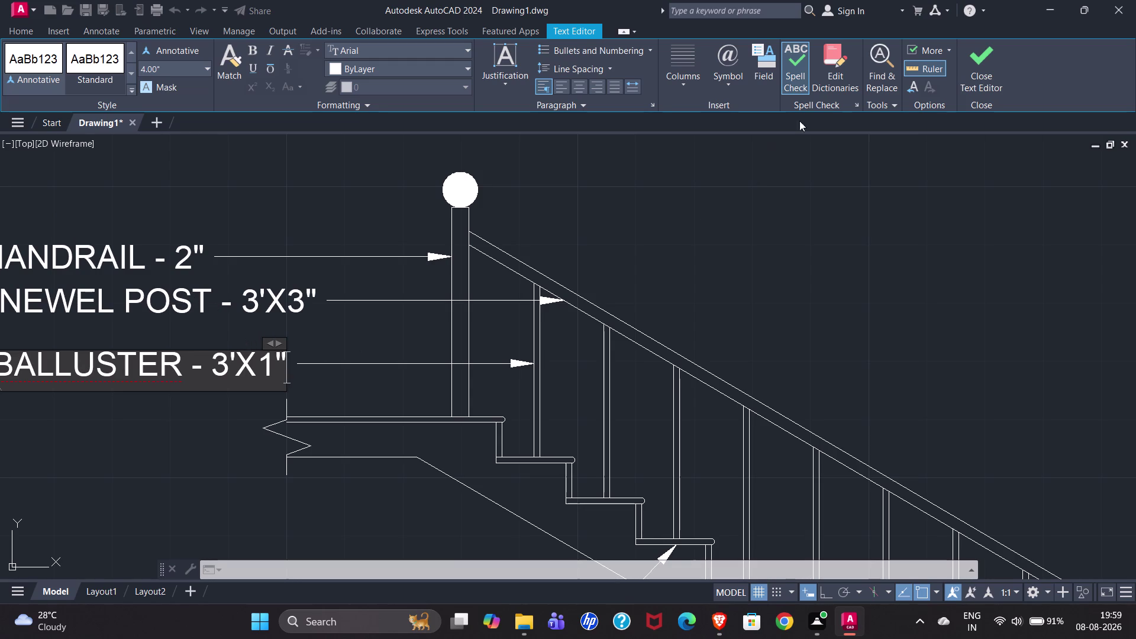
click(978, 62)
Align the HANDRAIL, NEWEL POST and BALLUSTER multileaders vertically using MLA with HANDRAIL as reference.
scroll(down, 3)
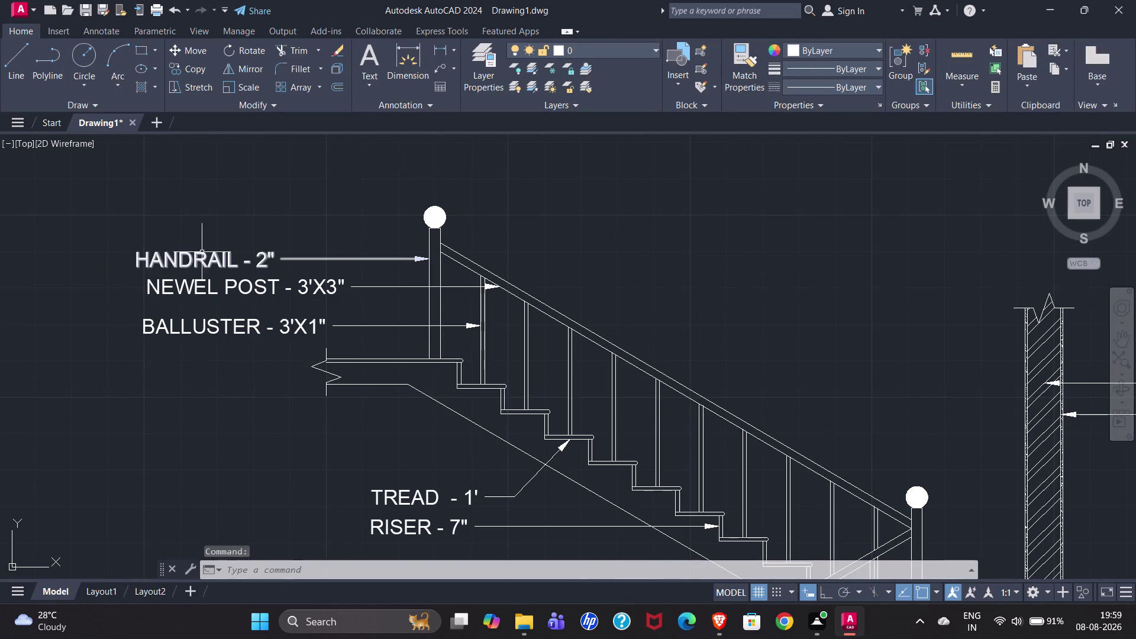
text(MLA)
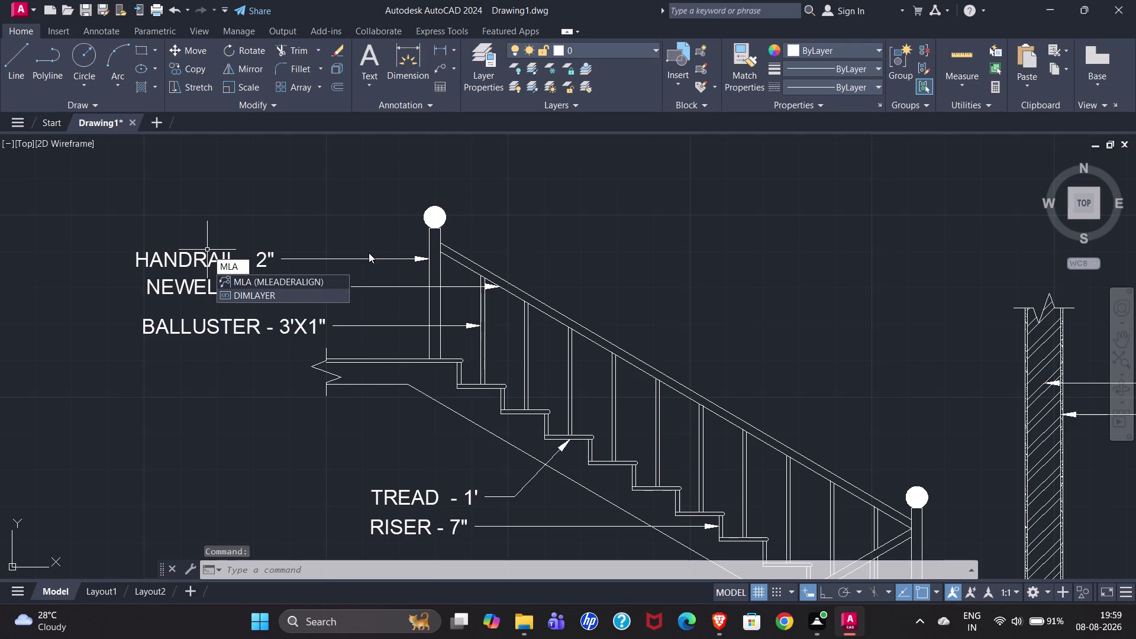
key(Return)
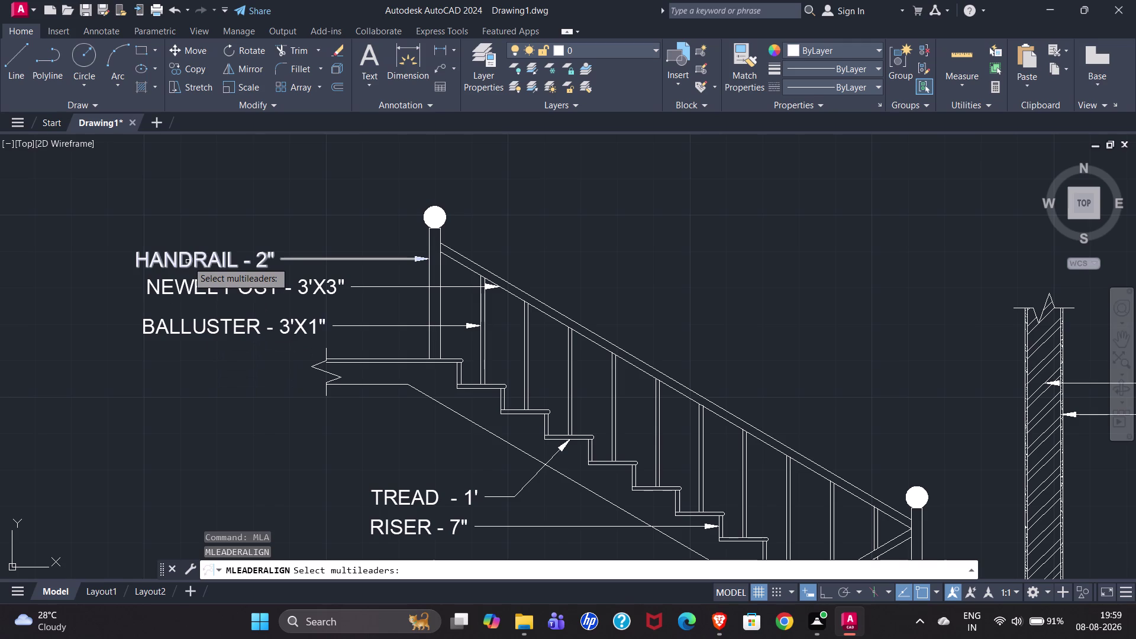
click(188, 262)
click(204, 293)
click(200, 332)
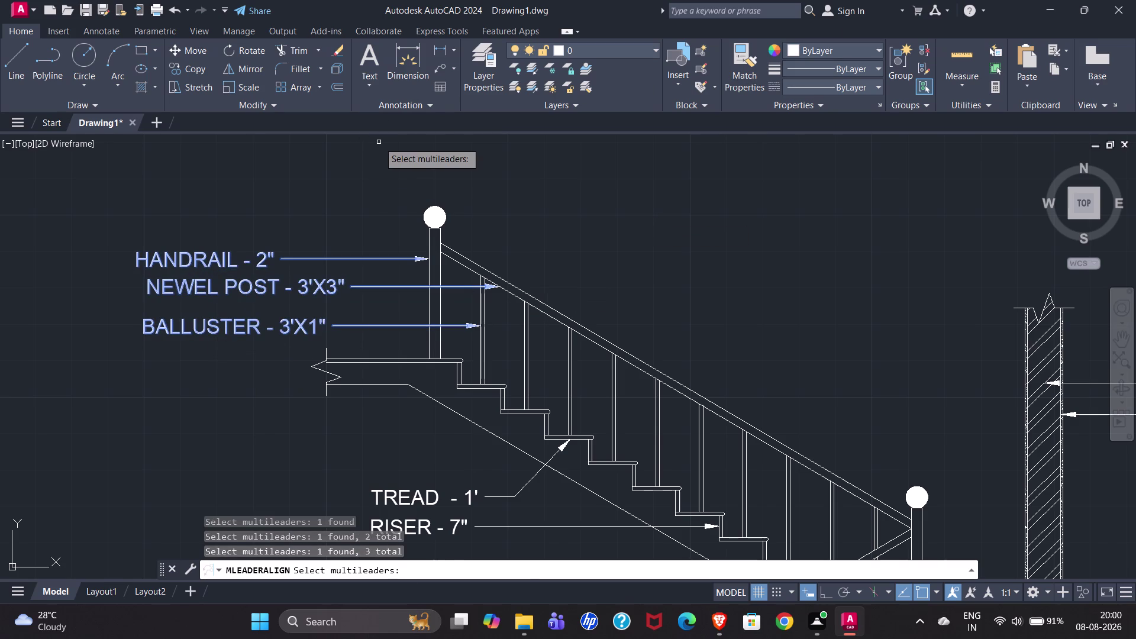
key(Return)
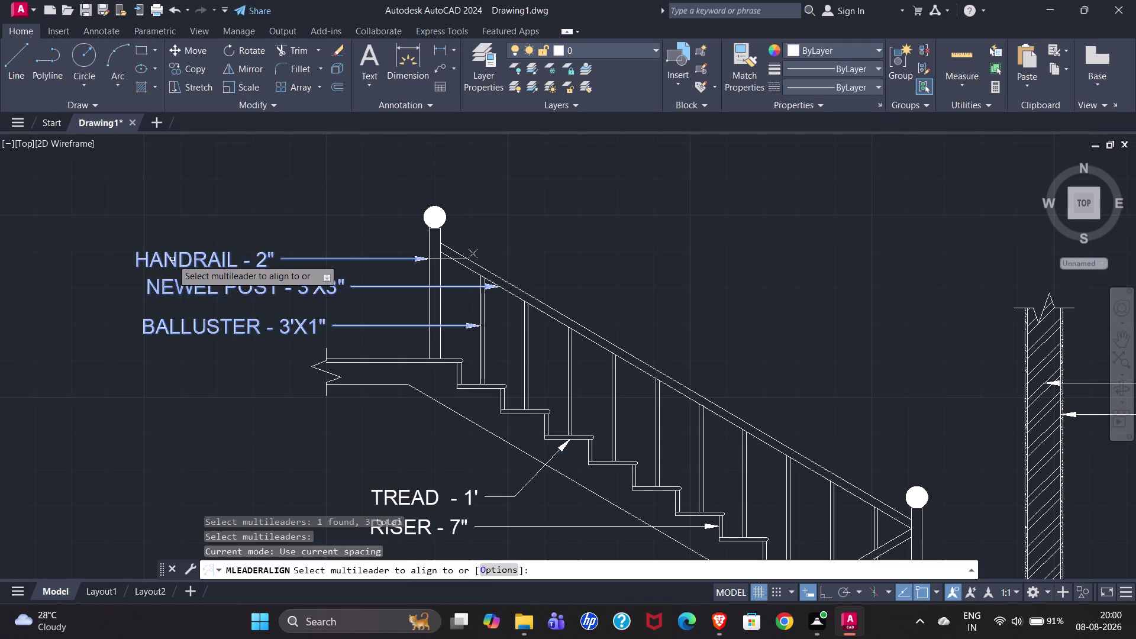
drag(172, 259, 129, 135)
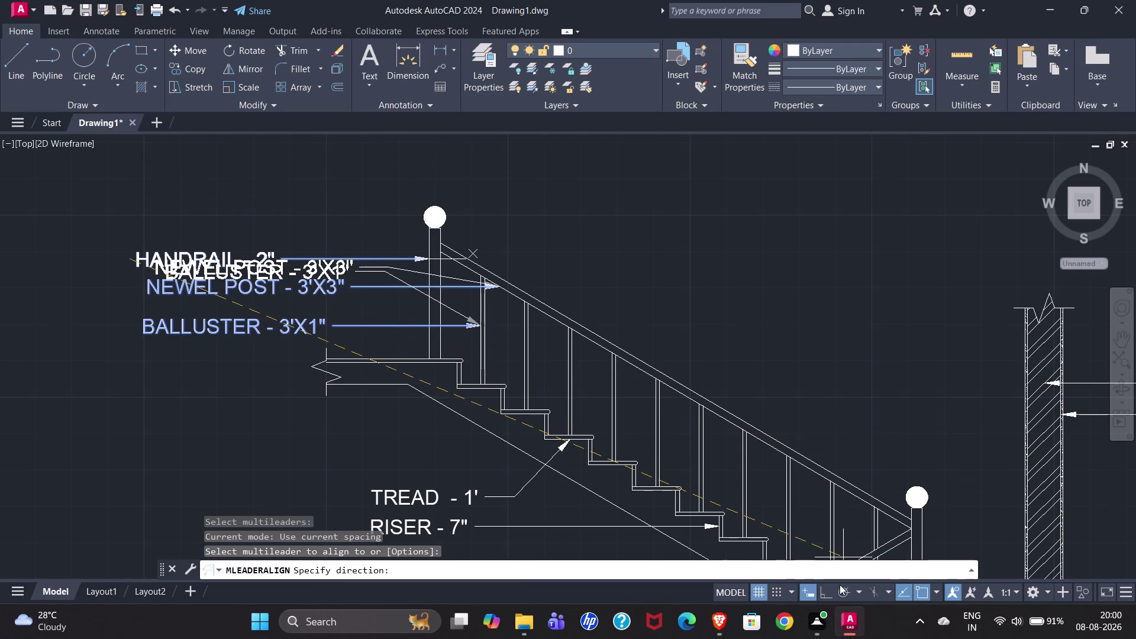
click(830, 595)
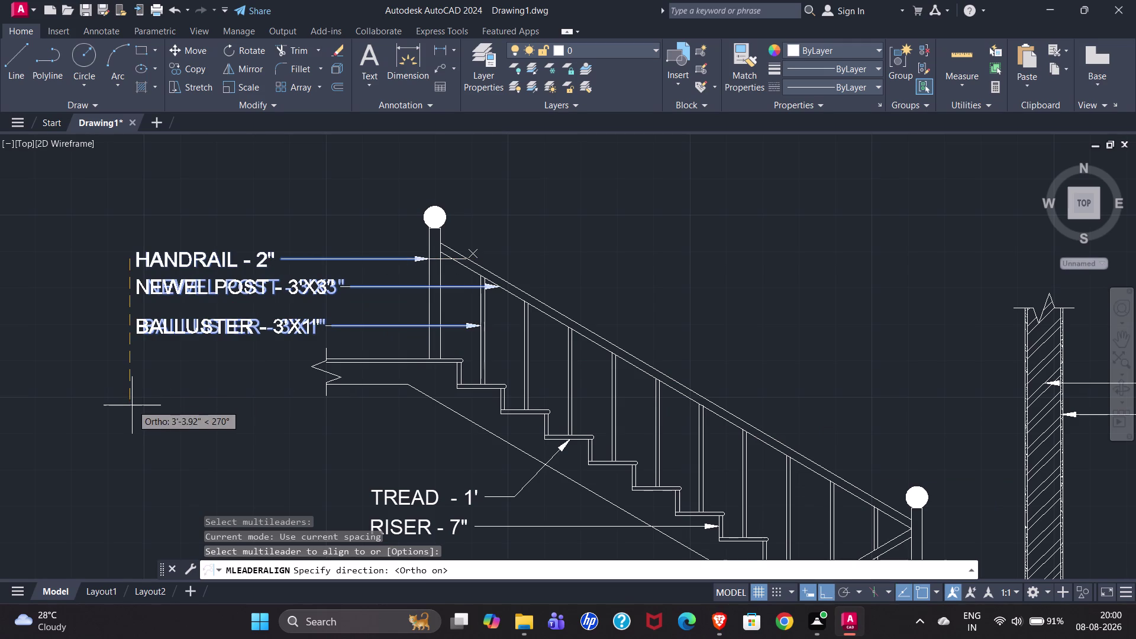
click(132, 405)
scroll(down, 3)
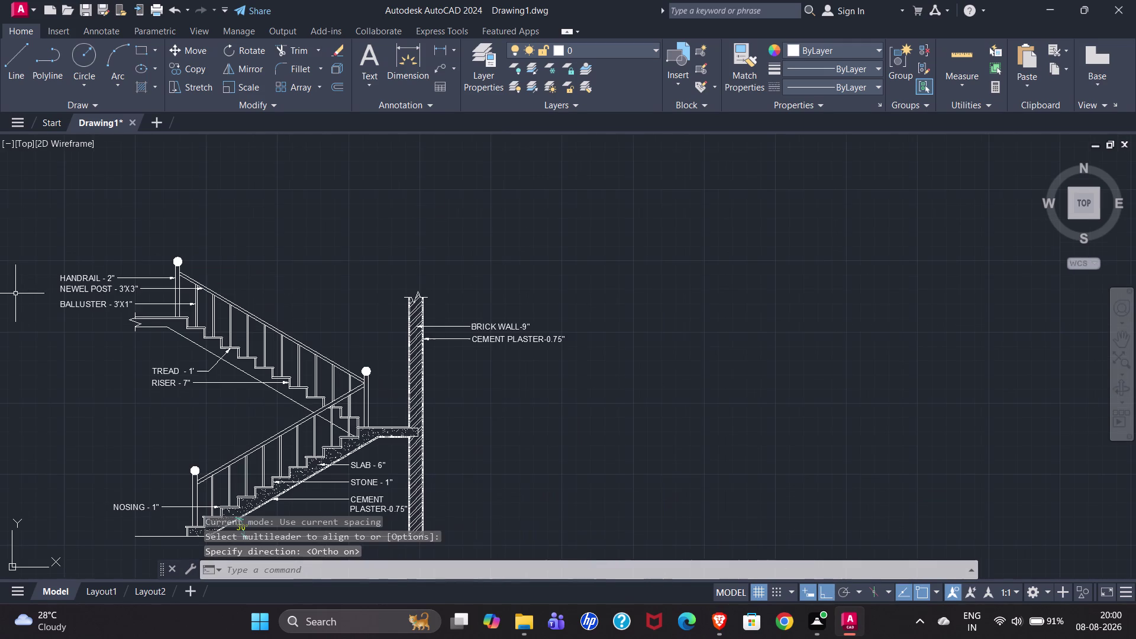
Group the staircase section objects together.
scroll(down, 3)
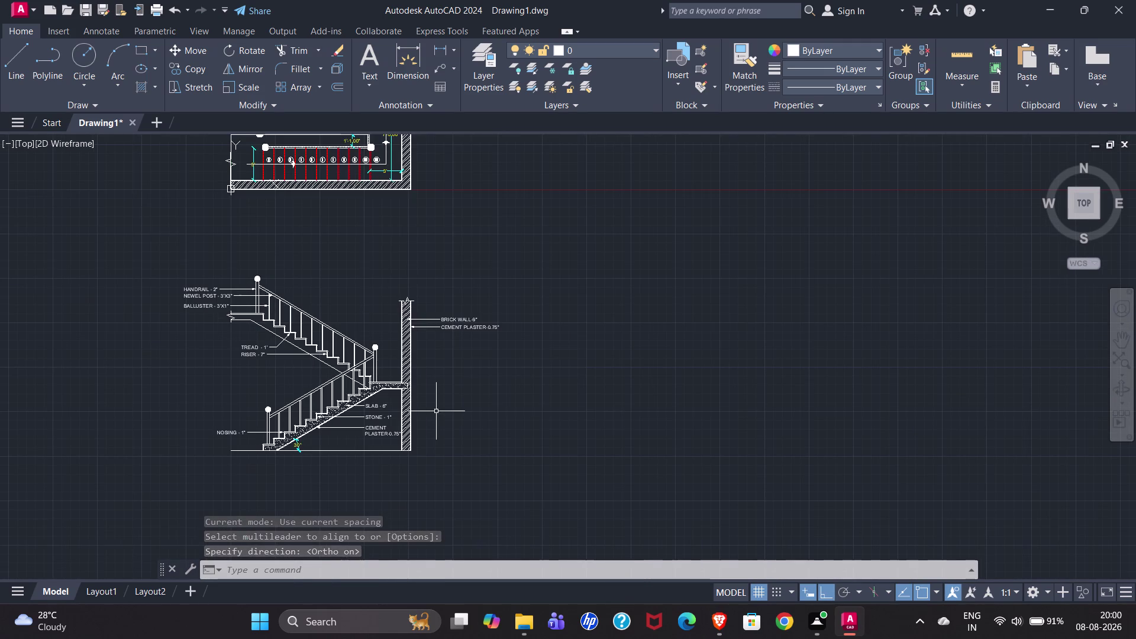
scroll(down, 3)
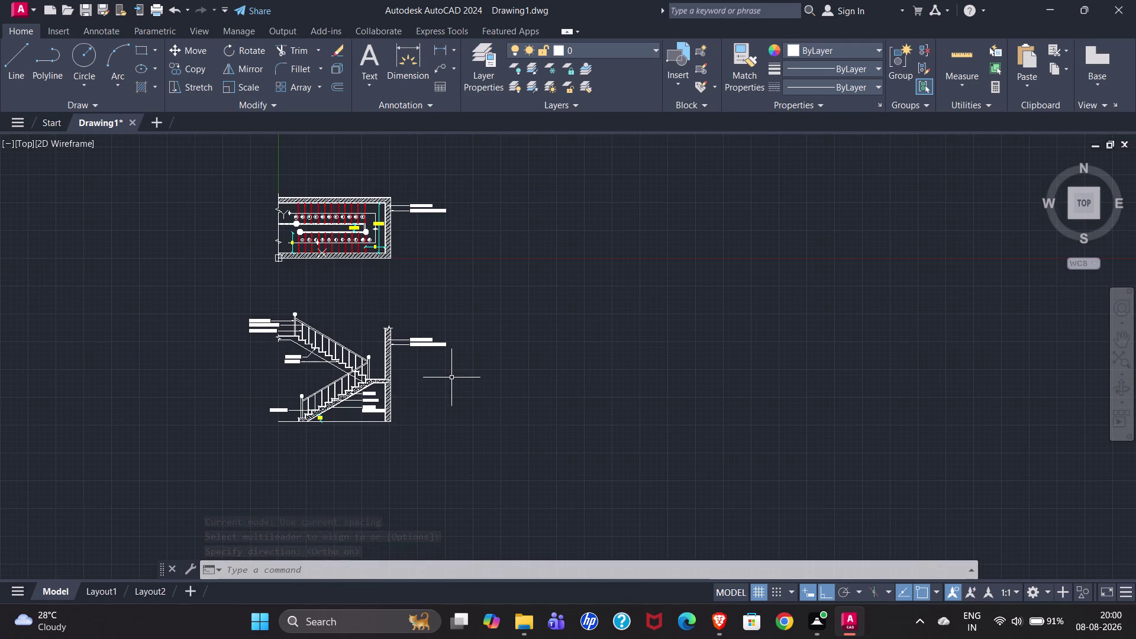
click(183, 271)
click(500, 454)
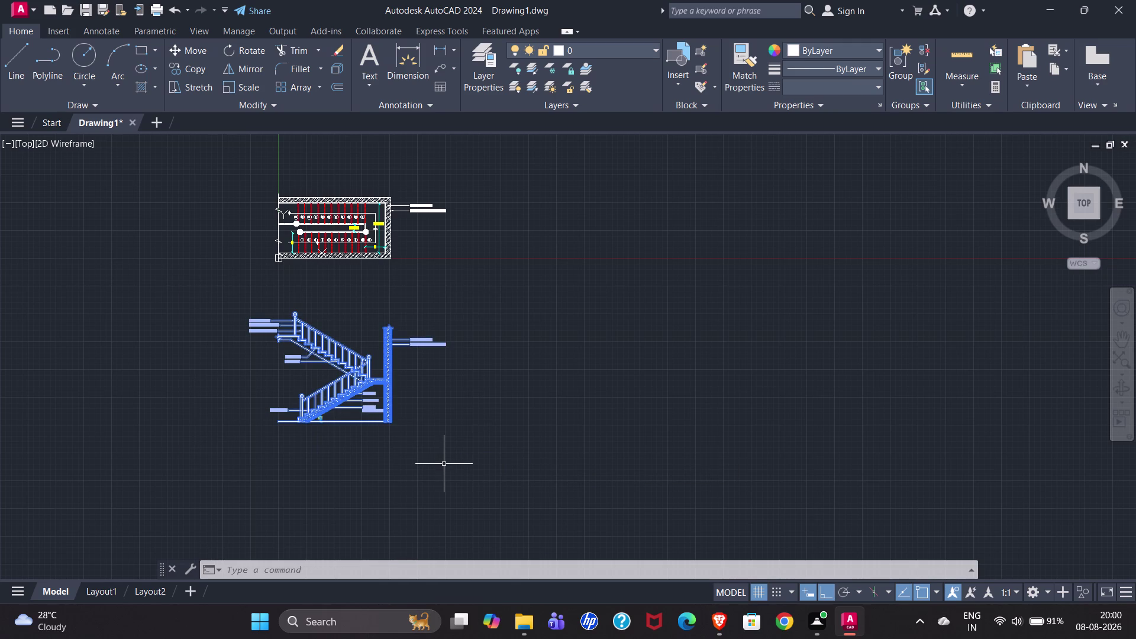
key(g)
key(Return)
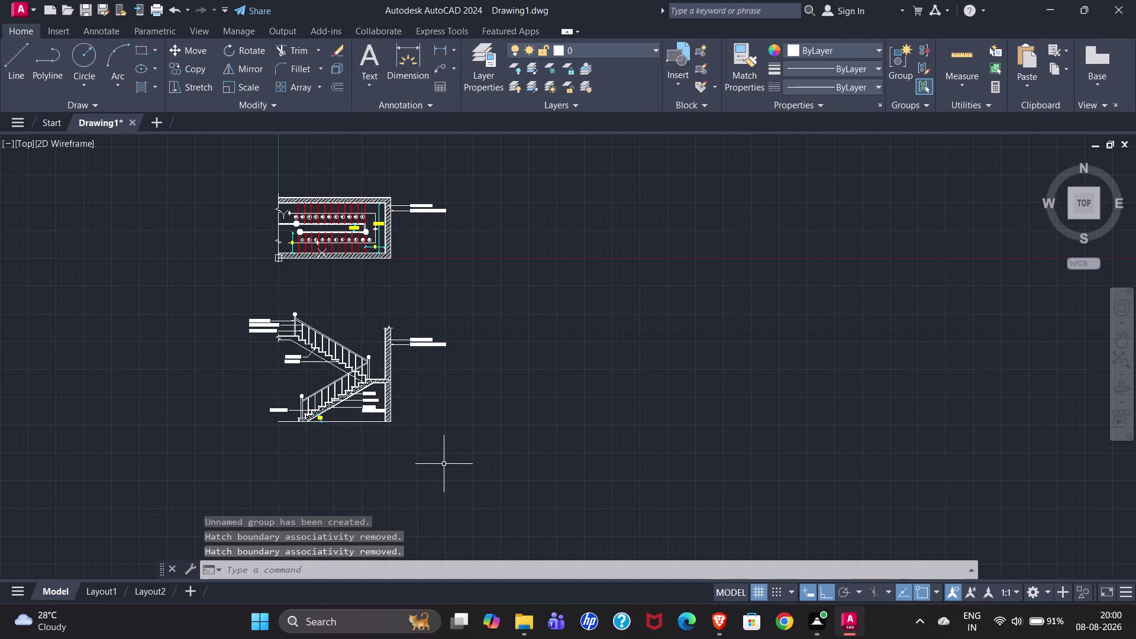
Move the section from its bottom-left corner level with the plan's base line.
click(217, 266)
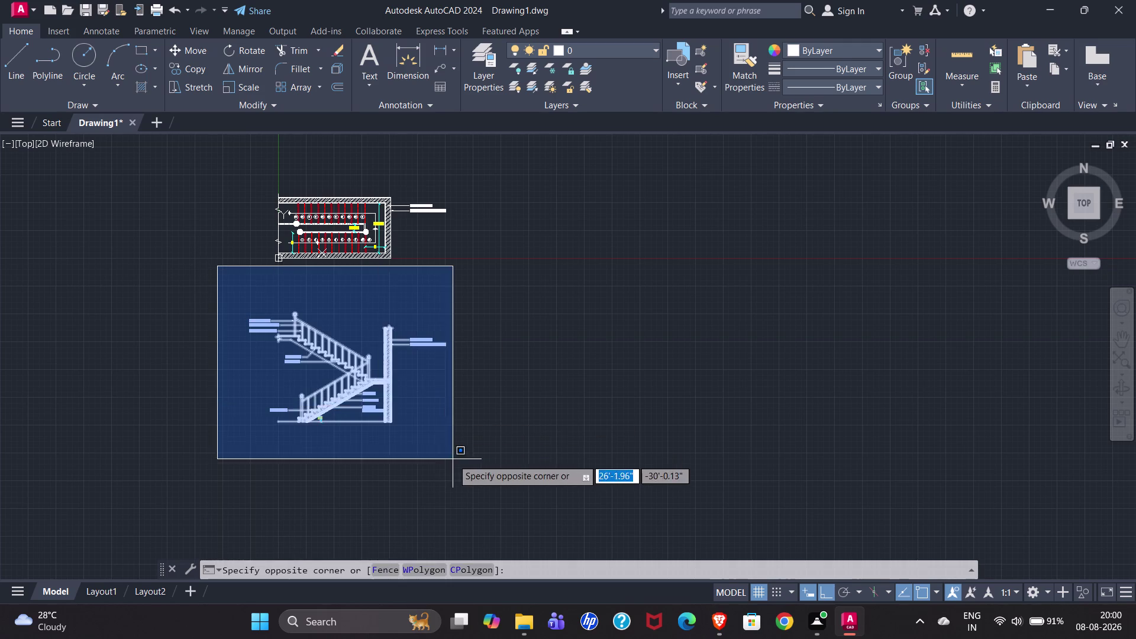
click(453, 459)
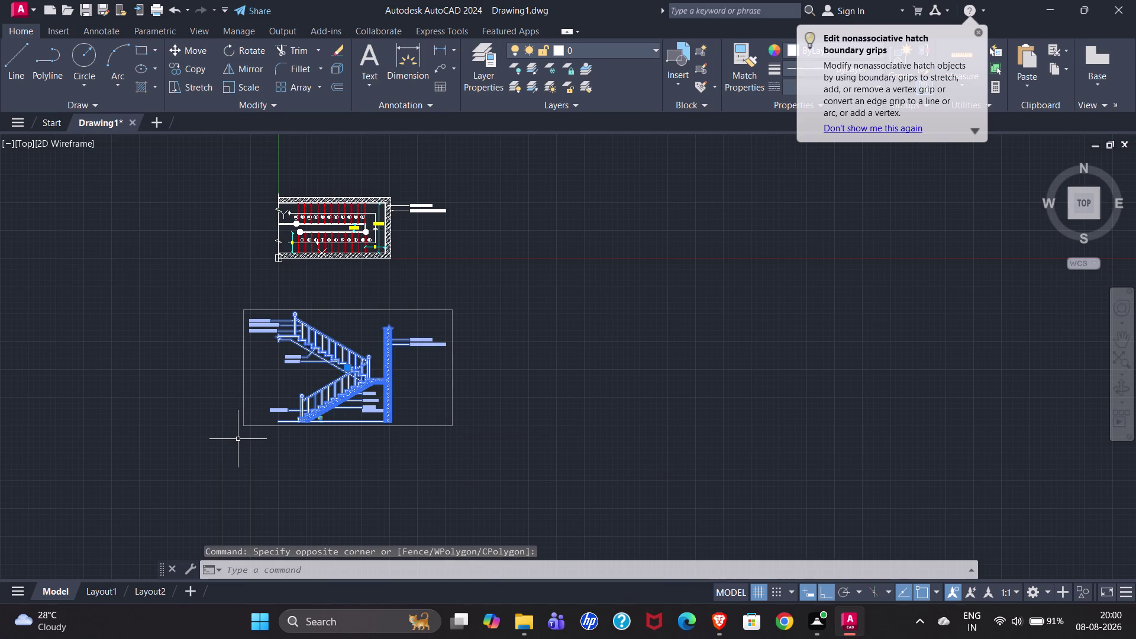
key(m)
key(Return)
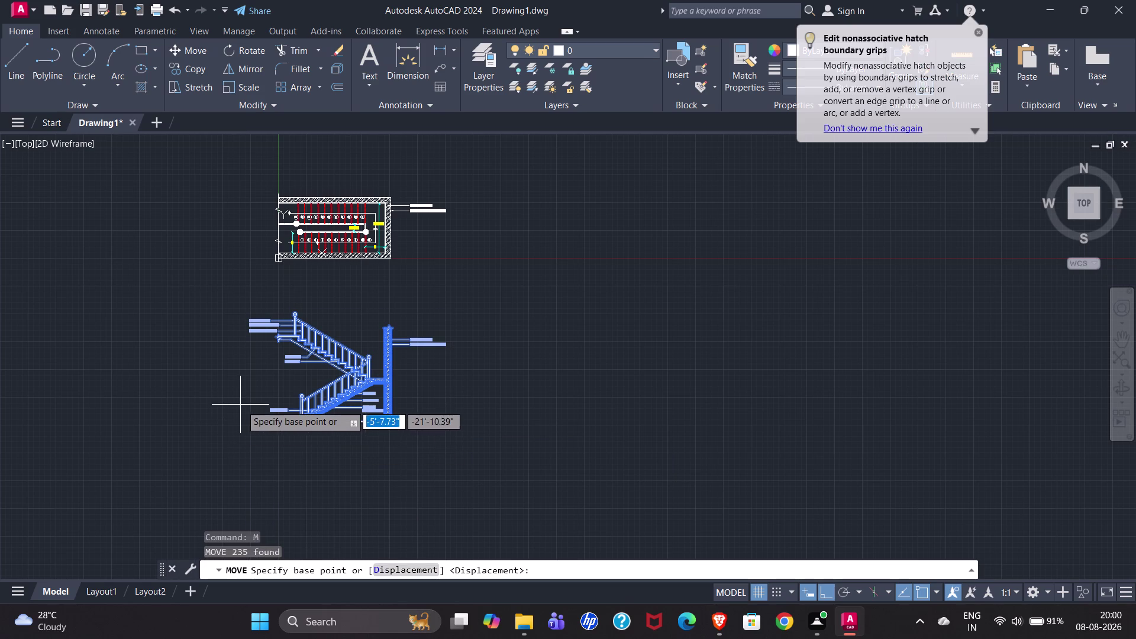
scroll(up, 3)
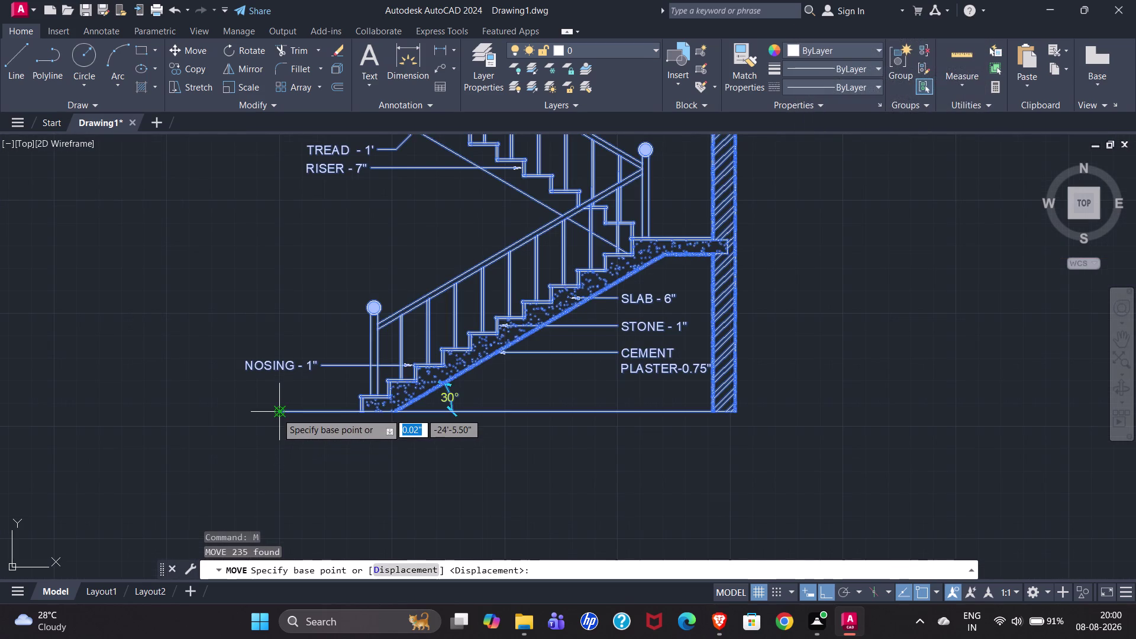
click(276, 413)
scroll(down, 3)
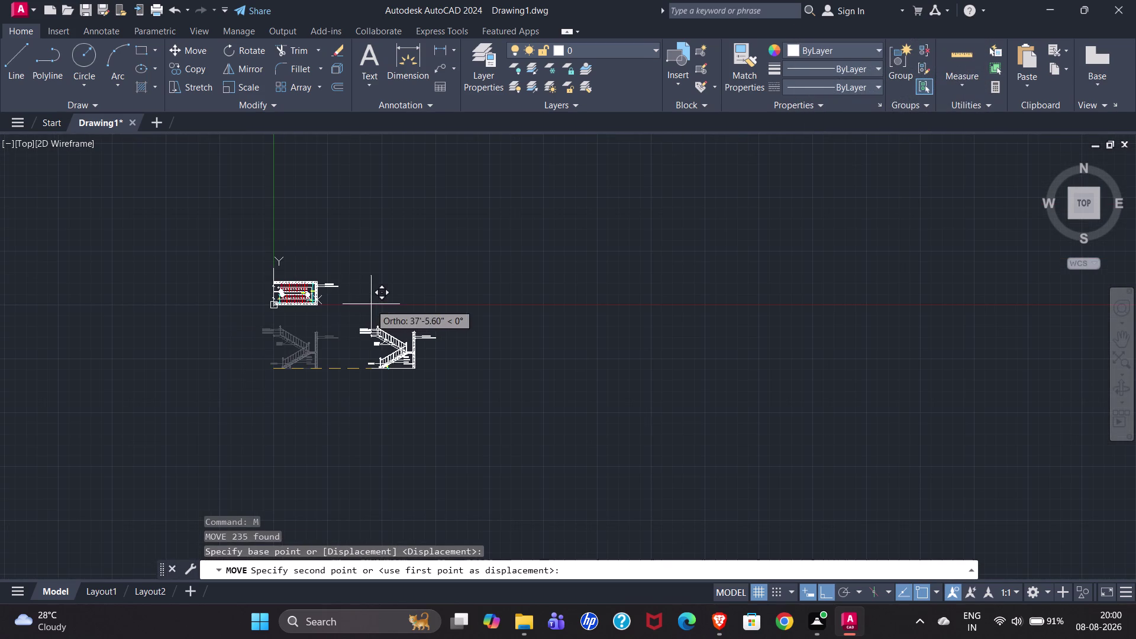
click(823, 589)
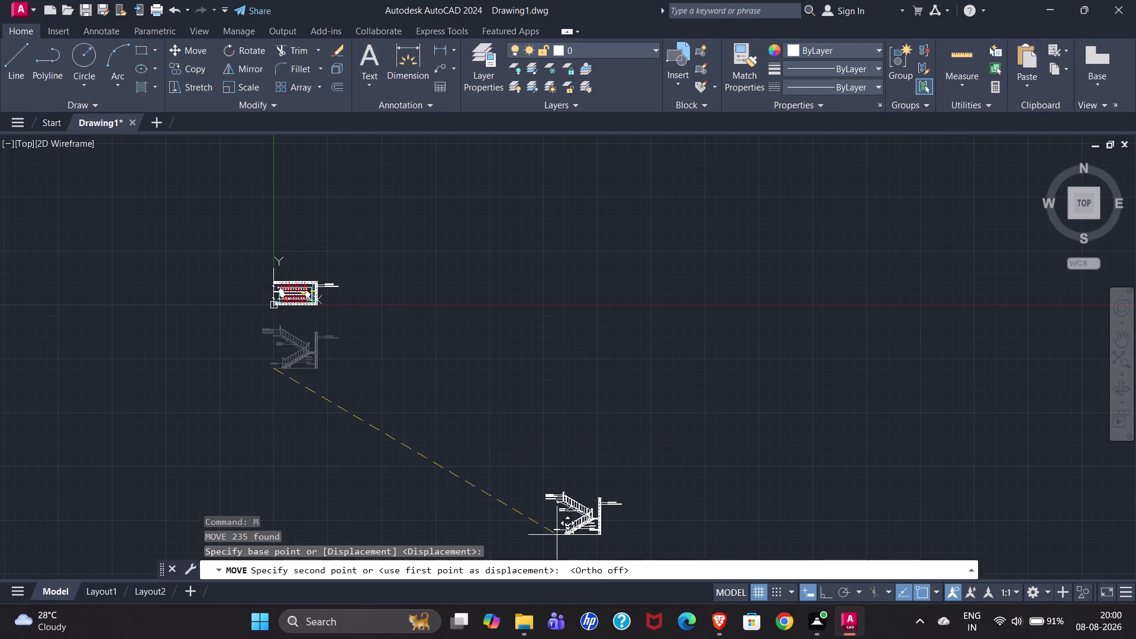
scroll(up, 3)
scroll(up, 3)
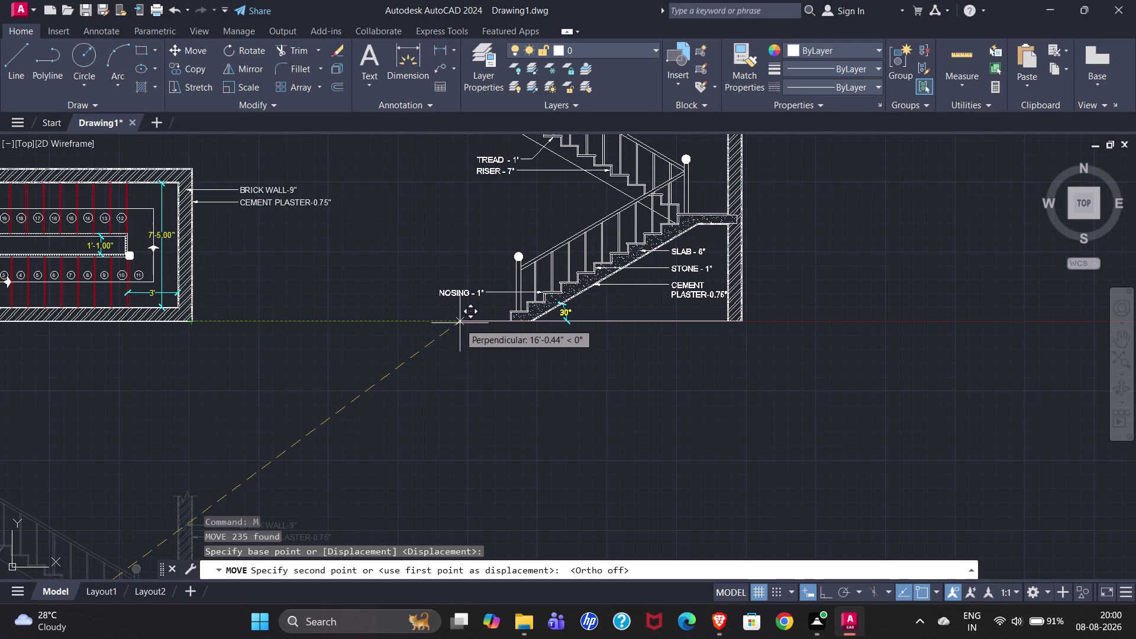
click(460, 323)
scroll(down, 3)
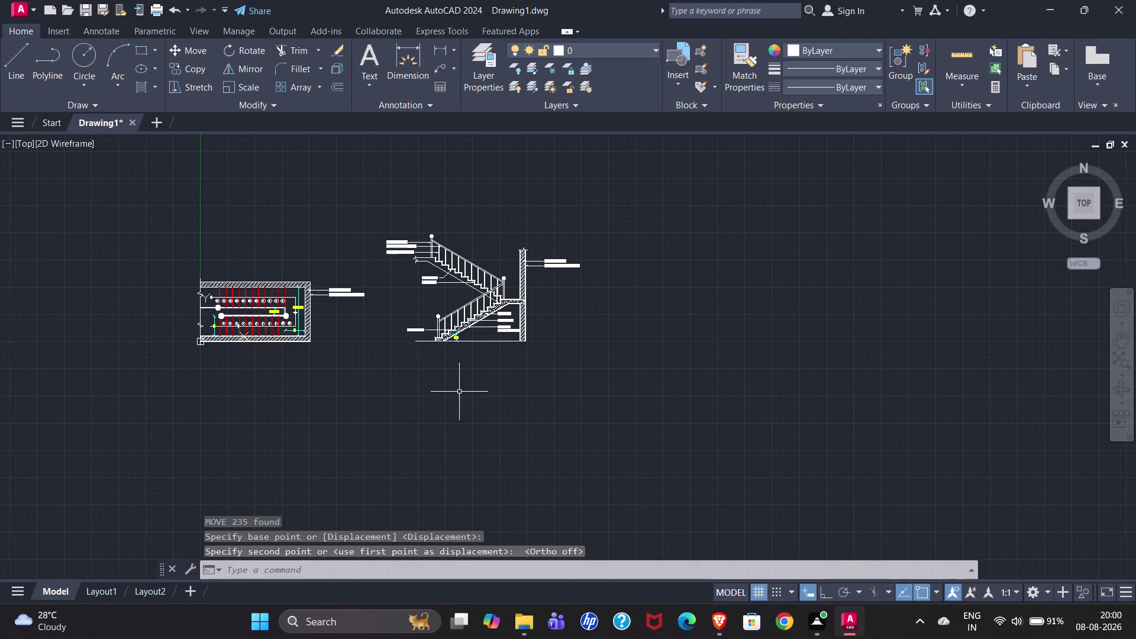
scroll(up, 3)
scroll(down, 3)
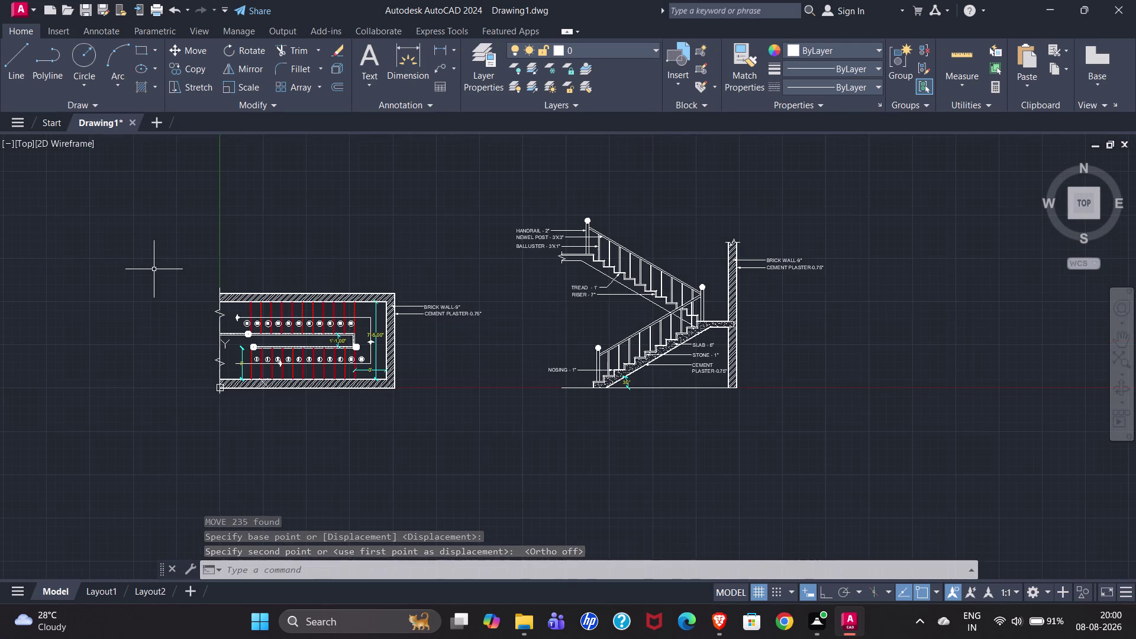
scroll(up, 3)
scroll(down, 3)
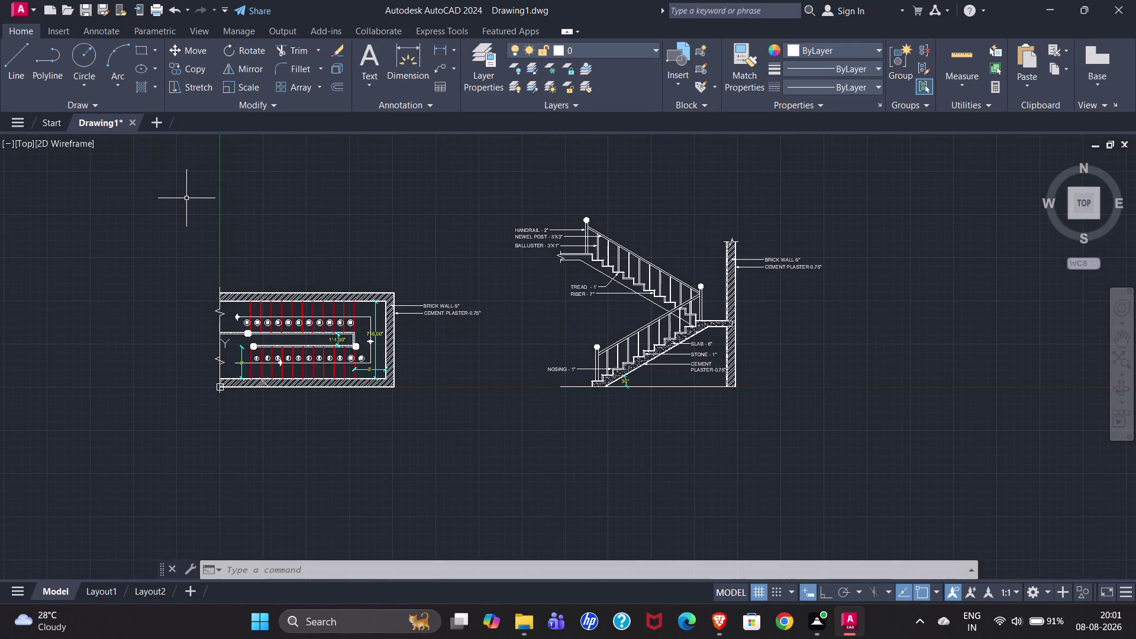
key(ctrl+s)
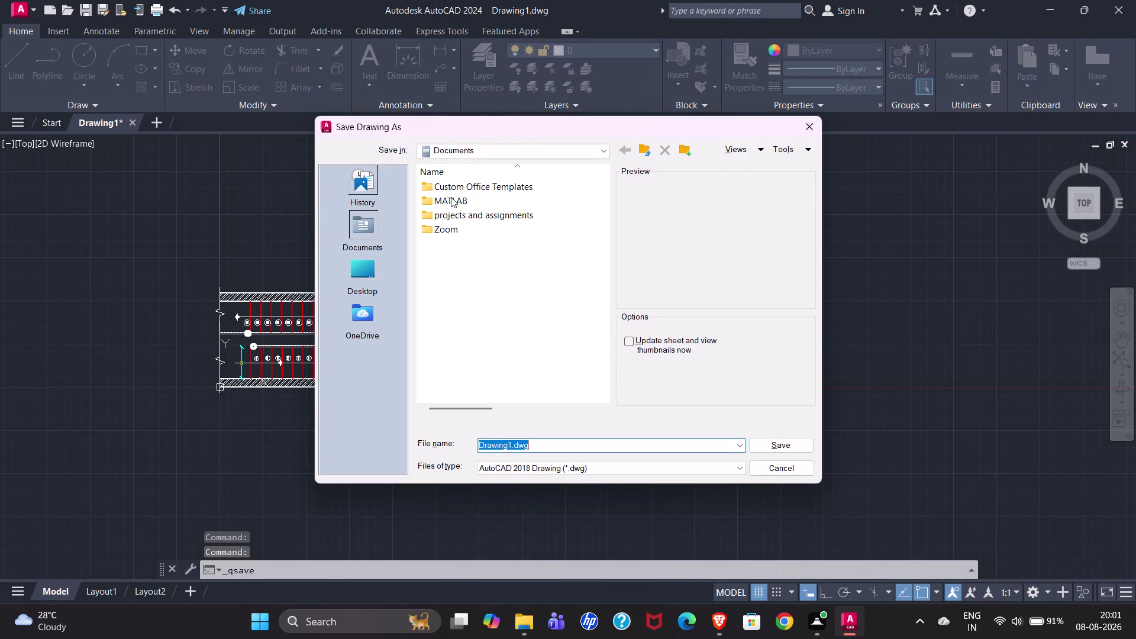
Save the drawing as Drawing1.dwg in C:\AUTO CAD\EX16.
click(476, 156)
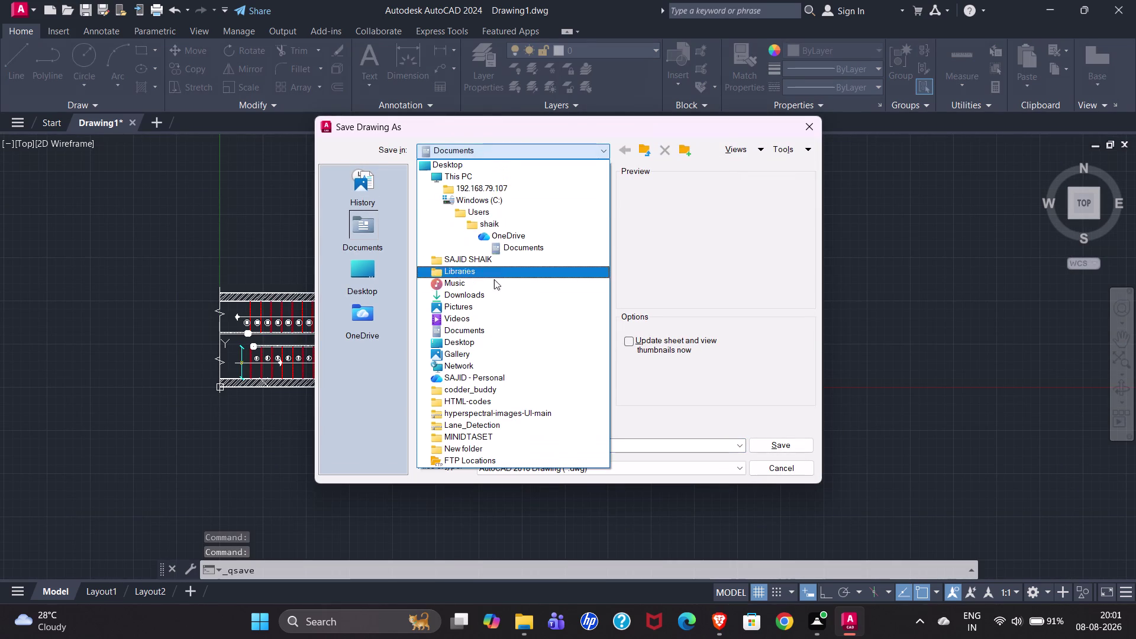
click(496, 204)
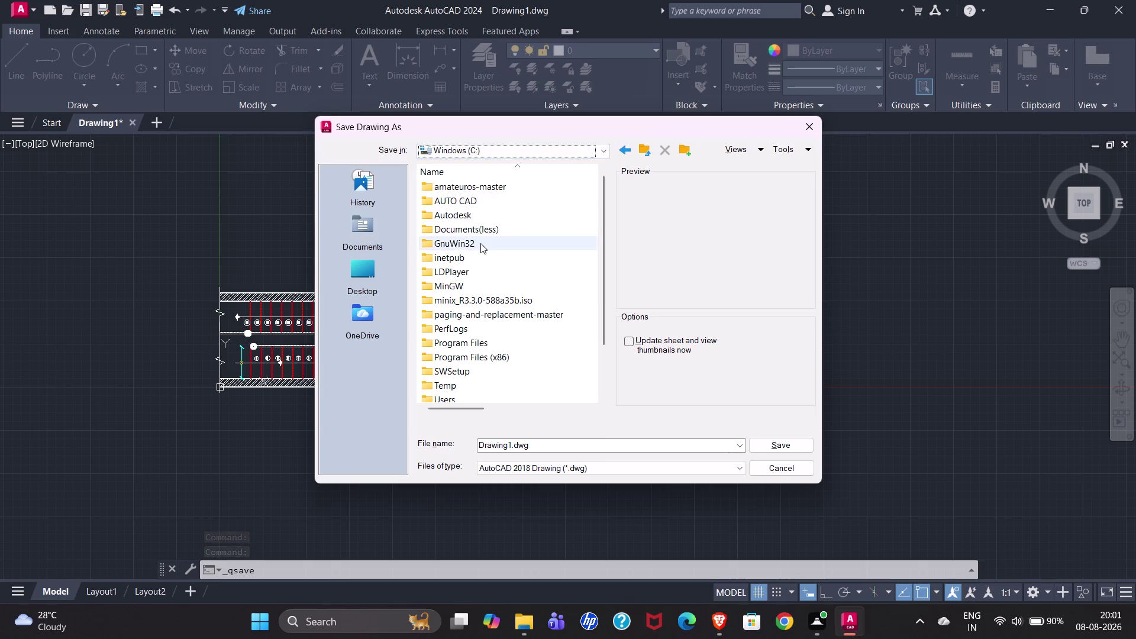
double_click(464, 201)
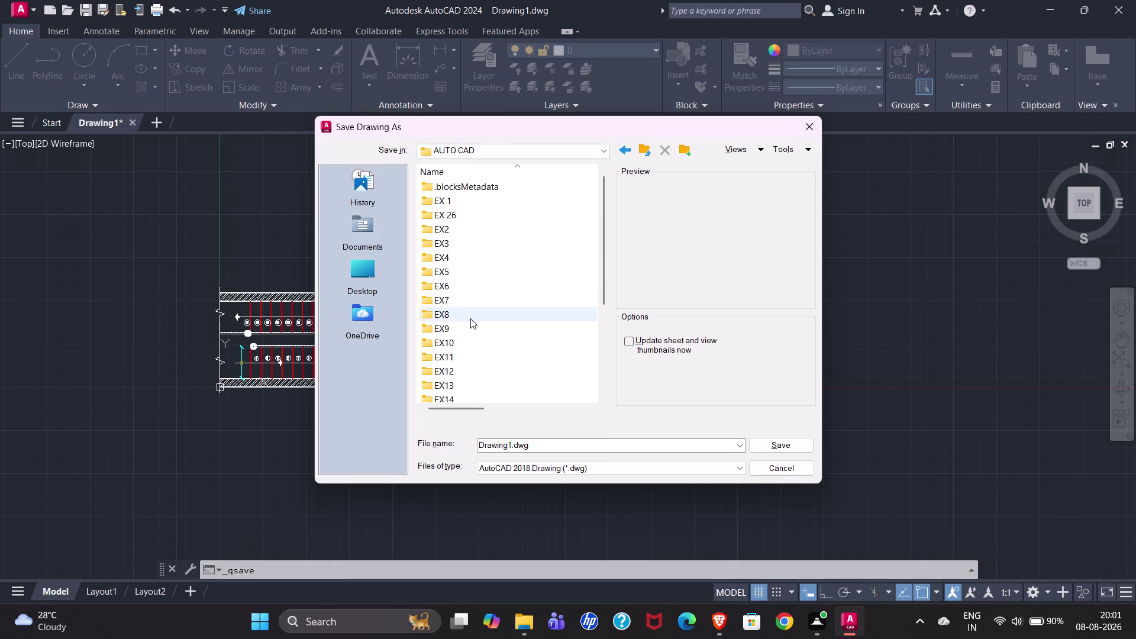
scroll(down, 3)
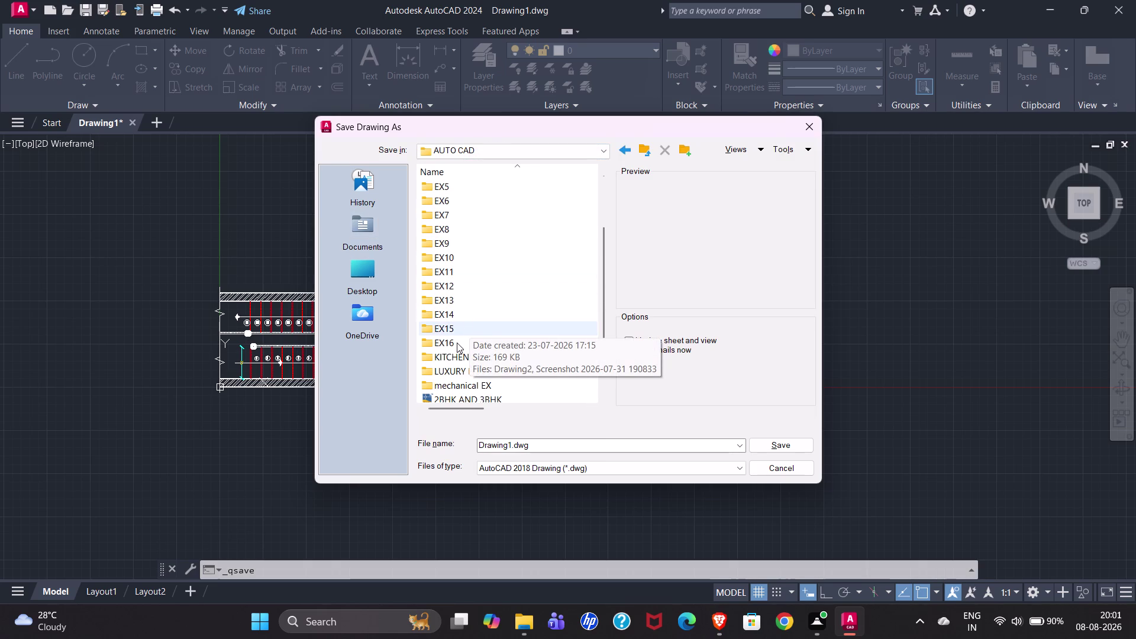
click(457, 343)
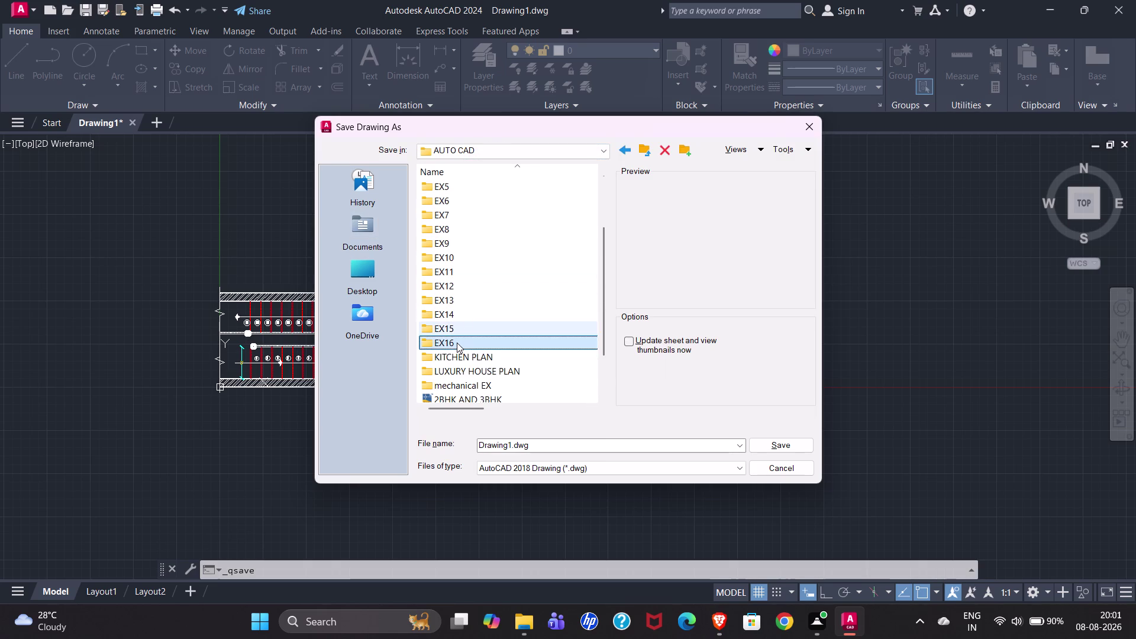
double_click(457, 343)
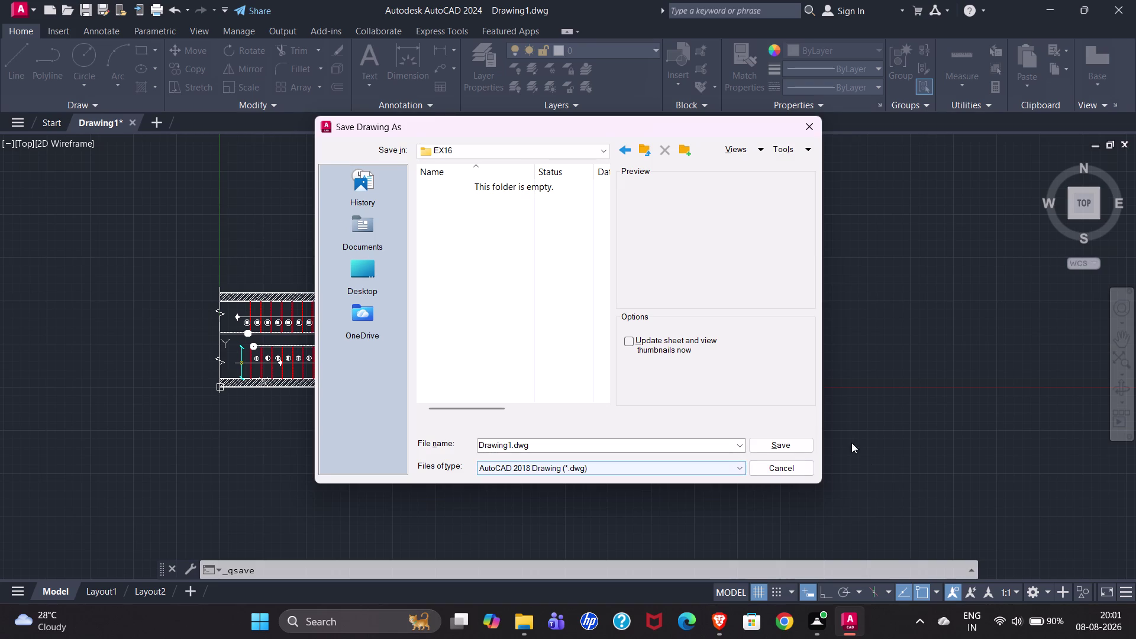
click(801, 447)
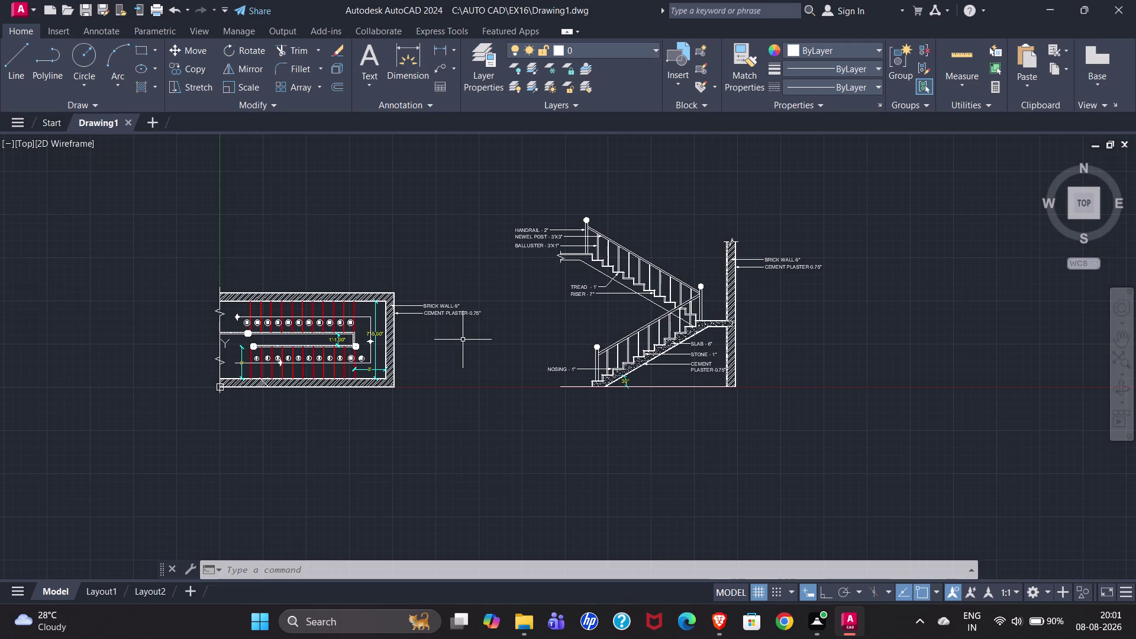
click(25, 11)
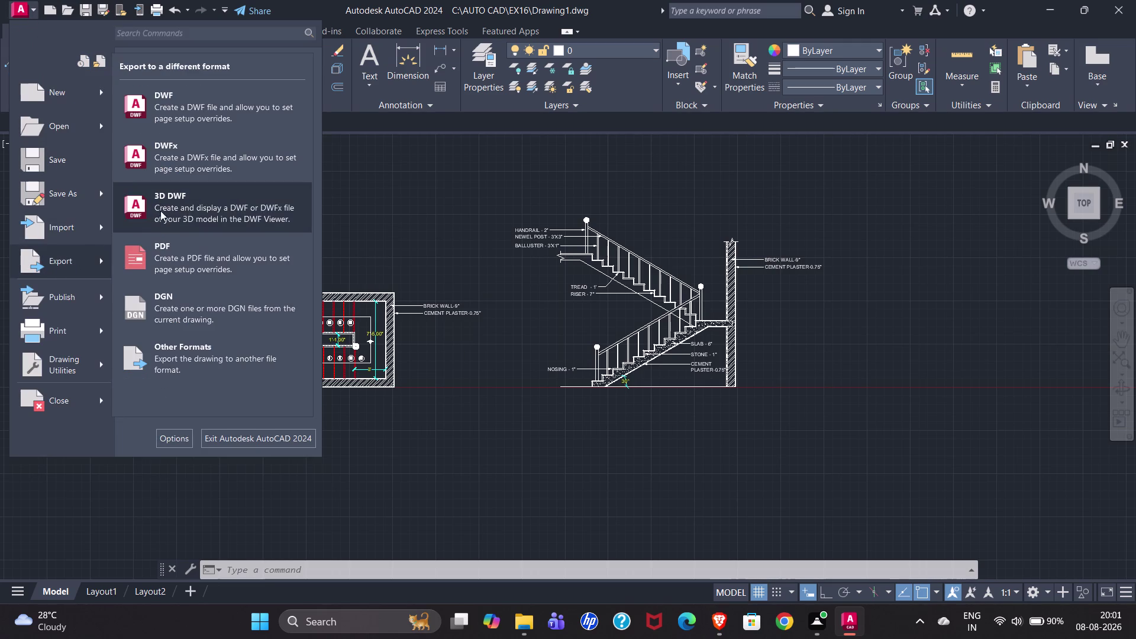
Export Drawing1.pdf into the EX16 folder and dismiss the plot completion notice.
click(165, 259)
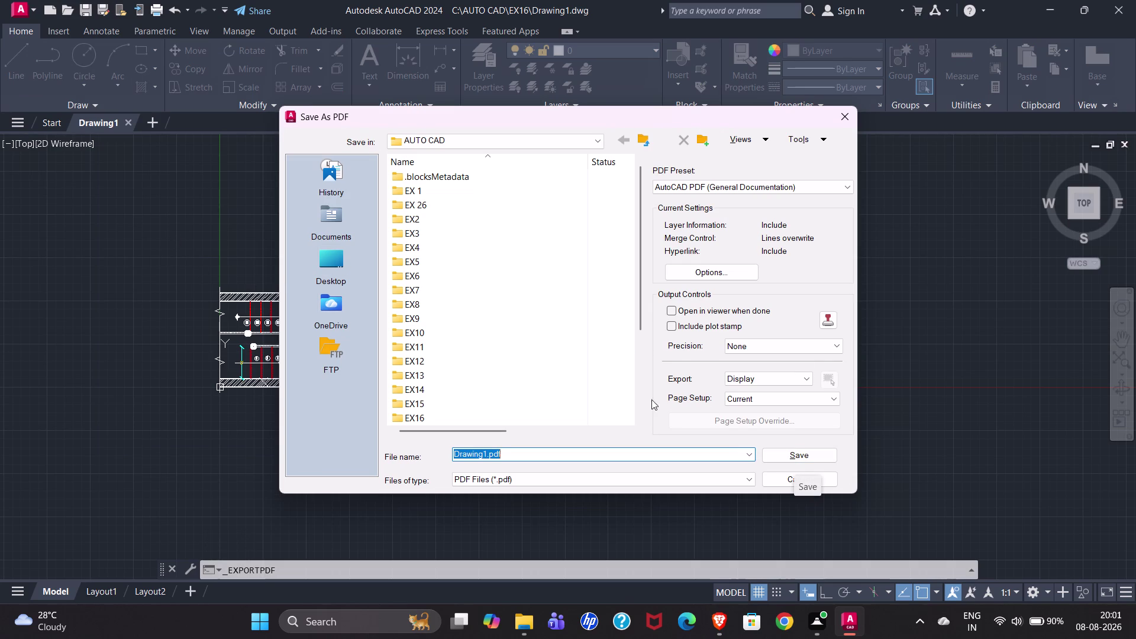
scroll(down, 3)
double_click(425, 379)
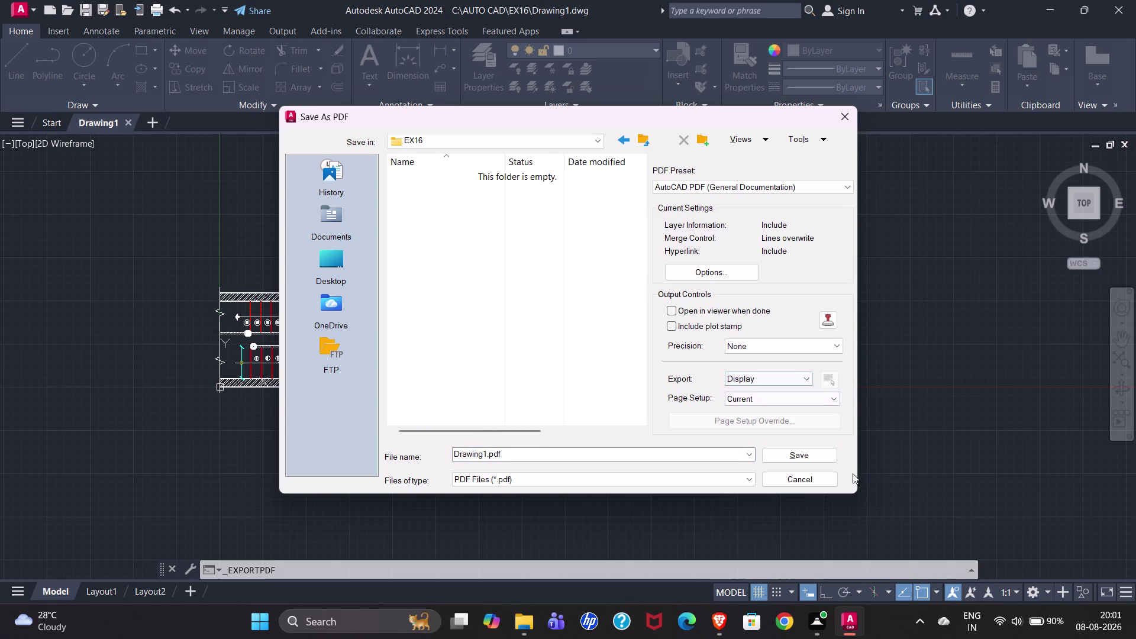
click(795, 453)
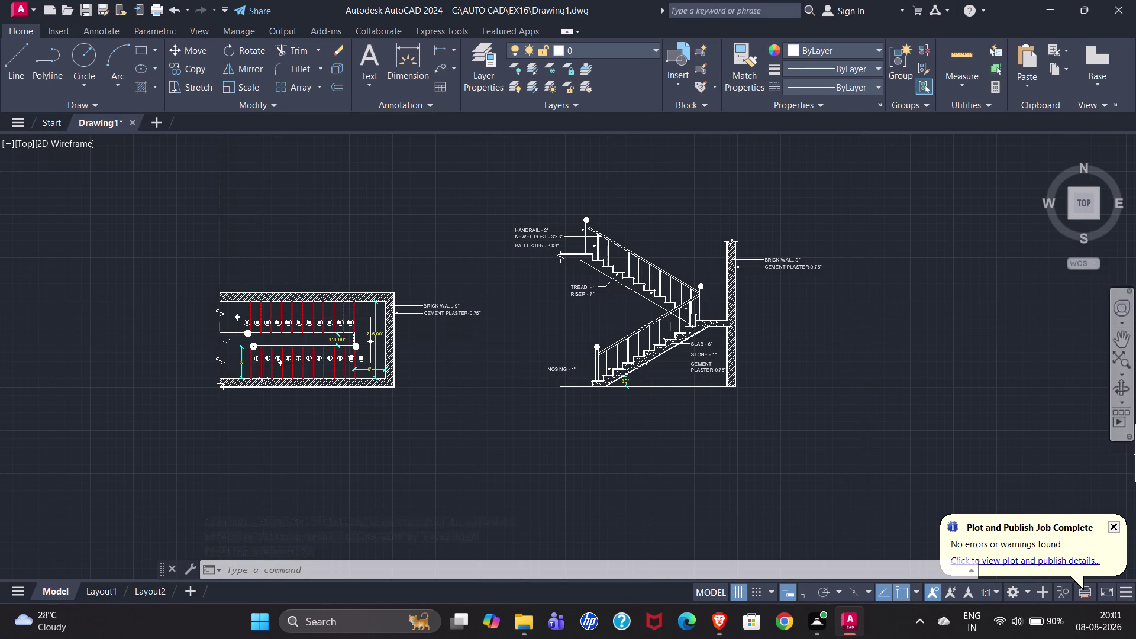
click(1116, 530)
key(ctrl+s)
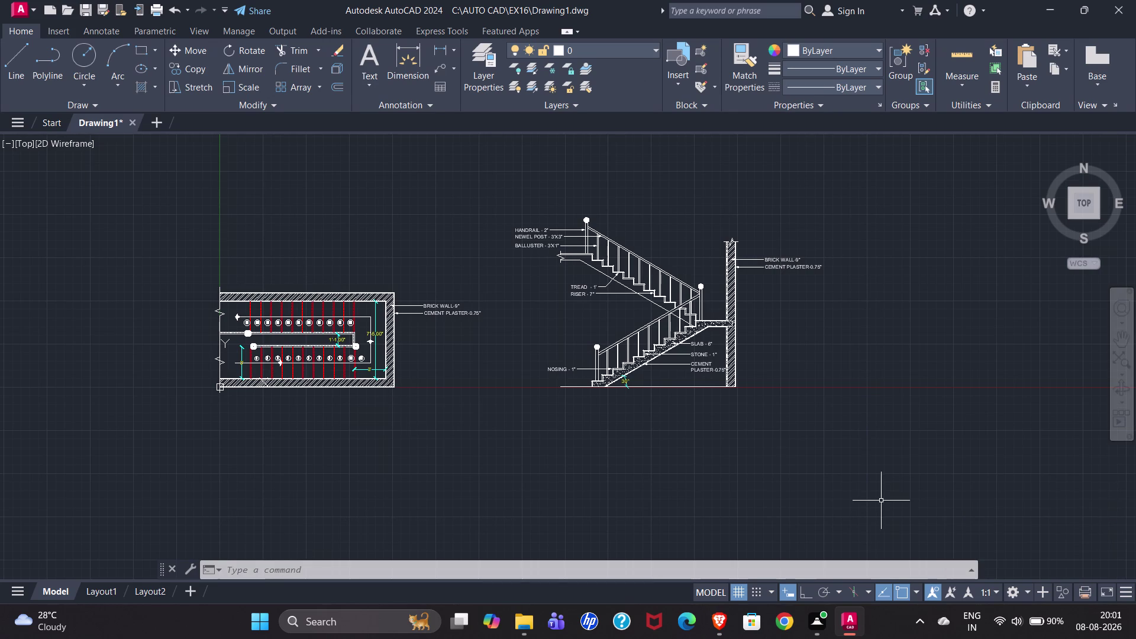